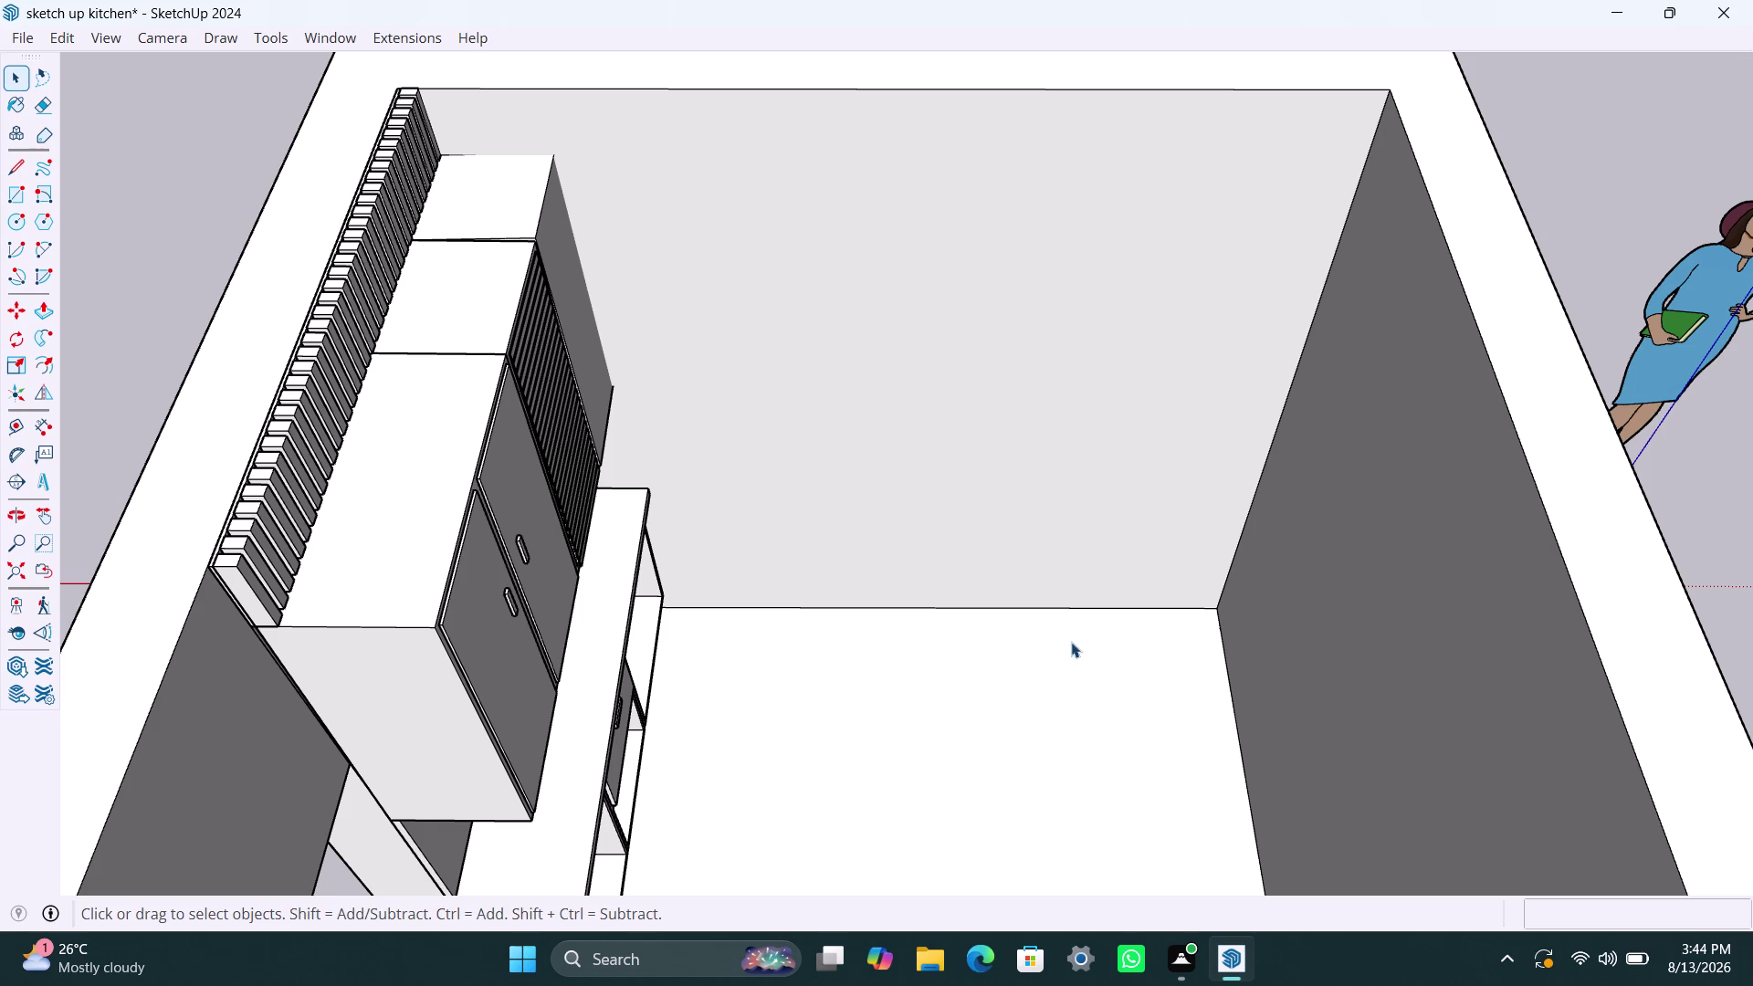
Place a guide 1005 mm from the right wall's base, undoing a misplaced first attempt.
key(t)
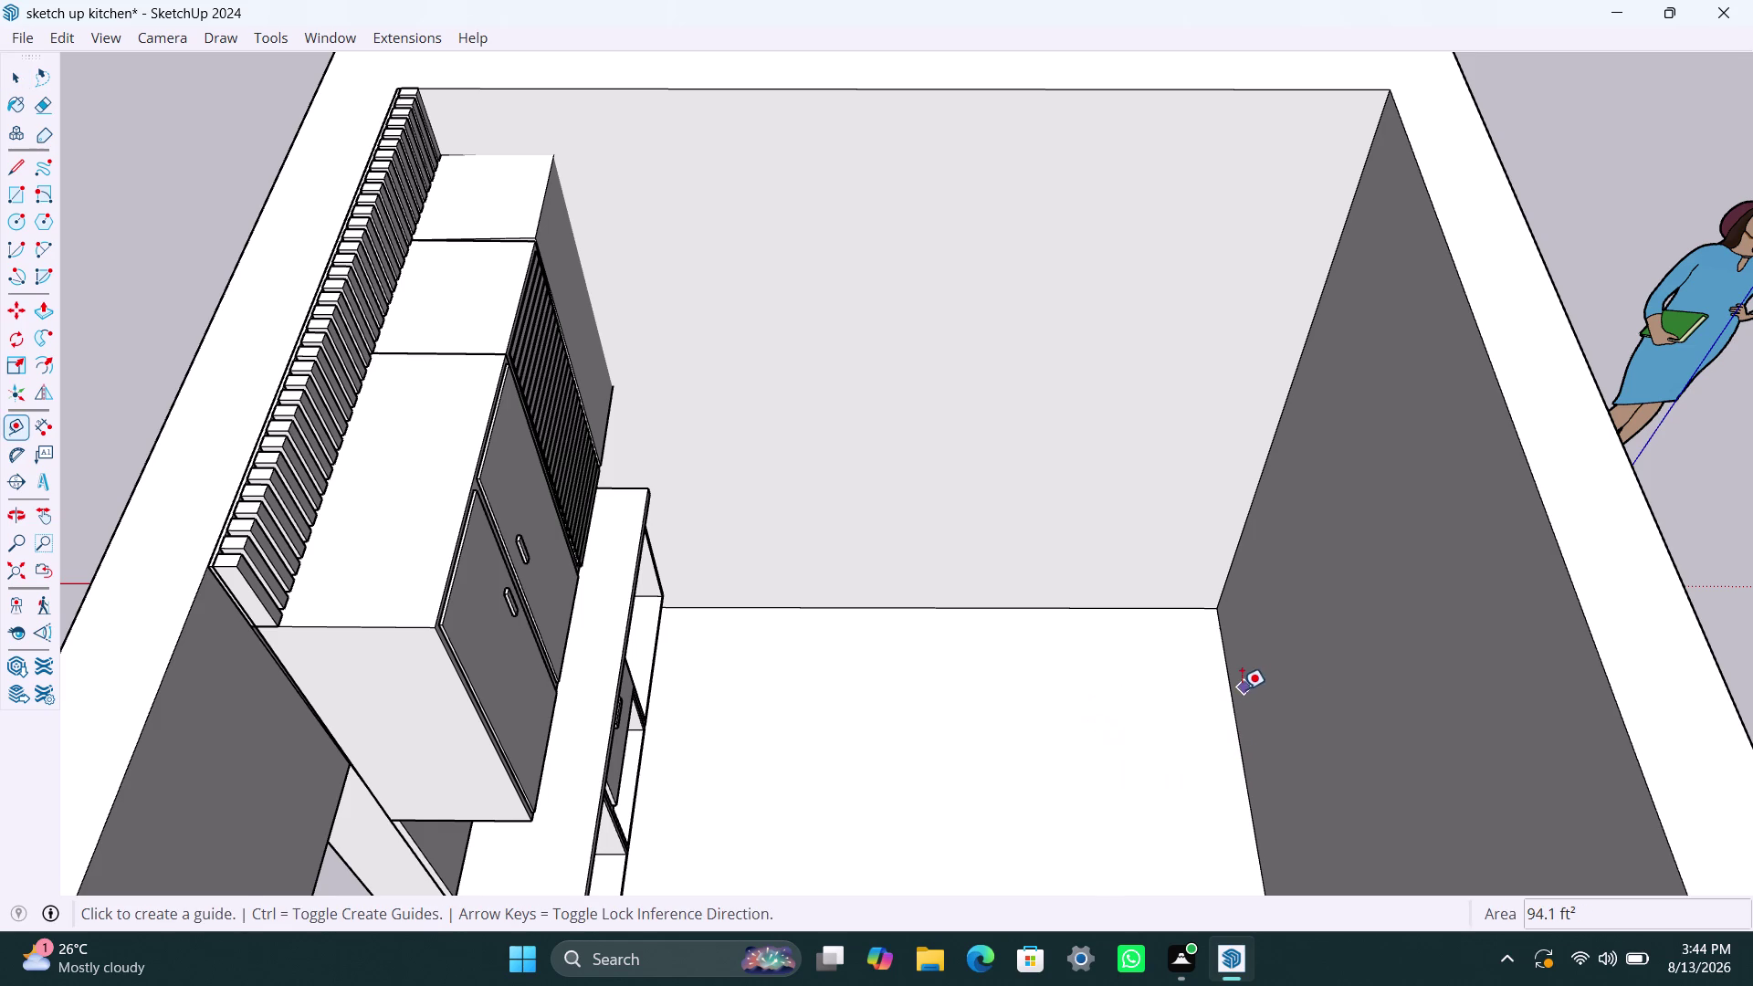
click(1229, 695)
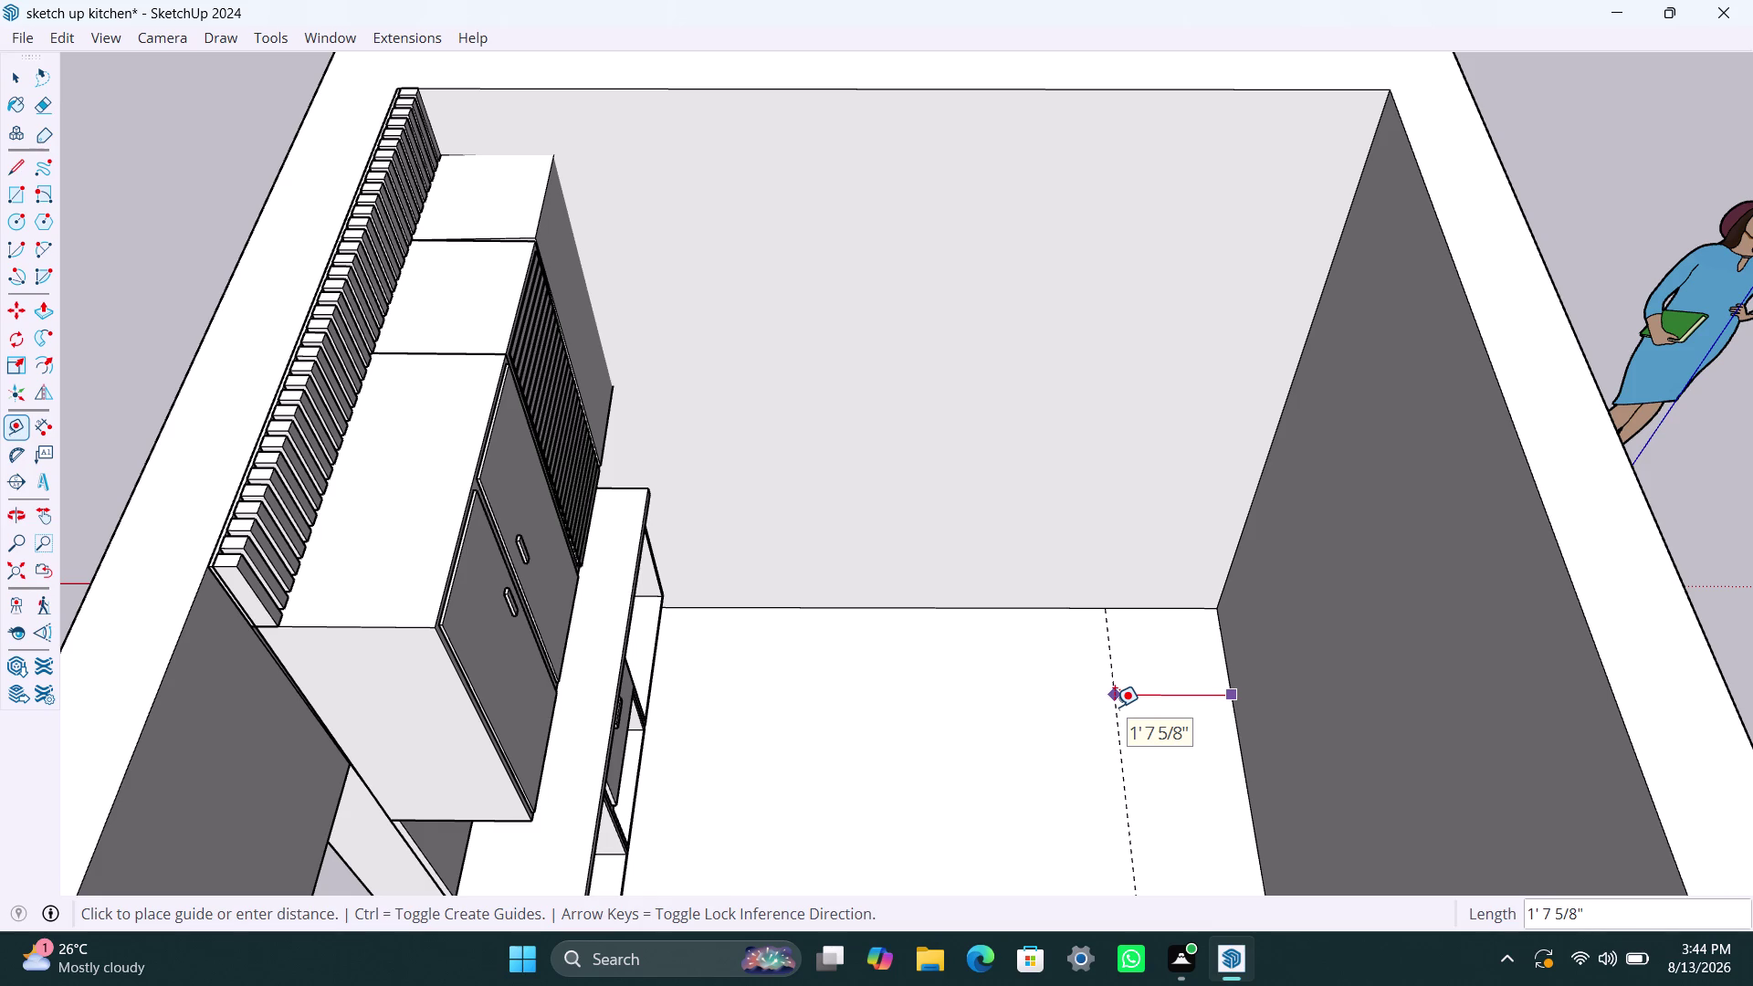
text(10)
scroll(down, 3)
text(0)
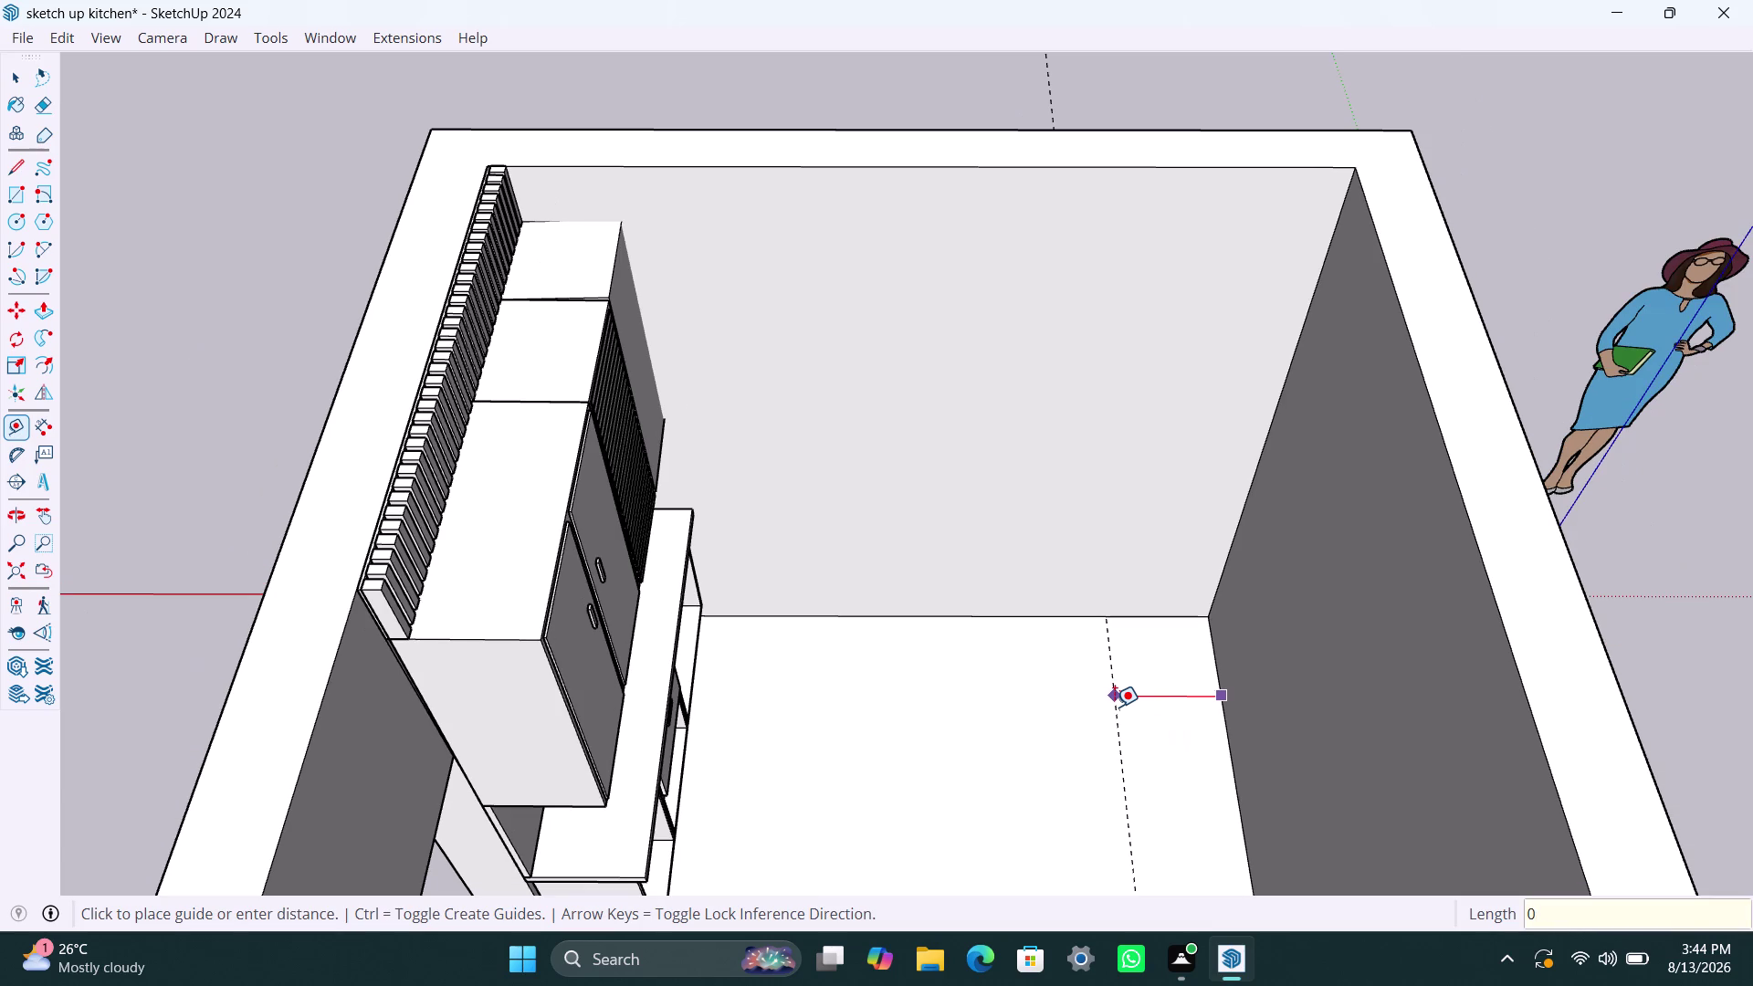
text(5)
key(Return)
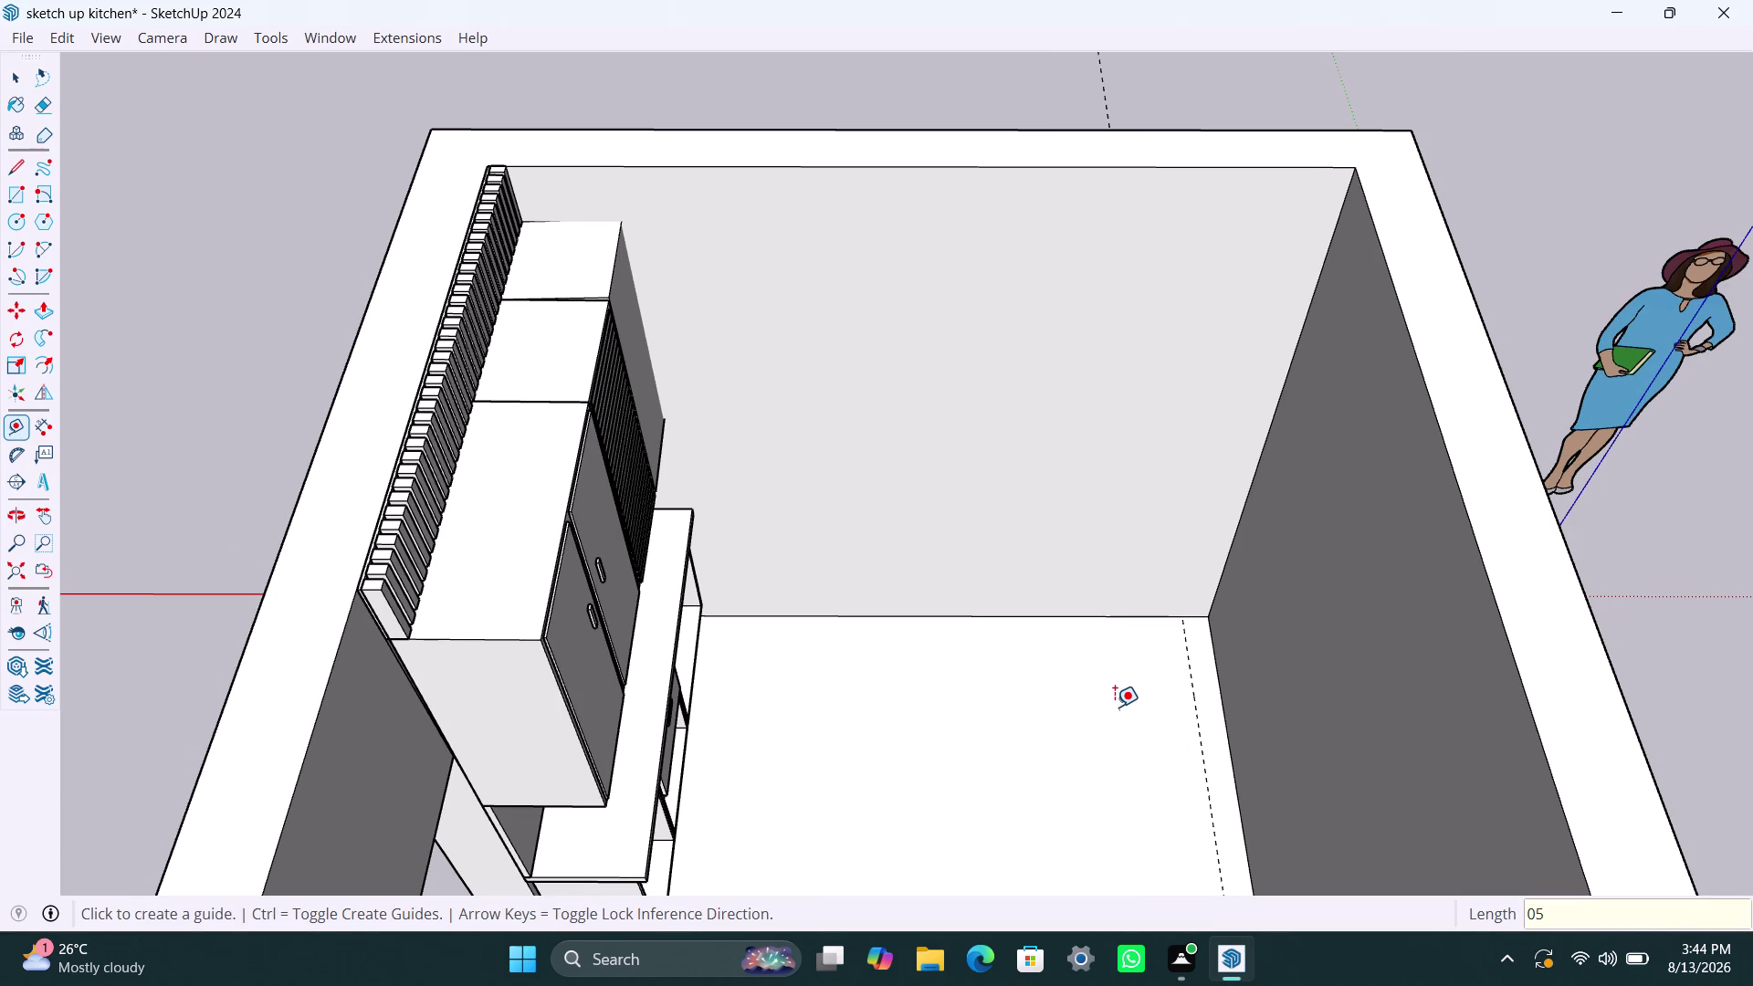
key(ctrl+z)
click(1225, 710)
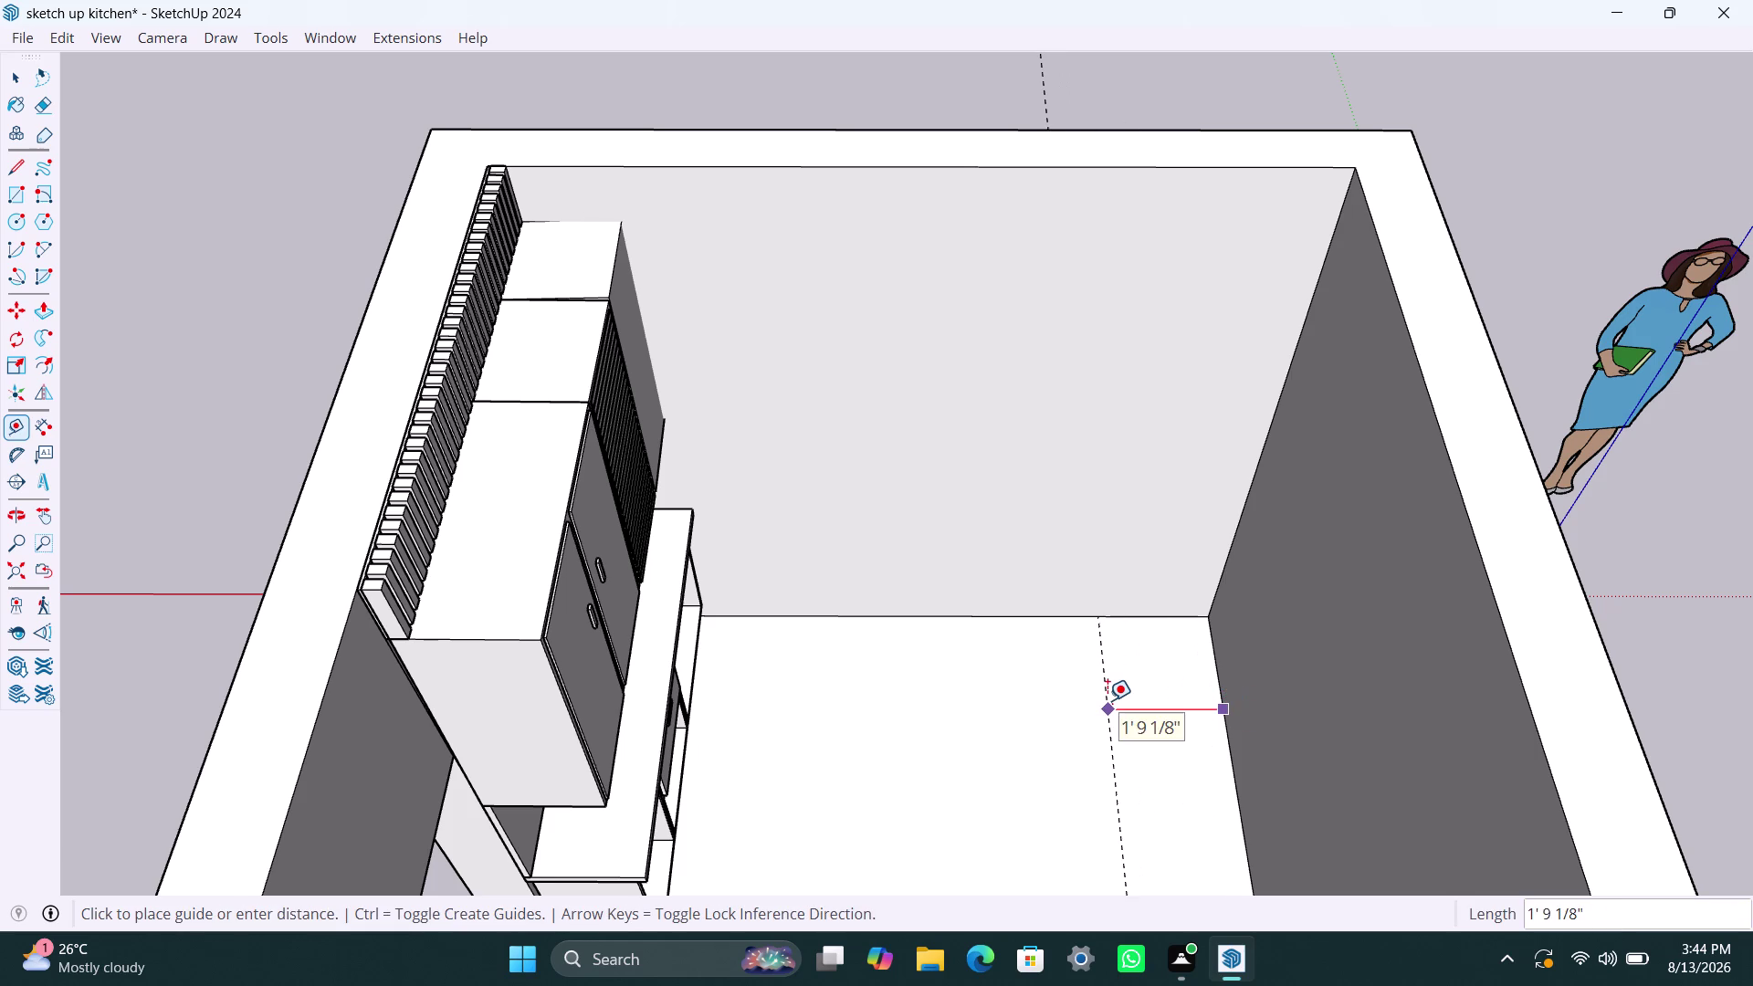
text(1005)
text(mm)
key(Return)
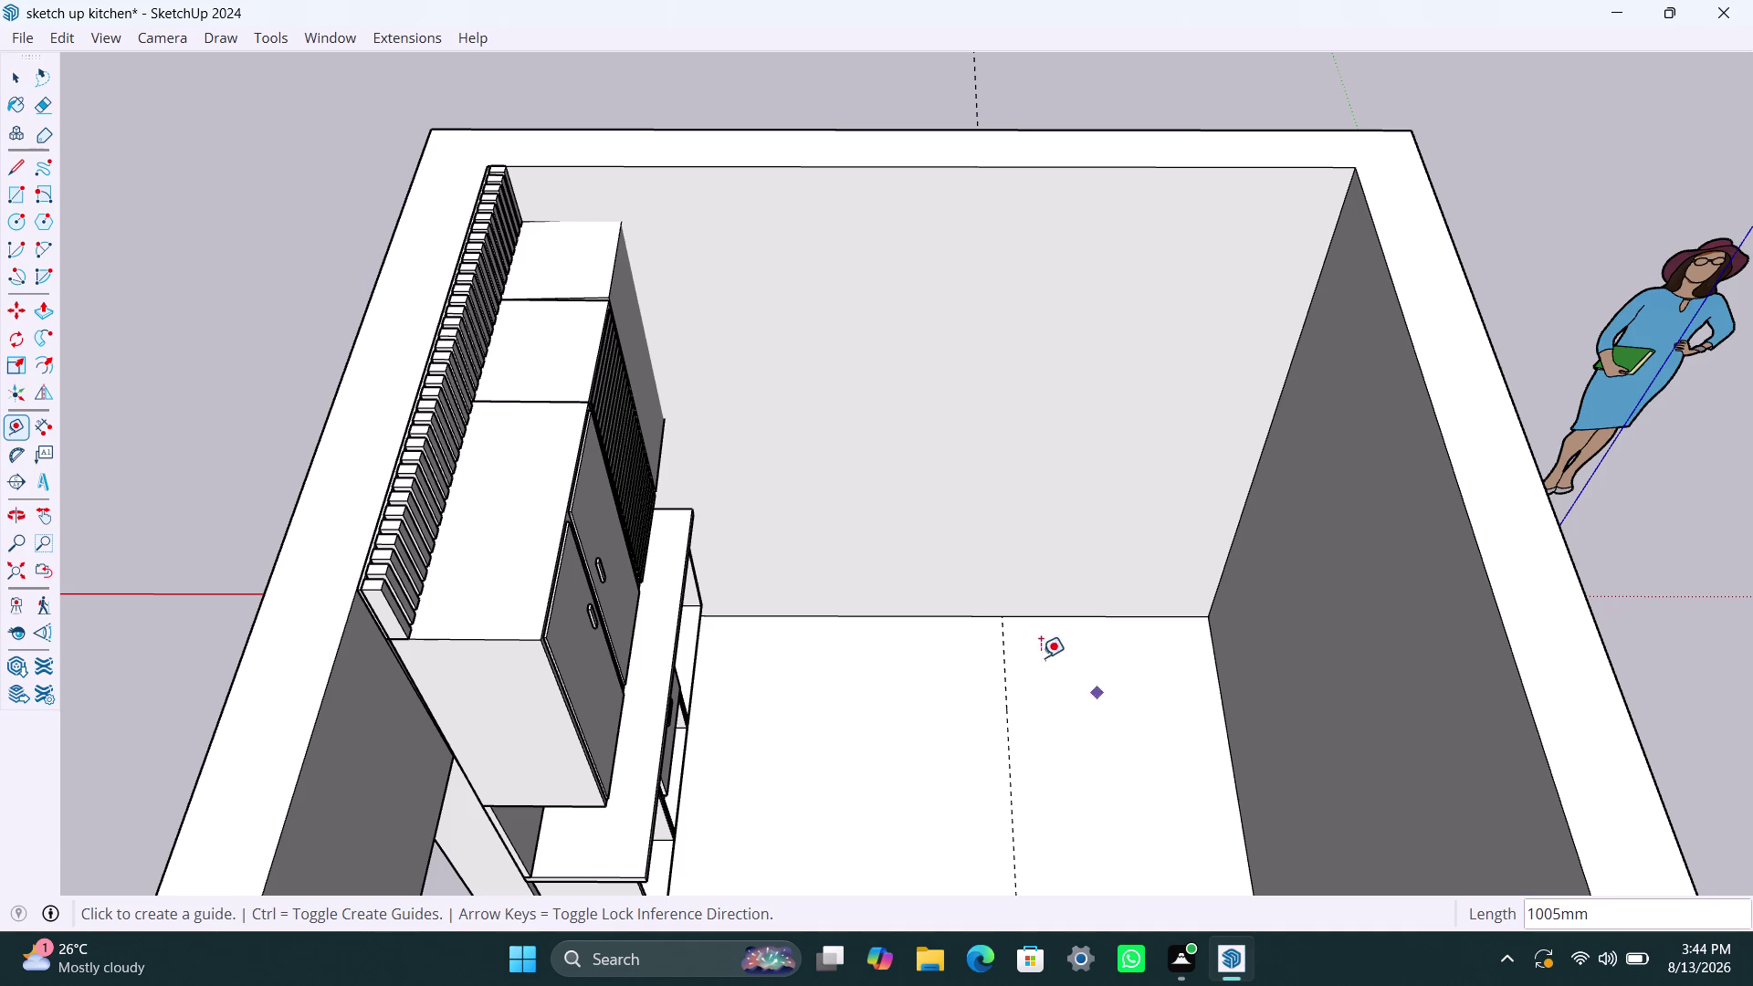
Add guides 450 mm and then 750 mm further along from the 1005 mm guide.
click(1004, 693)
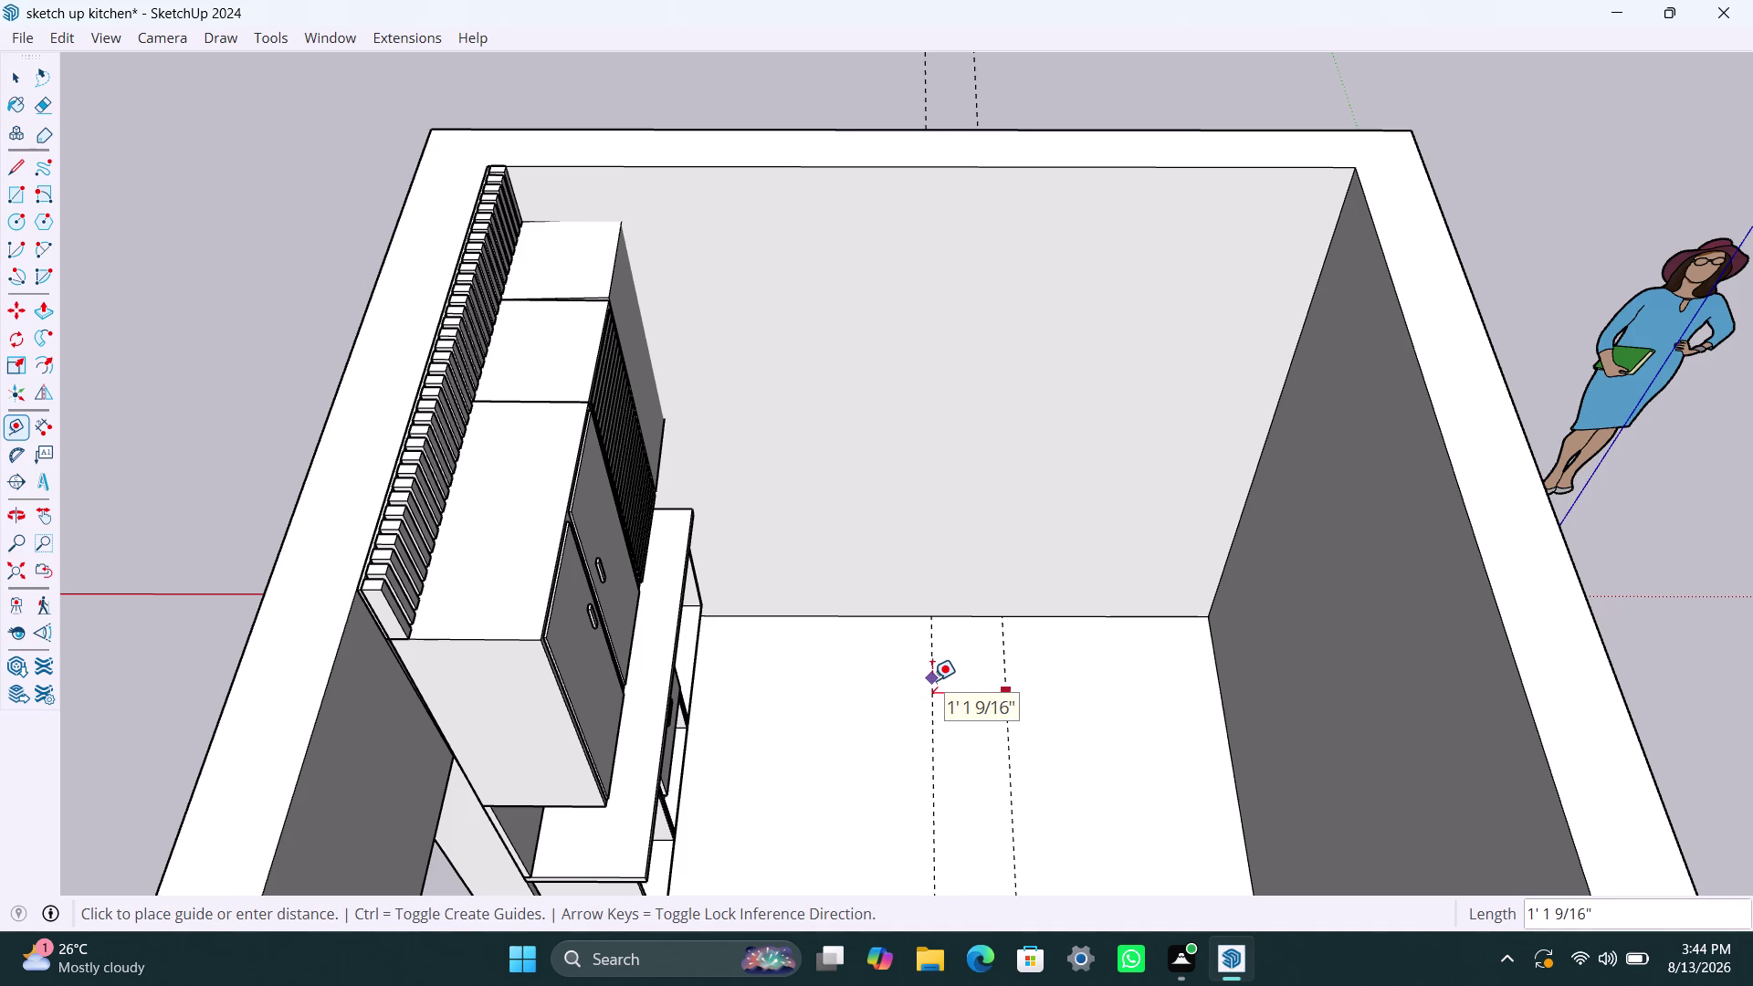
text(450mm)
key(Return)
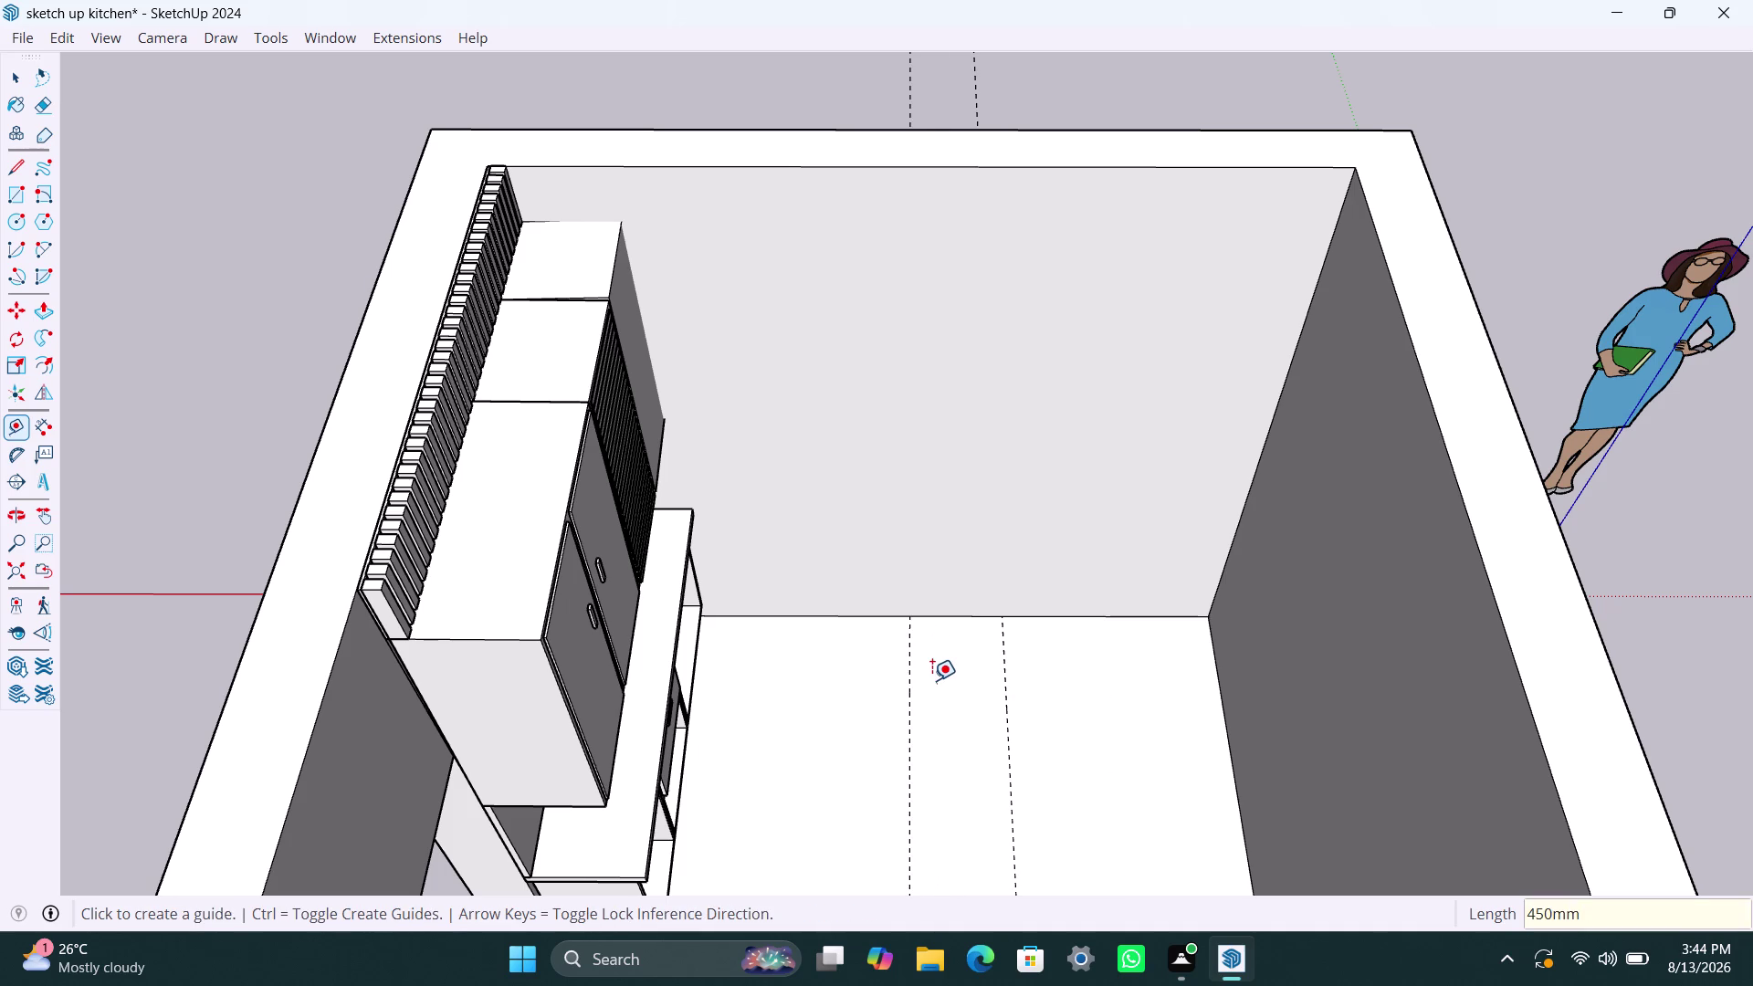
click(917, 685)
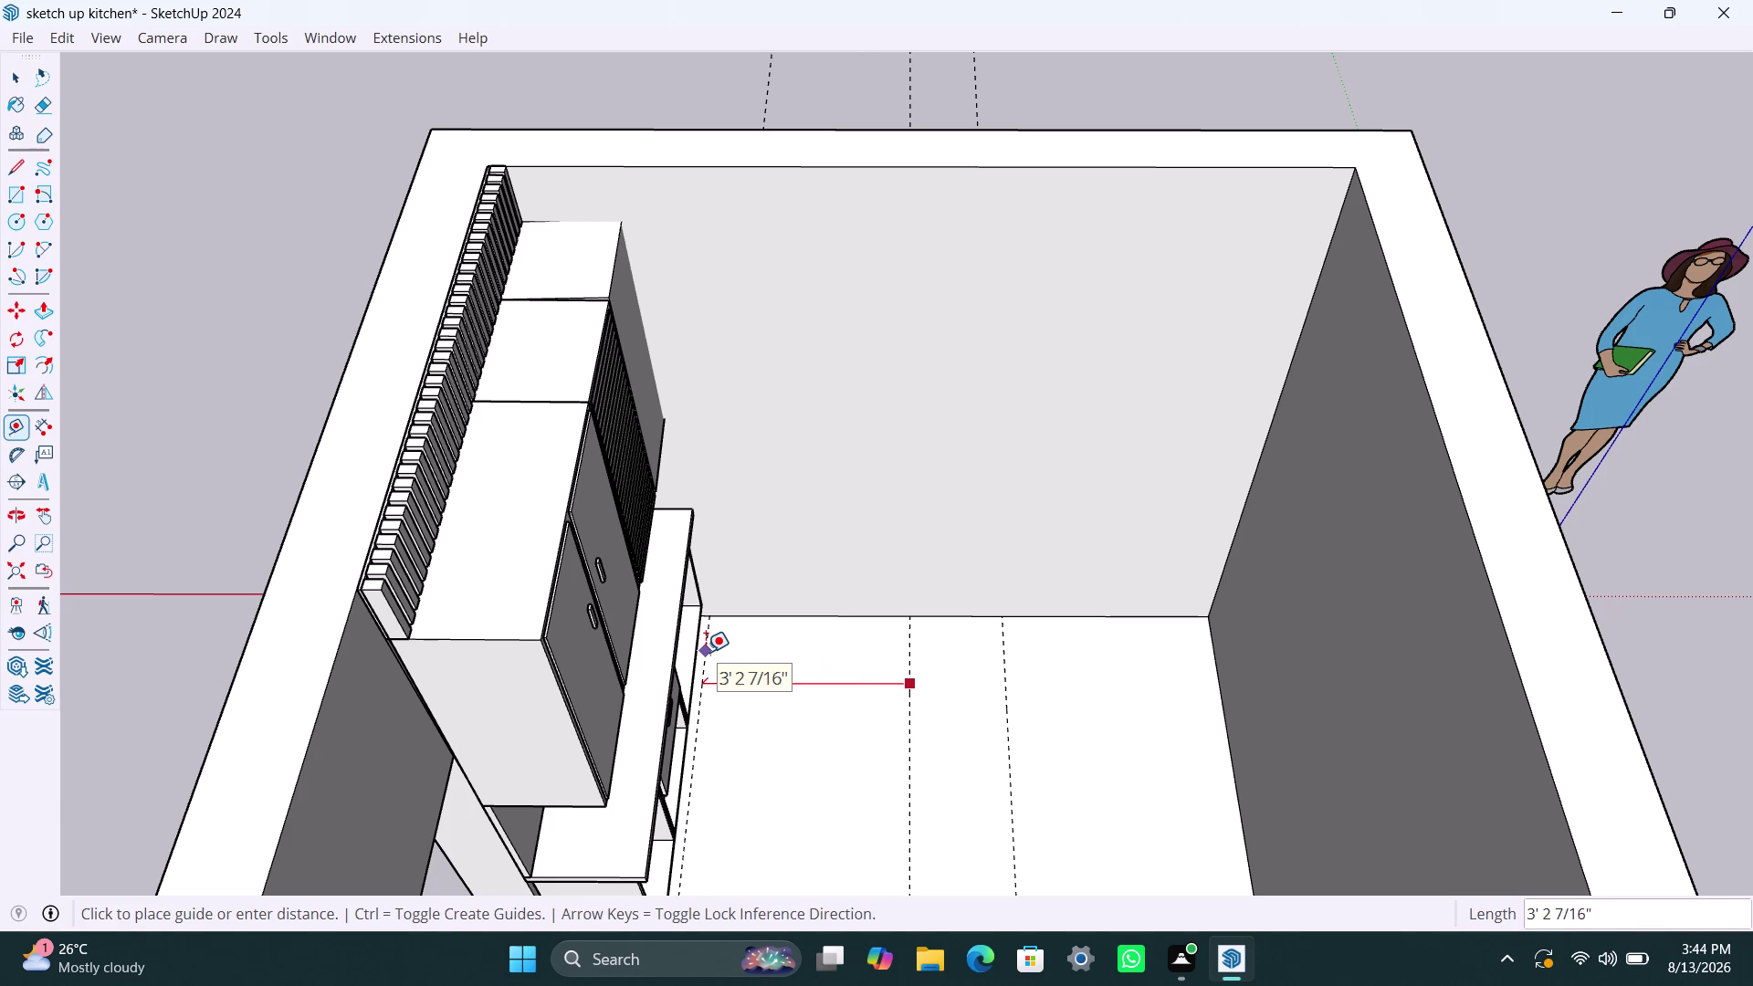
text(75)
text(0mm)
key(Return)
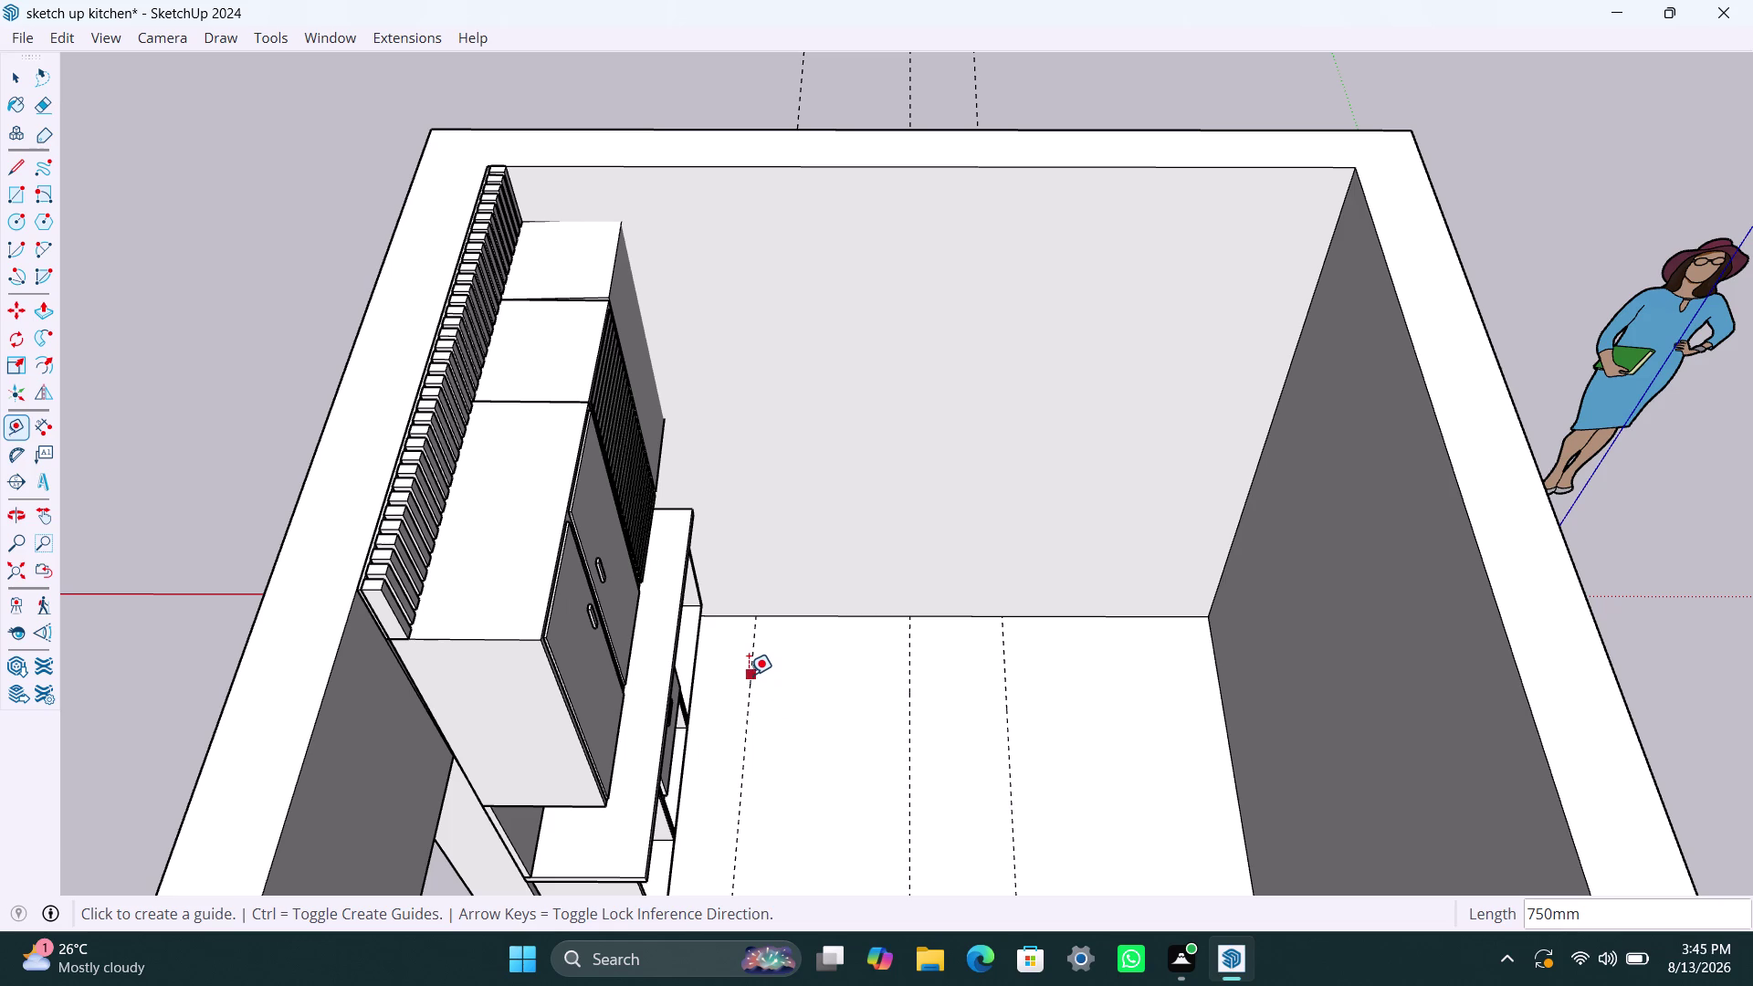
Place a guide 40 mm beside the 750 mm guide, then exit the Tape Measure.
click(749, 675)
text(4)
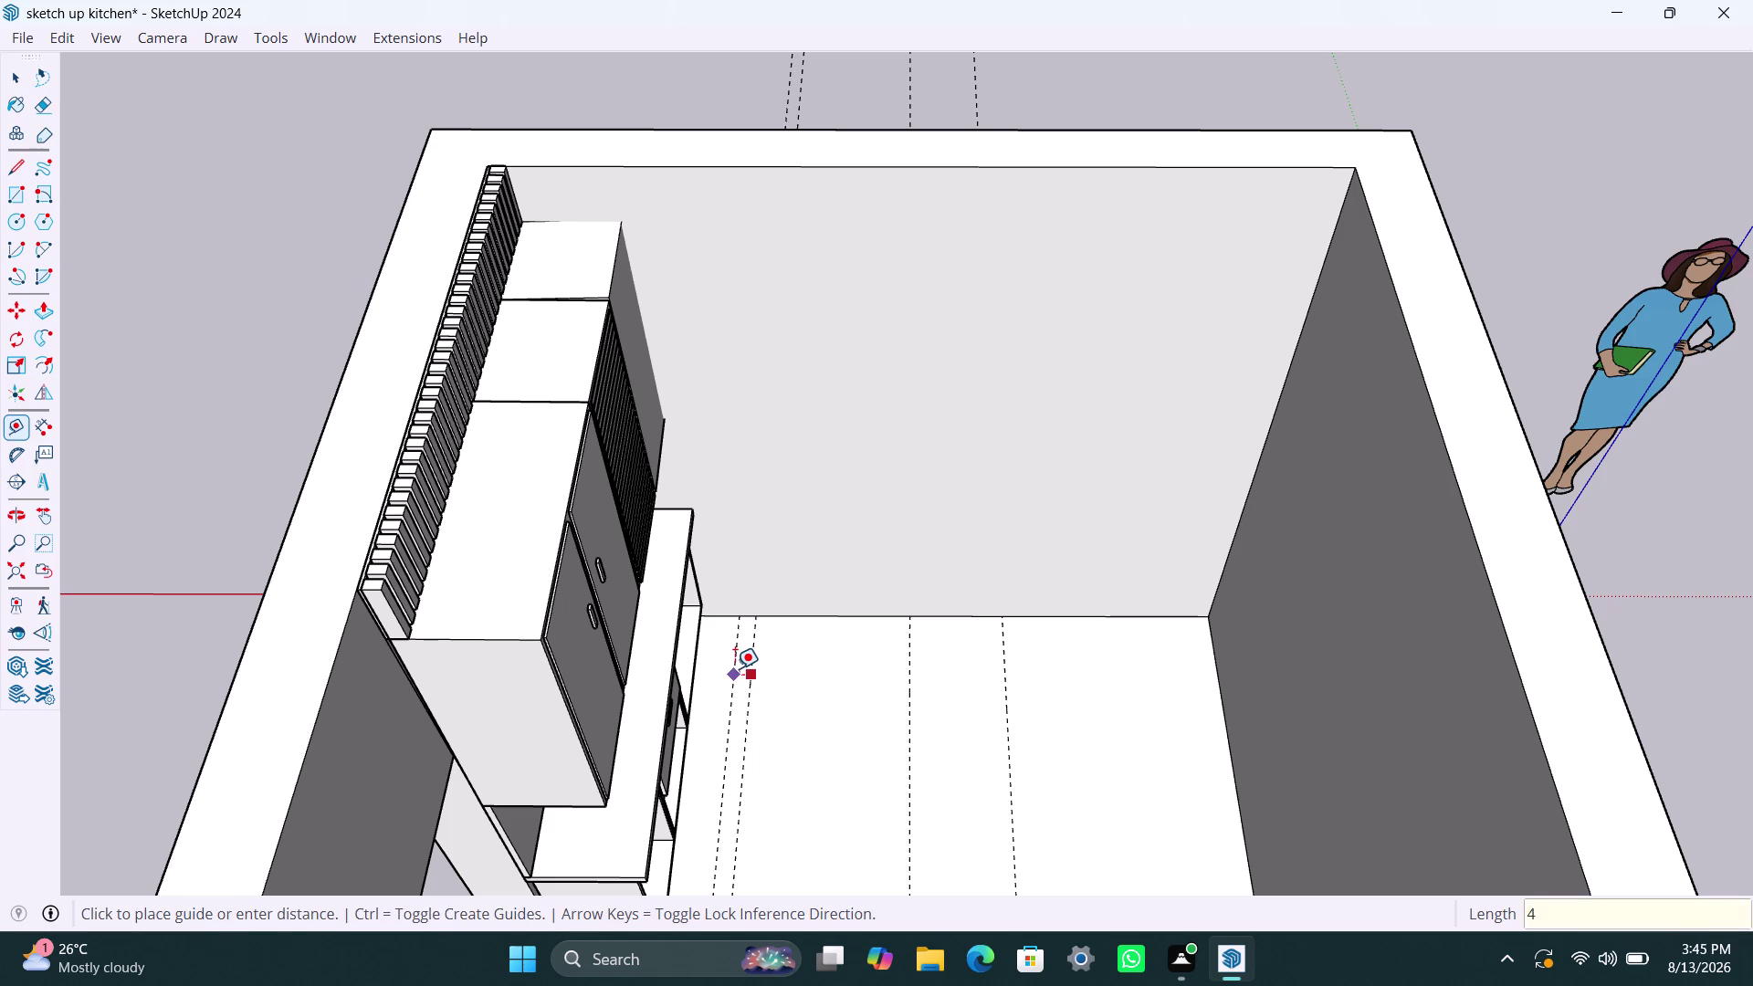
text(0mm)
key(Return)
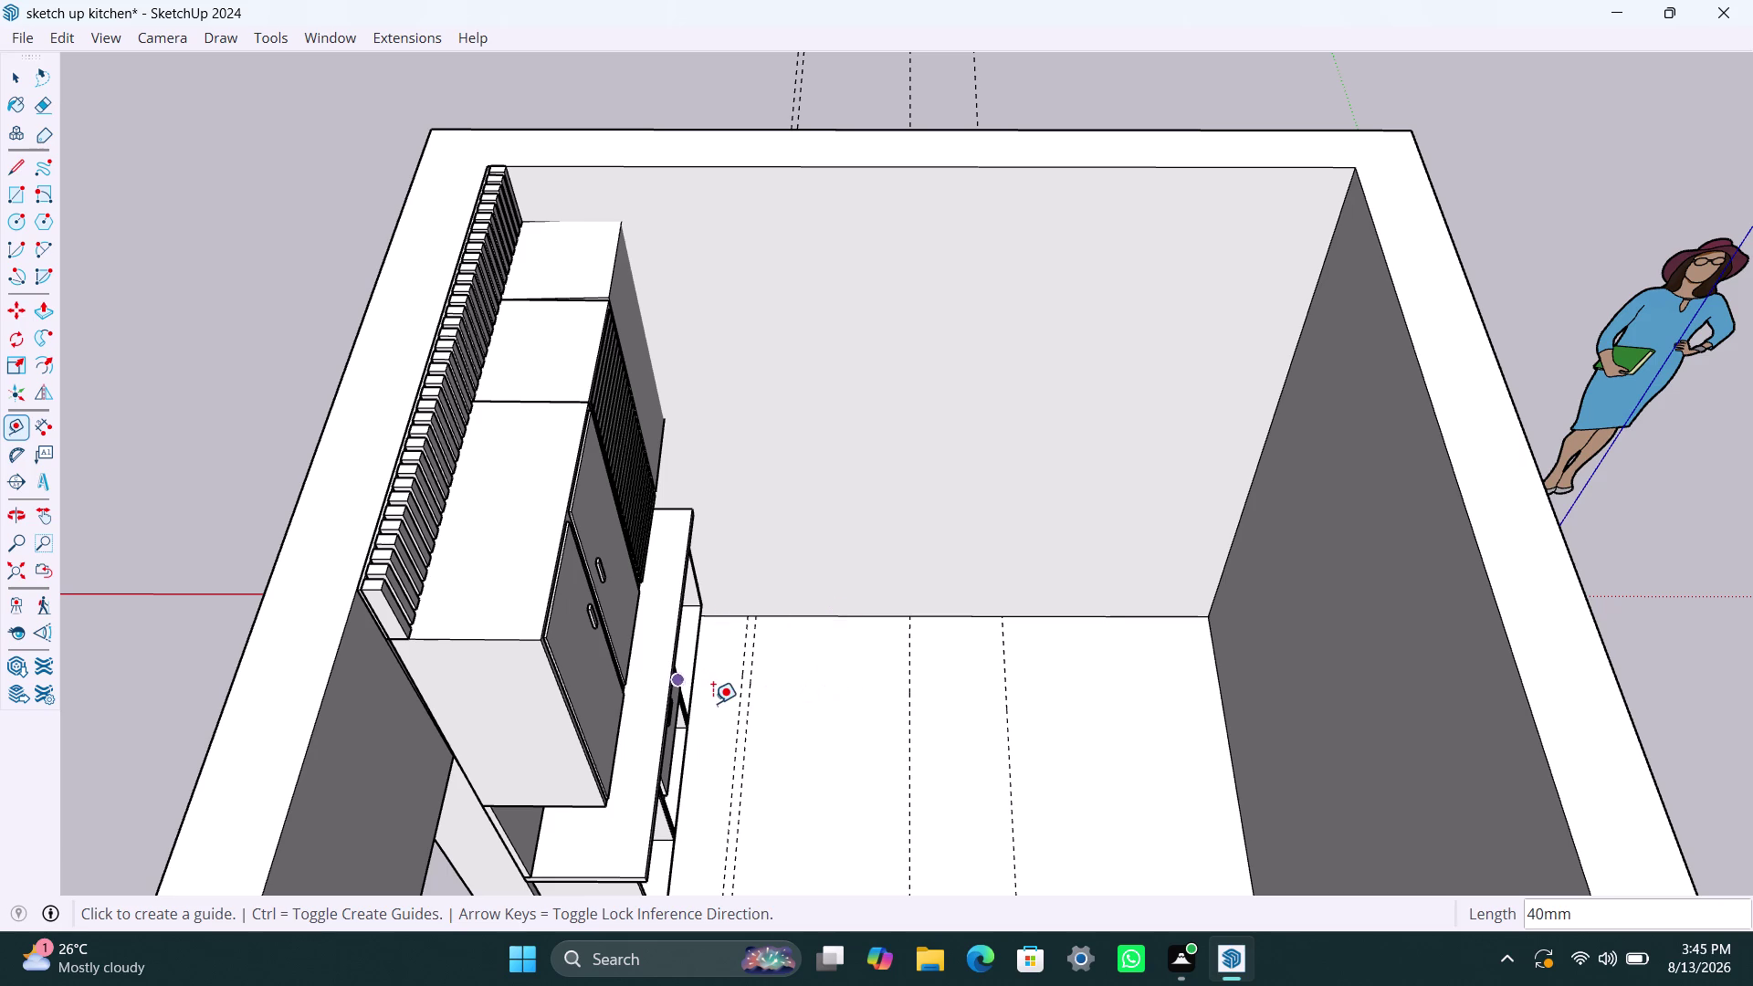
key(Escape)
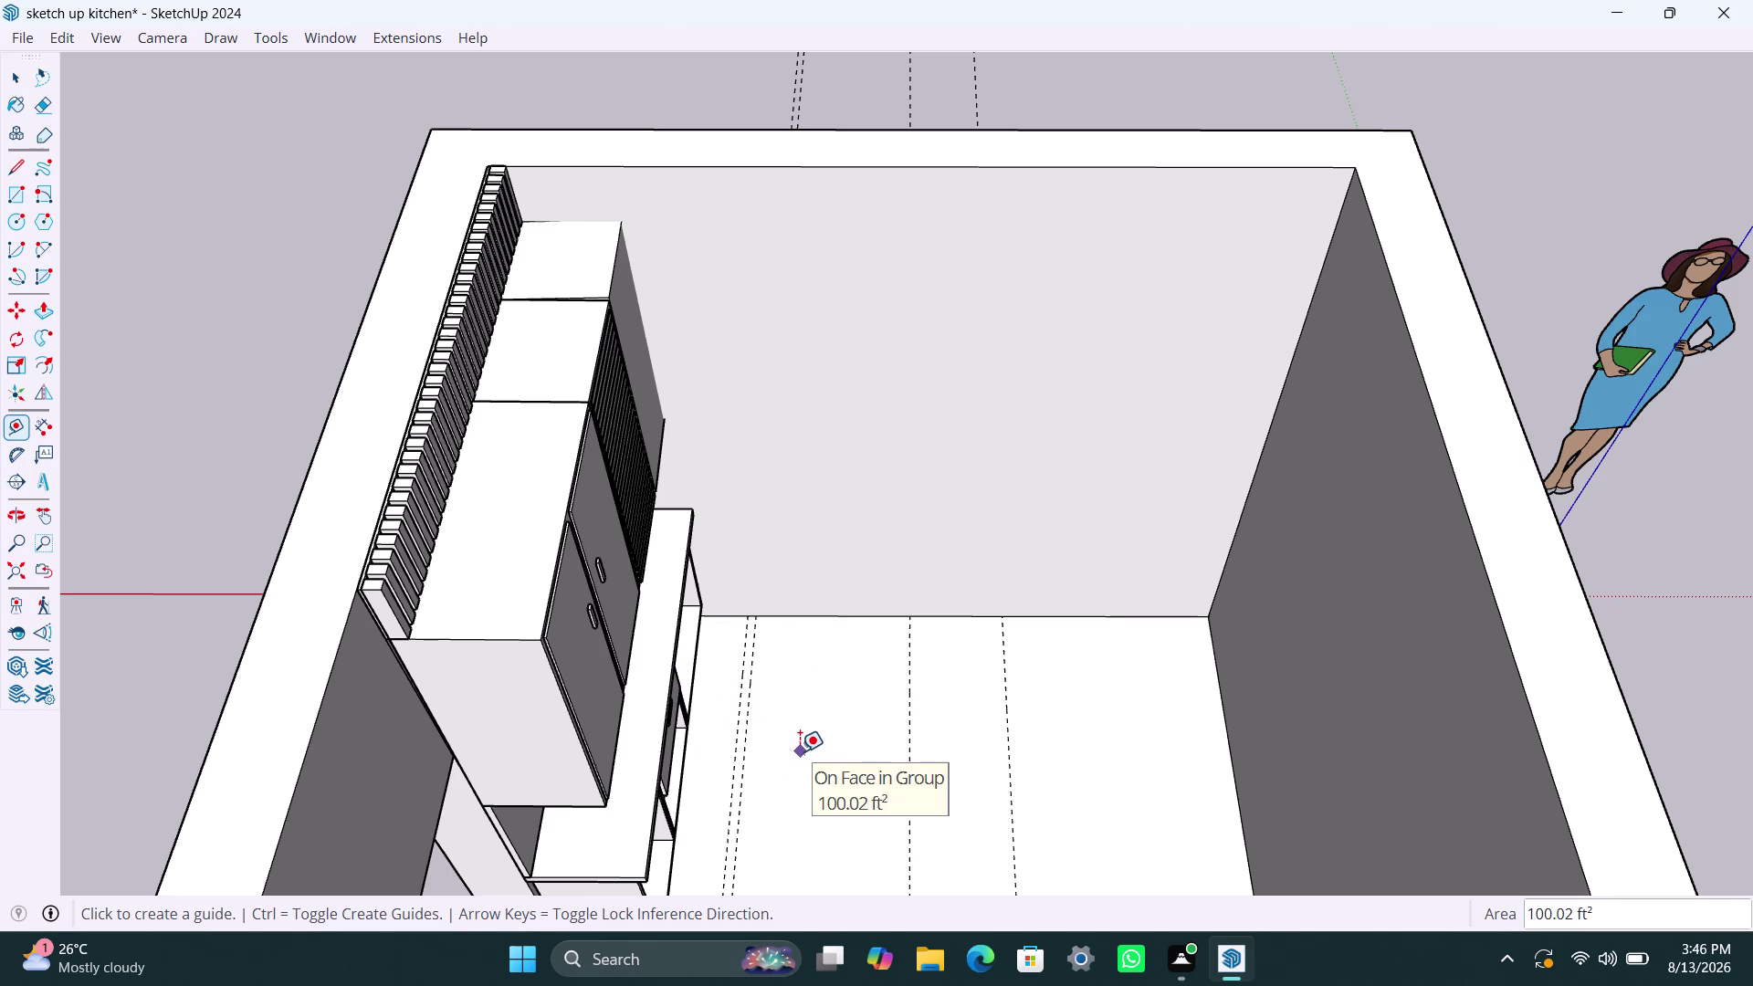
Return to Select, then orbit and zoom level with the plinth under the right-hand compartment.
key(space)
key(space)
scroll(down, 3)
middle_drag(908, 711, 675, 723)
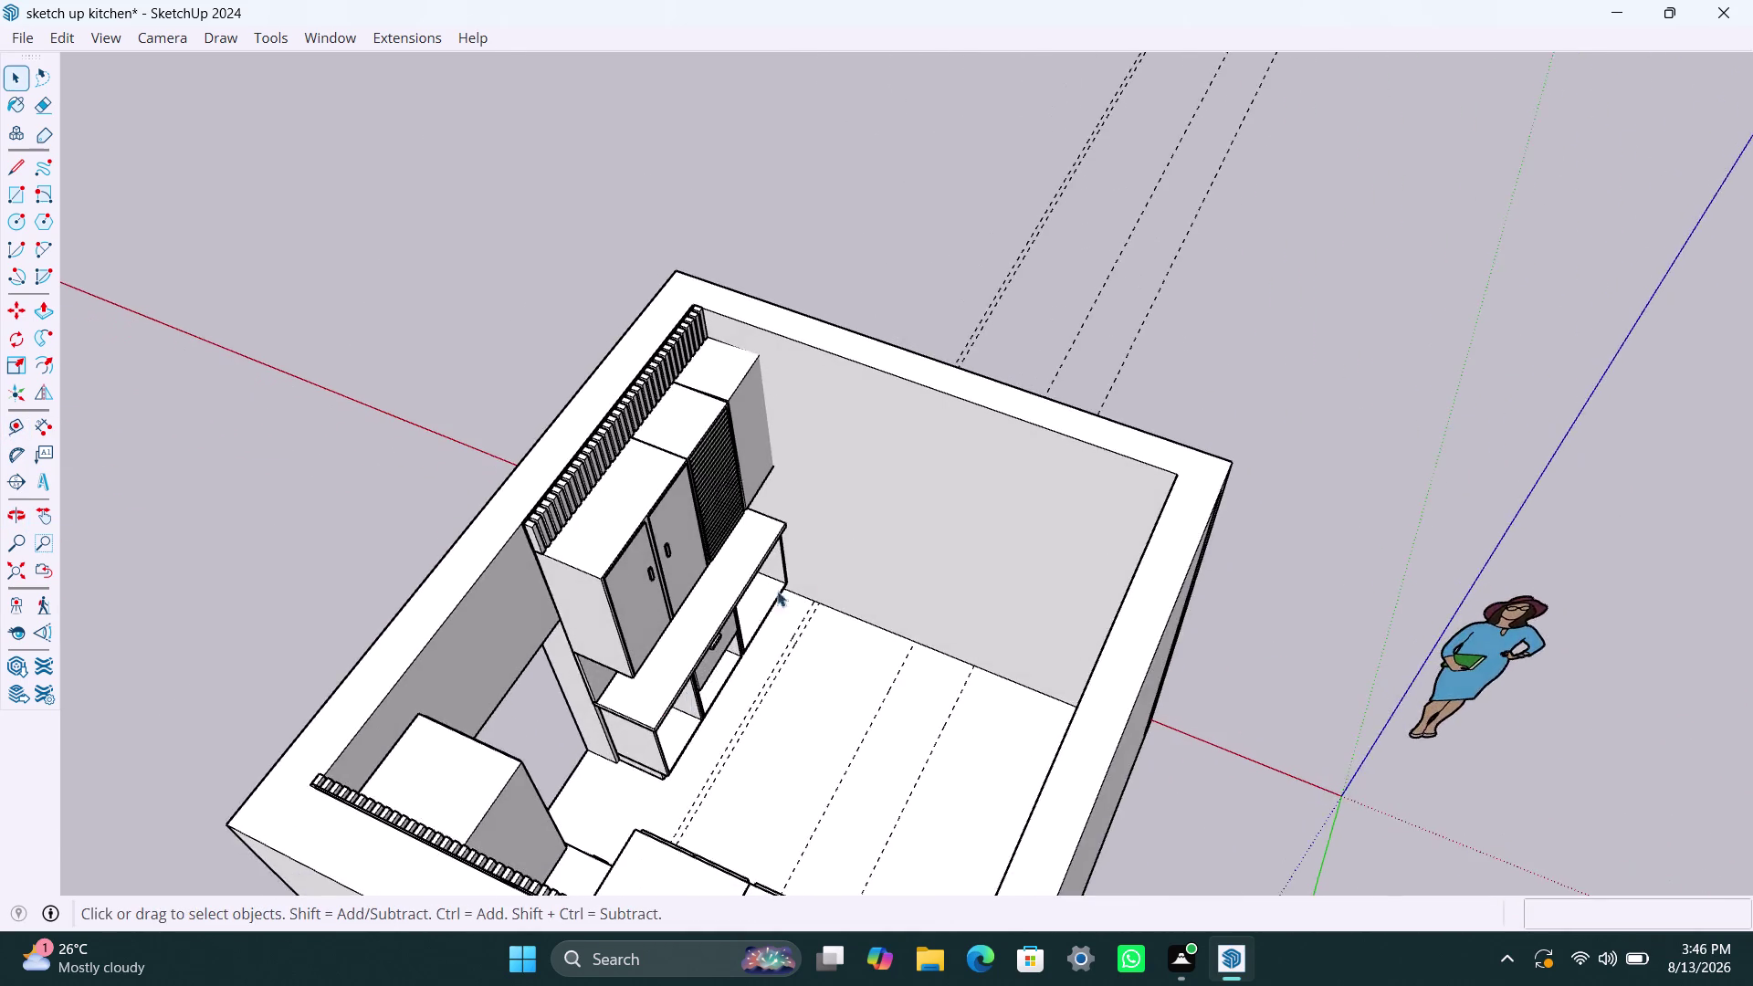
scroll(up, 3)
middle_drag(883, 643, 715, 649)
scroll(up, 3)
middle_drag(868, 632, 750, 600)
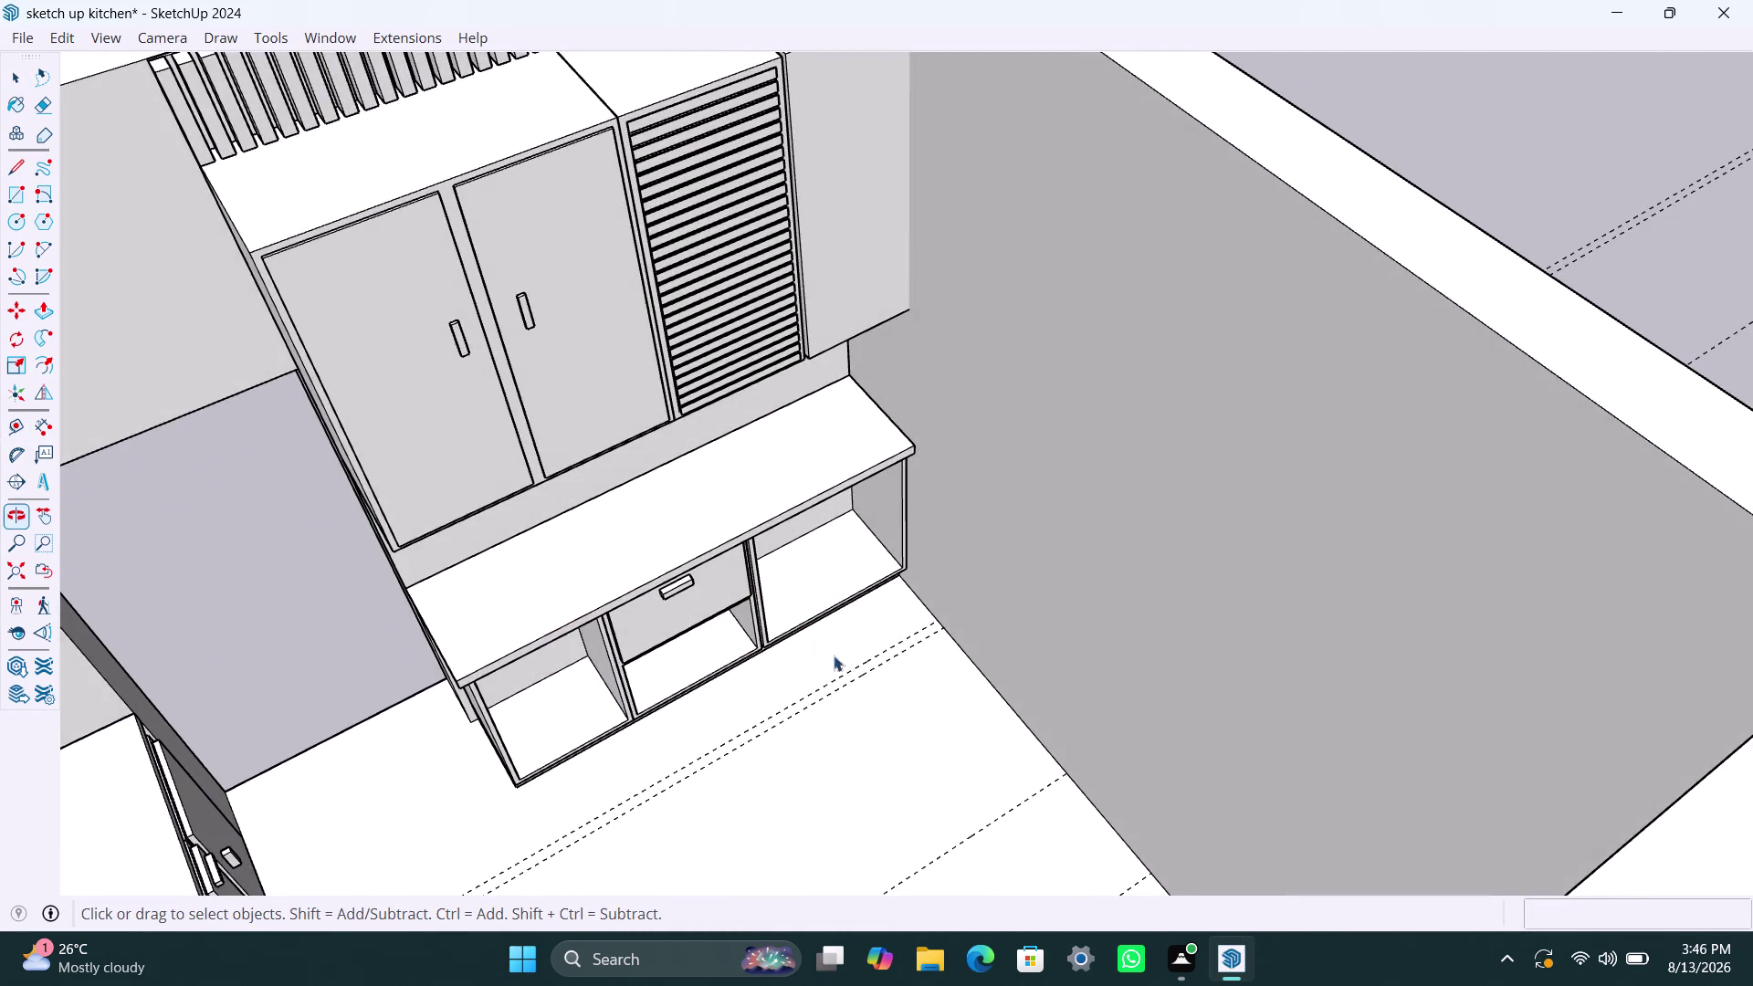
scroll(up, 3)
scroll(down, 3)
middle_drag(854, 655, 878, 690)
scroll(up, 3)
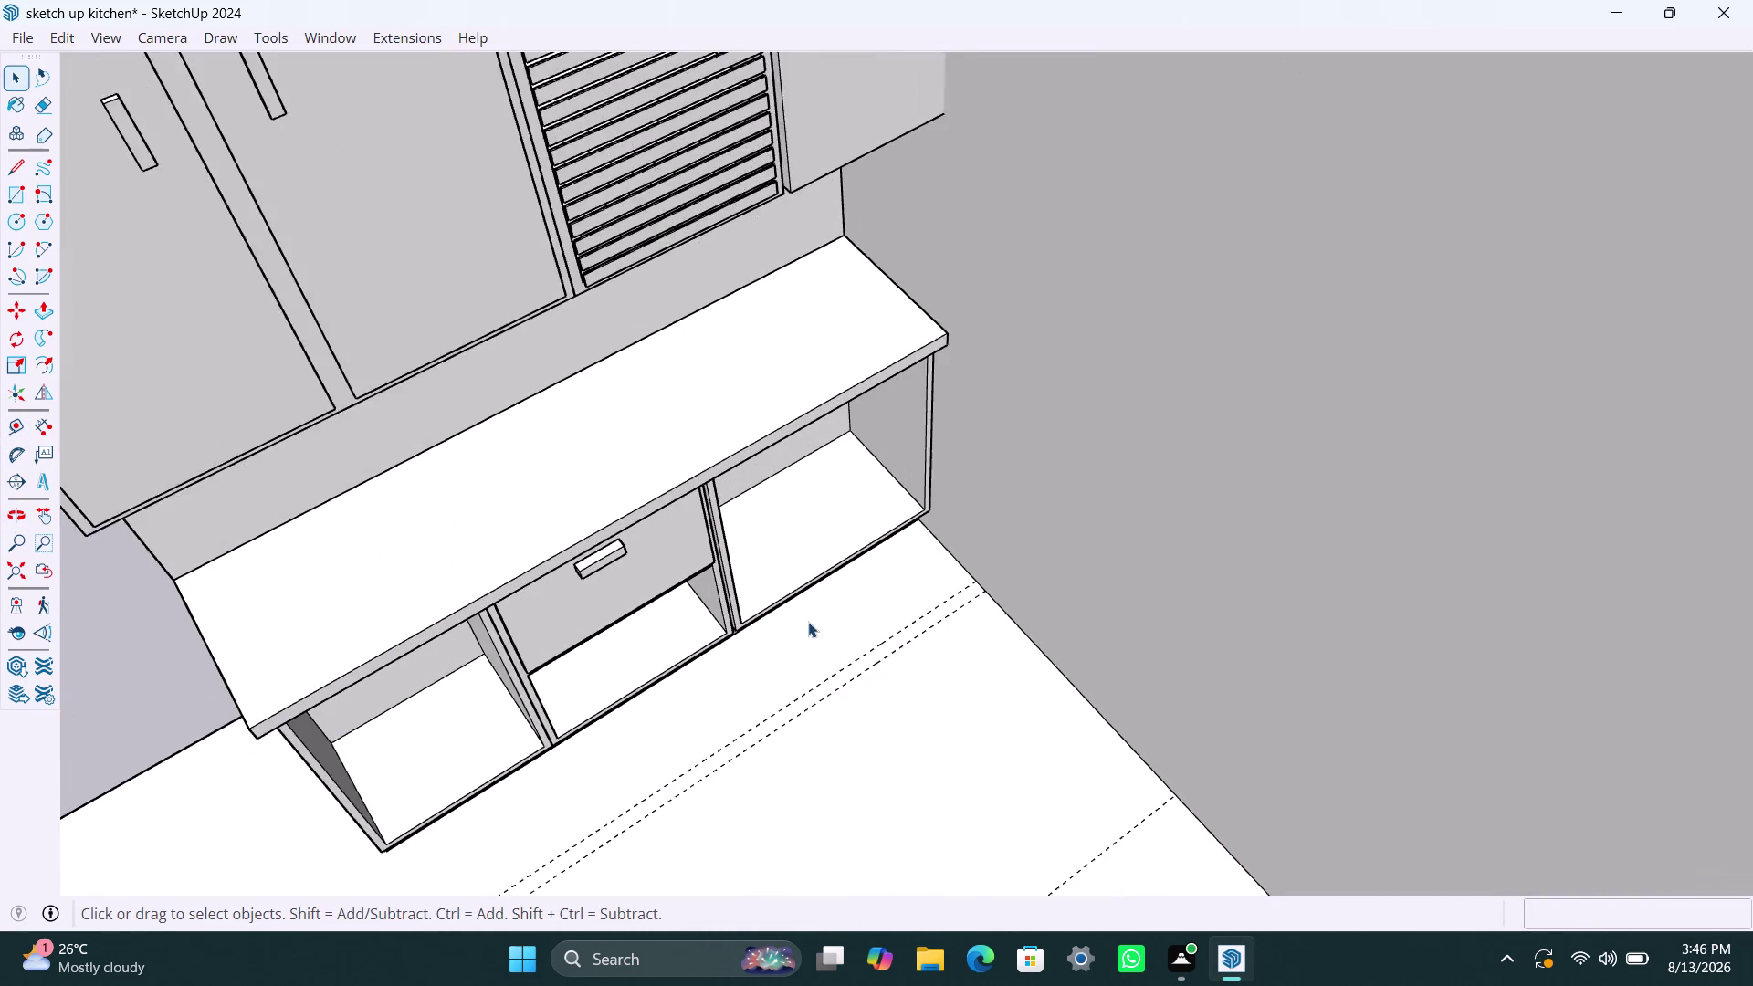
middle_drag(813, 688, 806, 563)
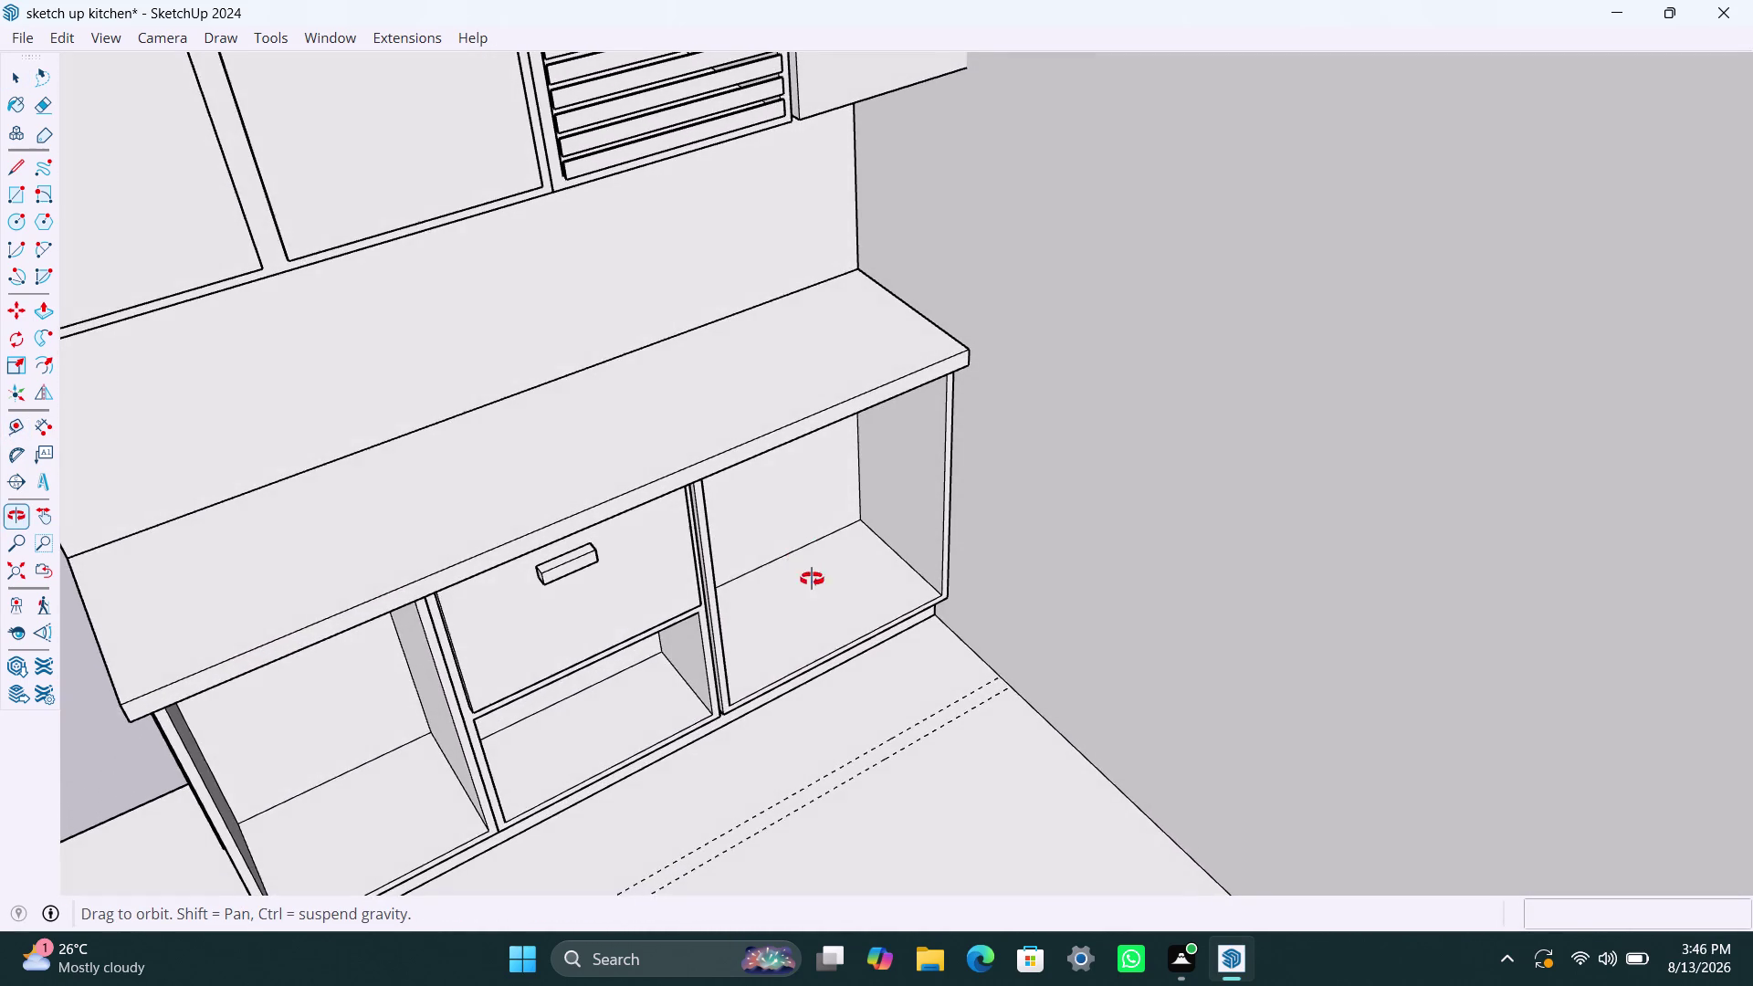
middle_drag(806, 563, 820, 606)
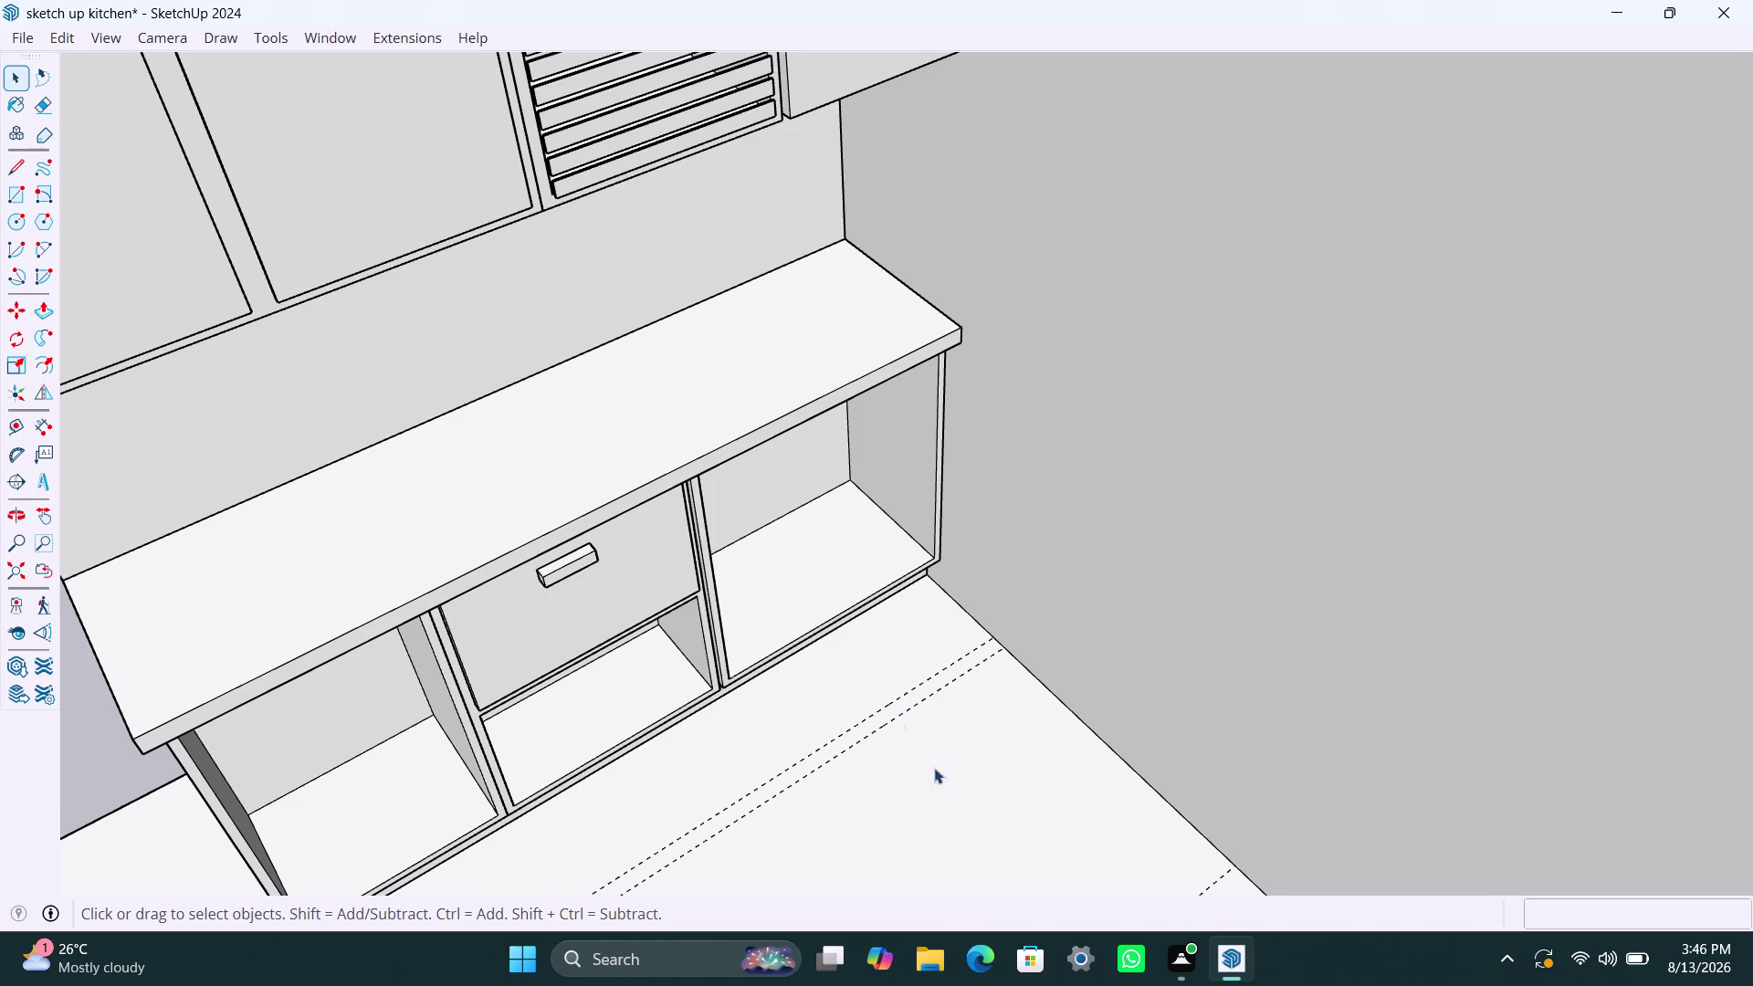
scroll(down, 3)
scroll(up, 3)
scroll(up, 3)
middle_drag(891, 724, 900, 735)
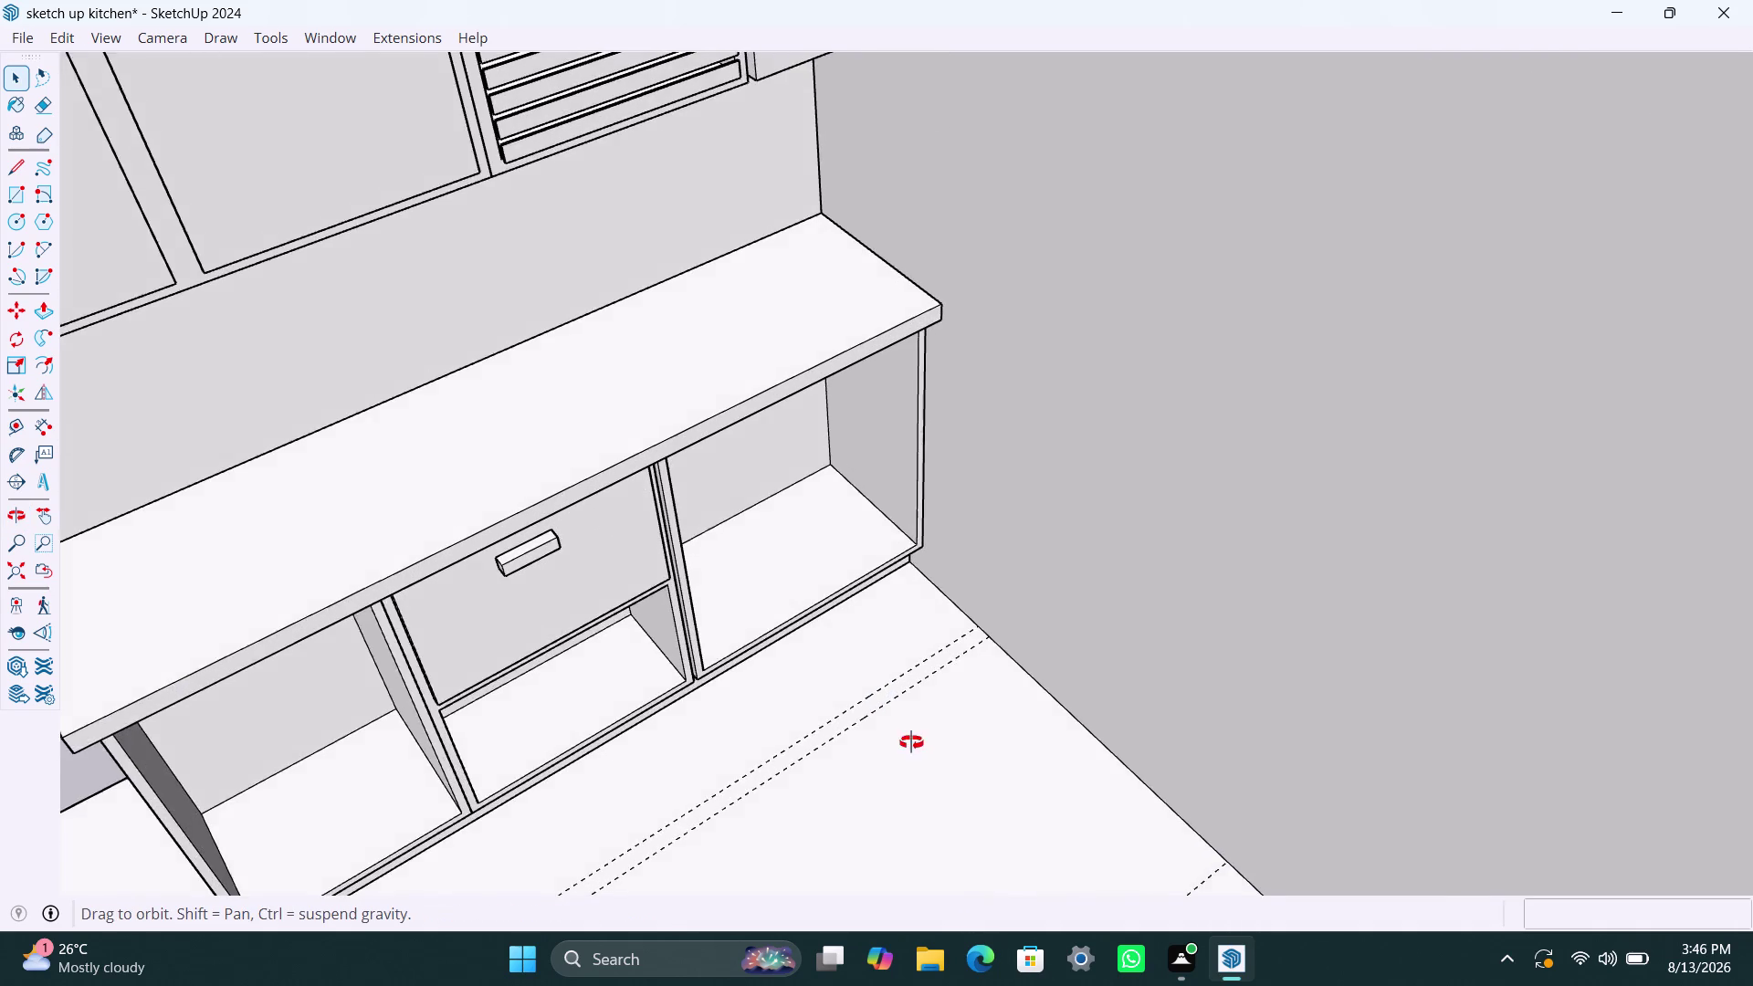
middle_drag(900, 735, 728, 646)
scroll(up, 3)
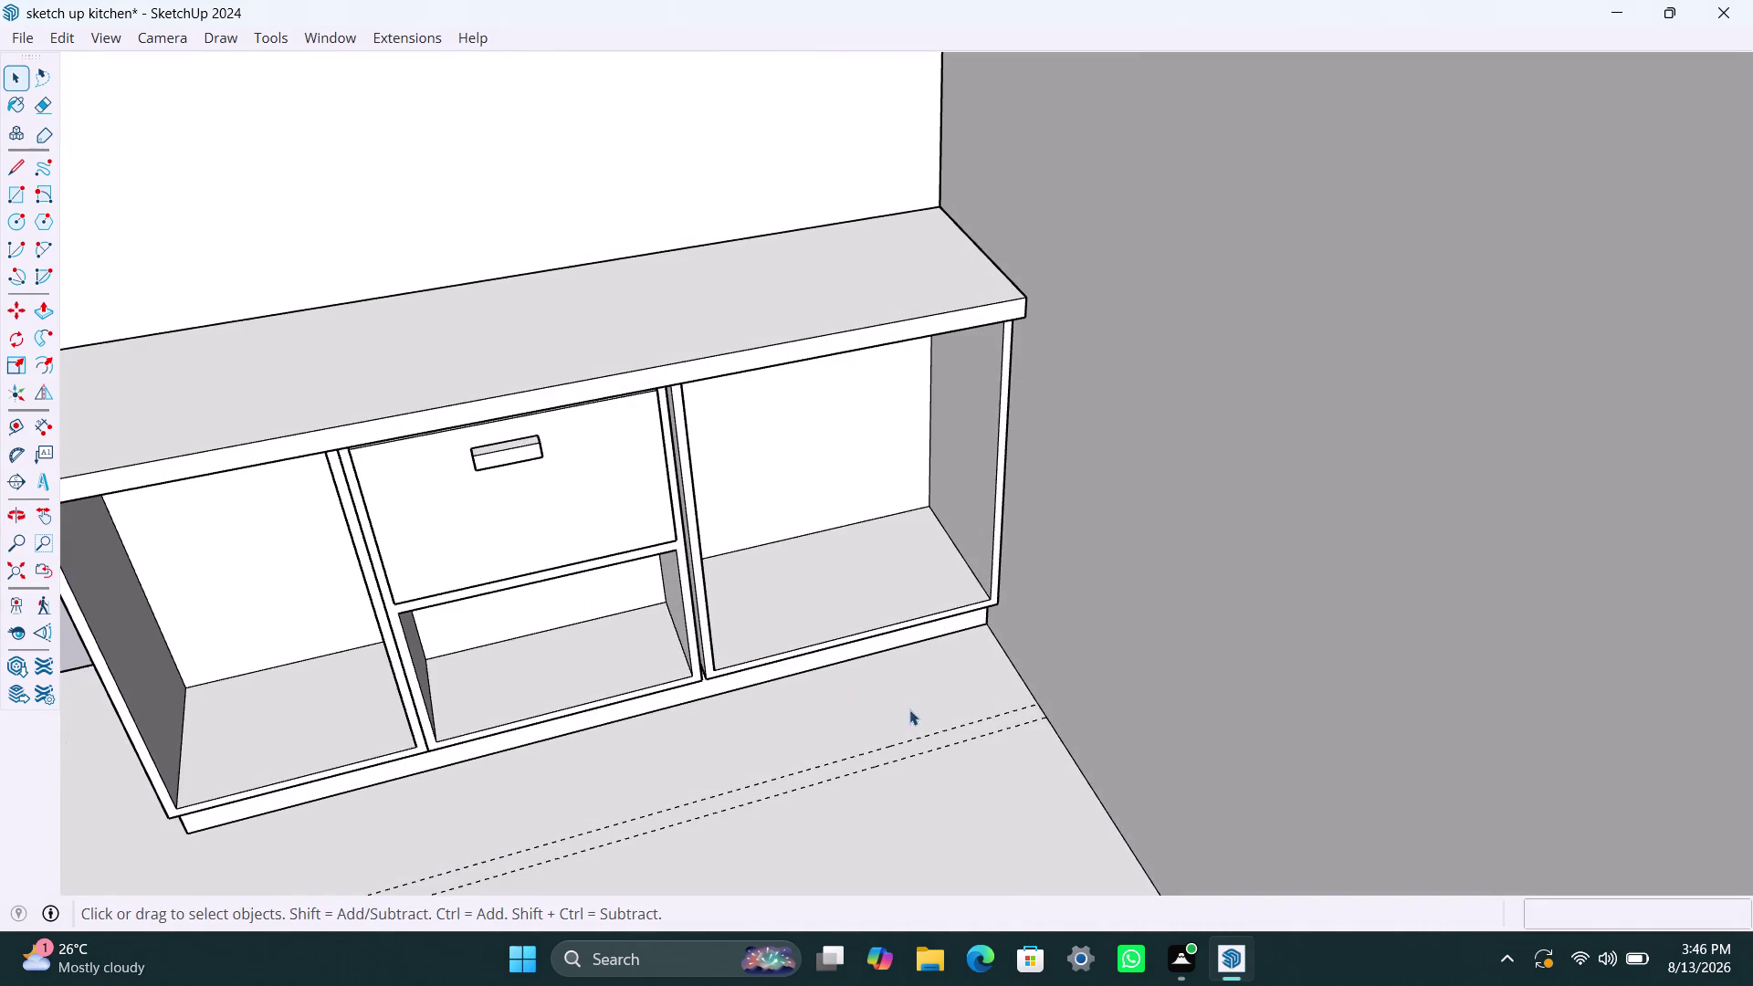
middle_drag(912, 709, 731, 622)
scroll(up, 3)
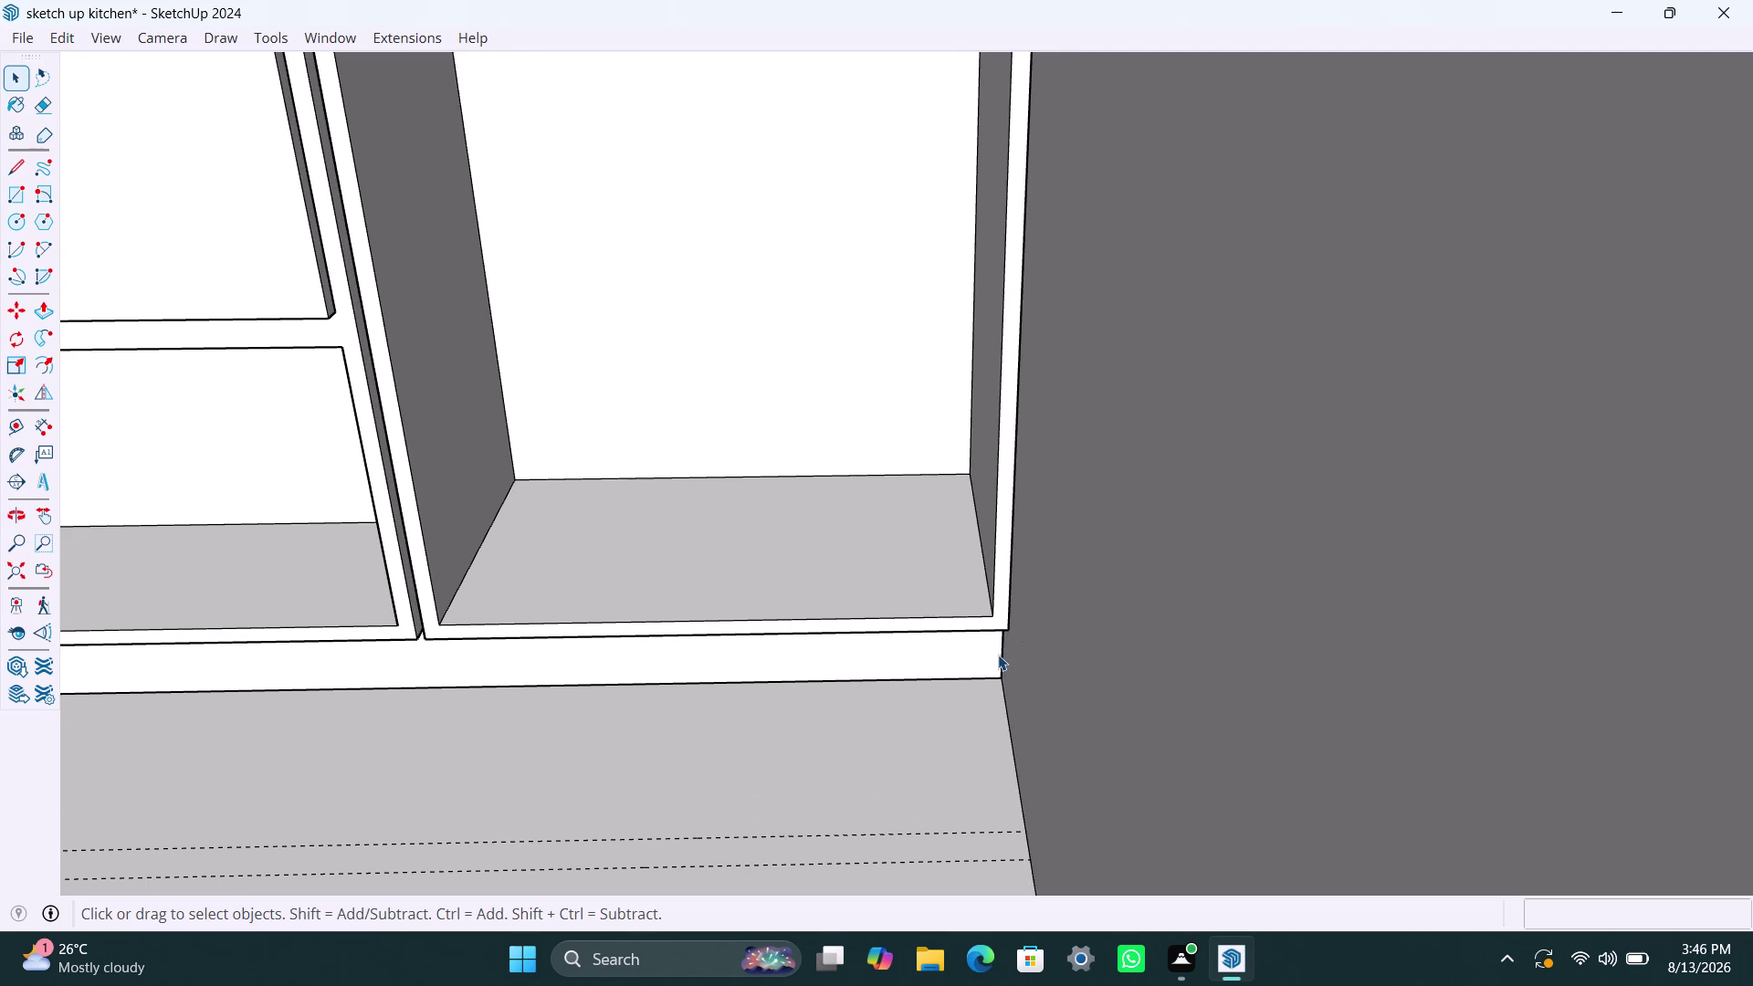
Copy the plinth's right end edge 400 mm along its front face.
click(1004, 653)
double_click(1005, 662)
click(1005, 662)
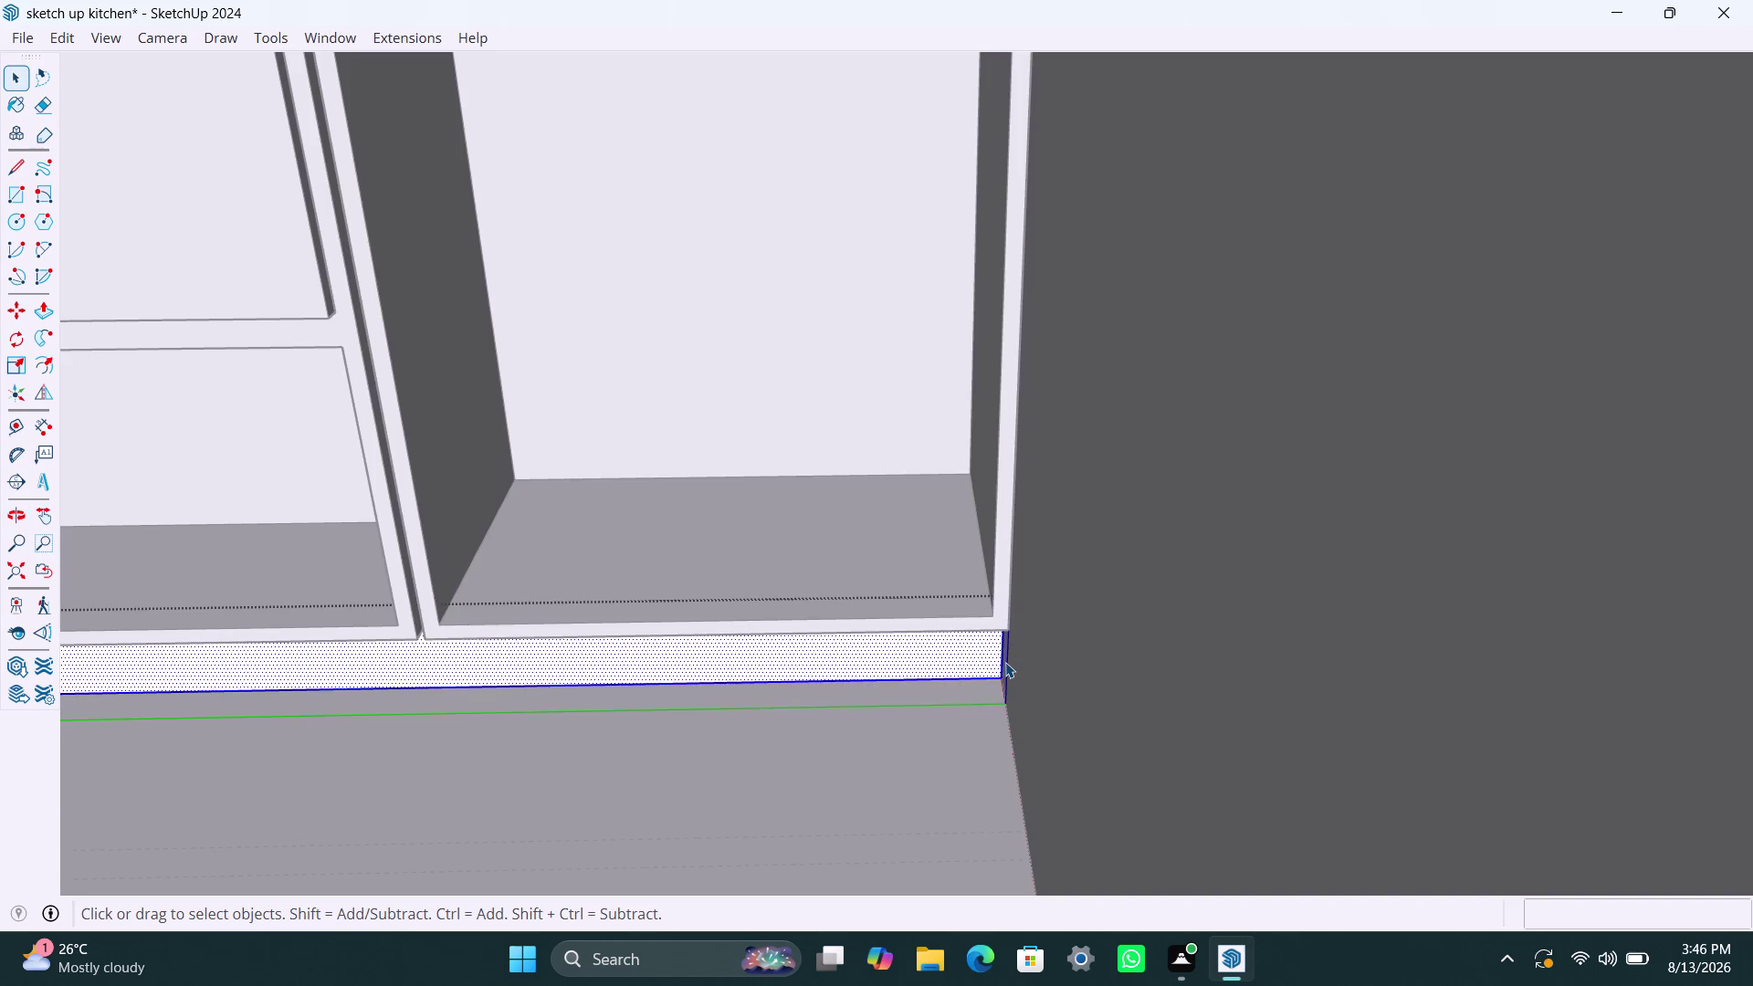
click(1005, 662)
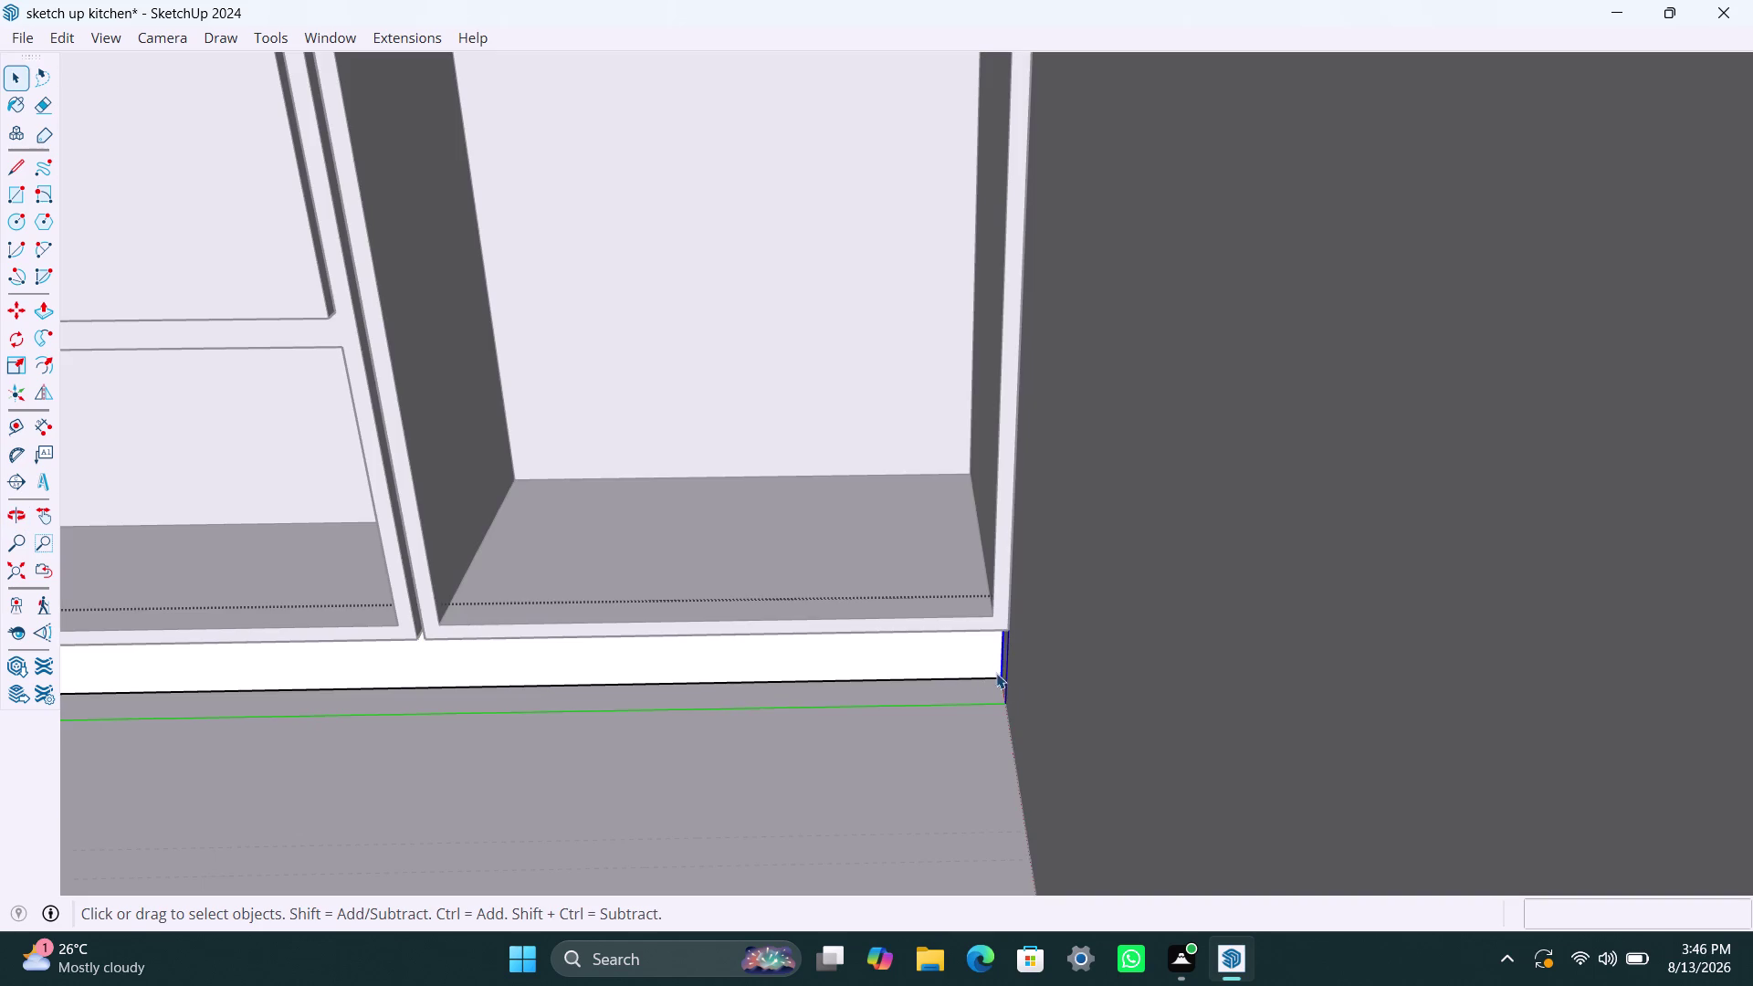
key(m)
click(1007, 681)
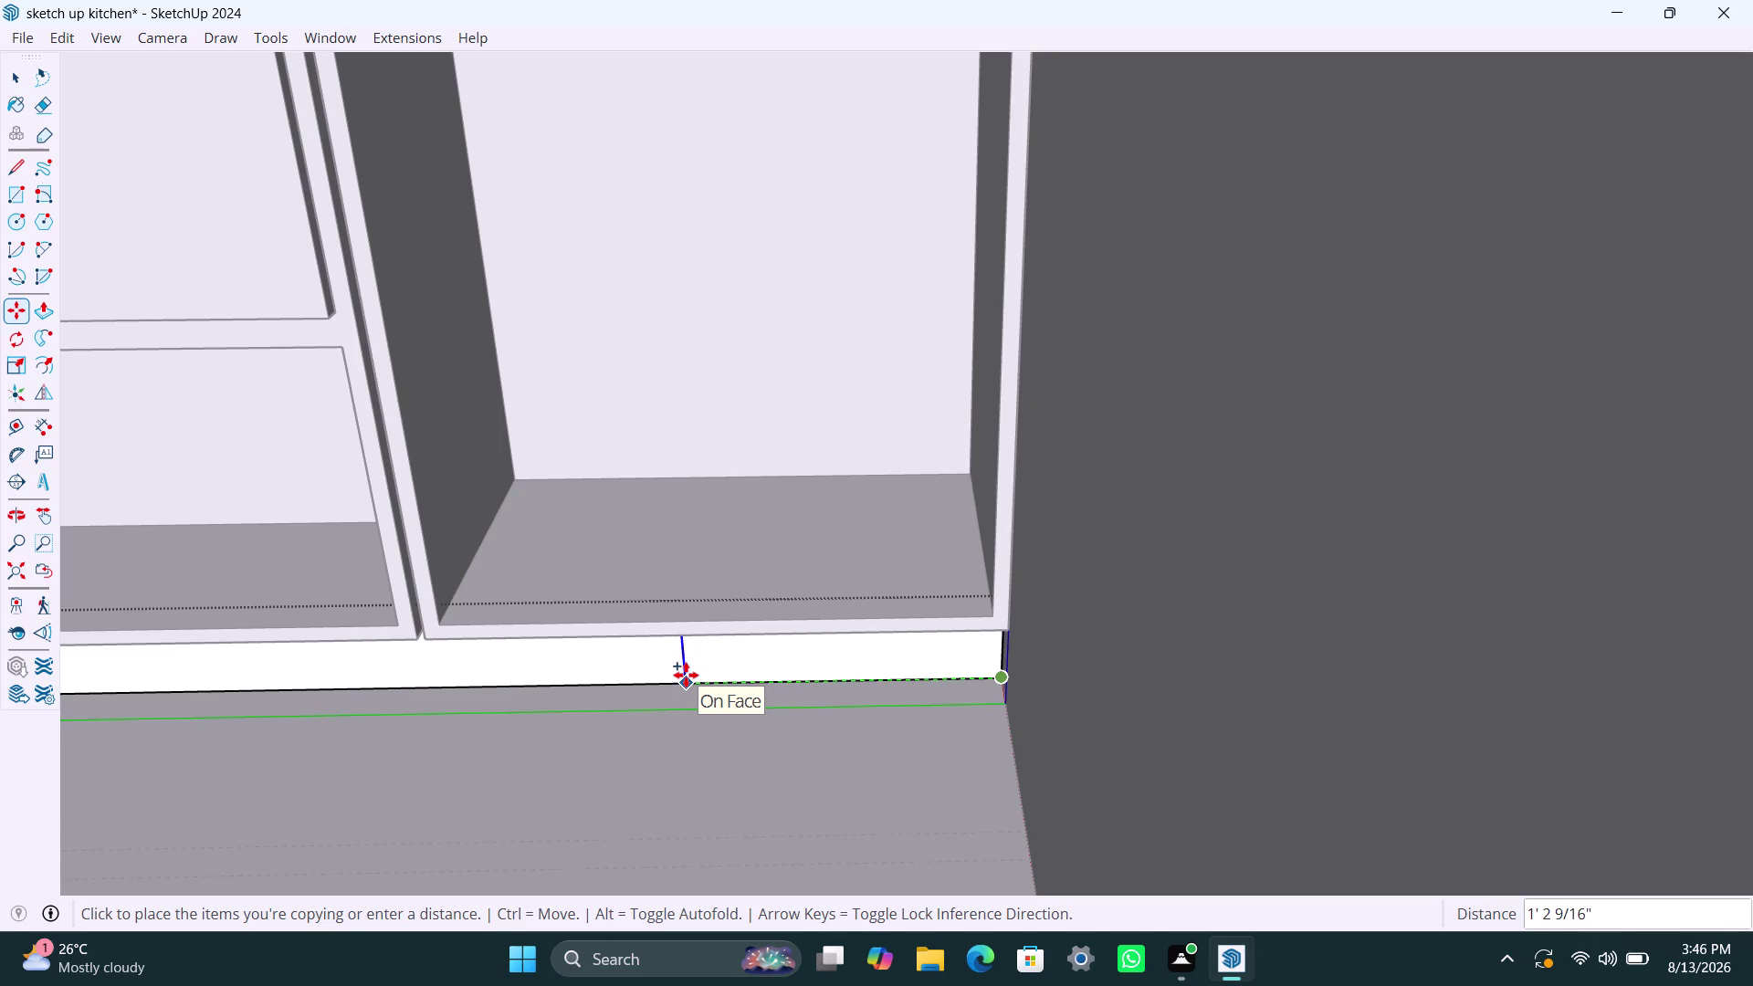
text(400mm)
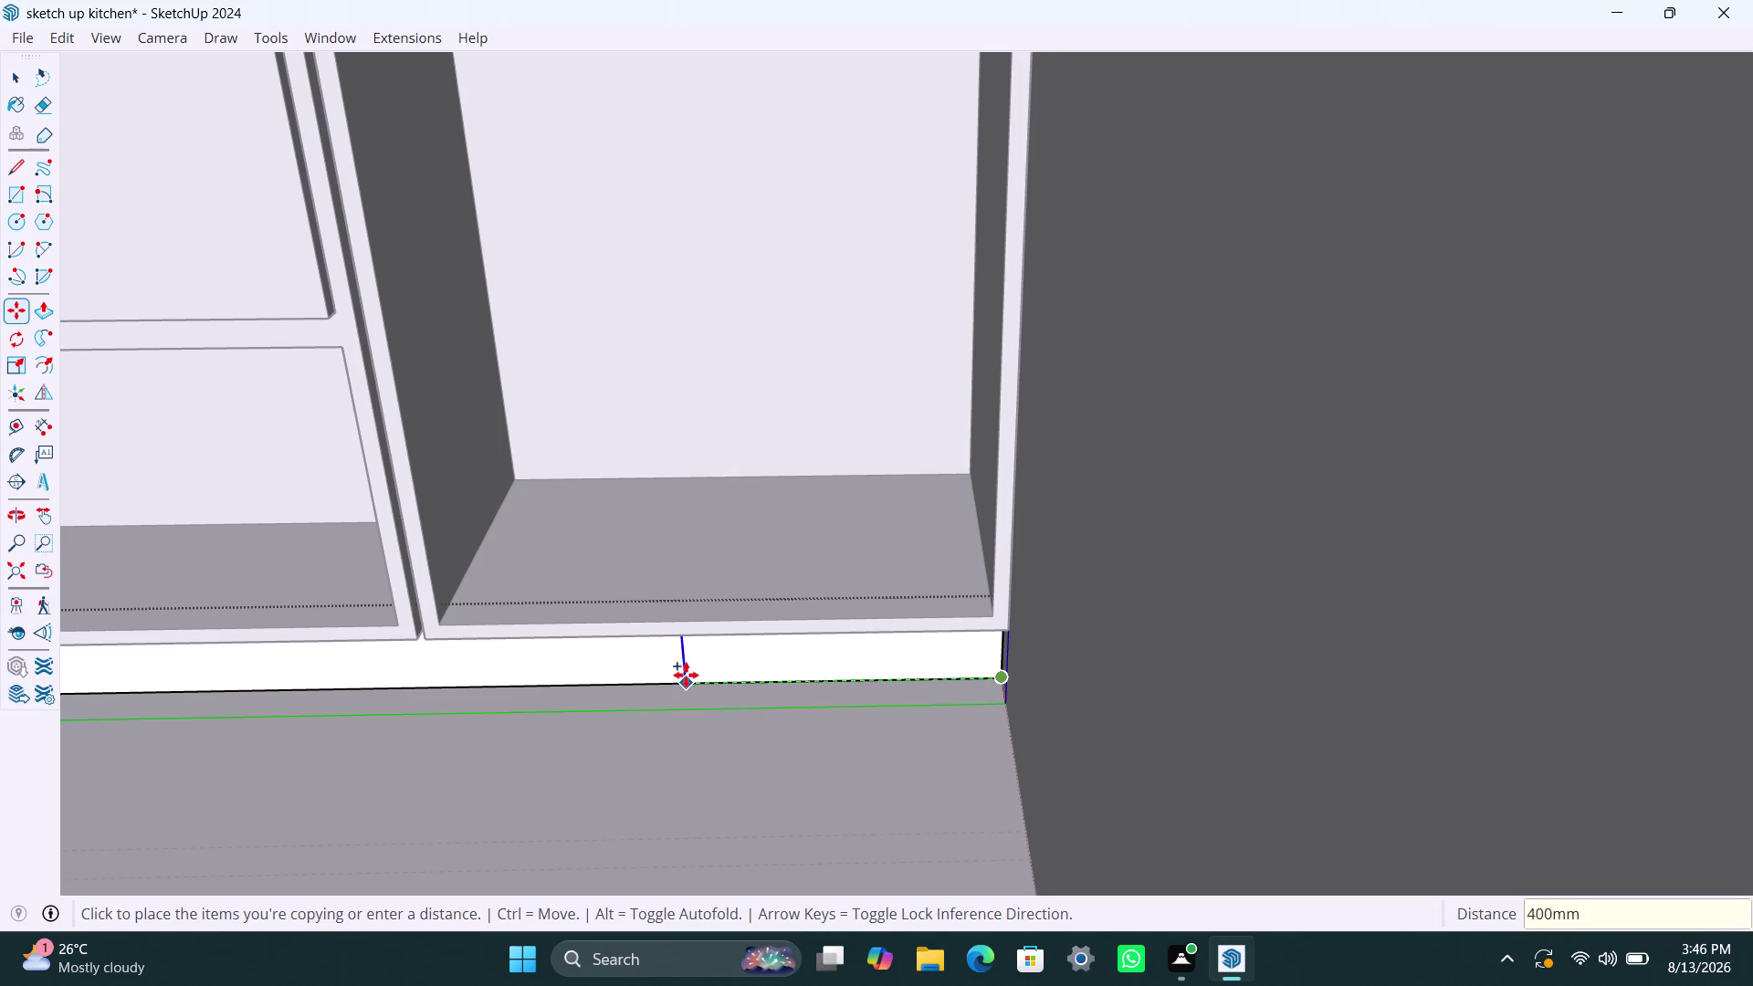
key(Return)
Select the new 400 mm plinth section and start pulling it with Push/Pull.
key(space)
click(735, 663)
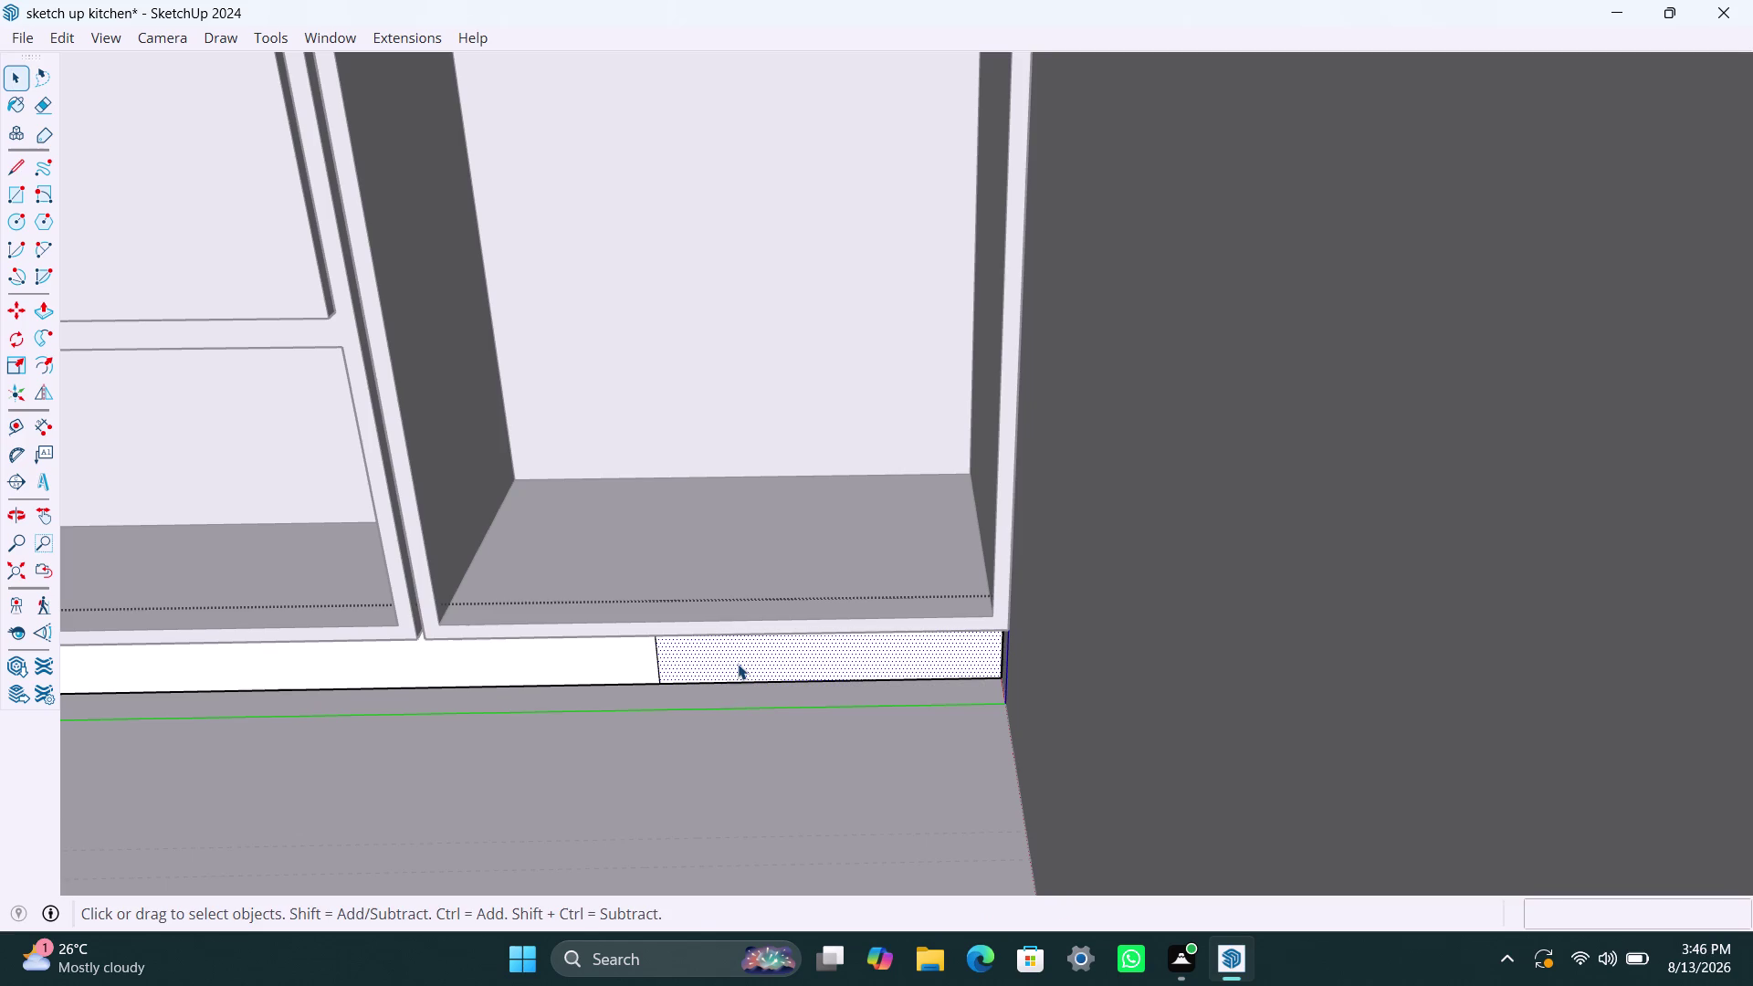
key(p)
click(738, 664)
Pull the 400 mm plinth section up into a raised slab along the back wall.
scroll(down, 3)
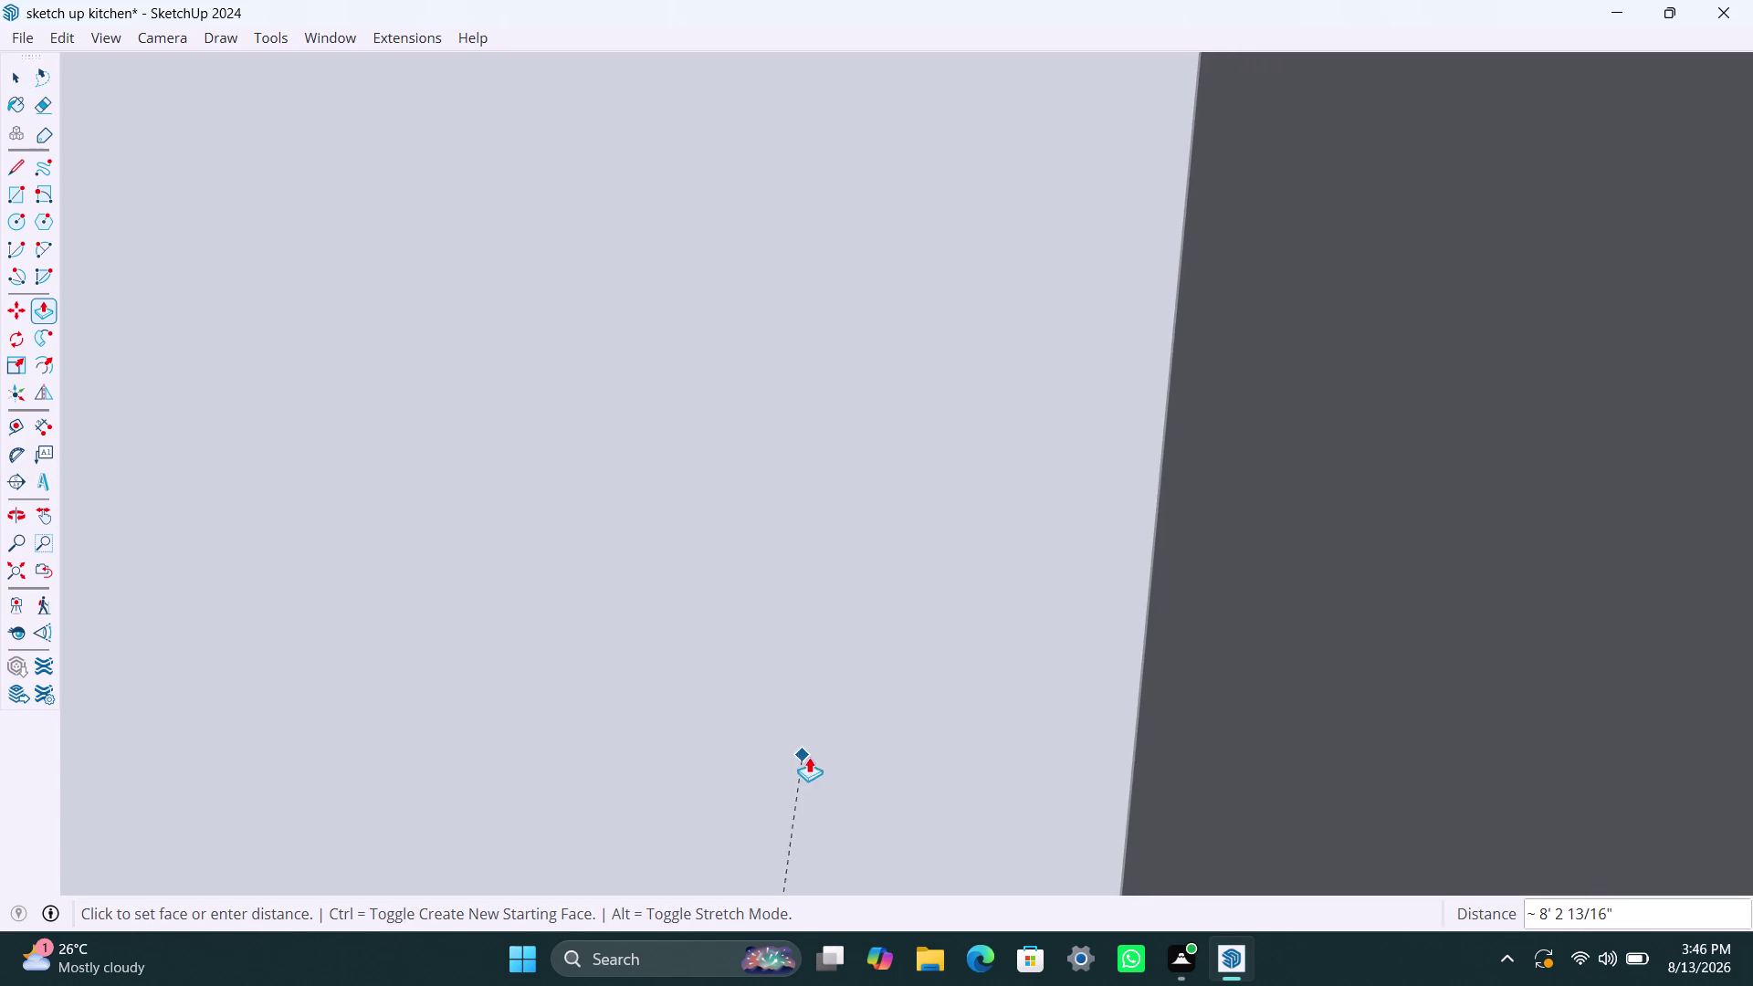
scroll(down, 3)
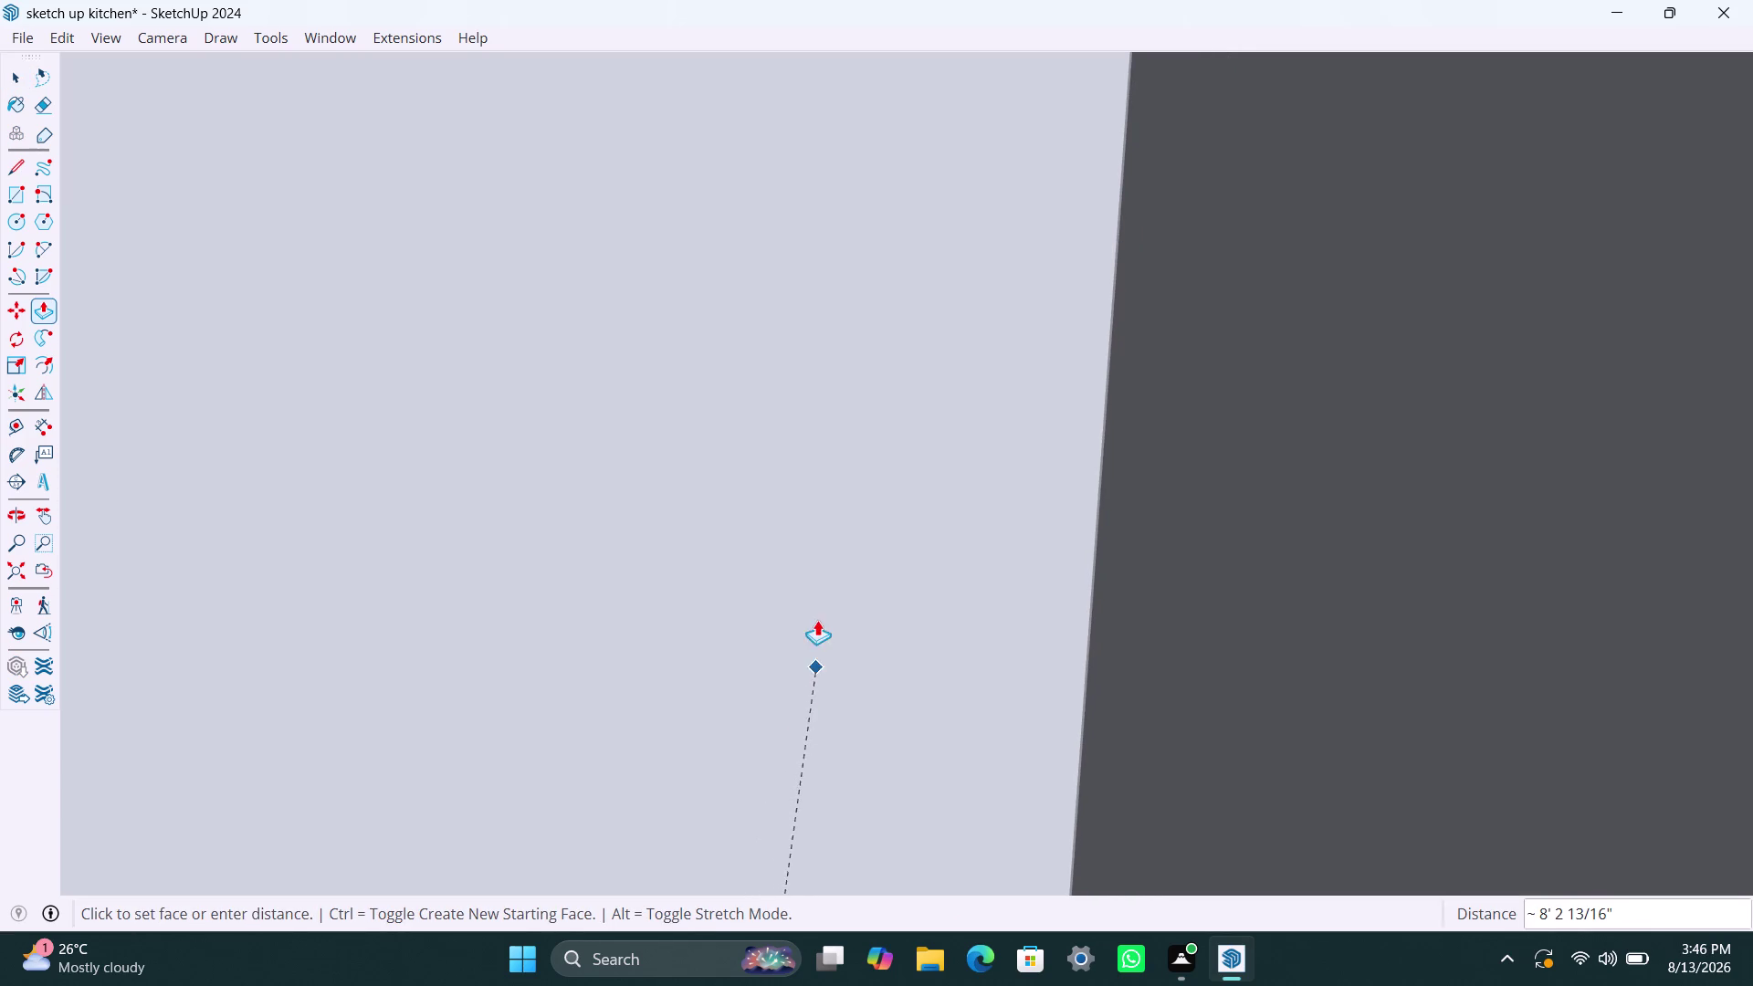
click(16, 567)
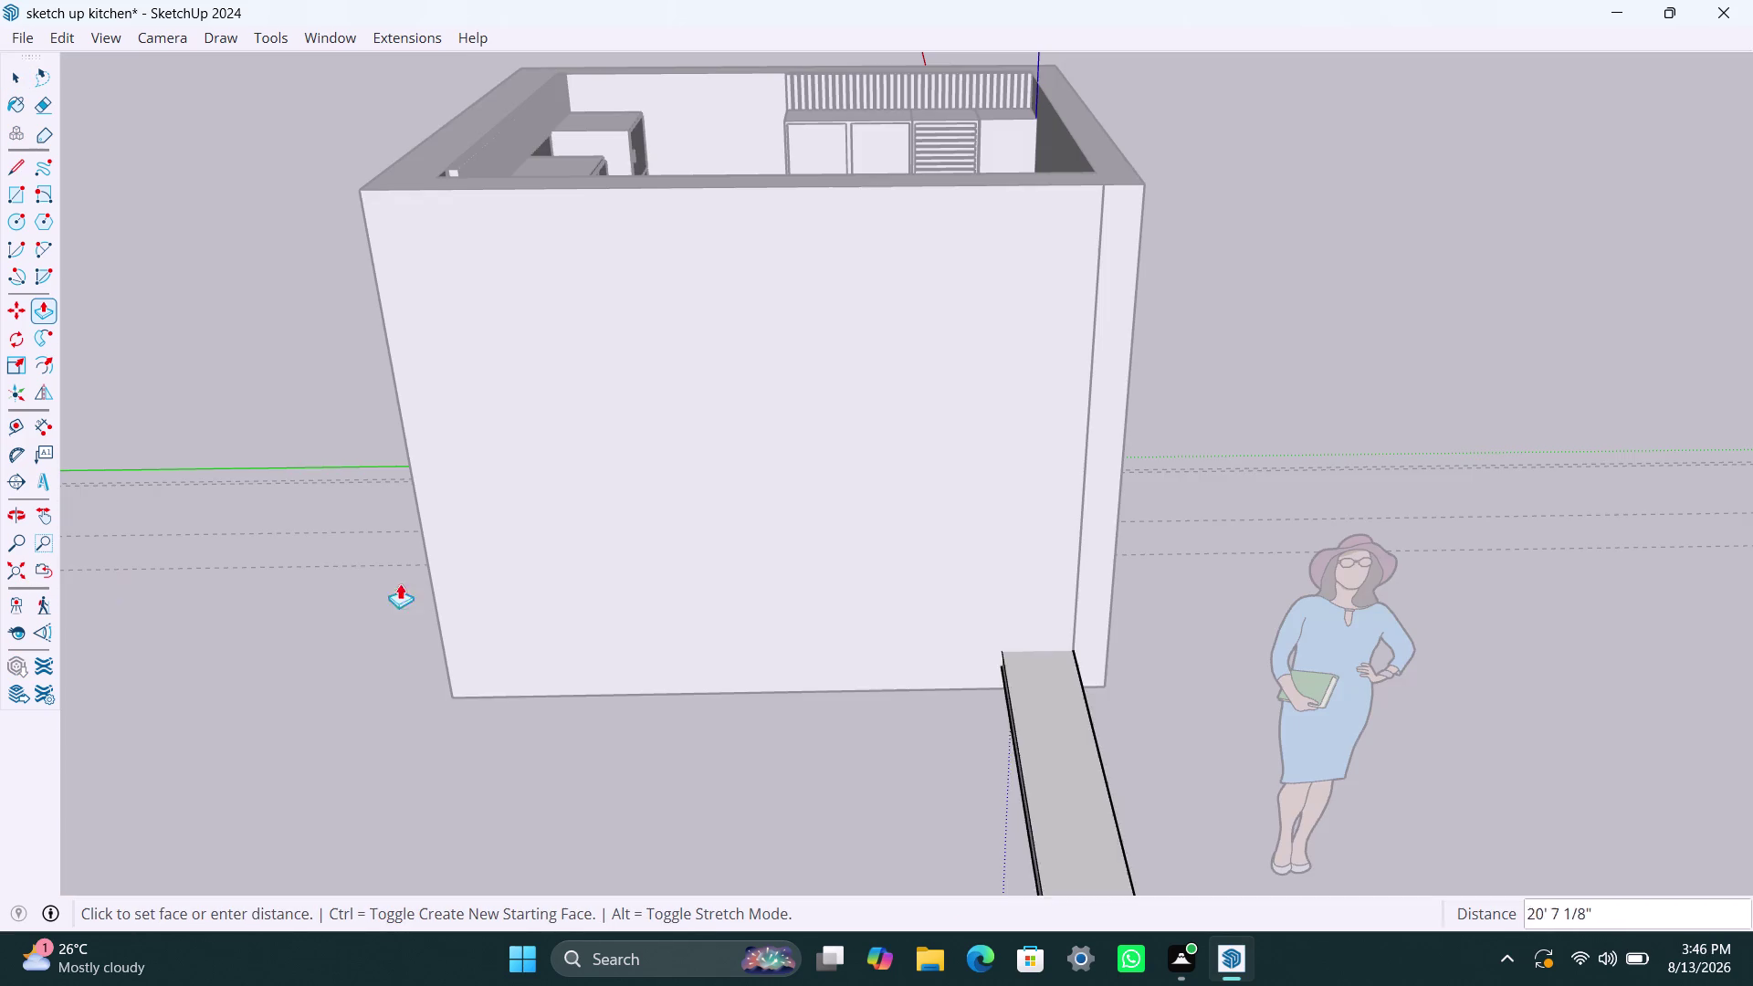
scroll(down, 3)
middle_drag(963, 544, 981, 600)
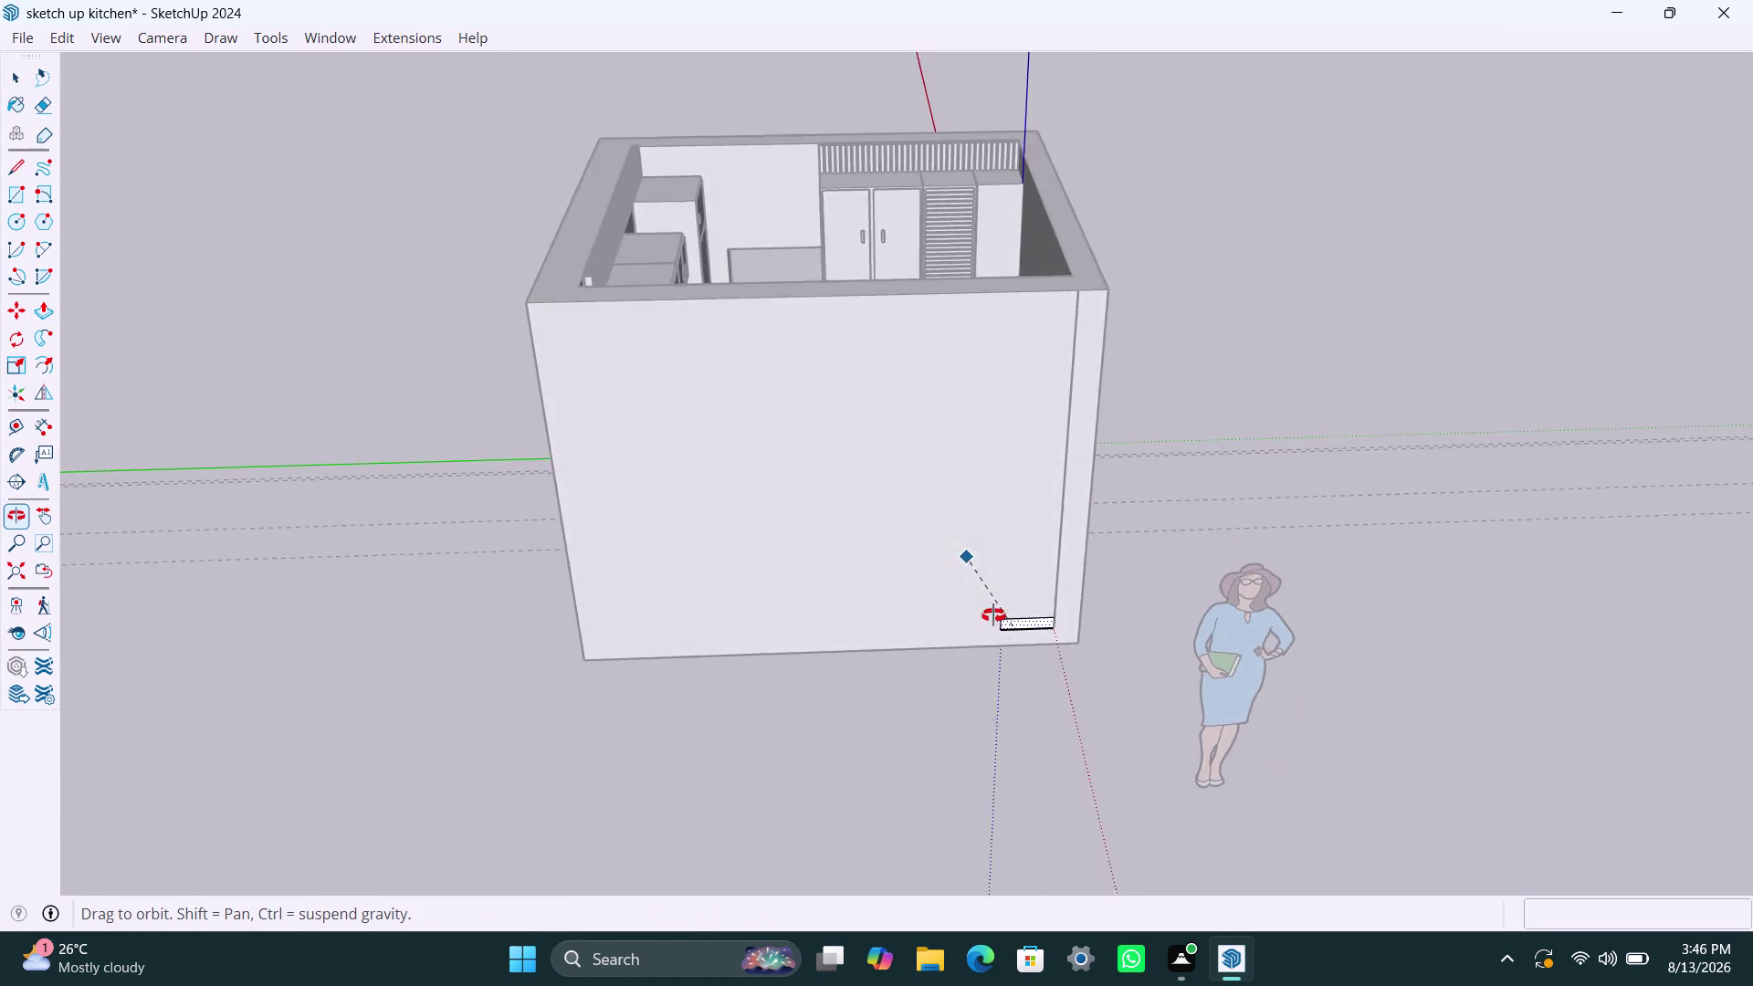
middle_drag(981, 600, 1752, 698)
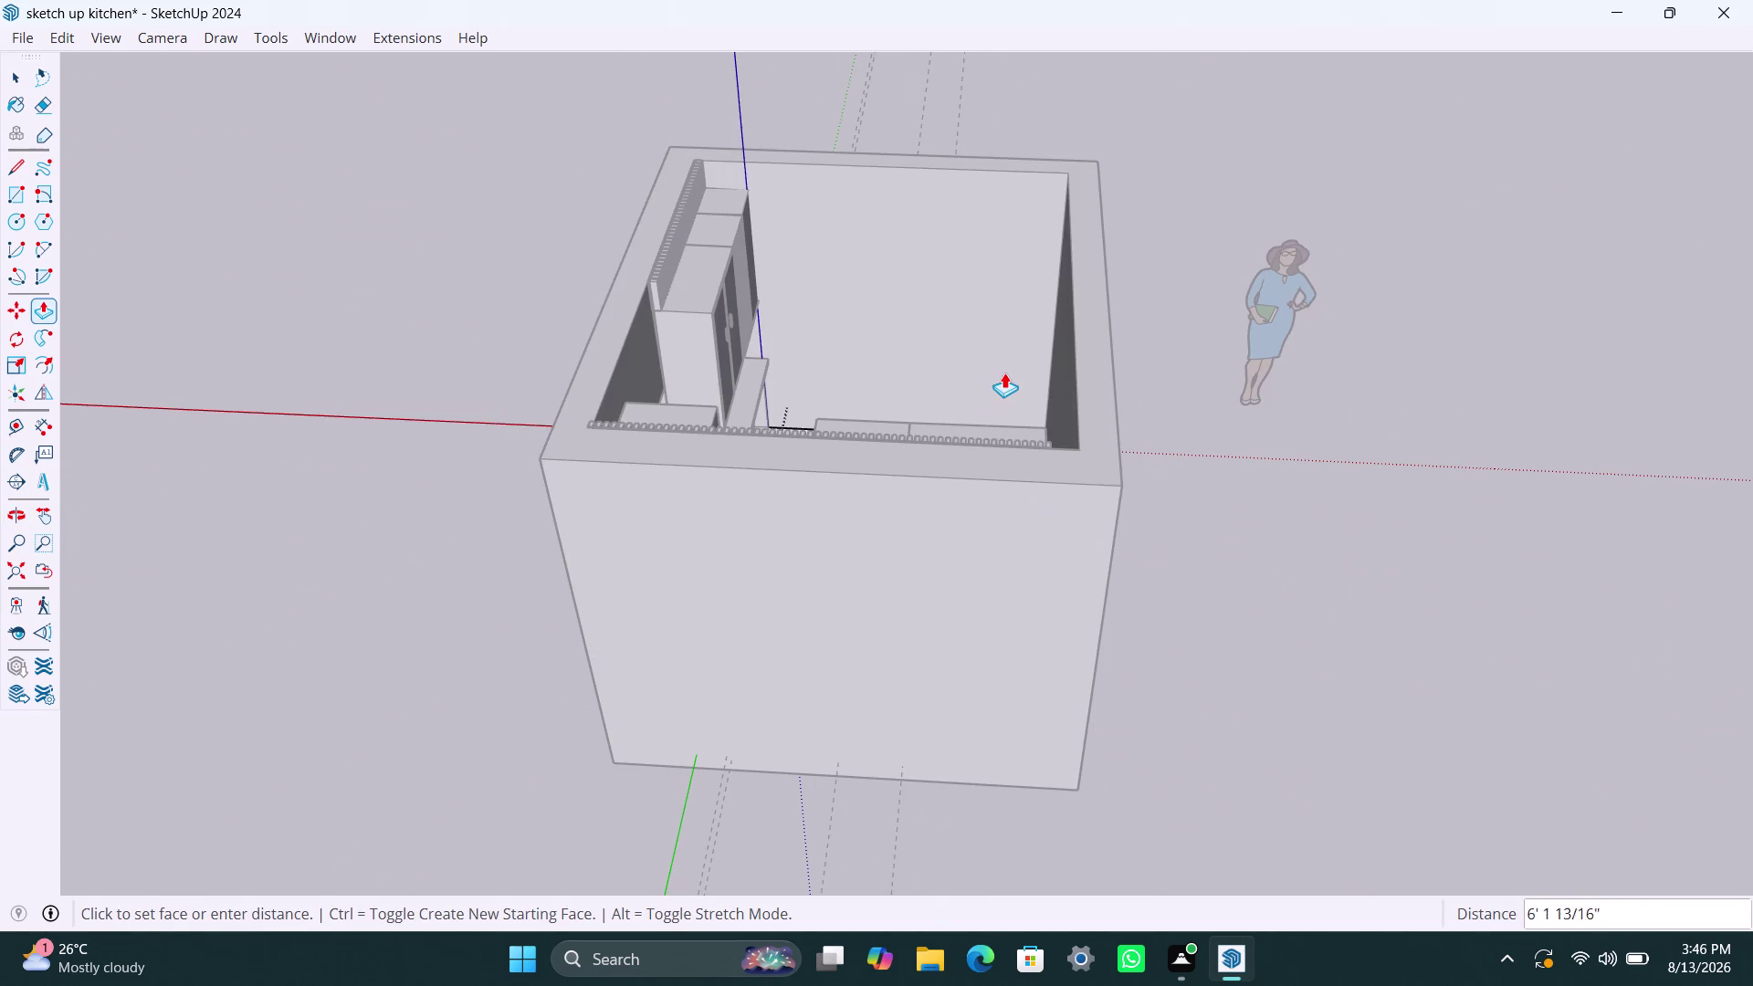
middle_drag(1022, 373, 1029, 566)
scroll(up, 3)
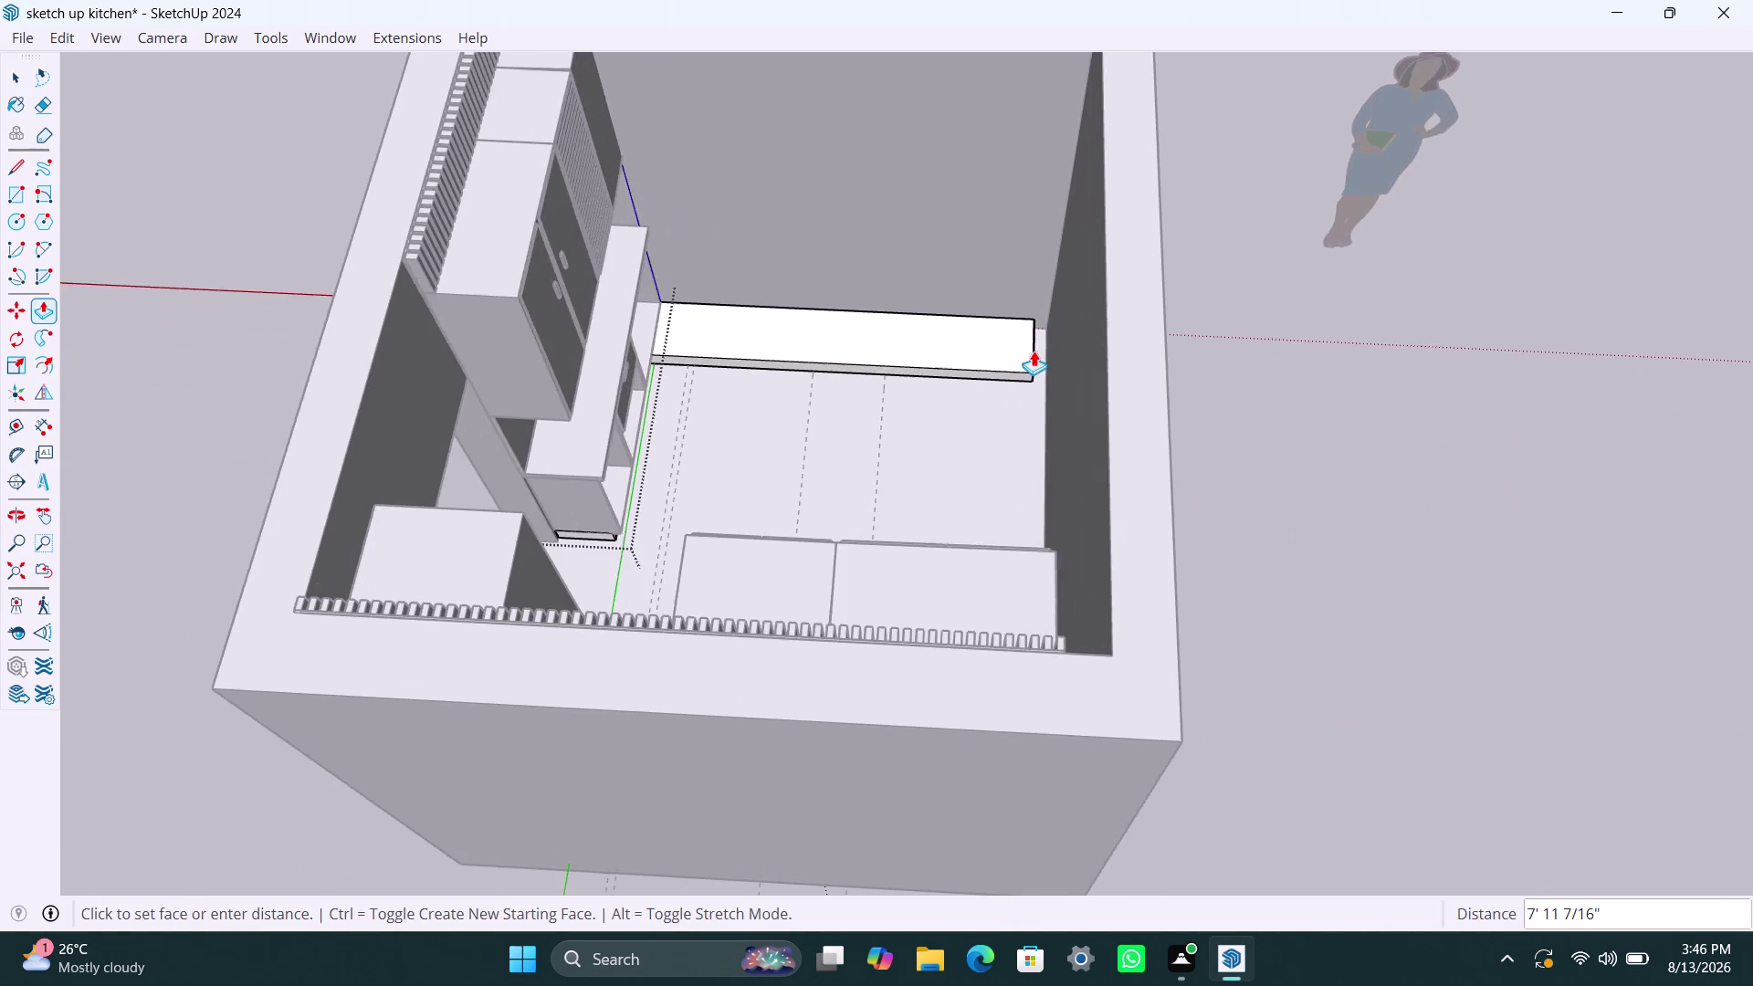
scroll(up, 3)
scroll(up, 3)
click(1058, 368)
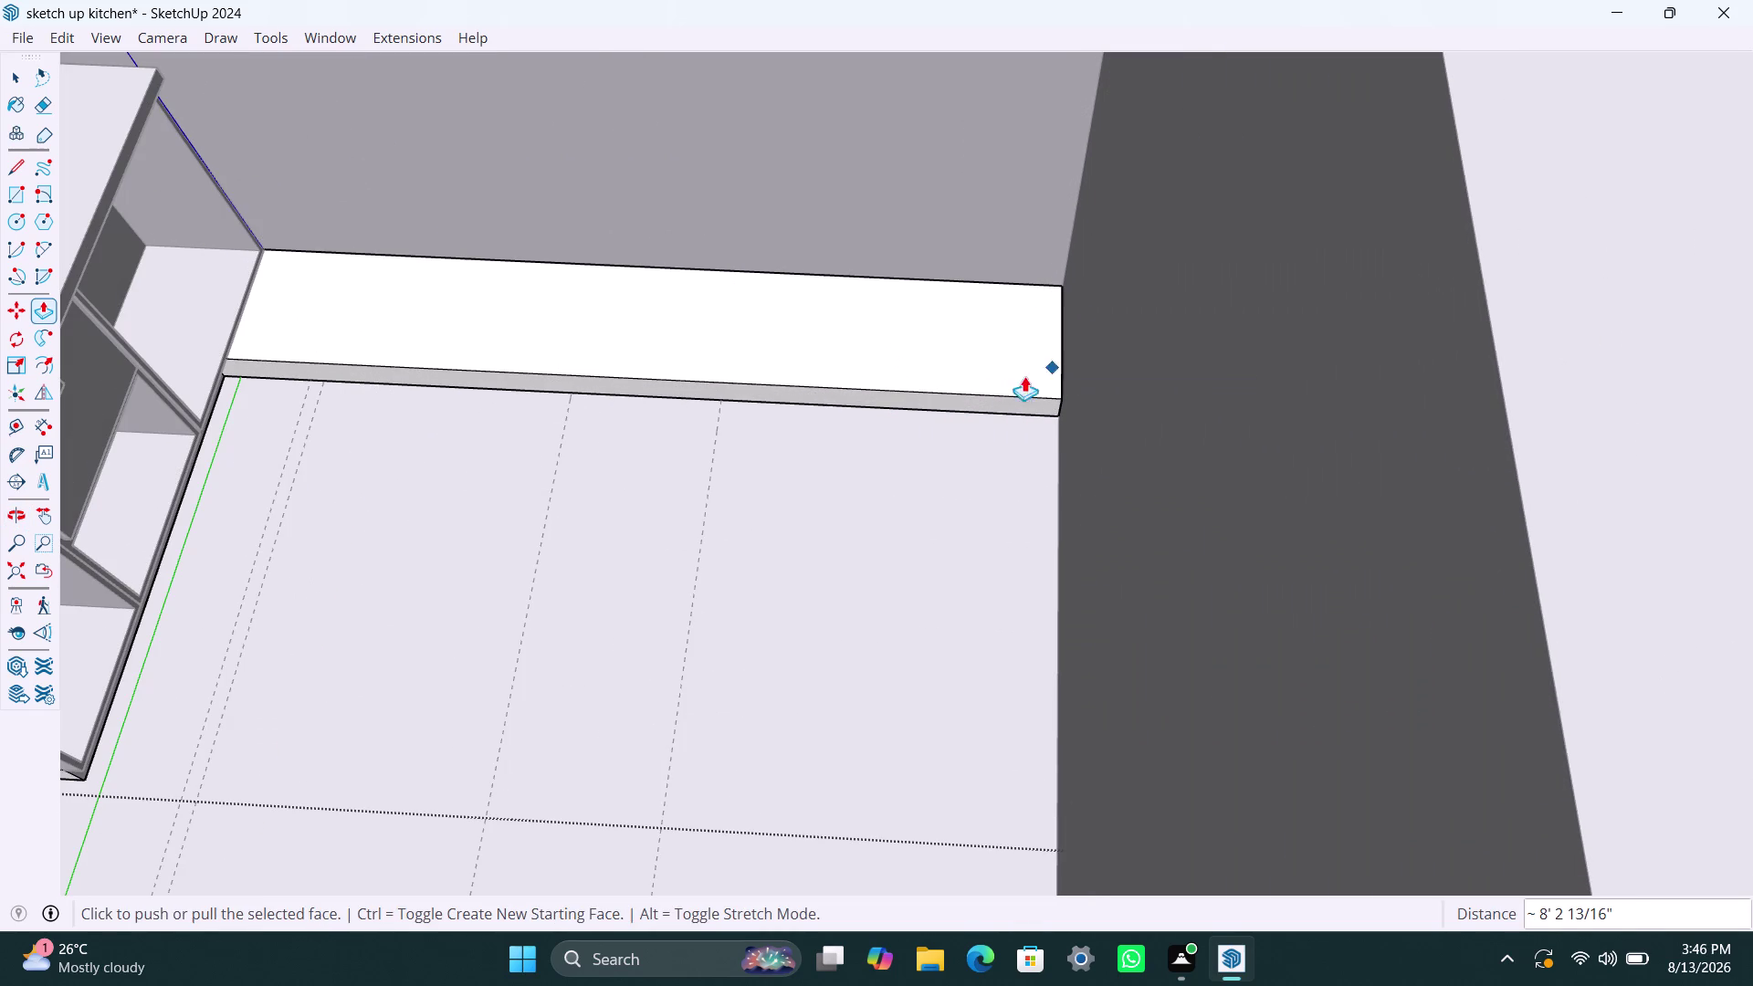
key(space)
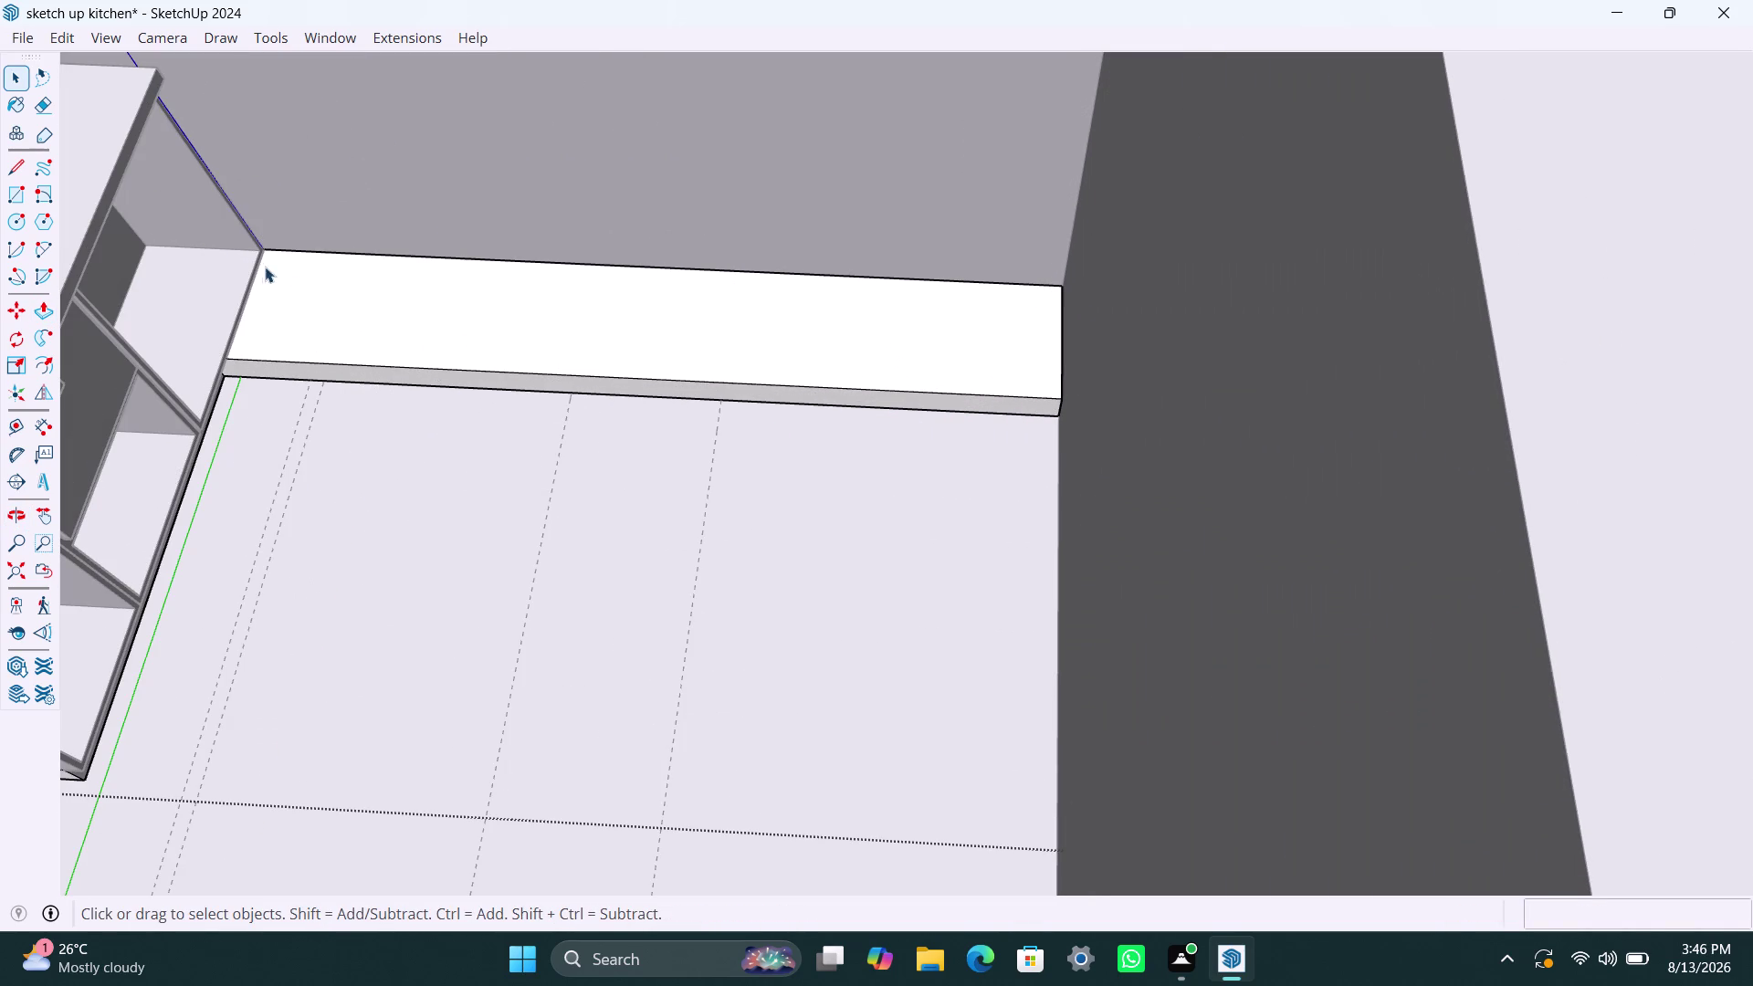
scroll(down, 3)
click(902, 252)
scroll(down, 3)
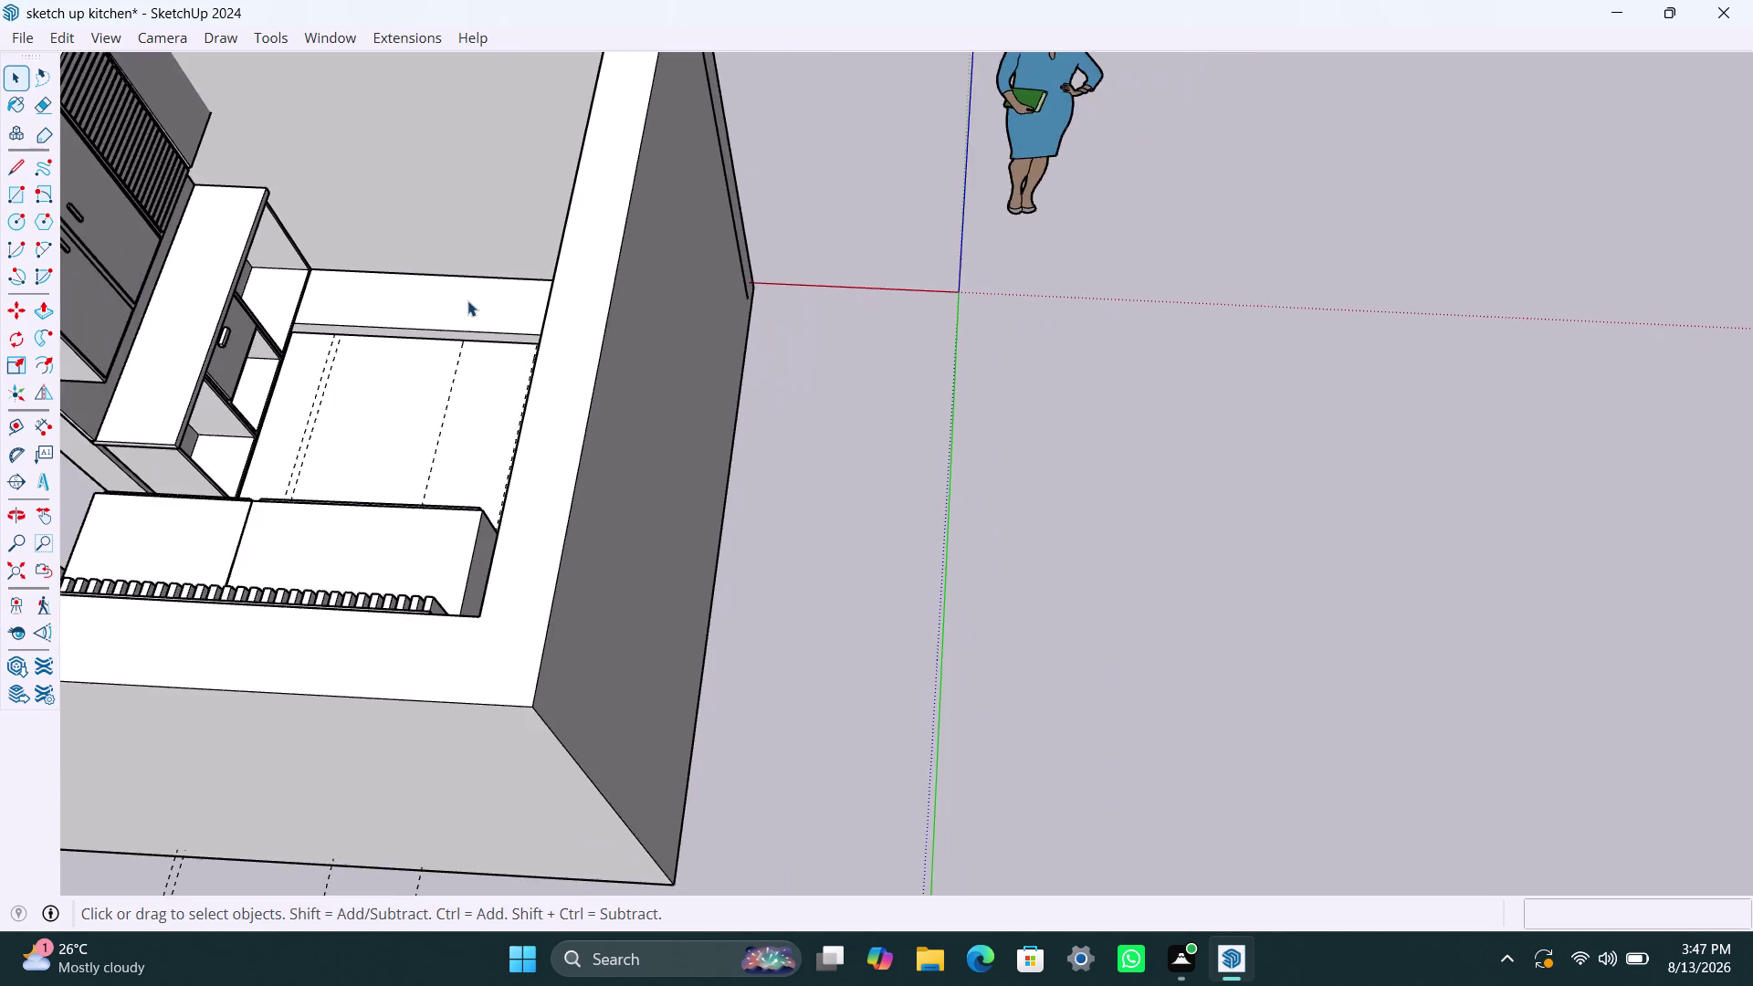
Orbit to a top-down close view of the room's floor guide lines.
middle_drag(469, 301, 146, 375)
scroll(up, 3)
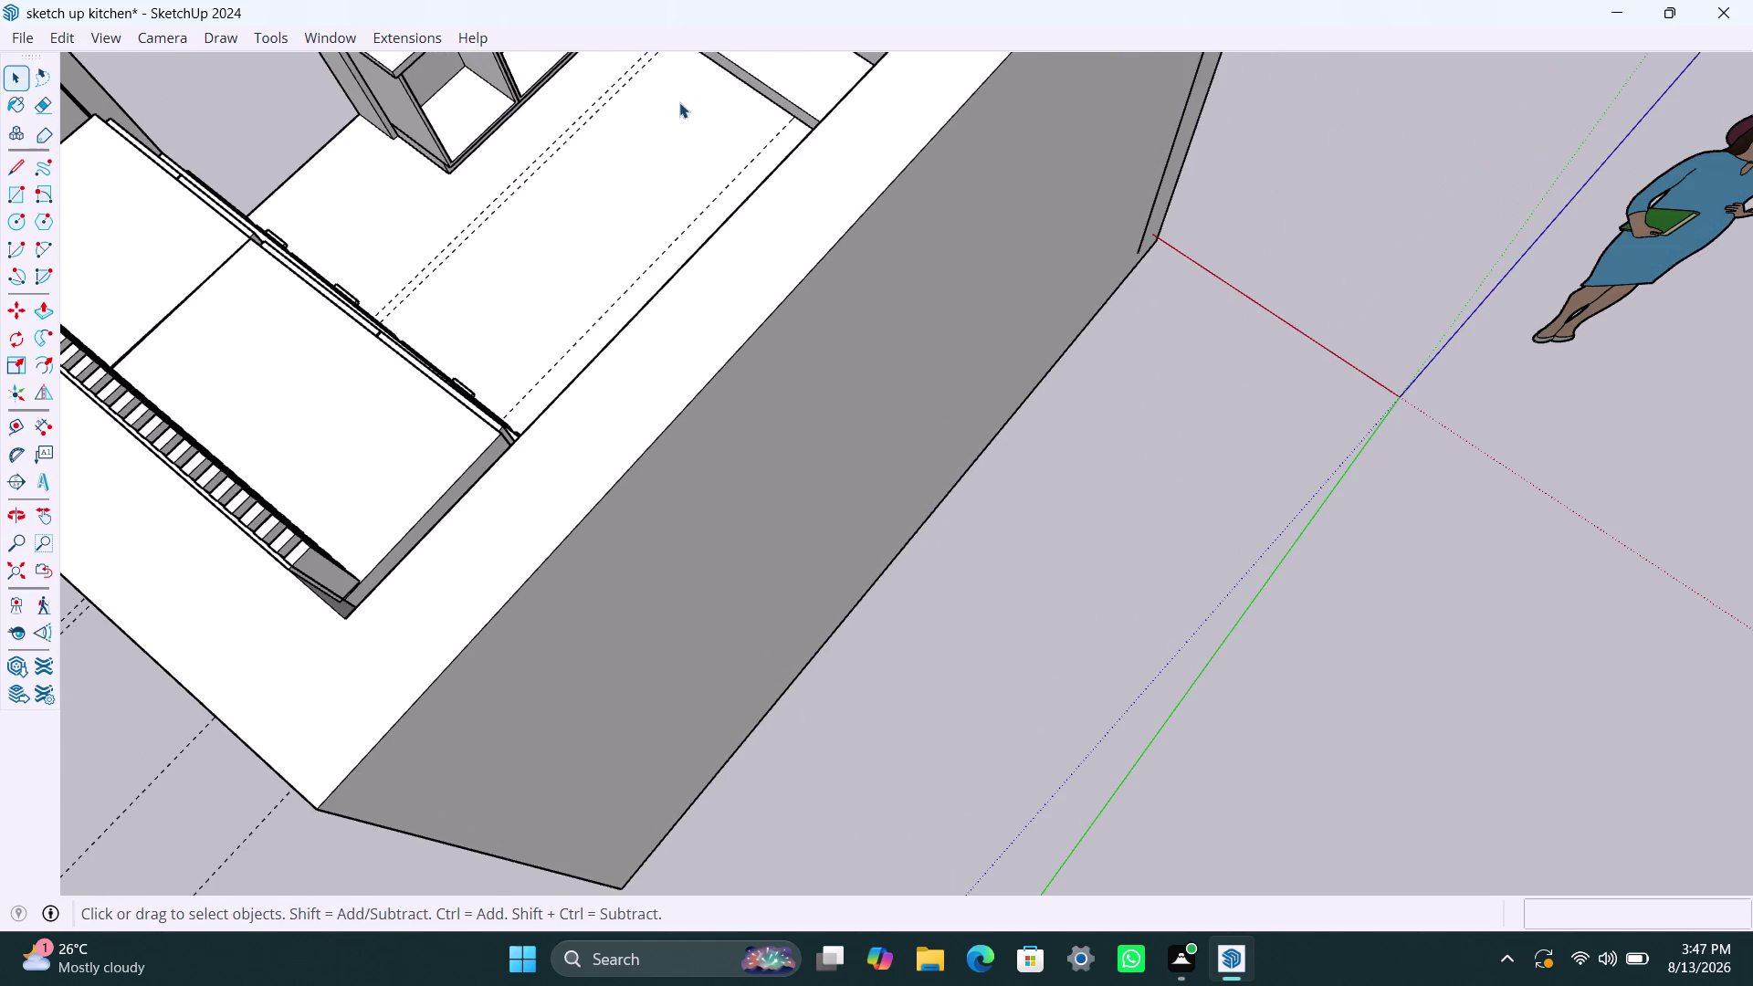
scroll(up, 3)
middle_drag(645, 122, 757, 236)
scroll(down, 3)
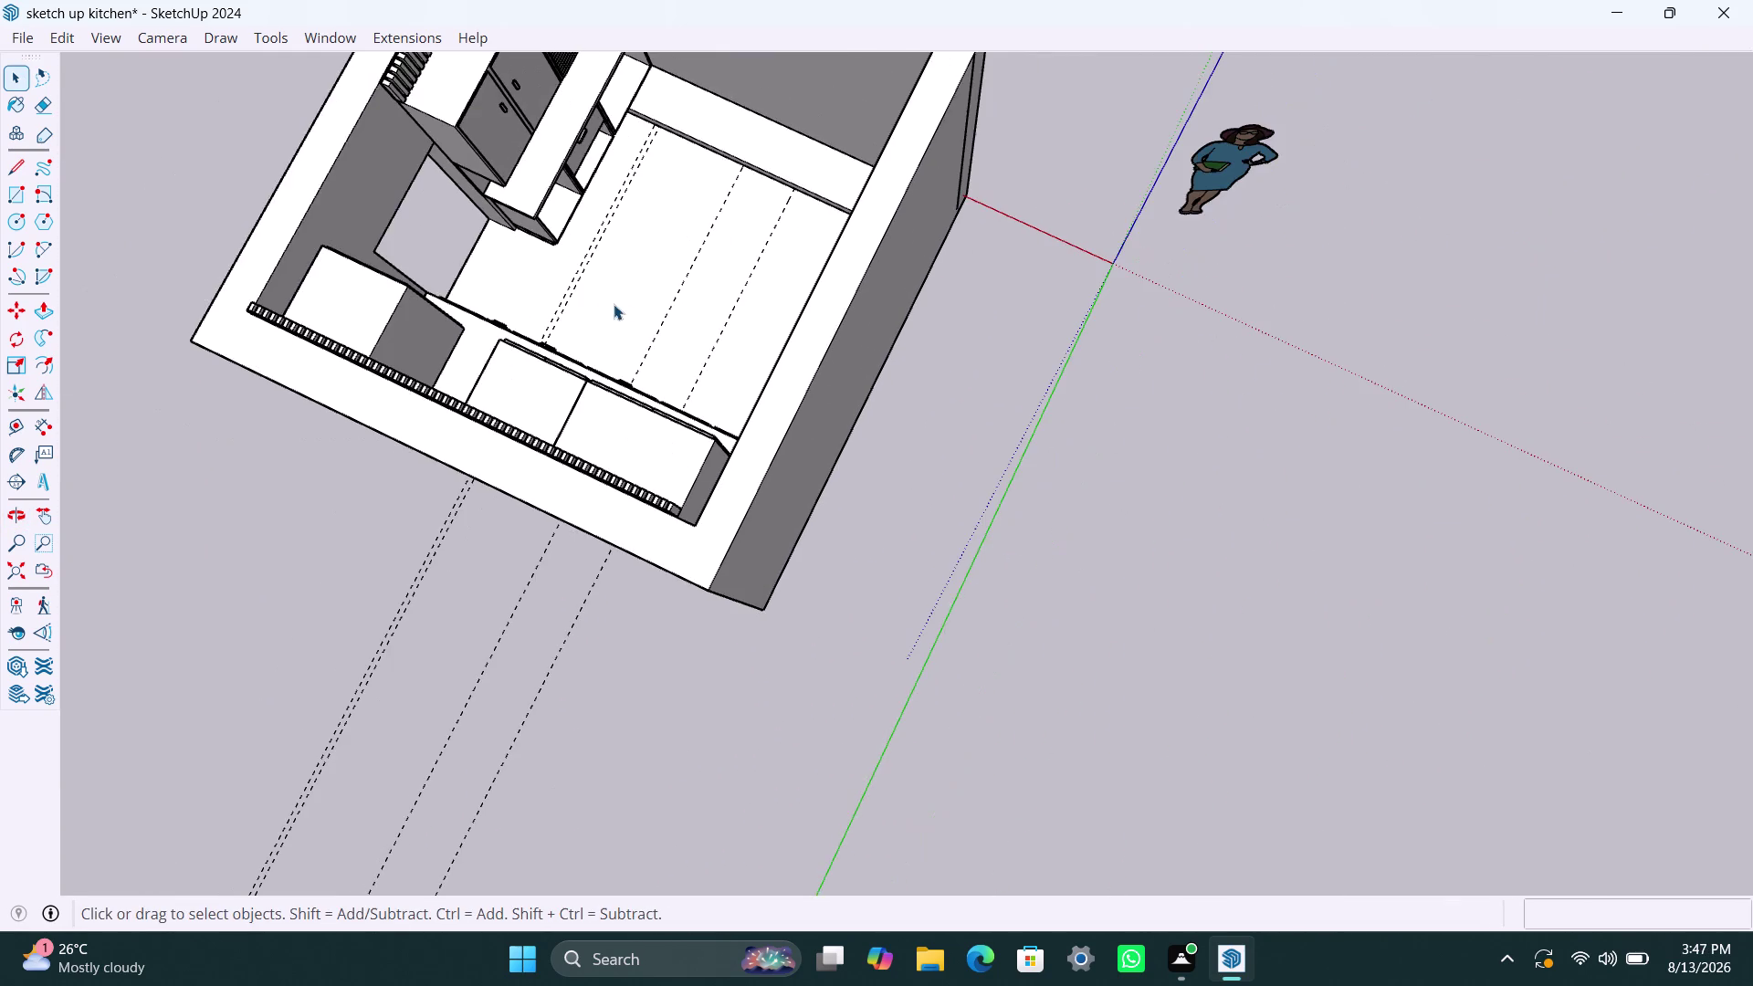
middle_drag(613, 304, 842, 399)
scroll(up, 3)
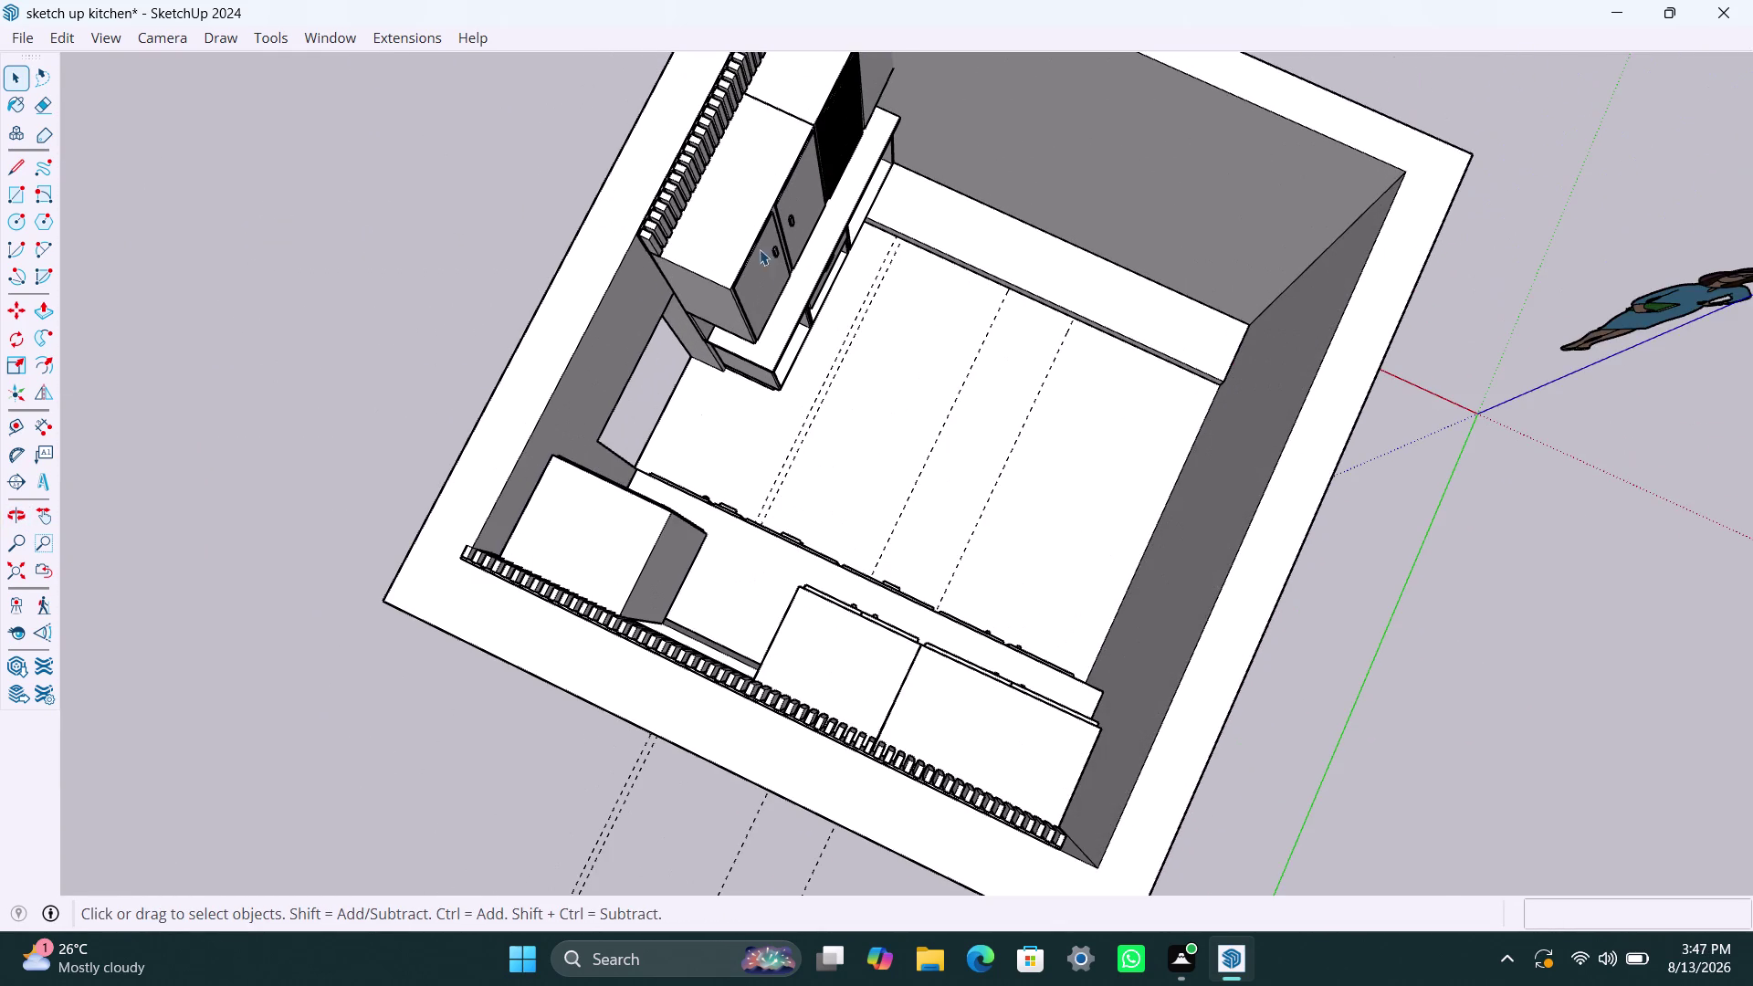
scroll(up, 3)
middle_drag(792, 401, 986, 352)
scroll(up, 3)
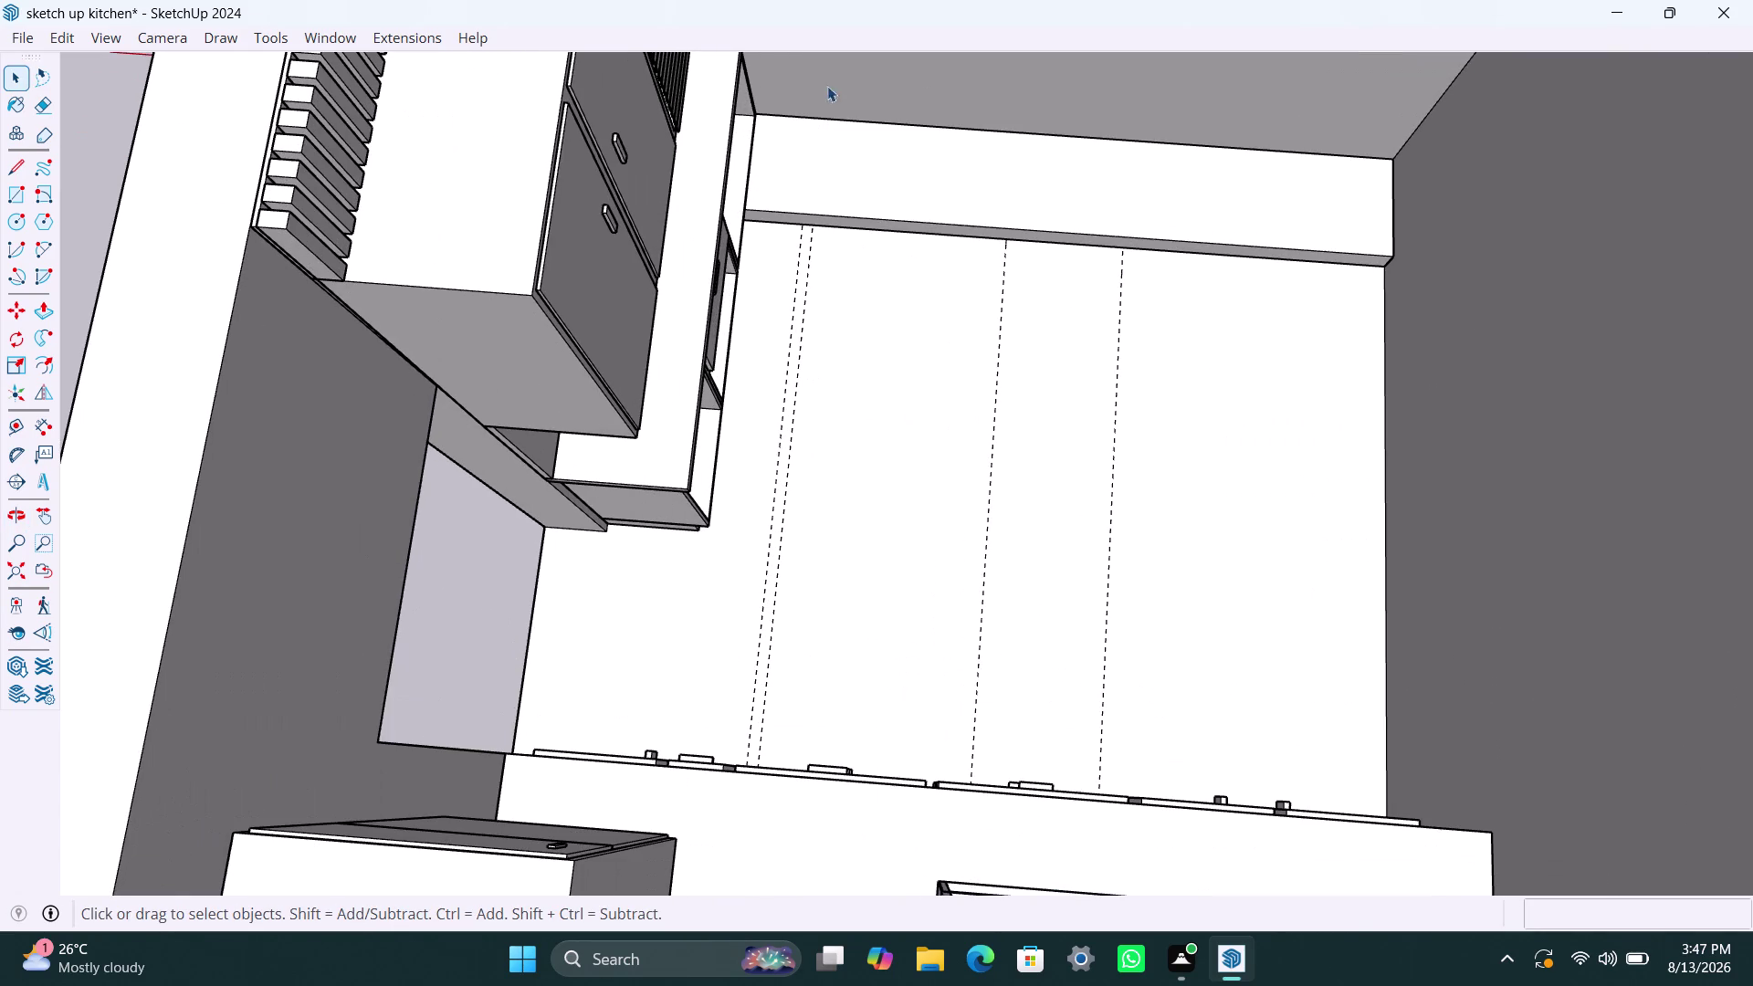
Delete the four old floor guide lines.
click(804, 316)
key(Delete)
click(788, 339)
key(Delete)
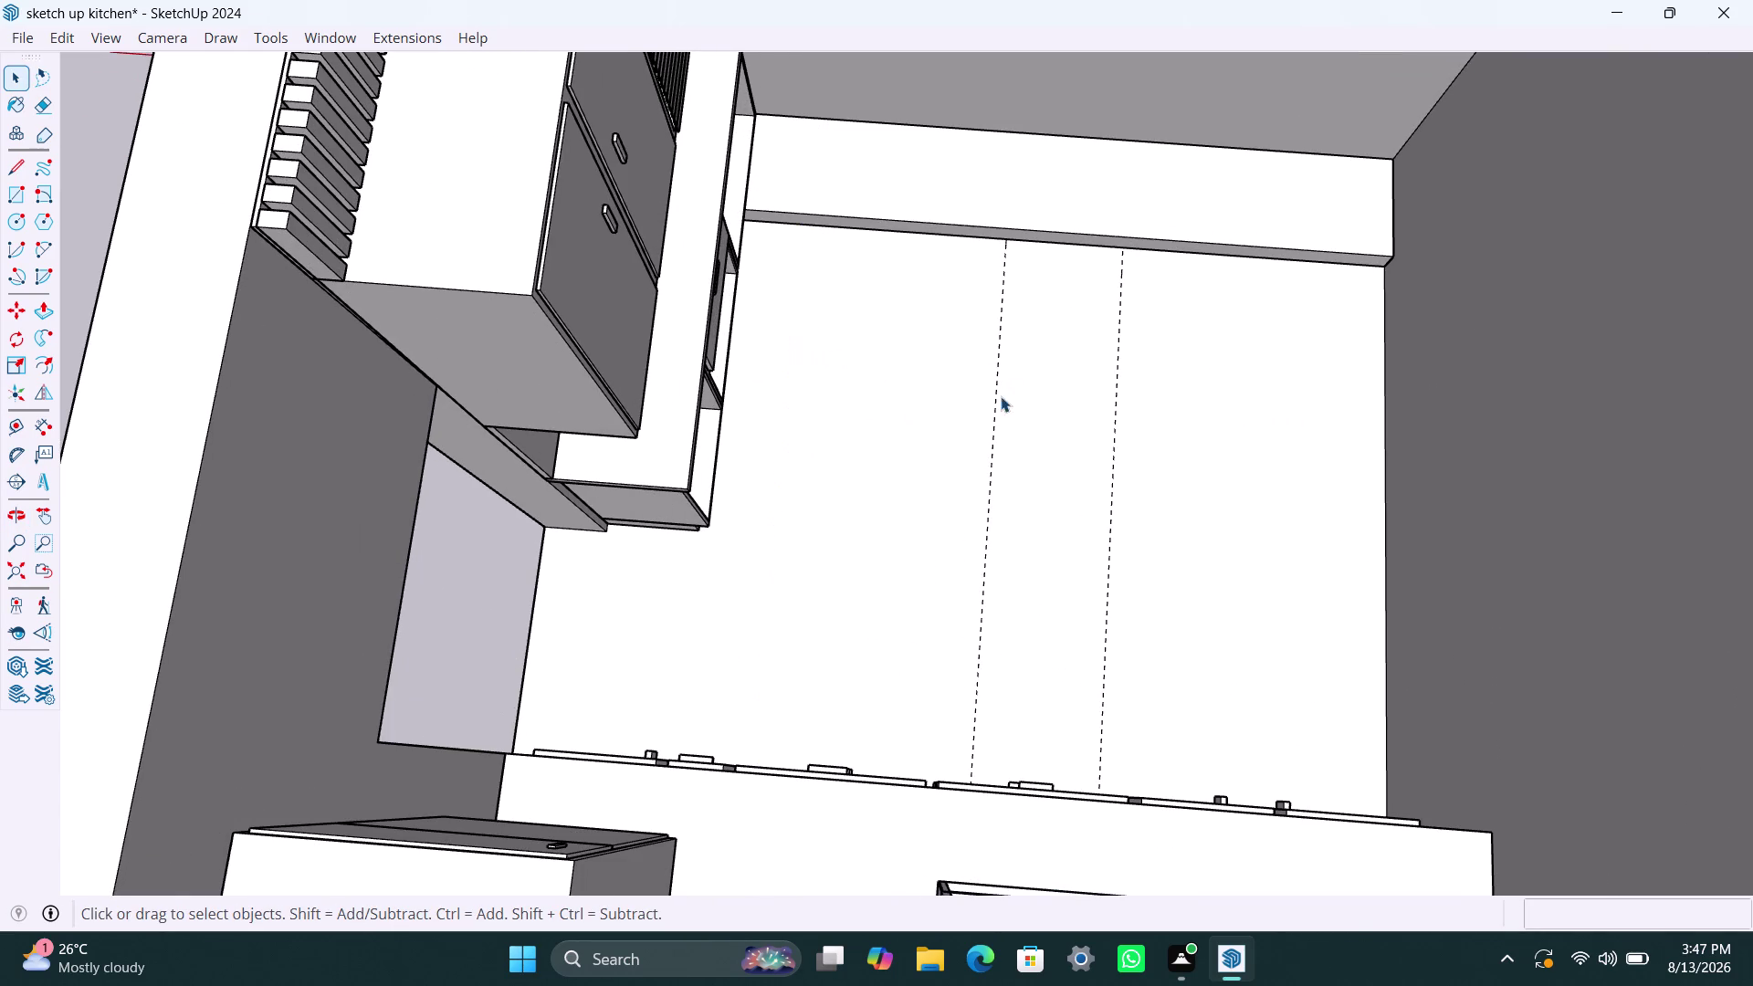
click(994, 409)
key(Delete)
click(1116, 383)
key(Delete)
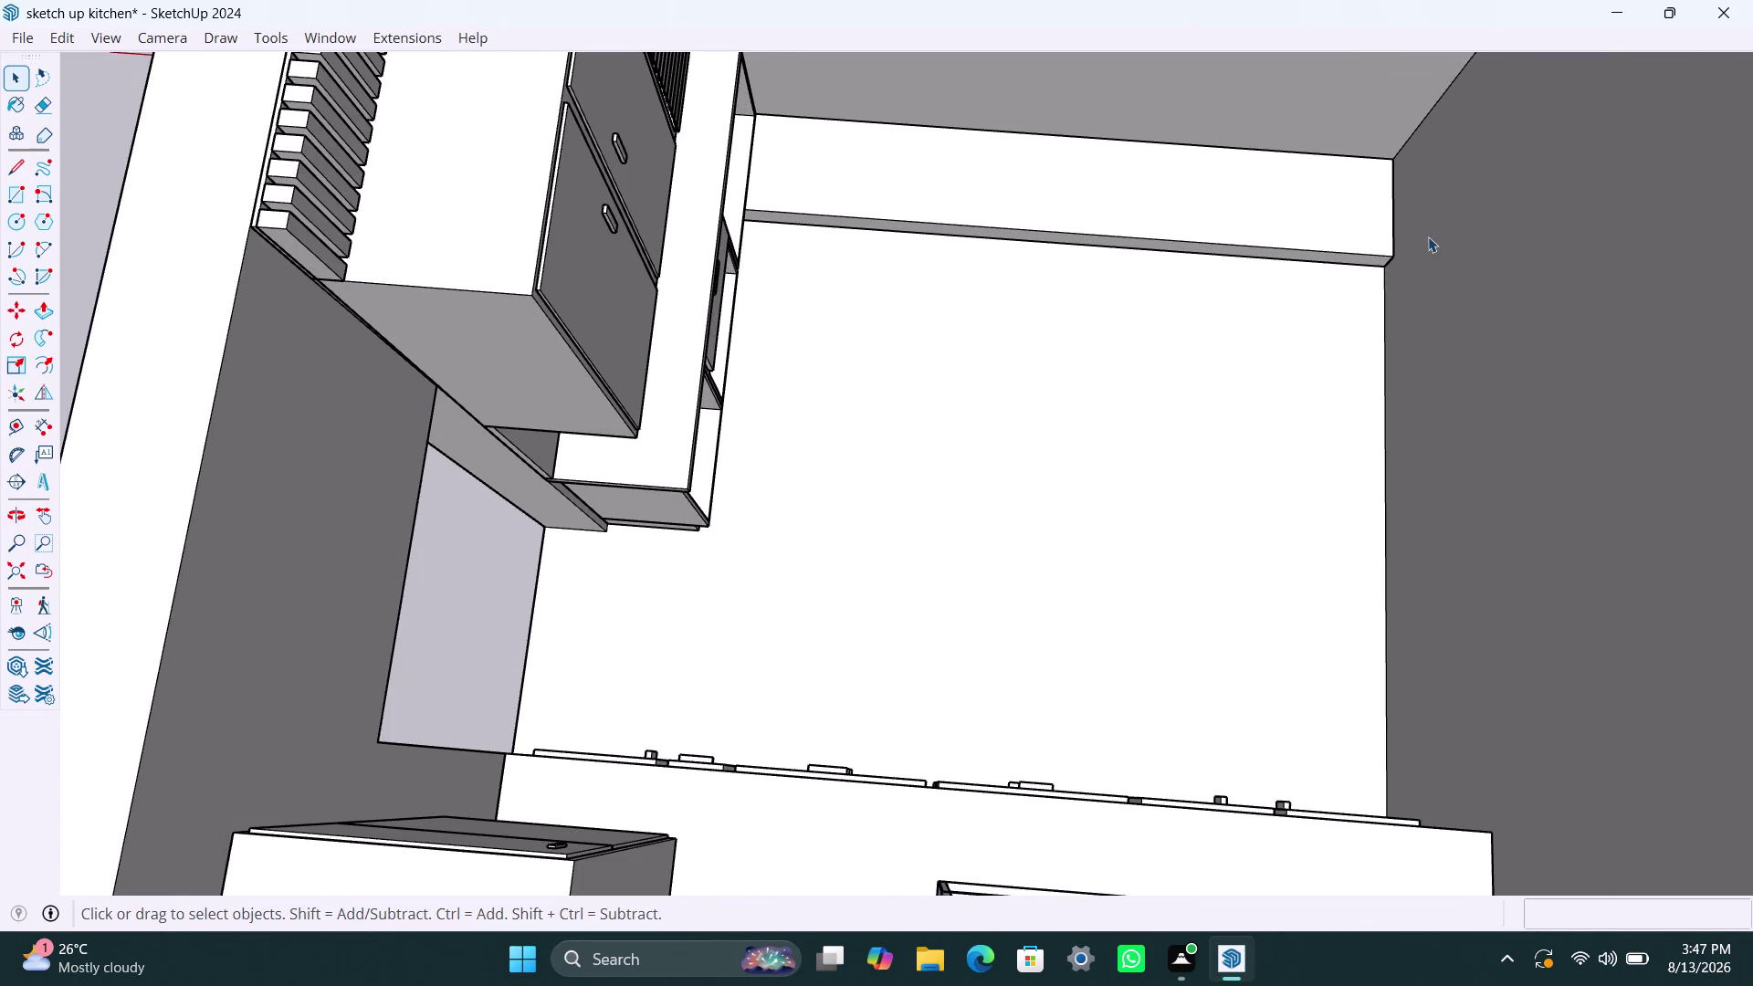
Place guides 1005 mm from the back wall's right edge and 450 mm beyond.
key(t)
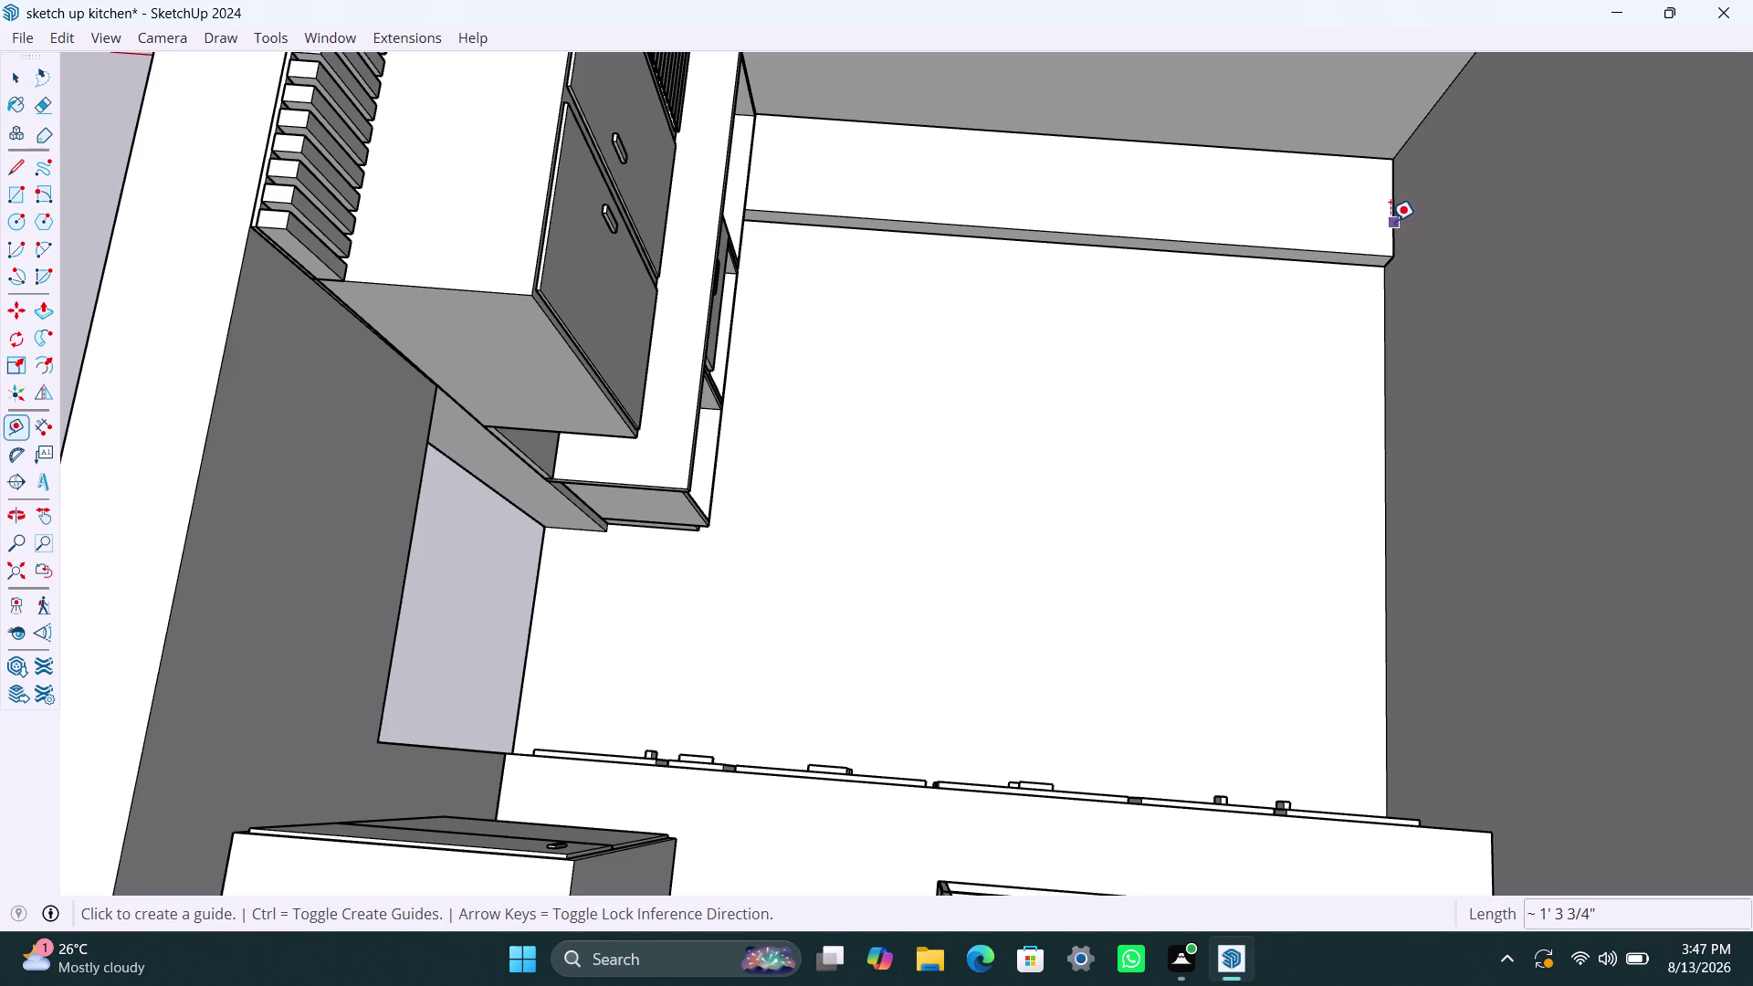
click(1391, 221)
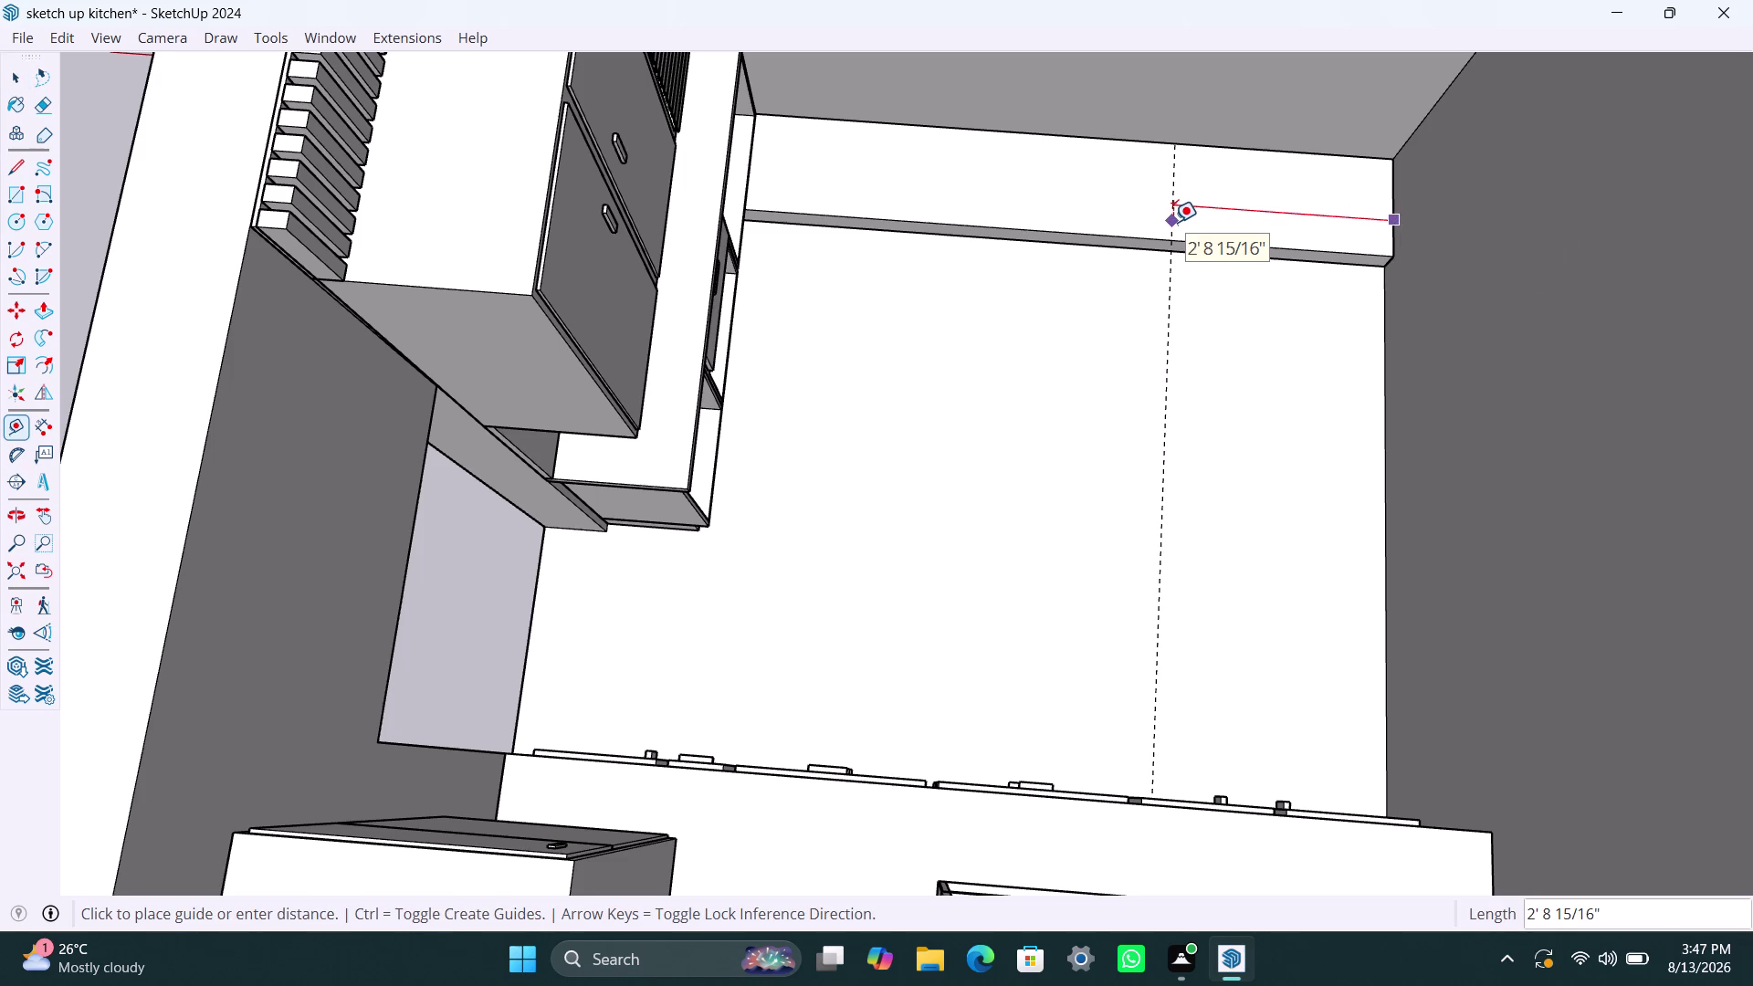
text(1005mm)
key(Return)
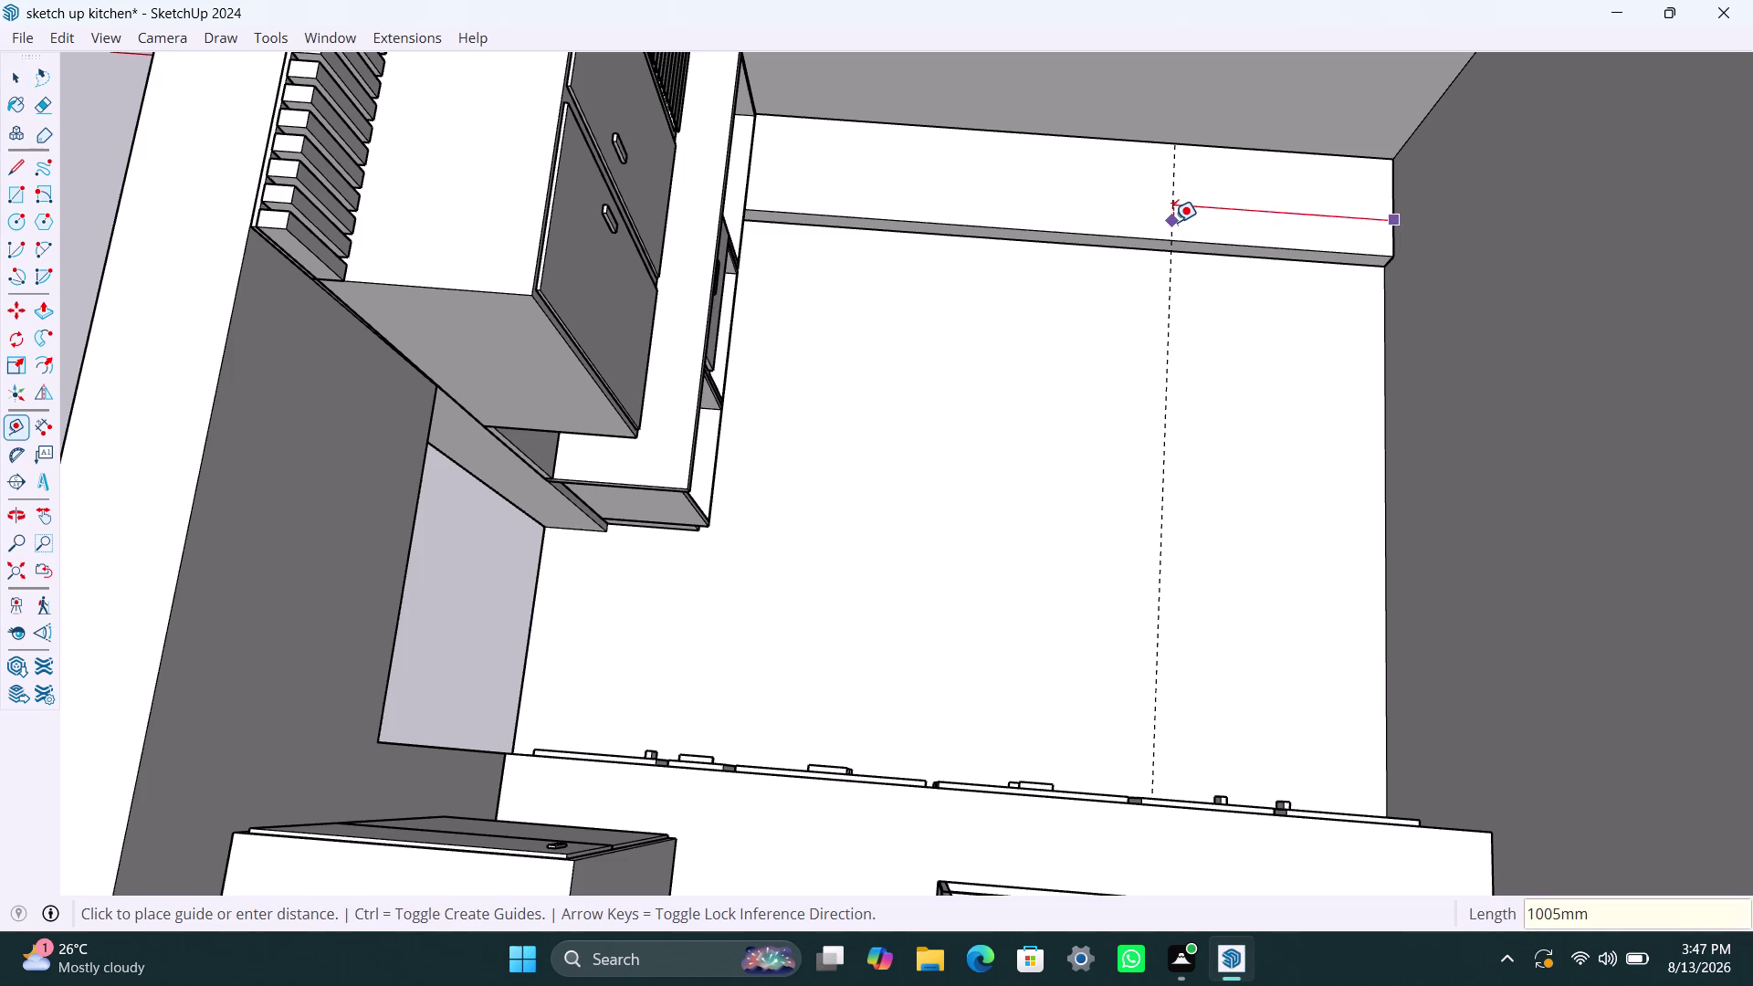
click(1132, 182)
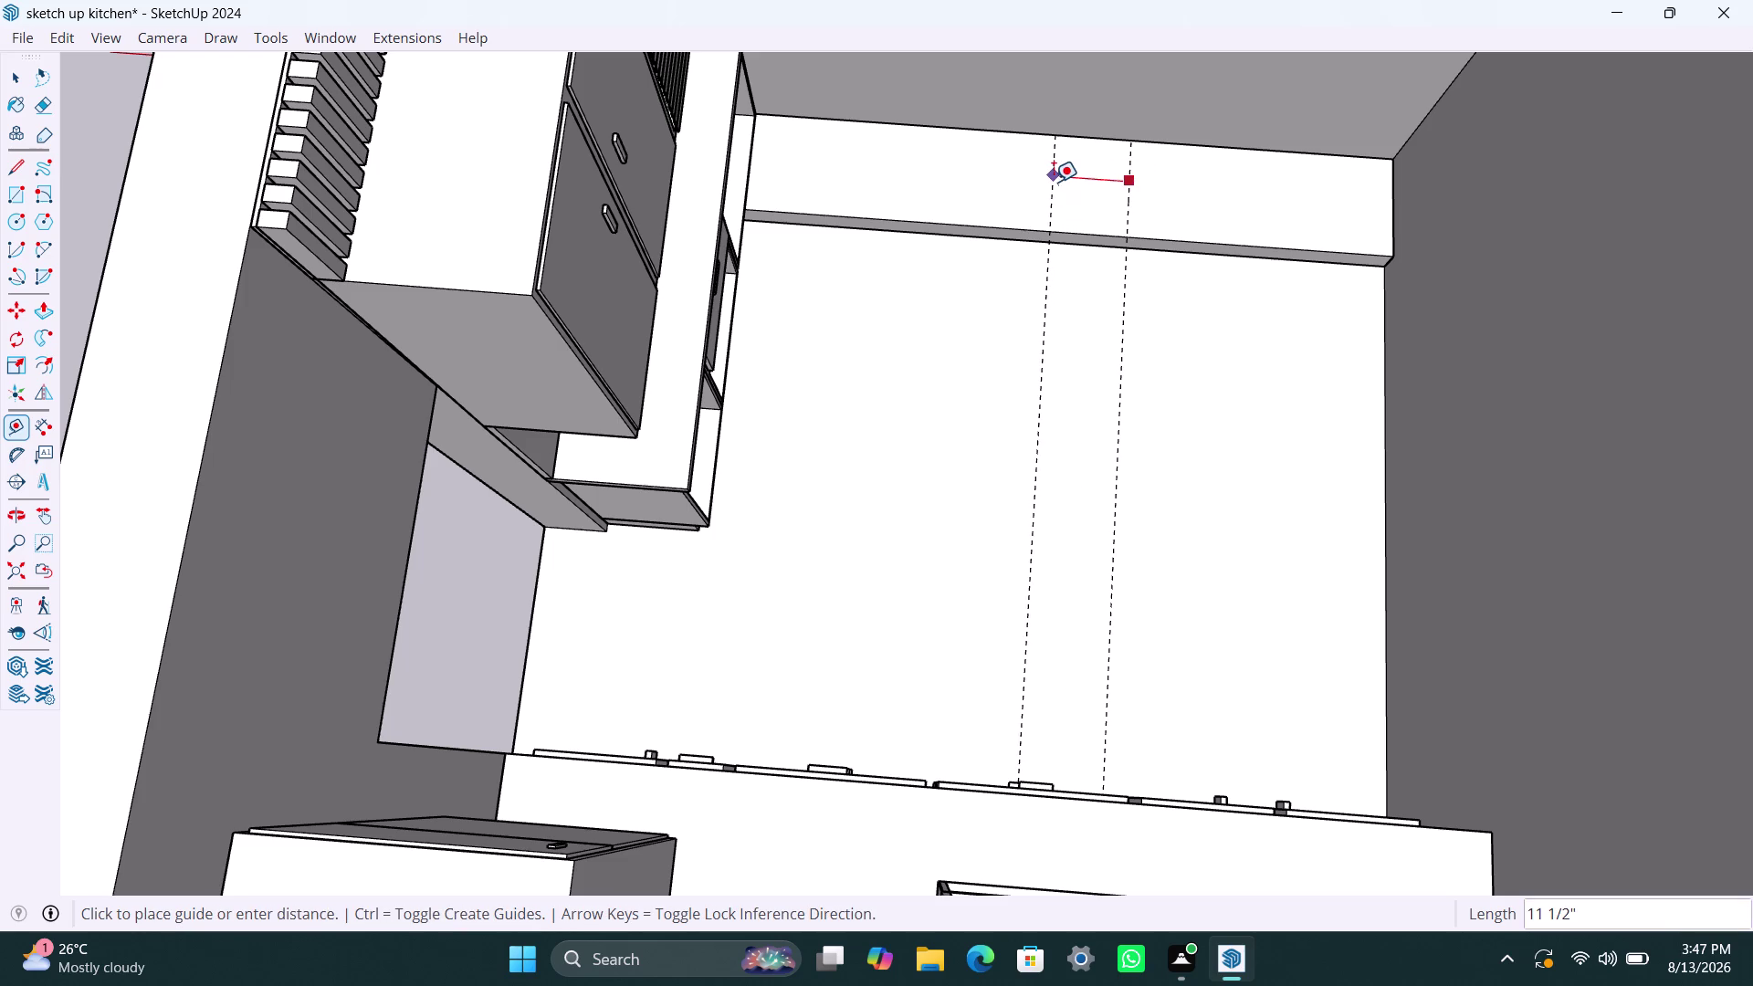
text(450mm)
key(Return)
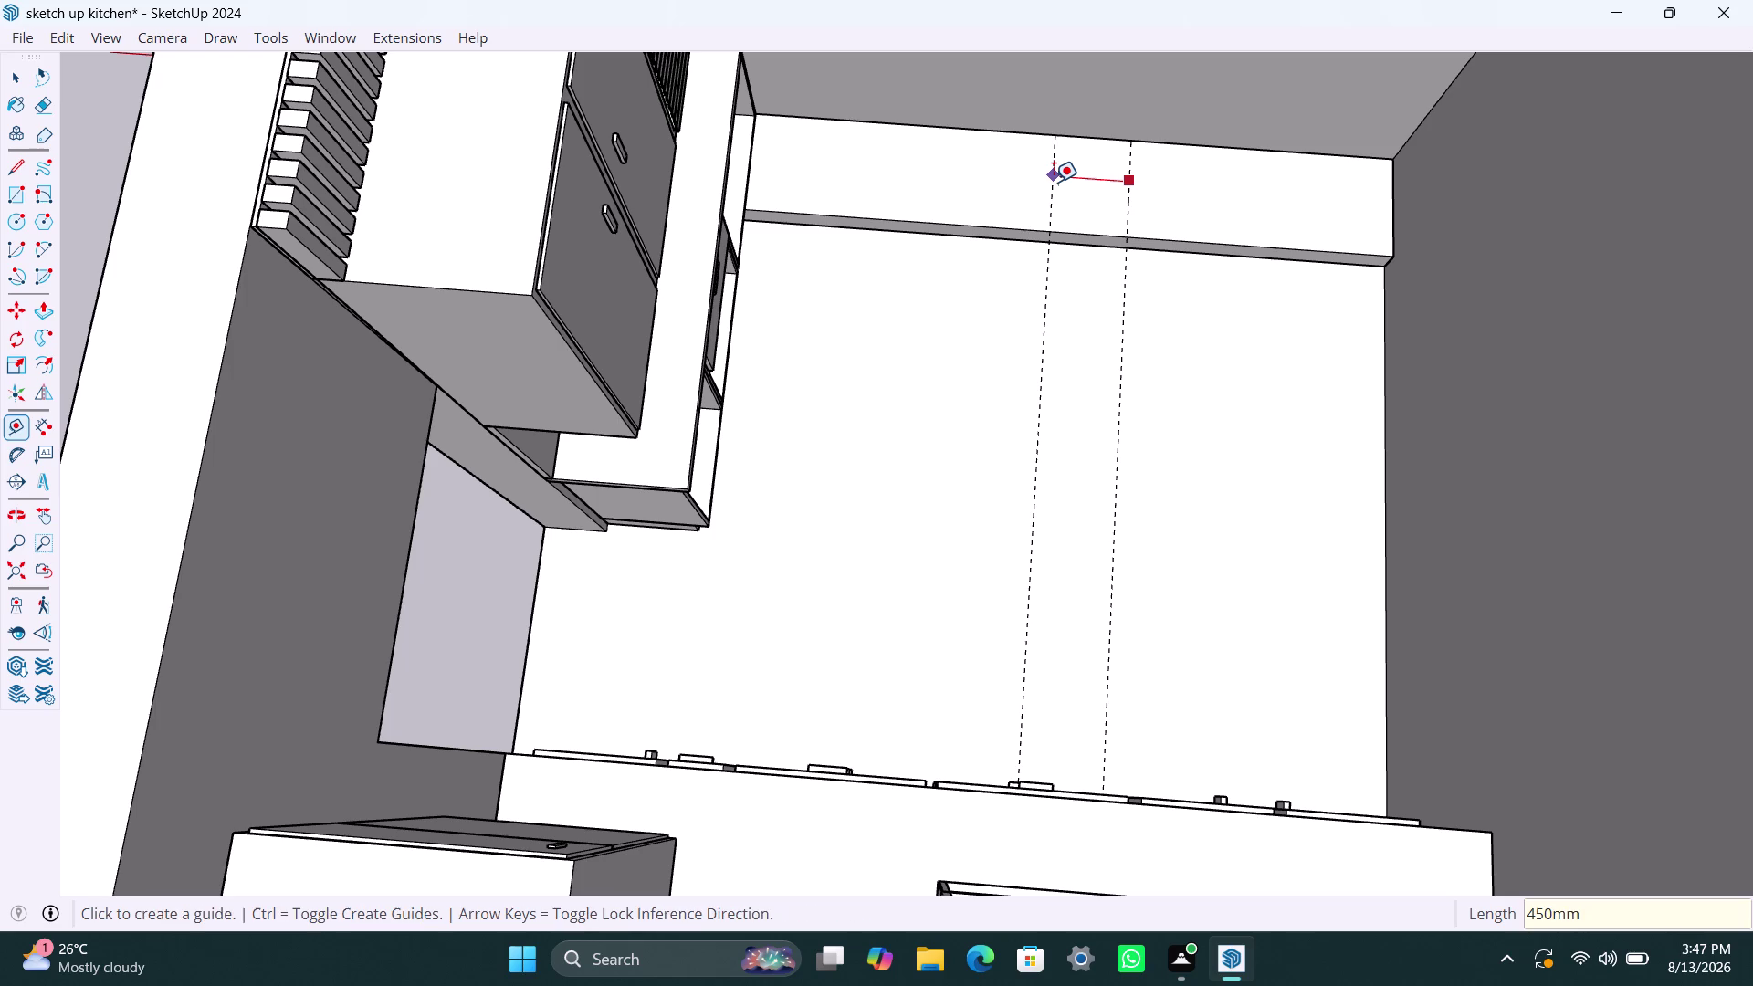
Add guides 750 mm and then 40 mm further along, then exit the tool.
click(1012, 169)
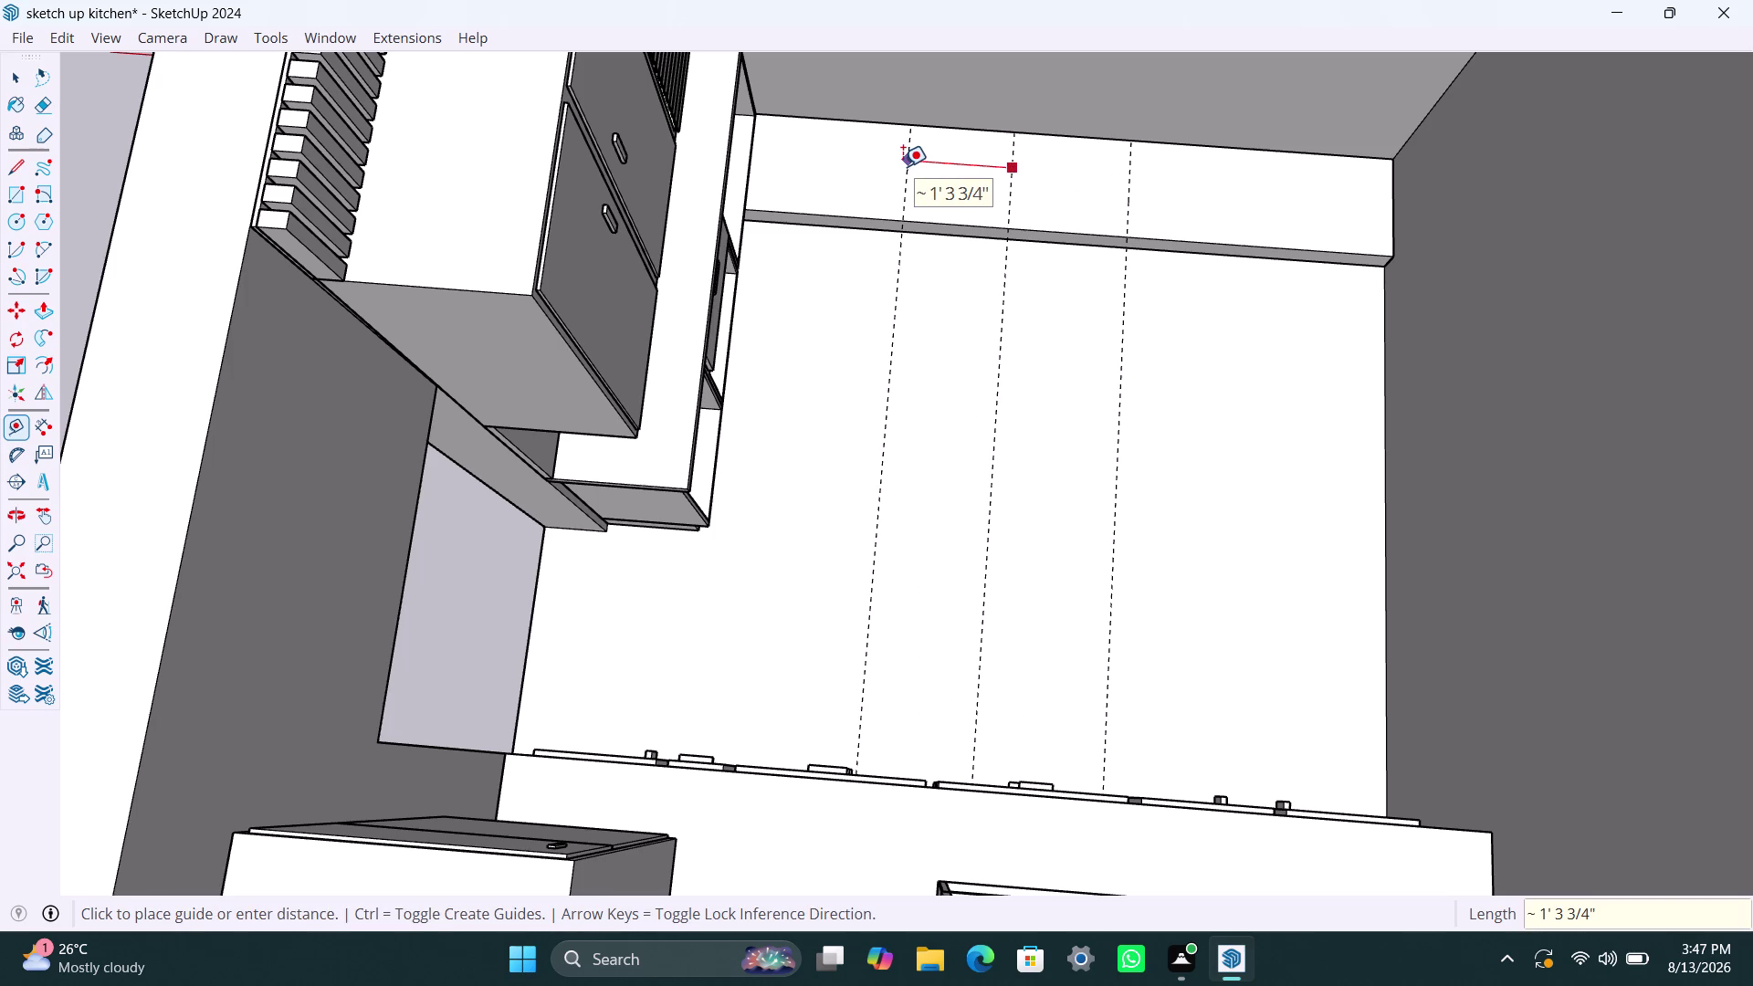
text(750mm)
key(Return)
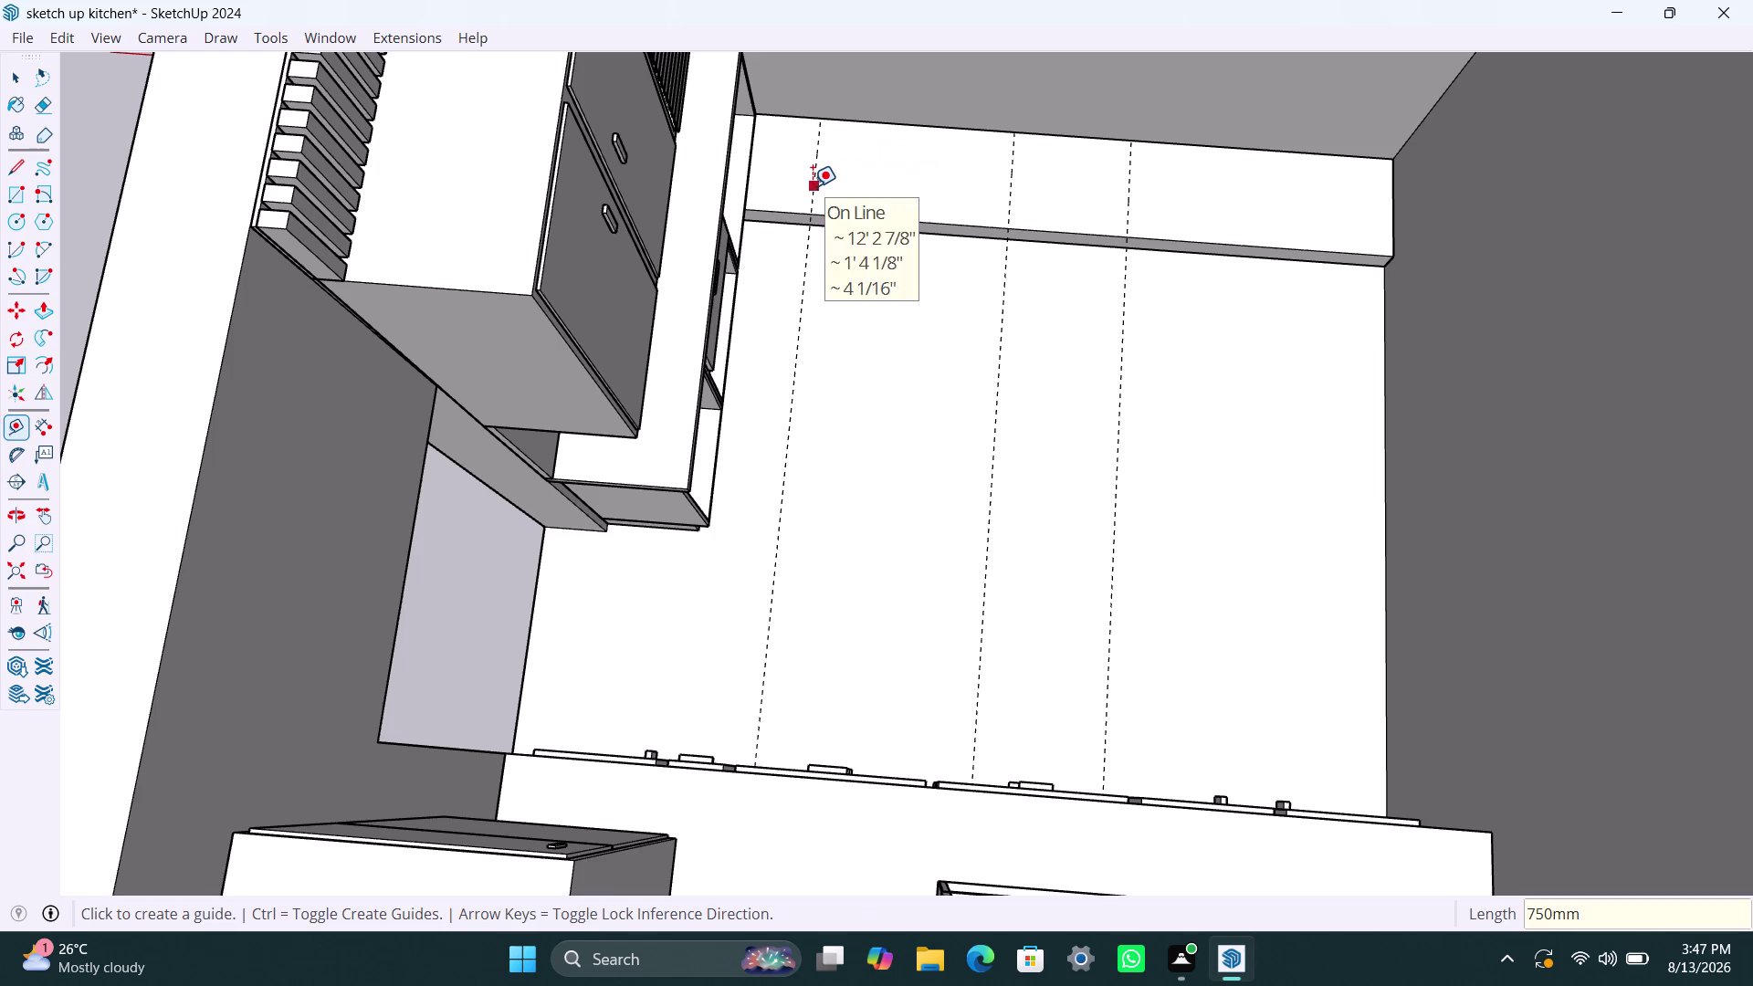
click(811, 187)
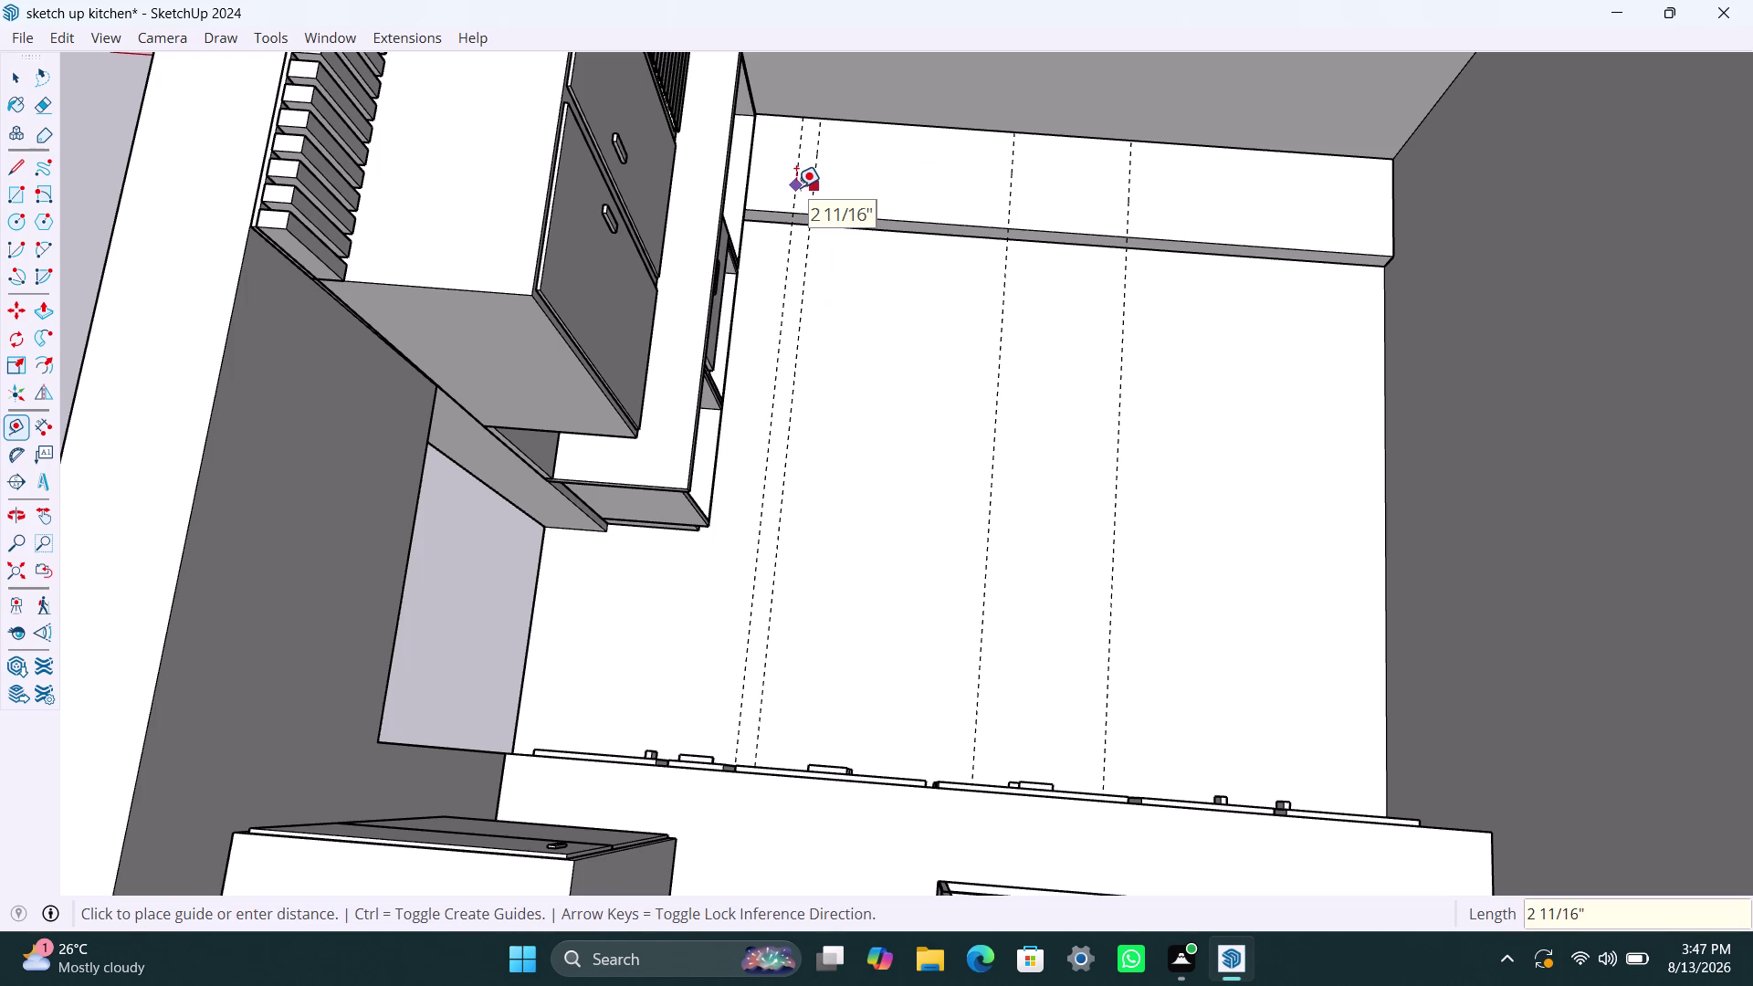
text(40mm)
key(Return)
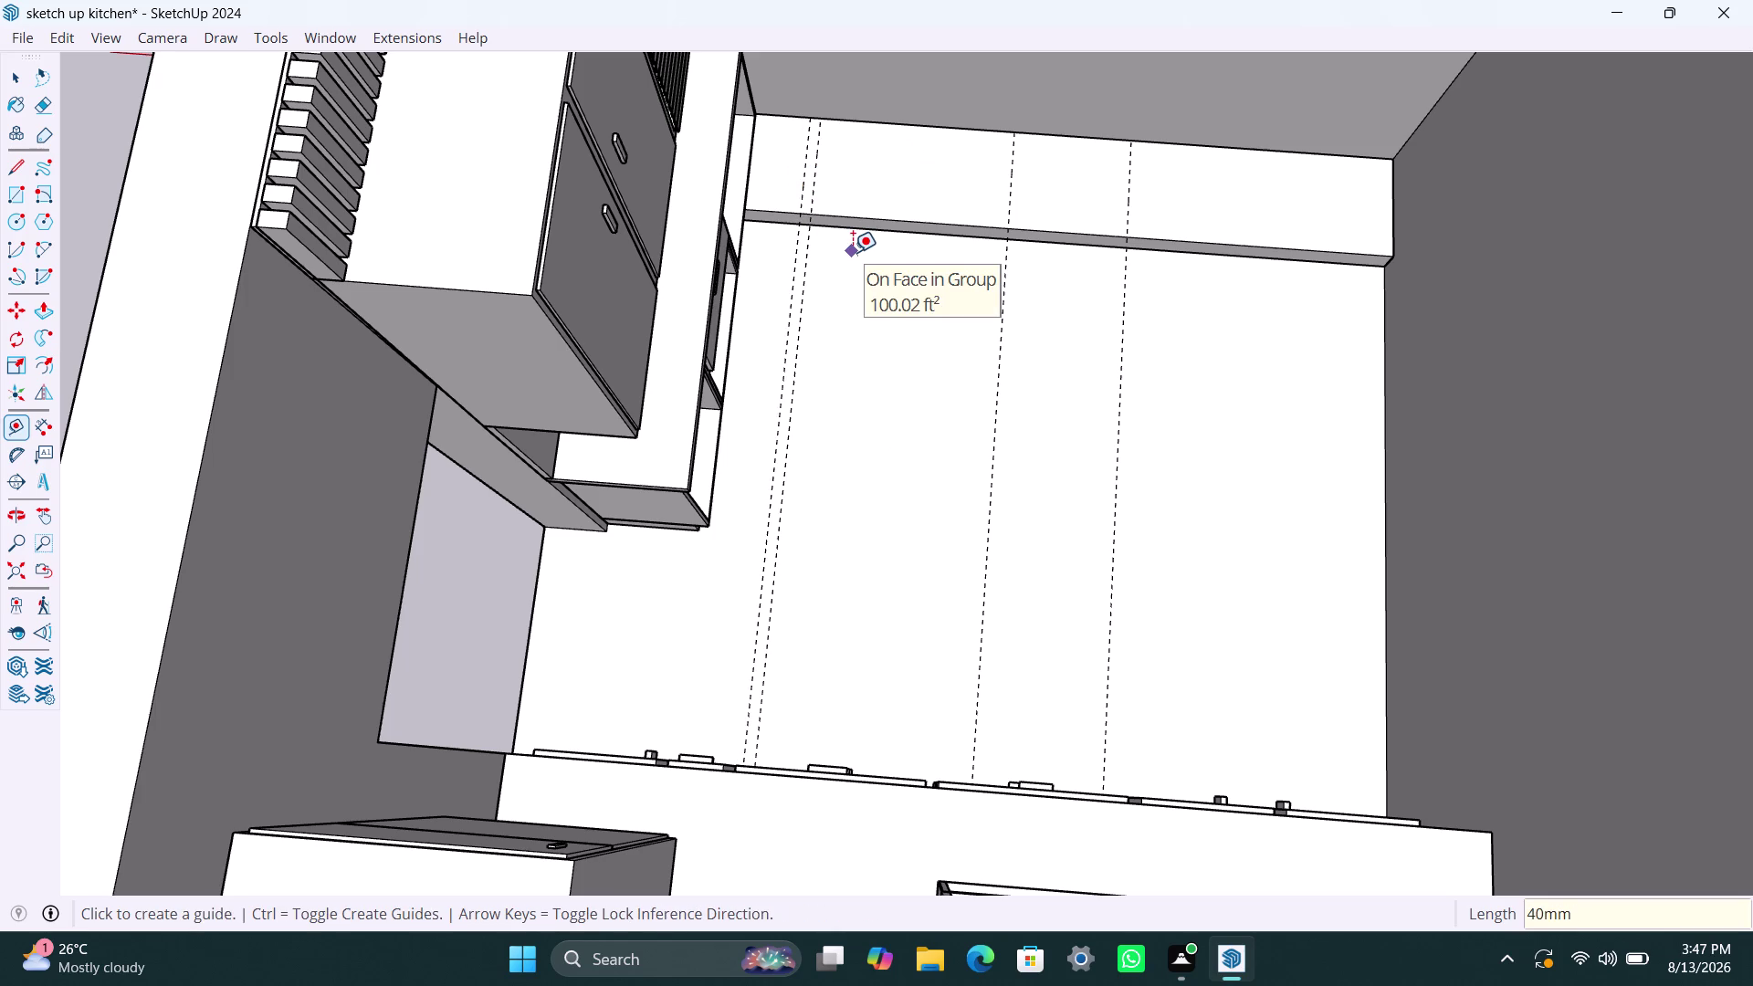
key(Escape)
key(Escape)
key(Escape)
scroll(down, 3)
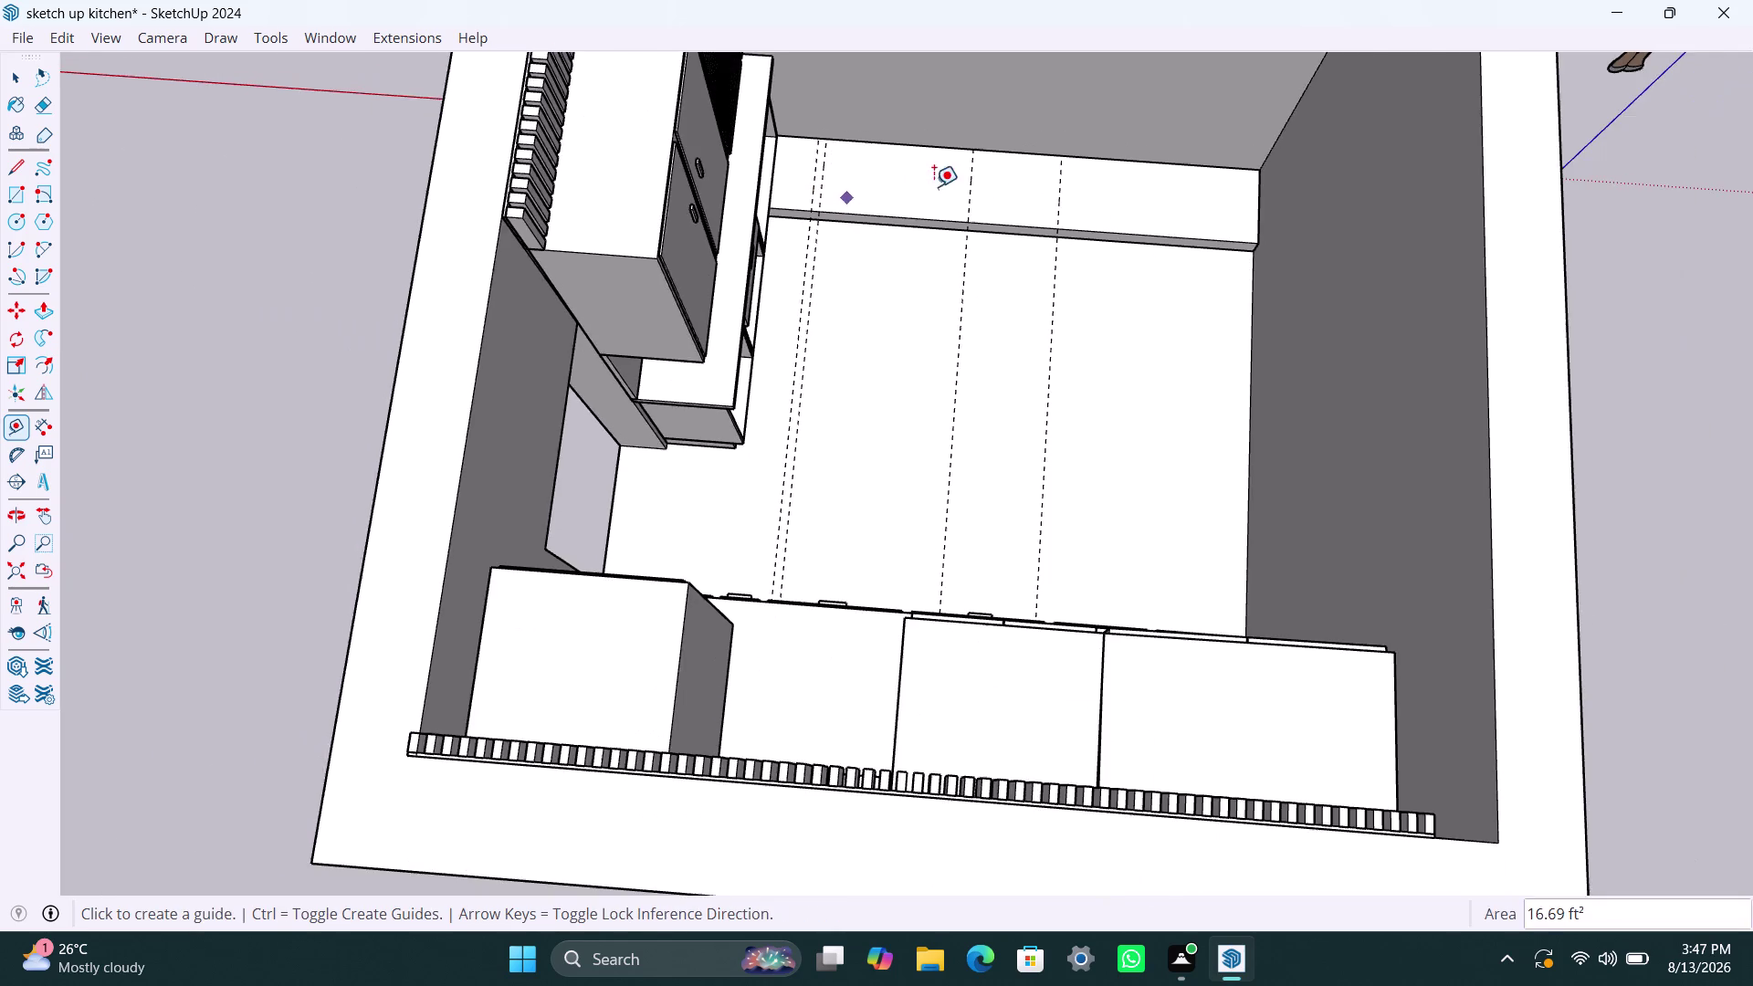
middle_drag(935, 186, 533, 152)
key(space)
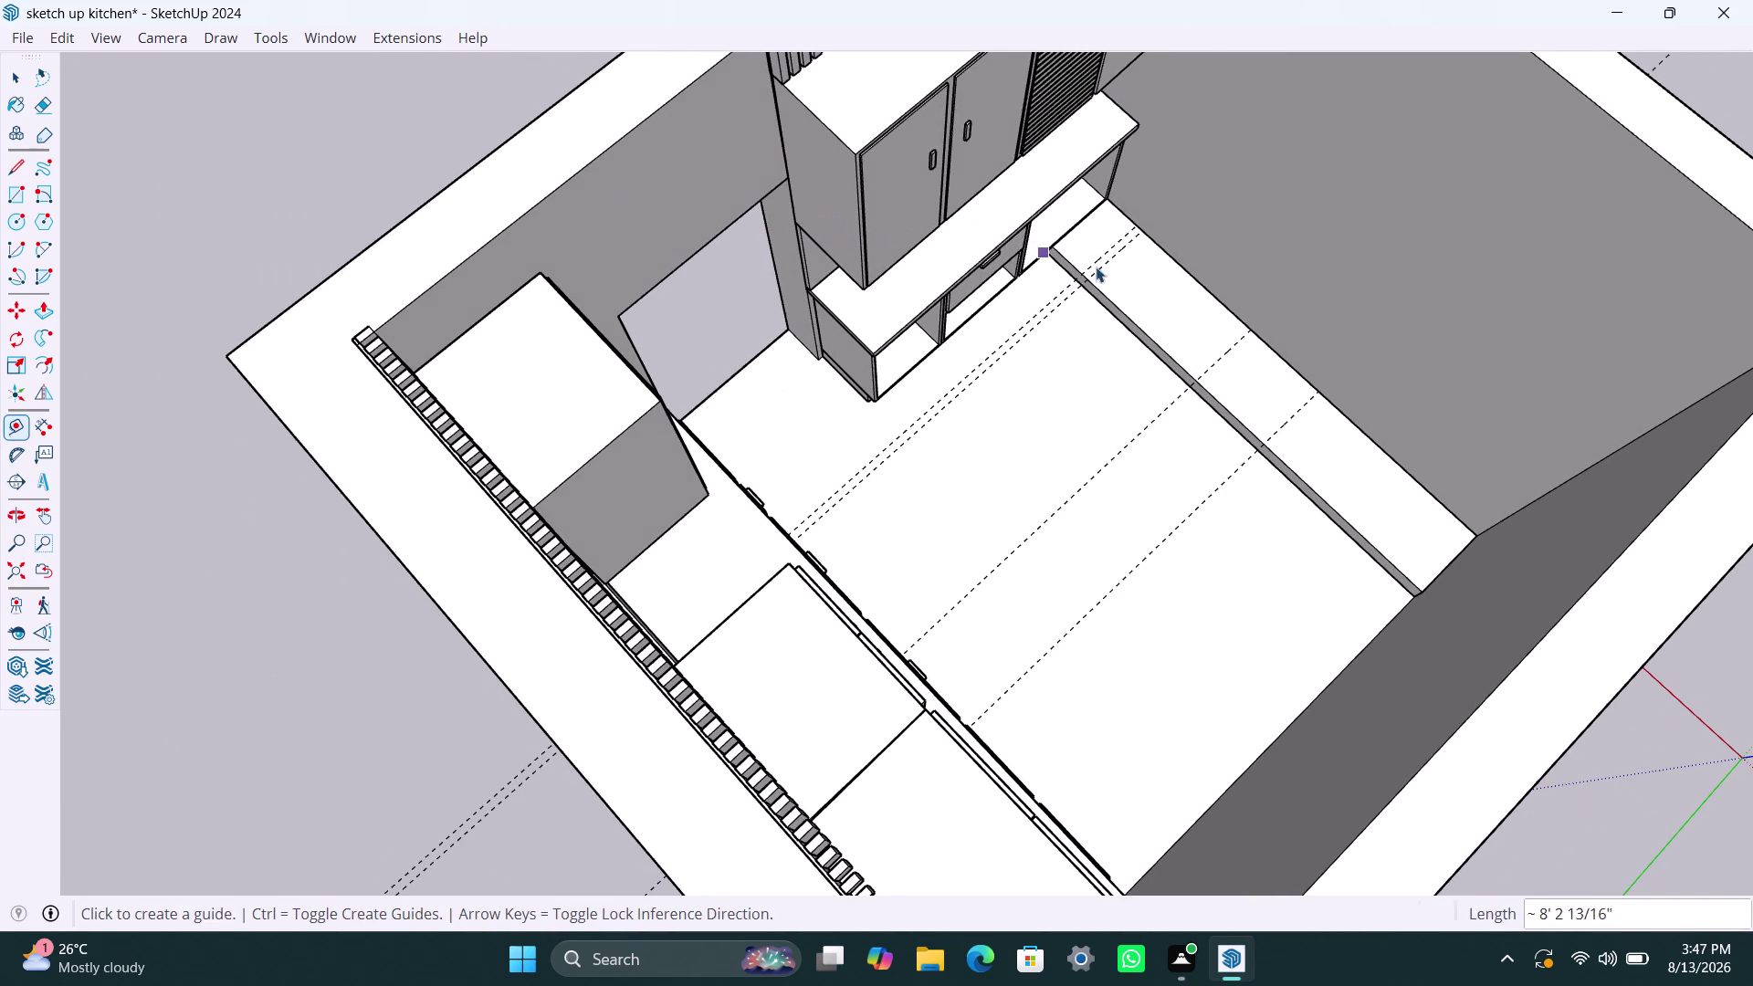
key(space)
key(space)
scroll(up, 3)
middle_drag(1141, 246, 832, 119)
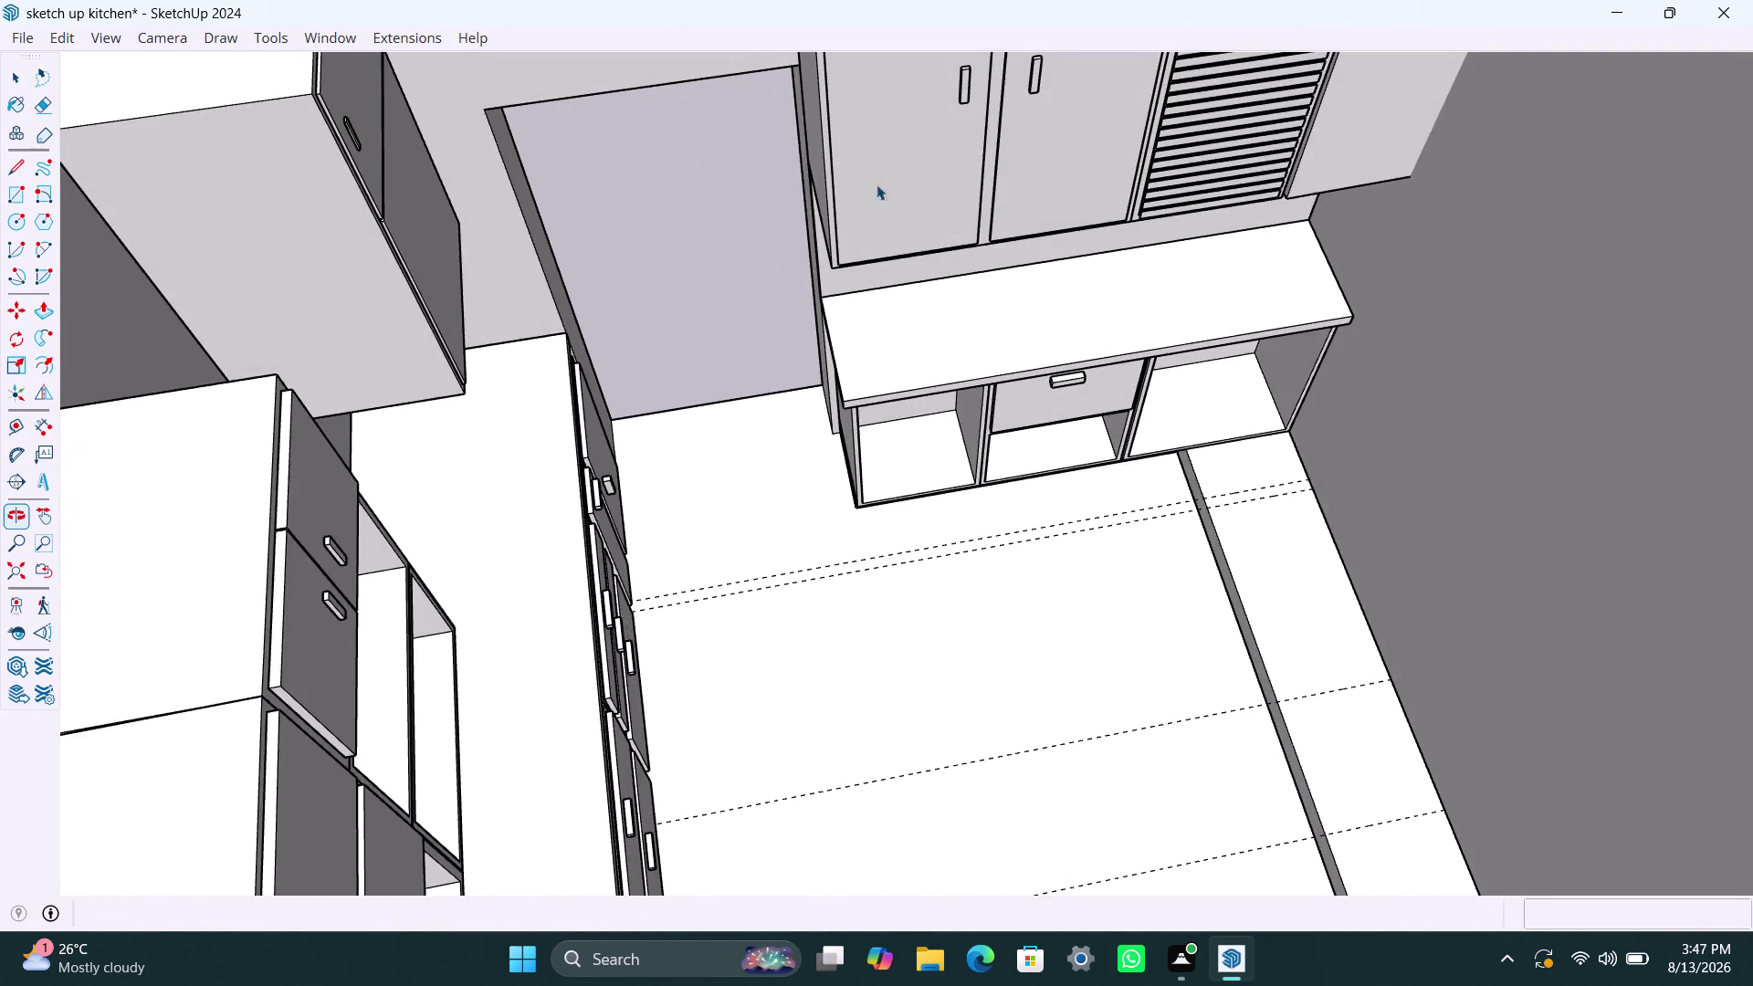
scroll(up, 3)
middle_drag(1224, 431, 1086, 264)
scroll(up, 3)
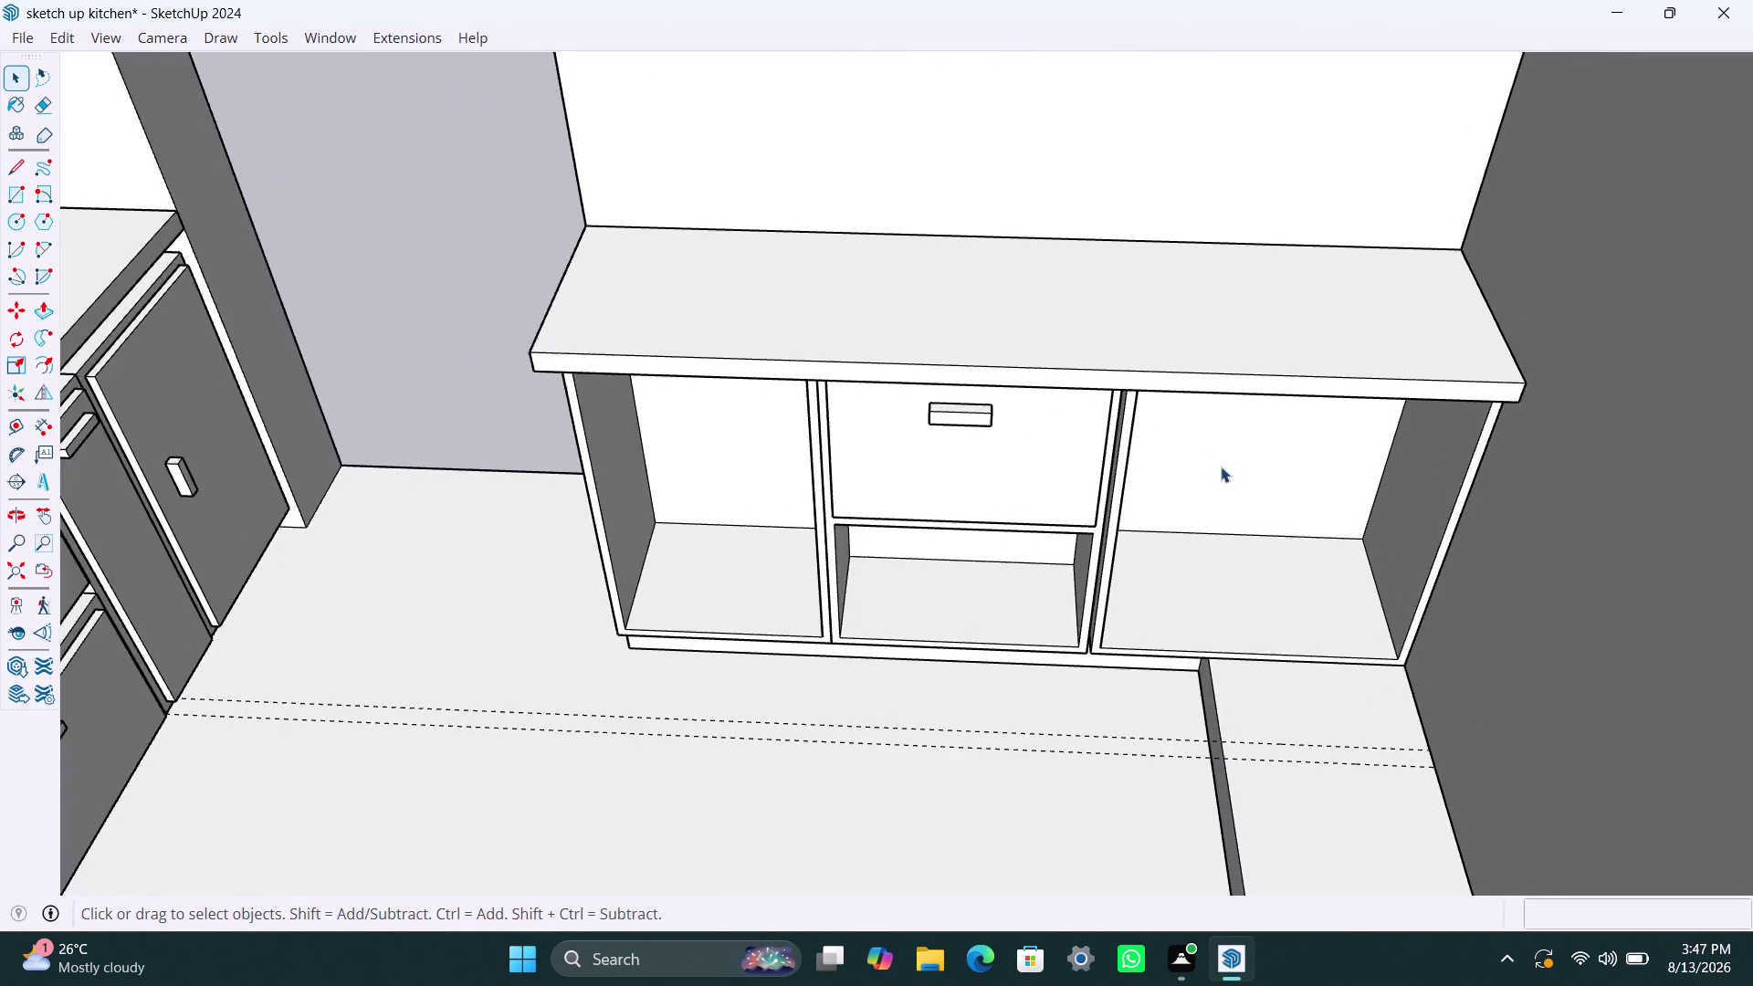
scroll(up, 3)
click(1220, 466)
triple_click(1231, 444)
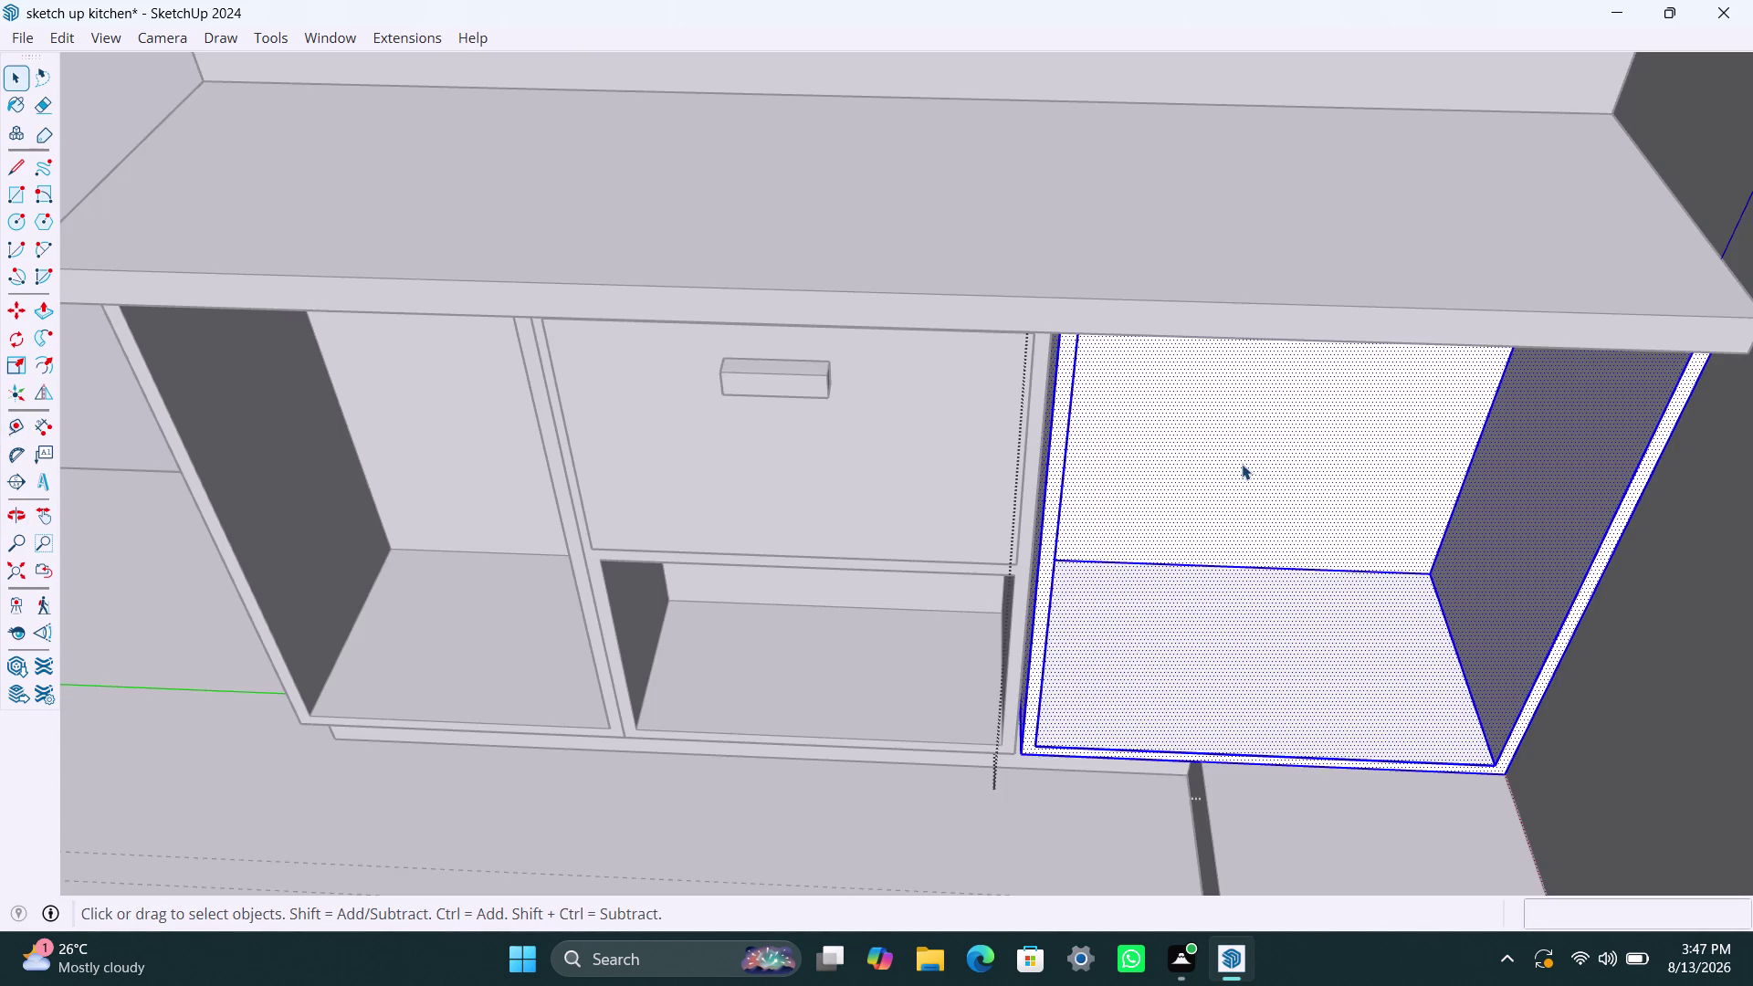
click(1244, 465)
key(p)
click(1262, 461)
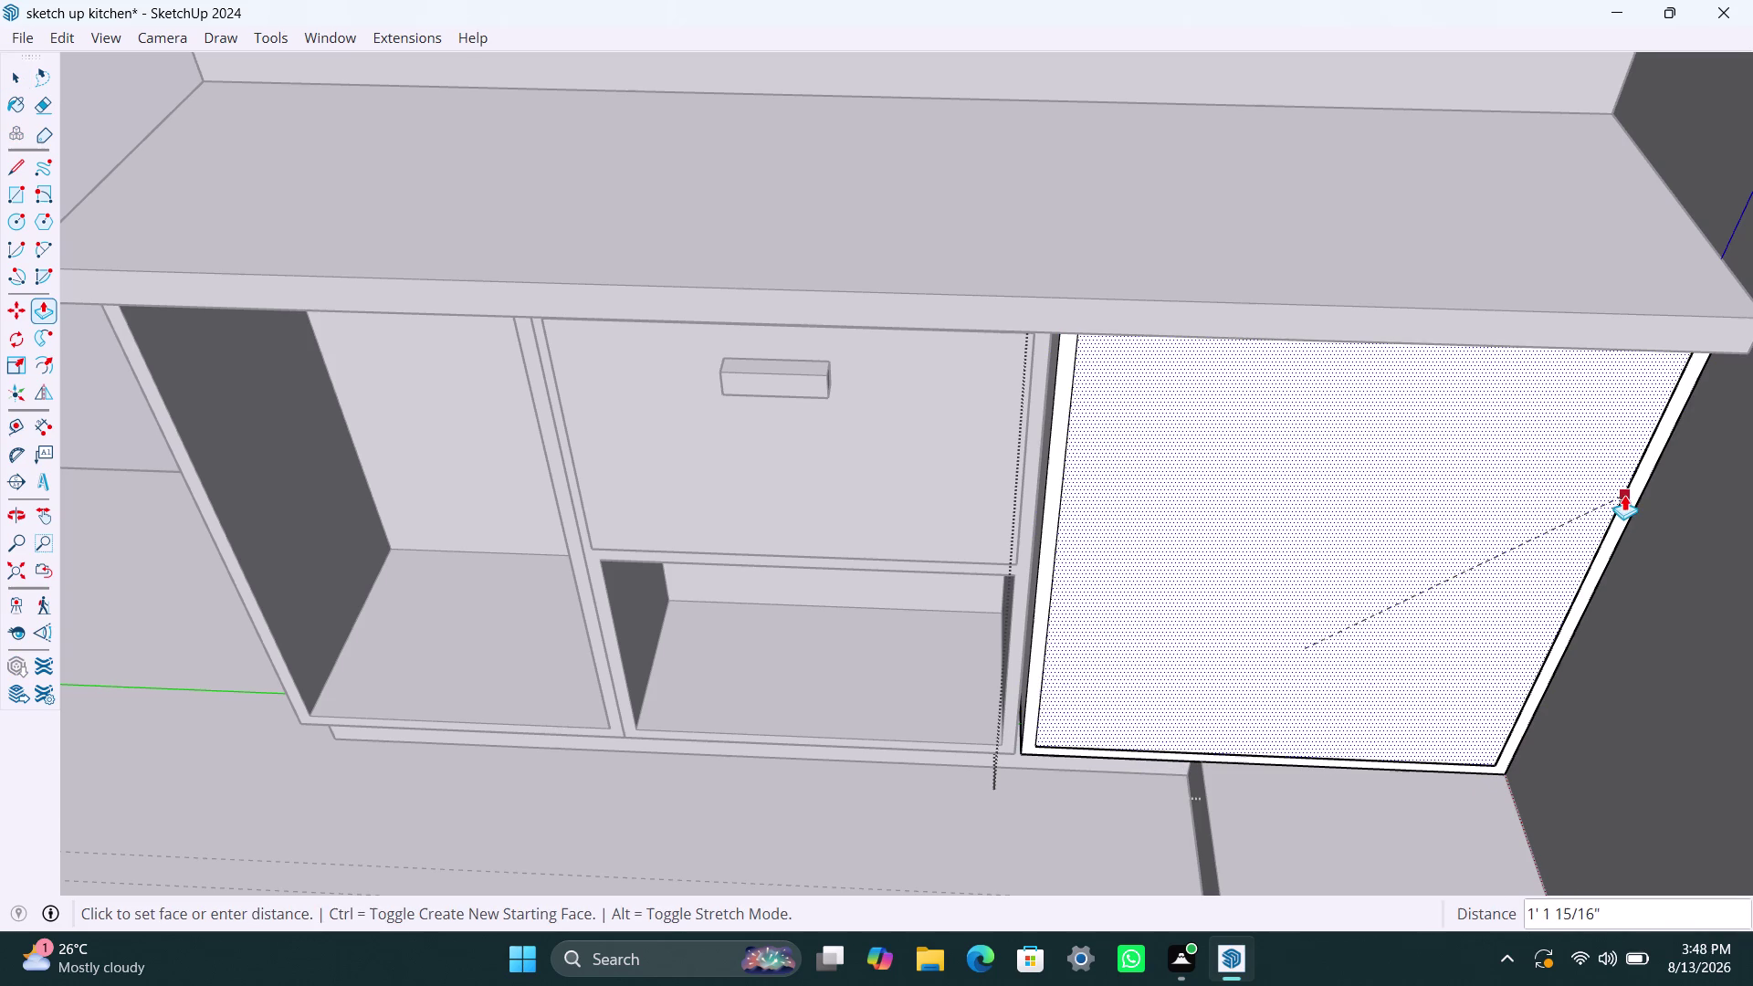
click(1628, 494)
key(space)
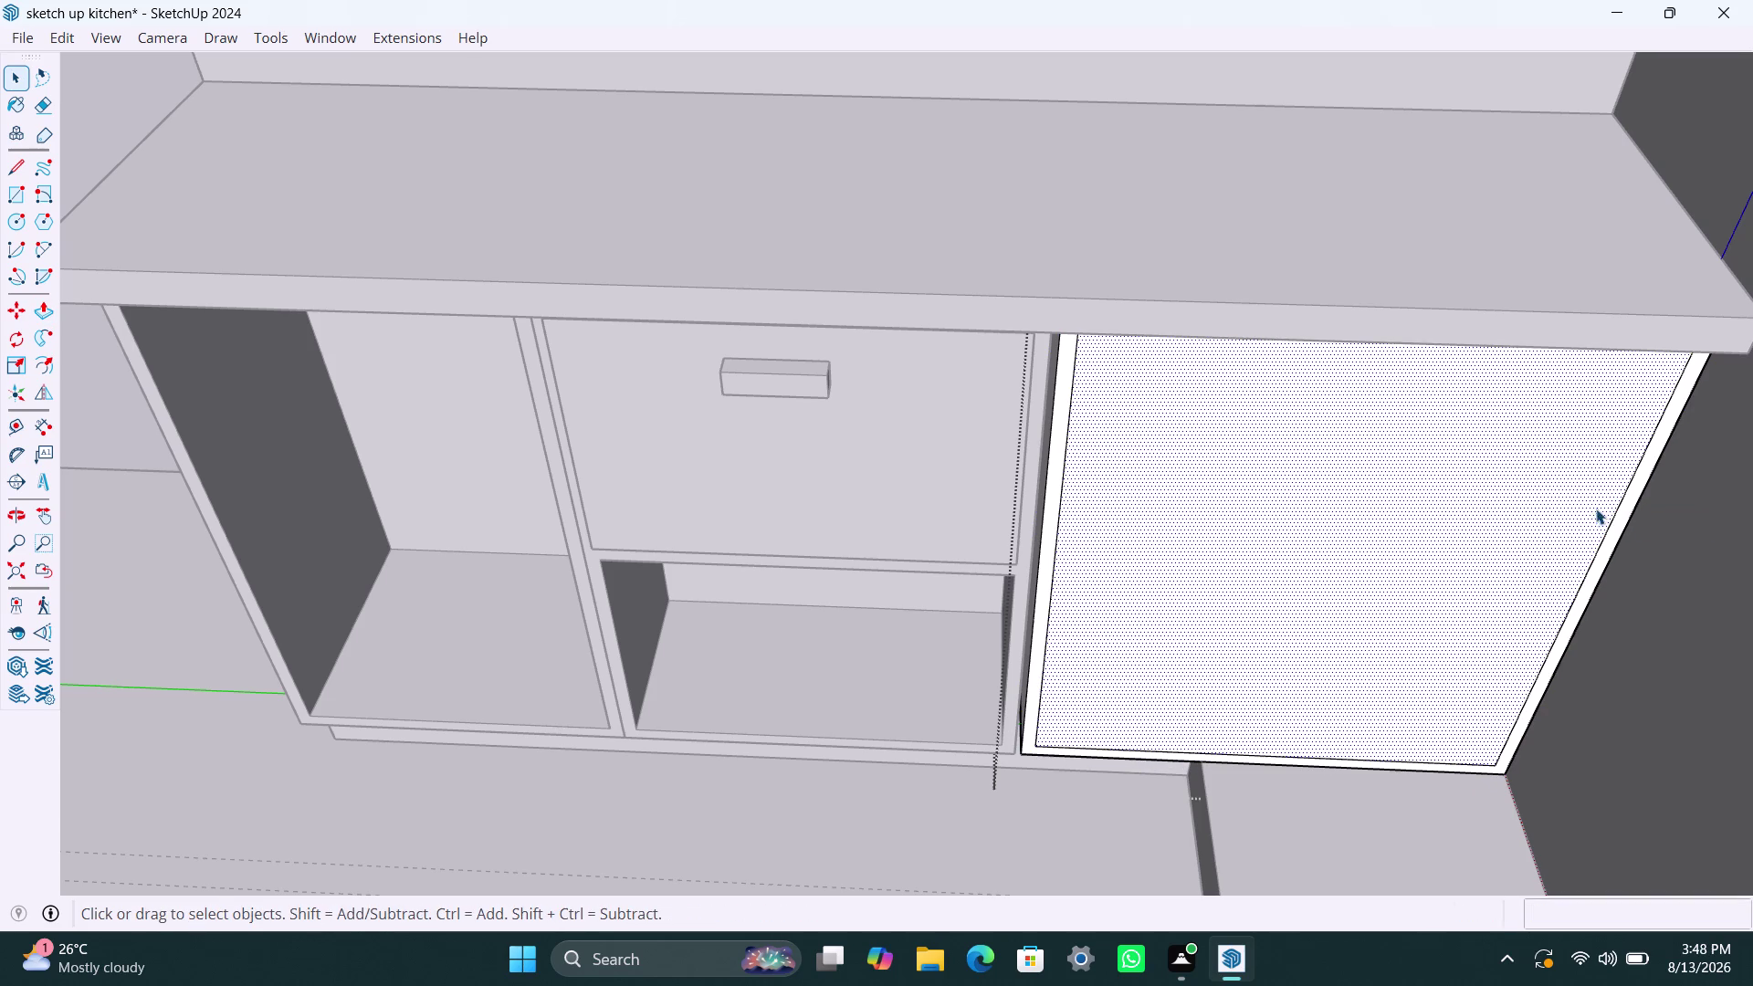
click(1628, 481)
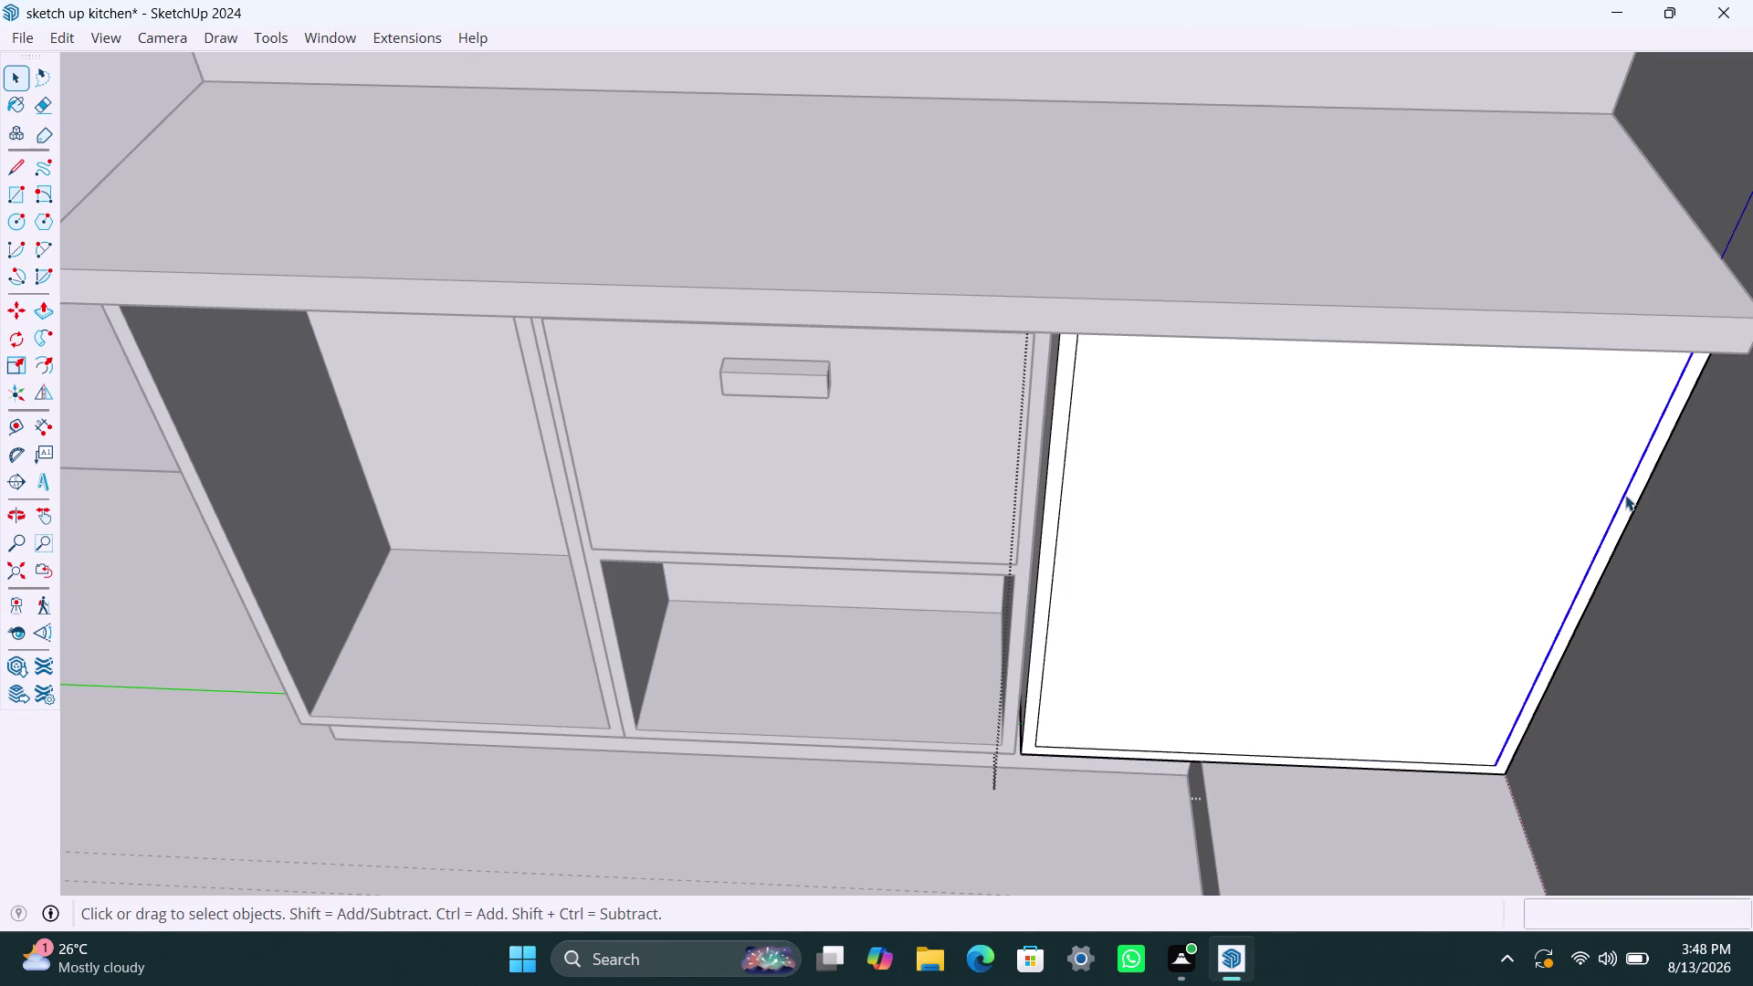
key(Delete)
click(1481, 764)
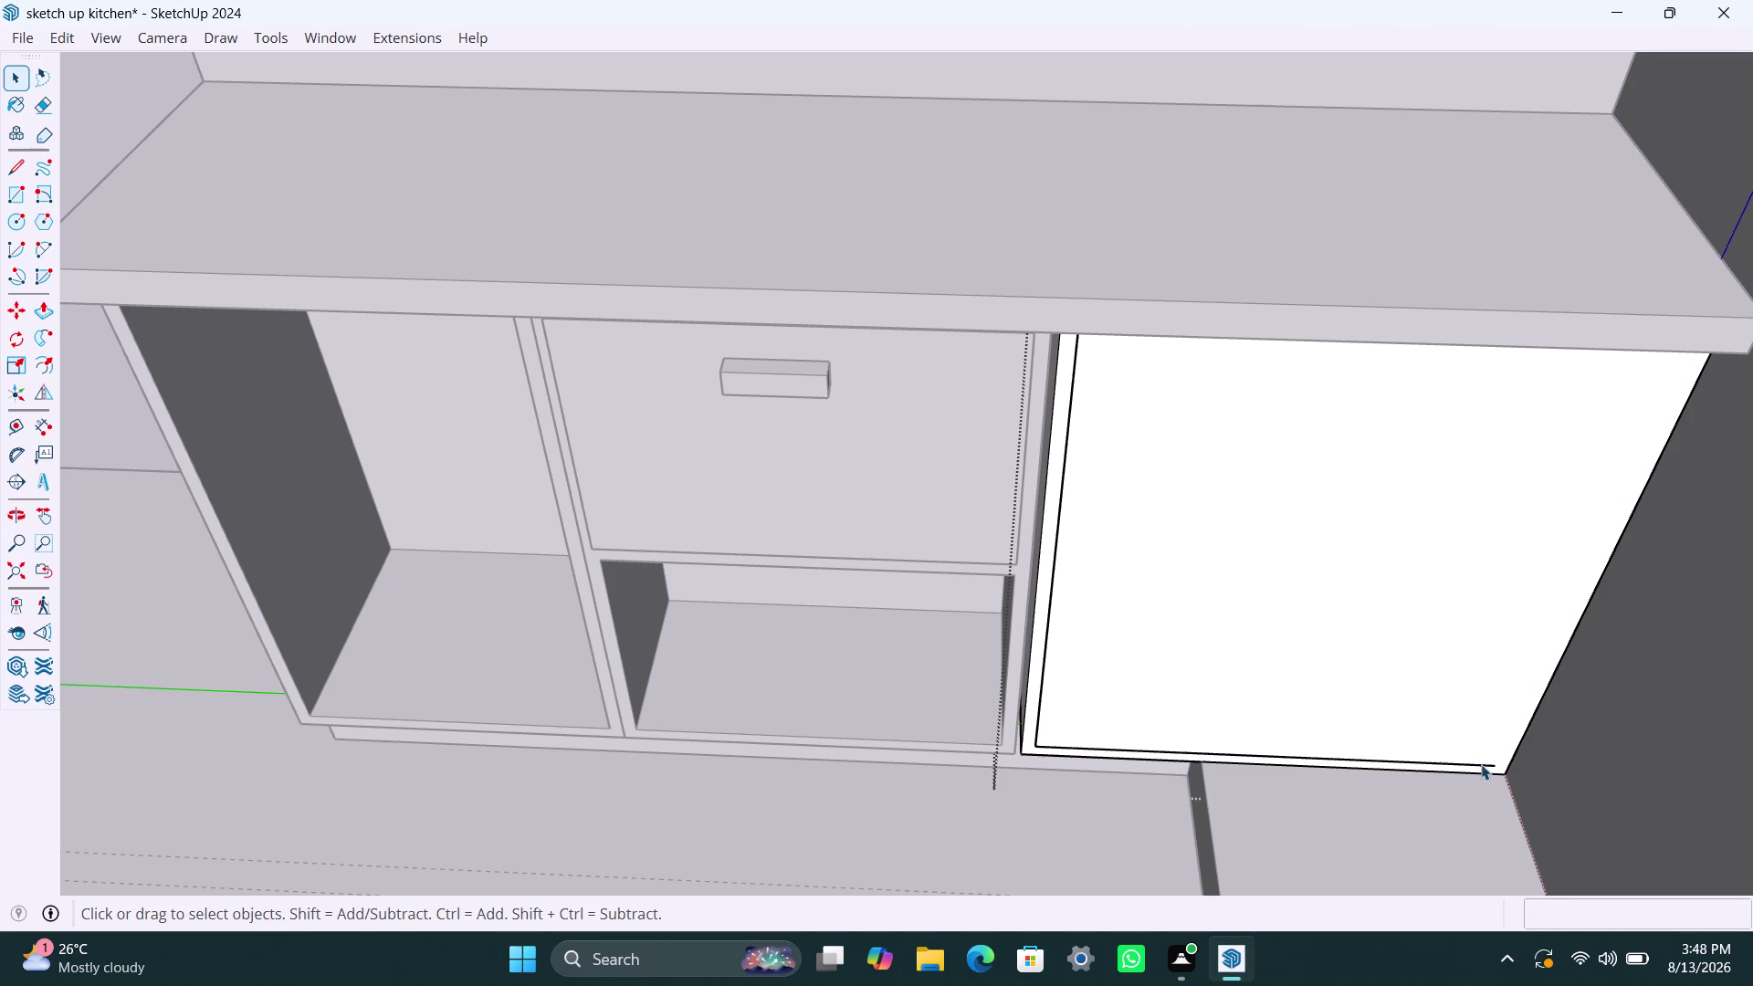
key(Delete)
click(1042, 703)
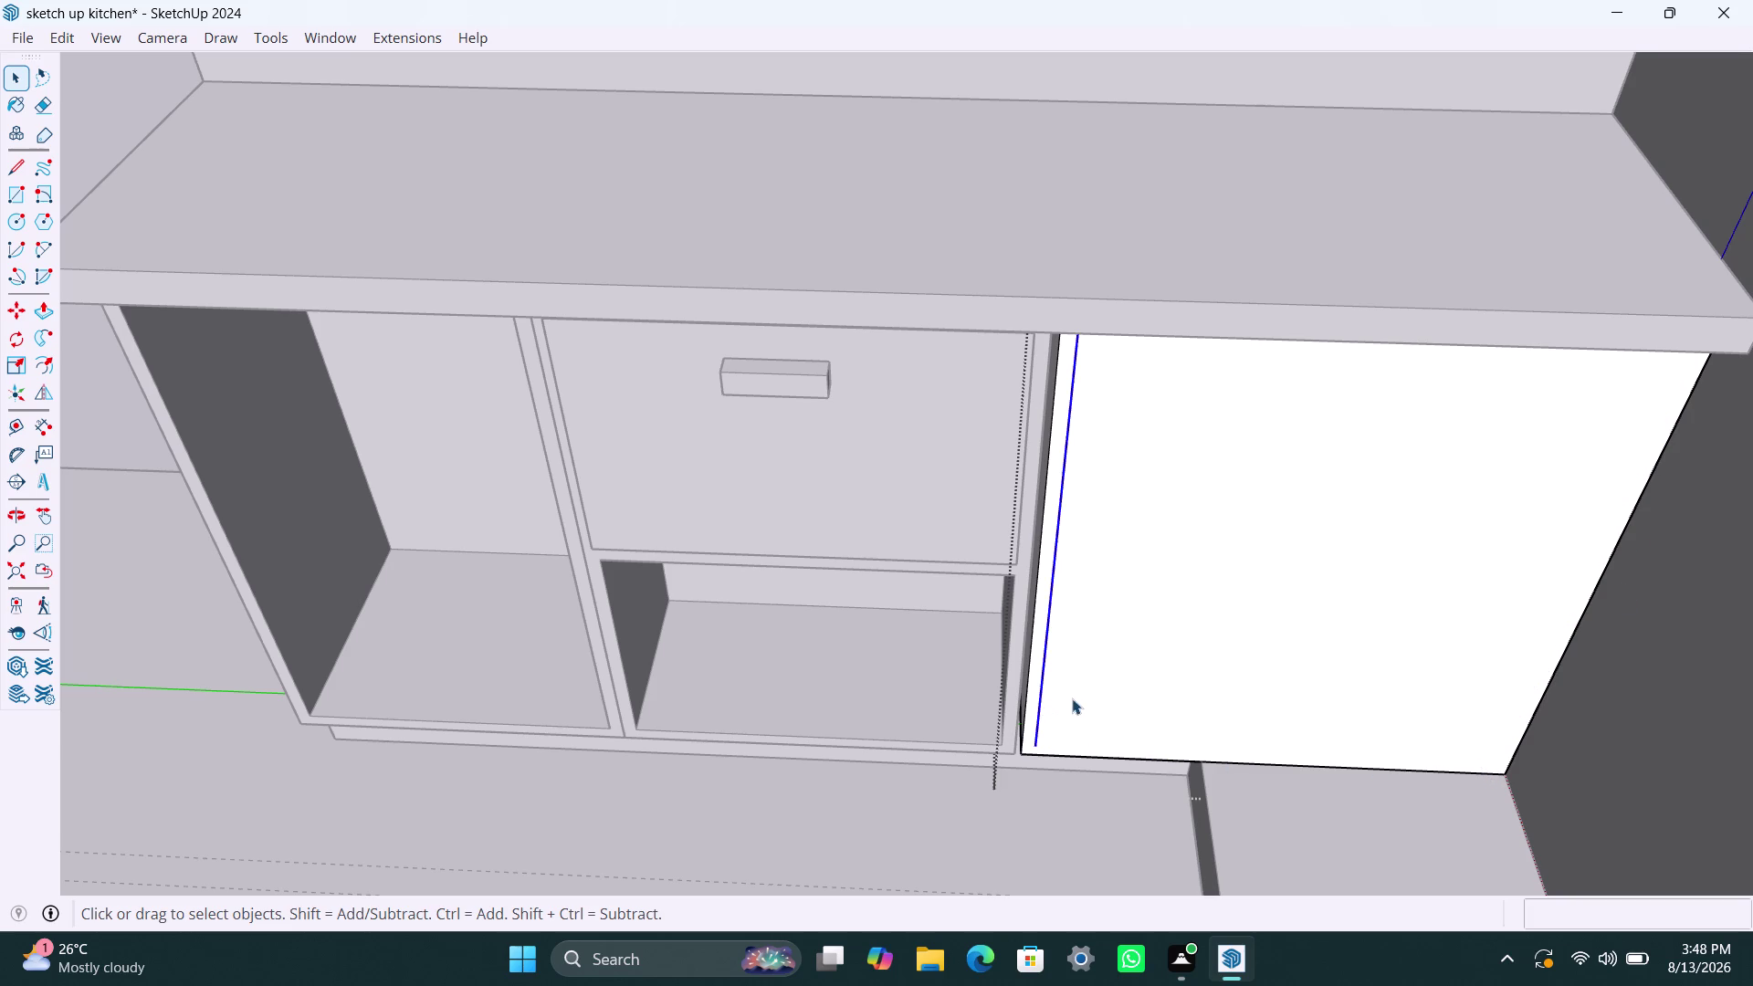
key(Delete)
scroll(down, 3)
middle_drag(1227, 578, 1238, 278)
scroll(up, 3)
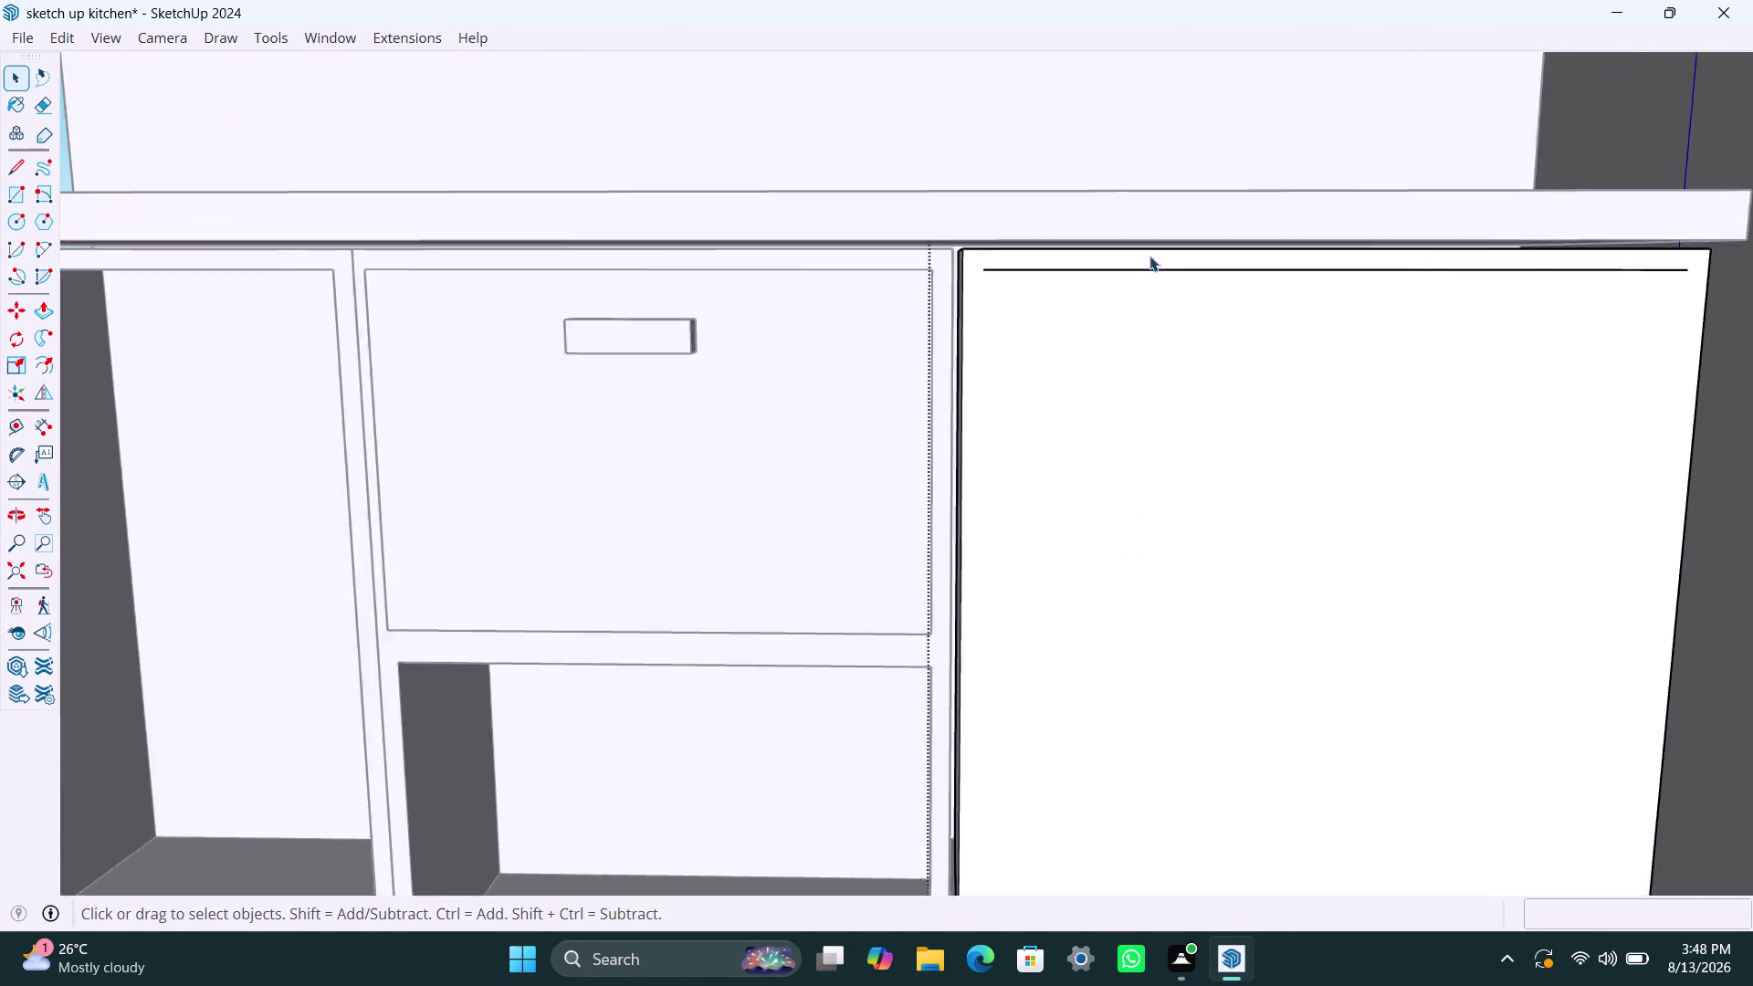
scroll(up, 3)
click(1040, 274)
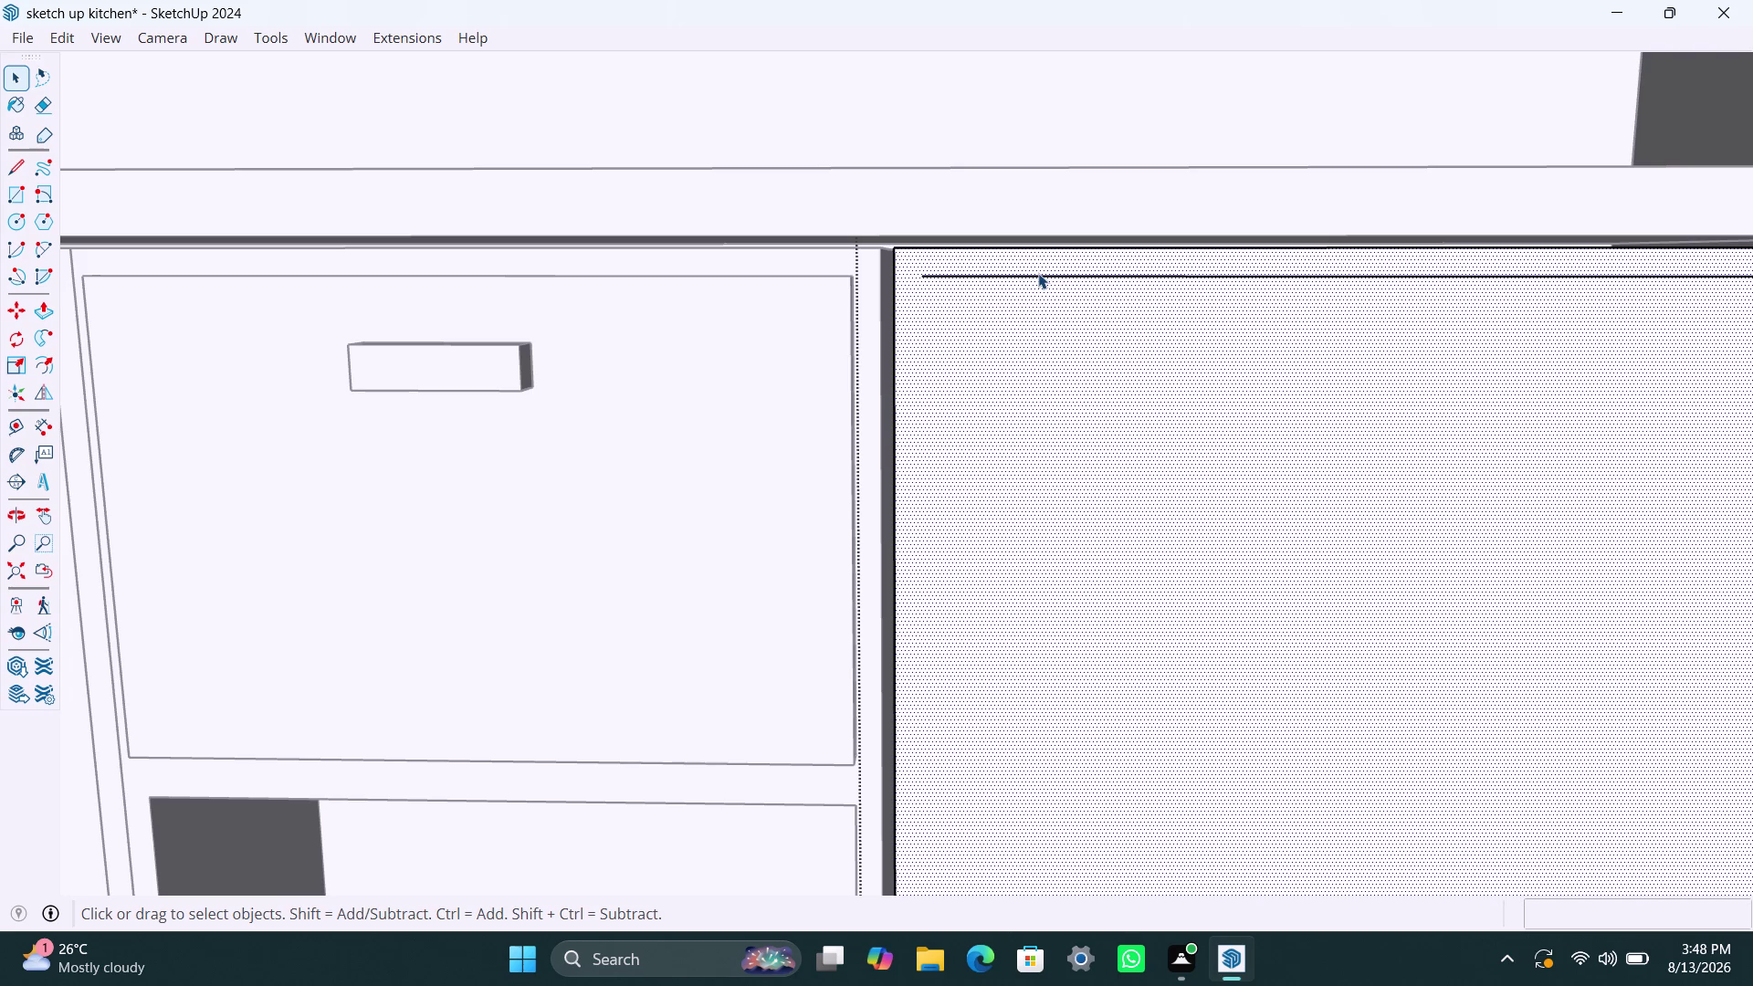
click(1075, 281)
click(1070, 274)
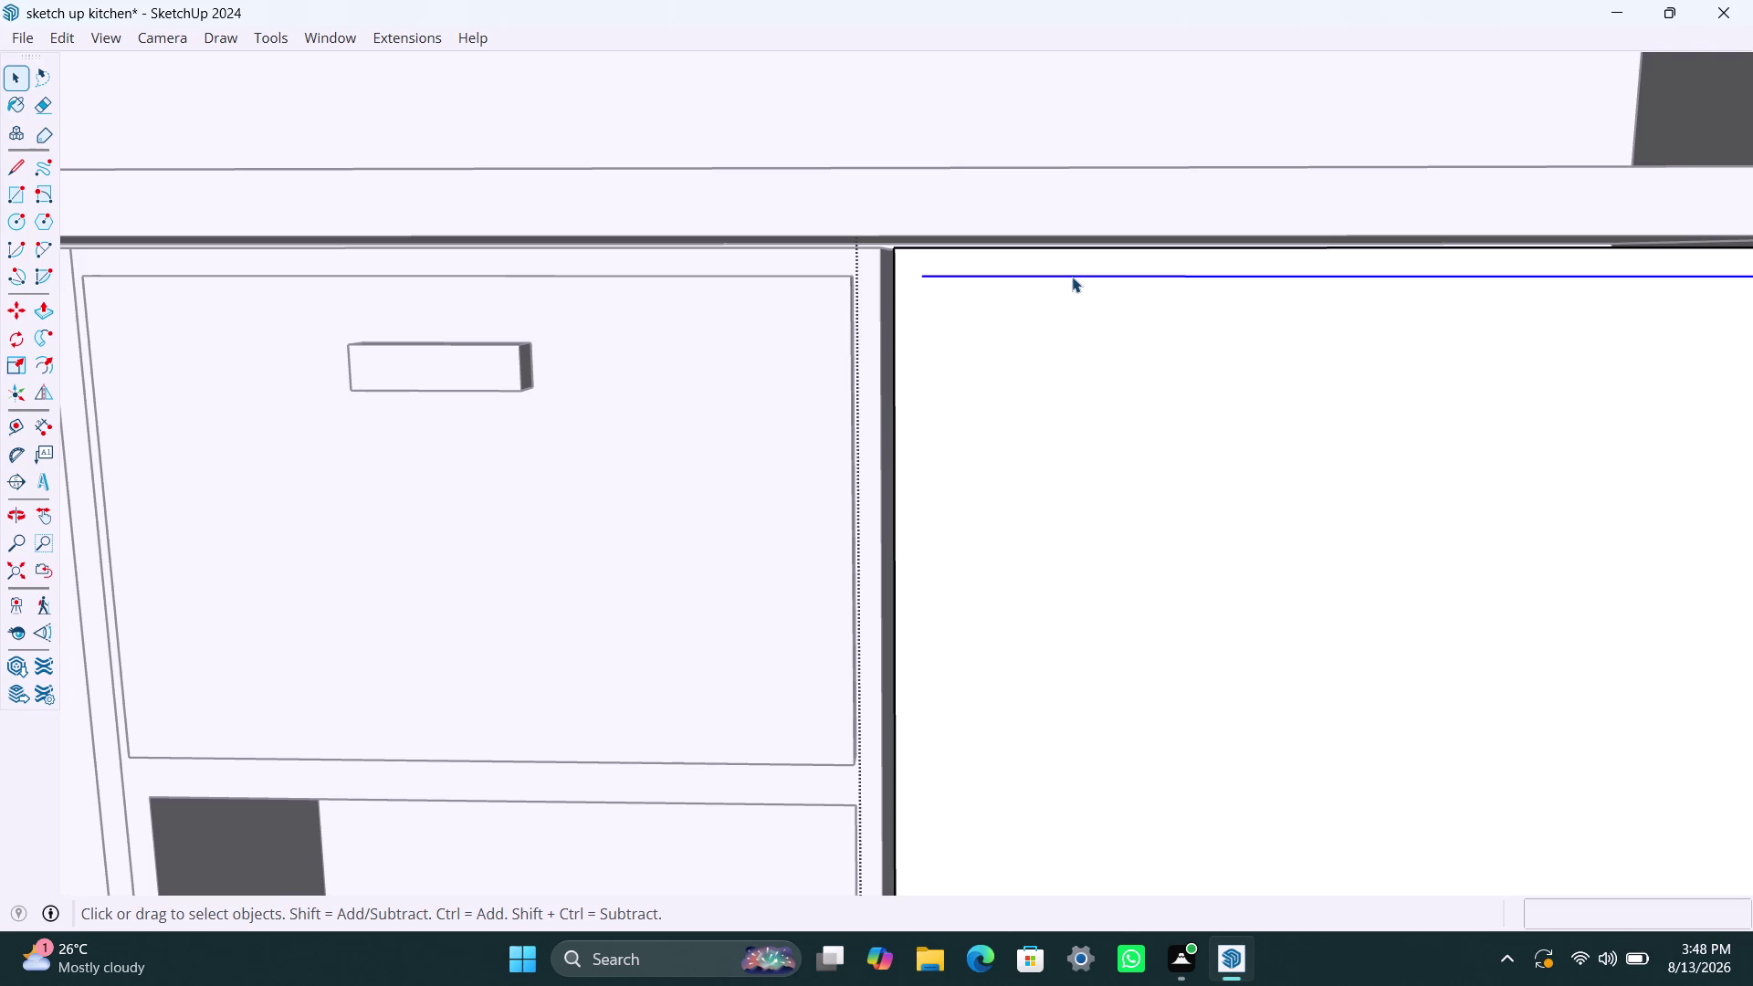
key(Delete)
scroll(up, 3)
scroll(up, 3)
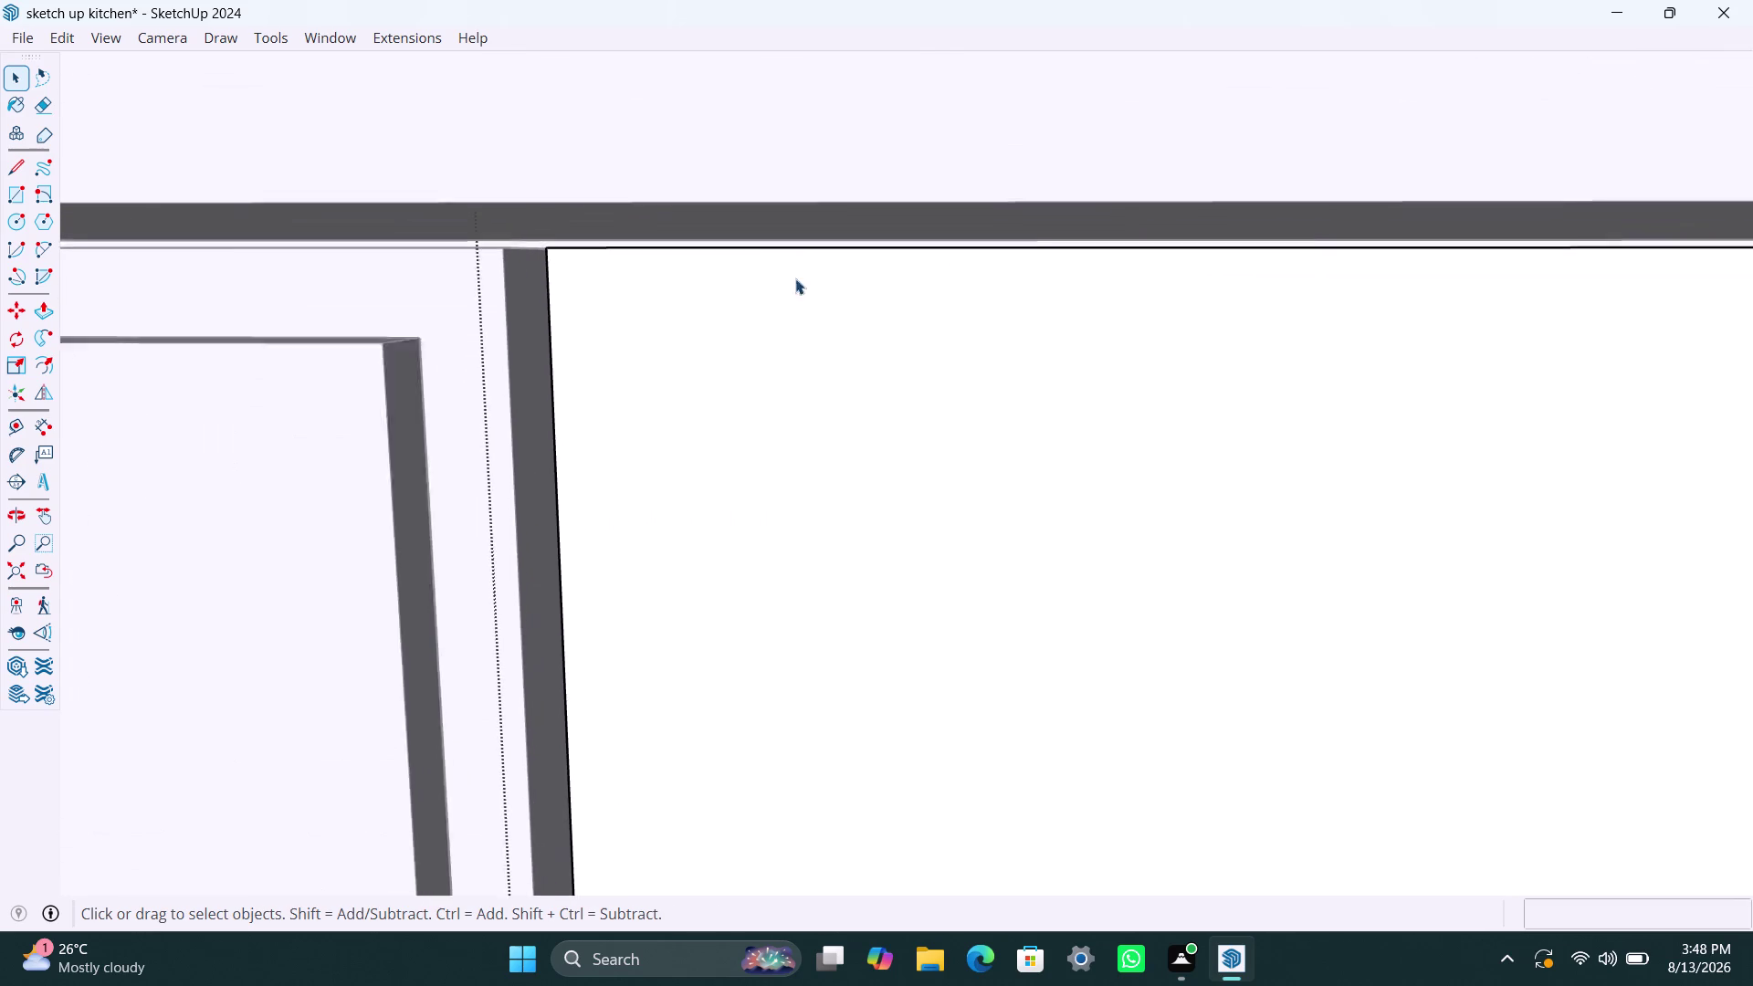
scroll(up, 3)
scroll(down, 3)
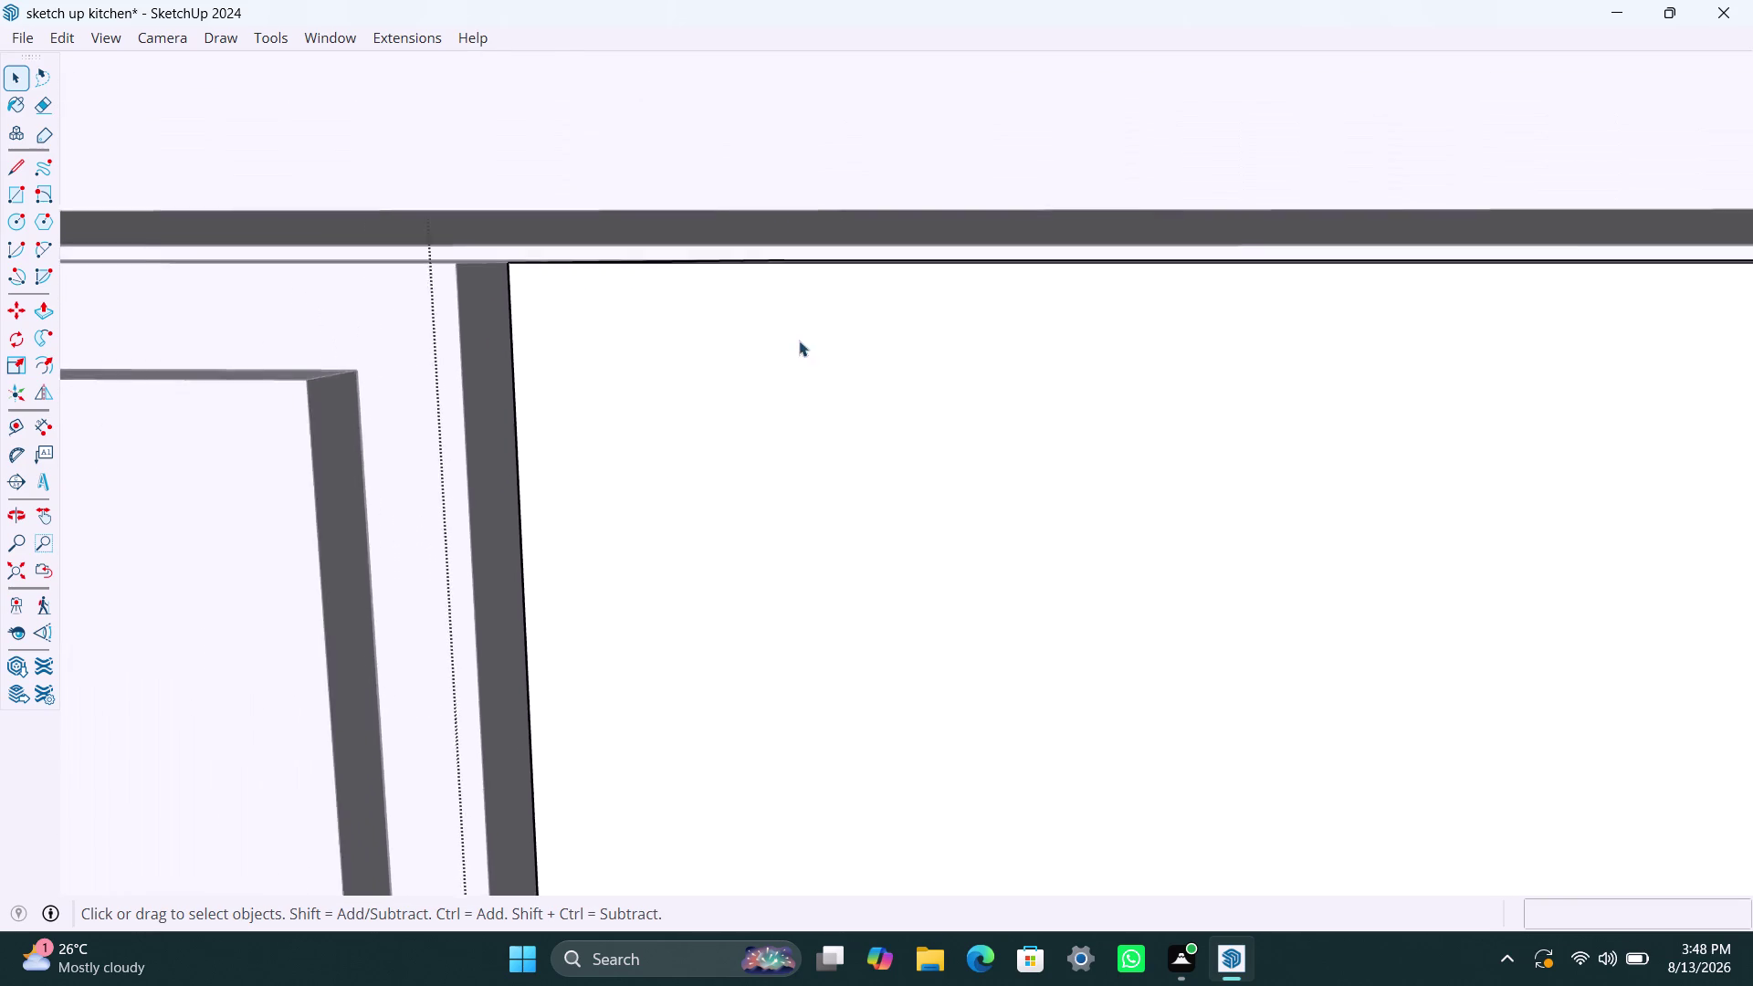
scroll(down, 3)
scroll(down, 3)
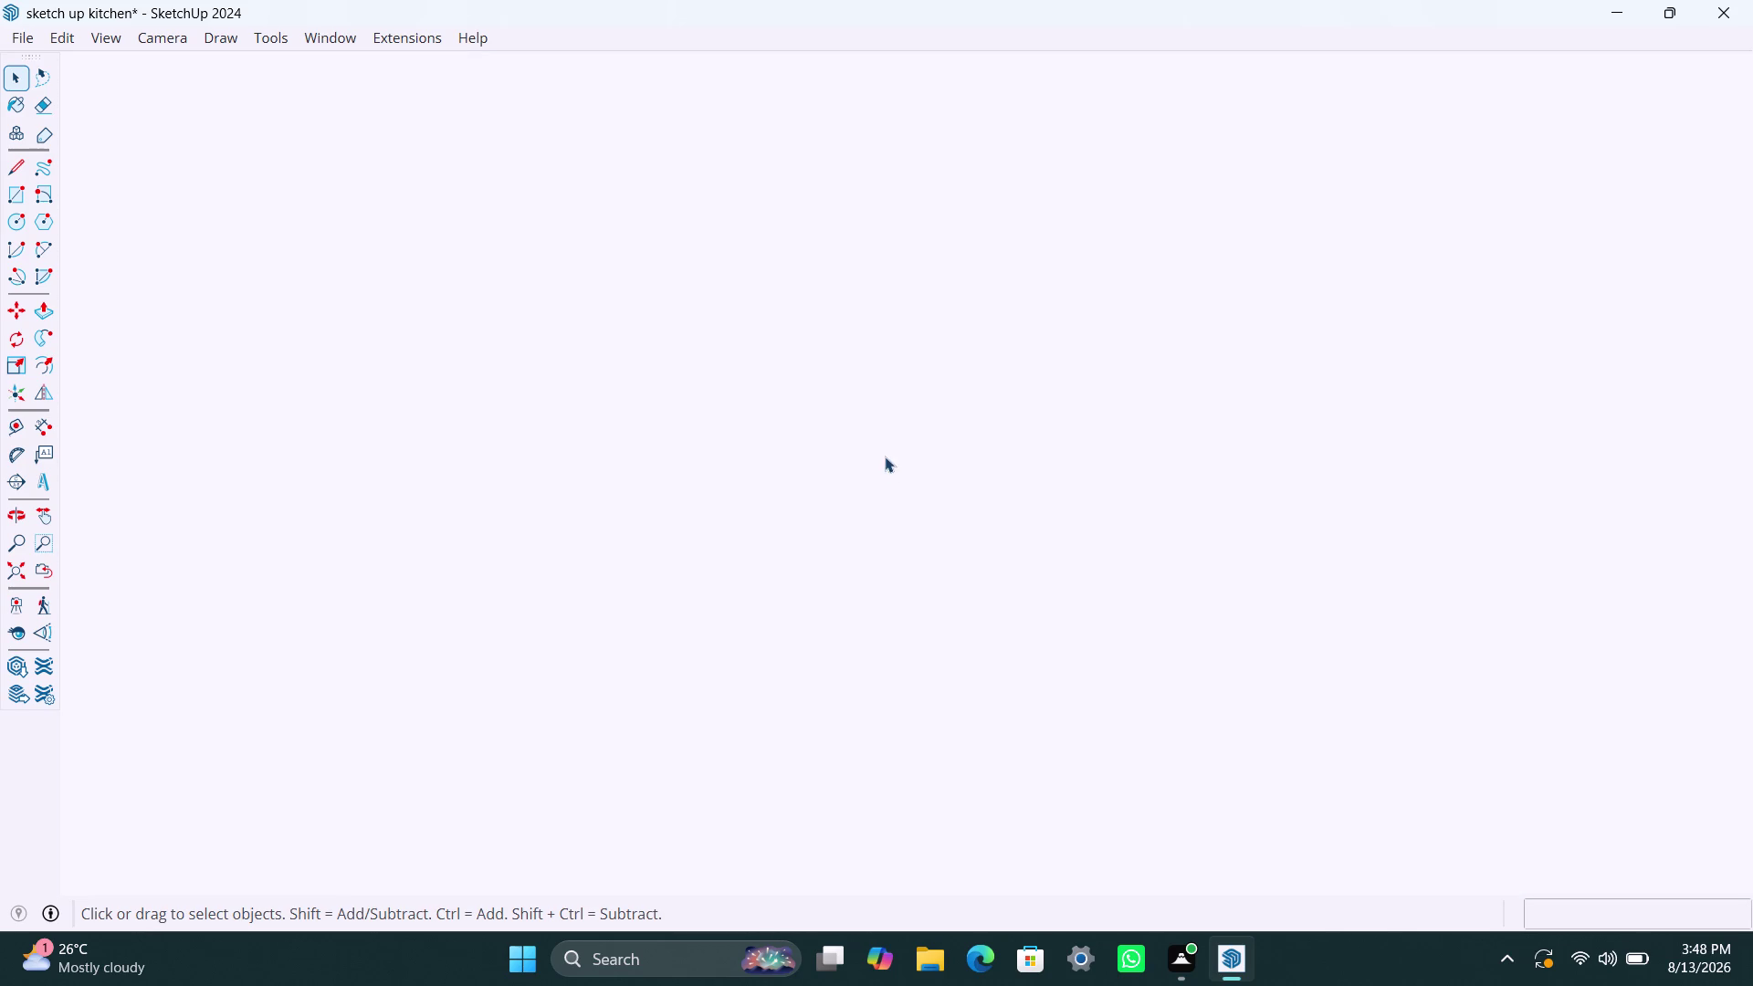
click(12, 570)
scroll(down, 3)
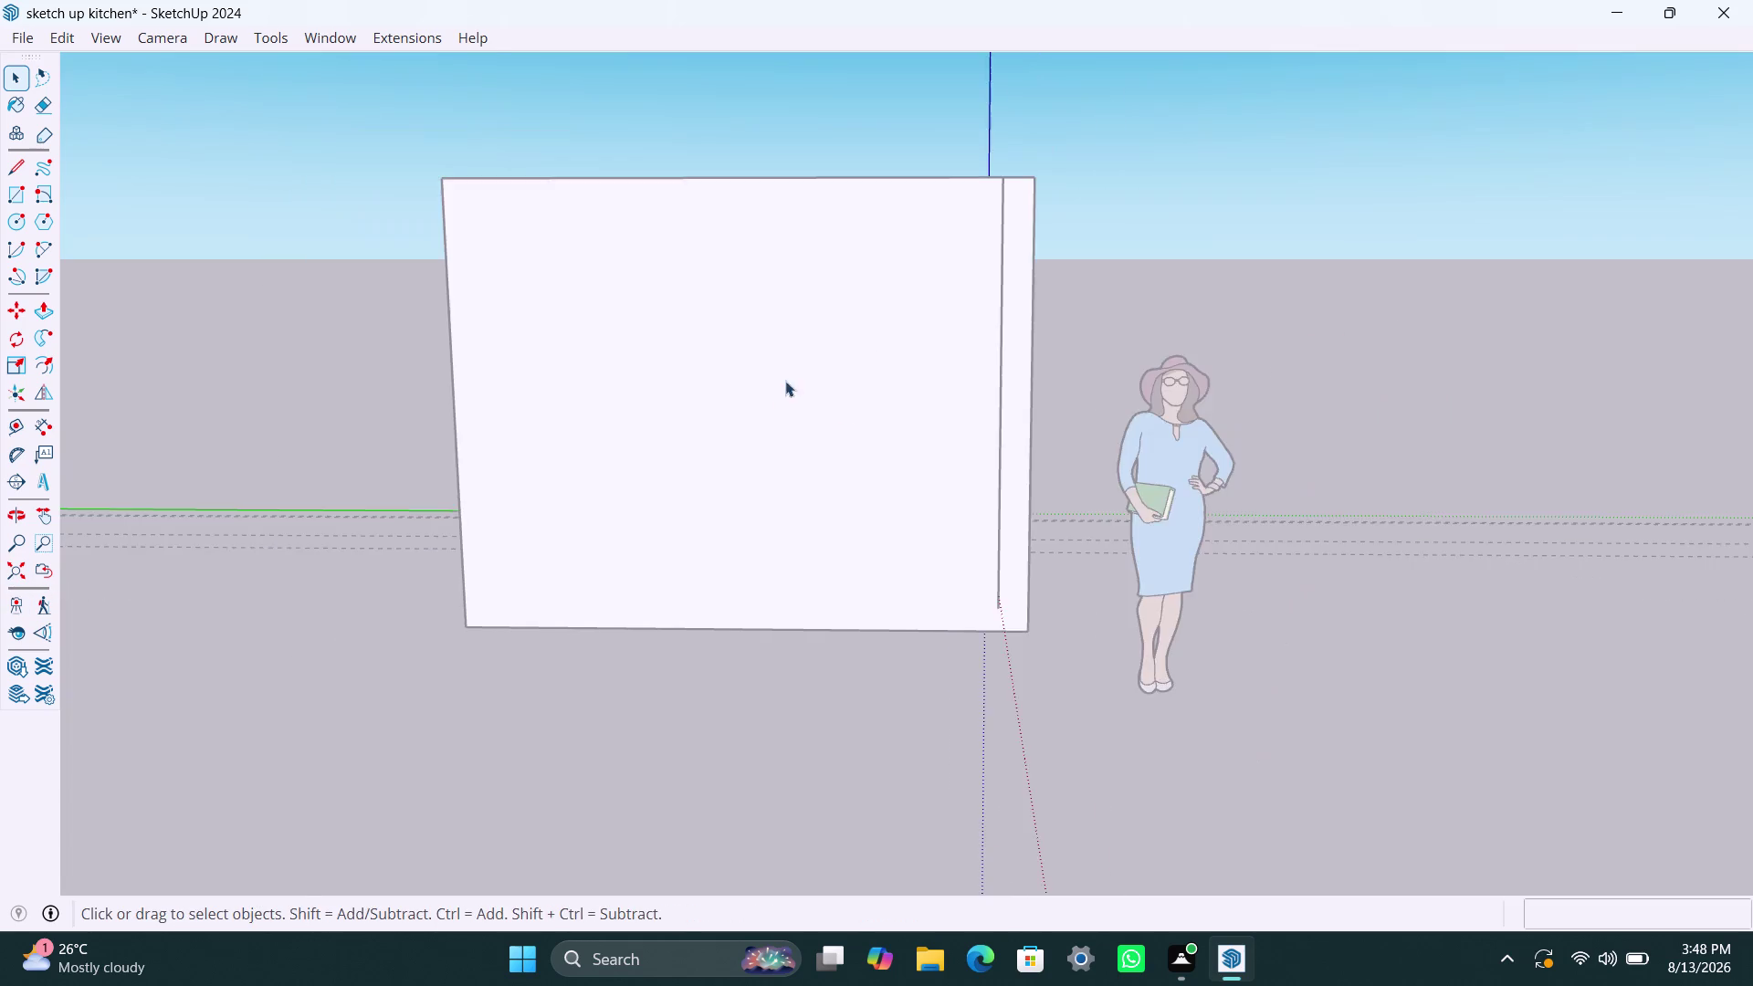
middle_drag(786, 380, 1025, 611)
scroll(up, 3)
key(space)
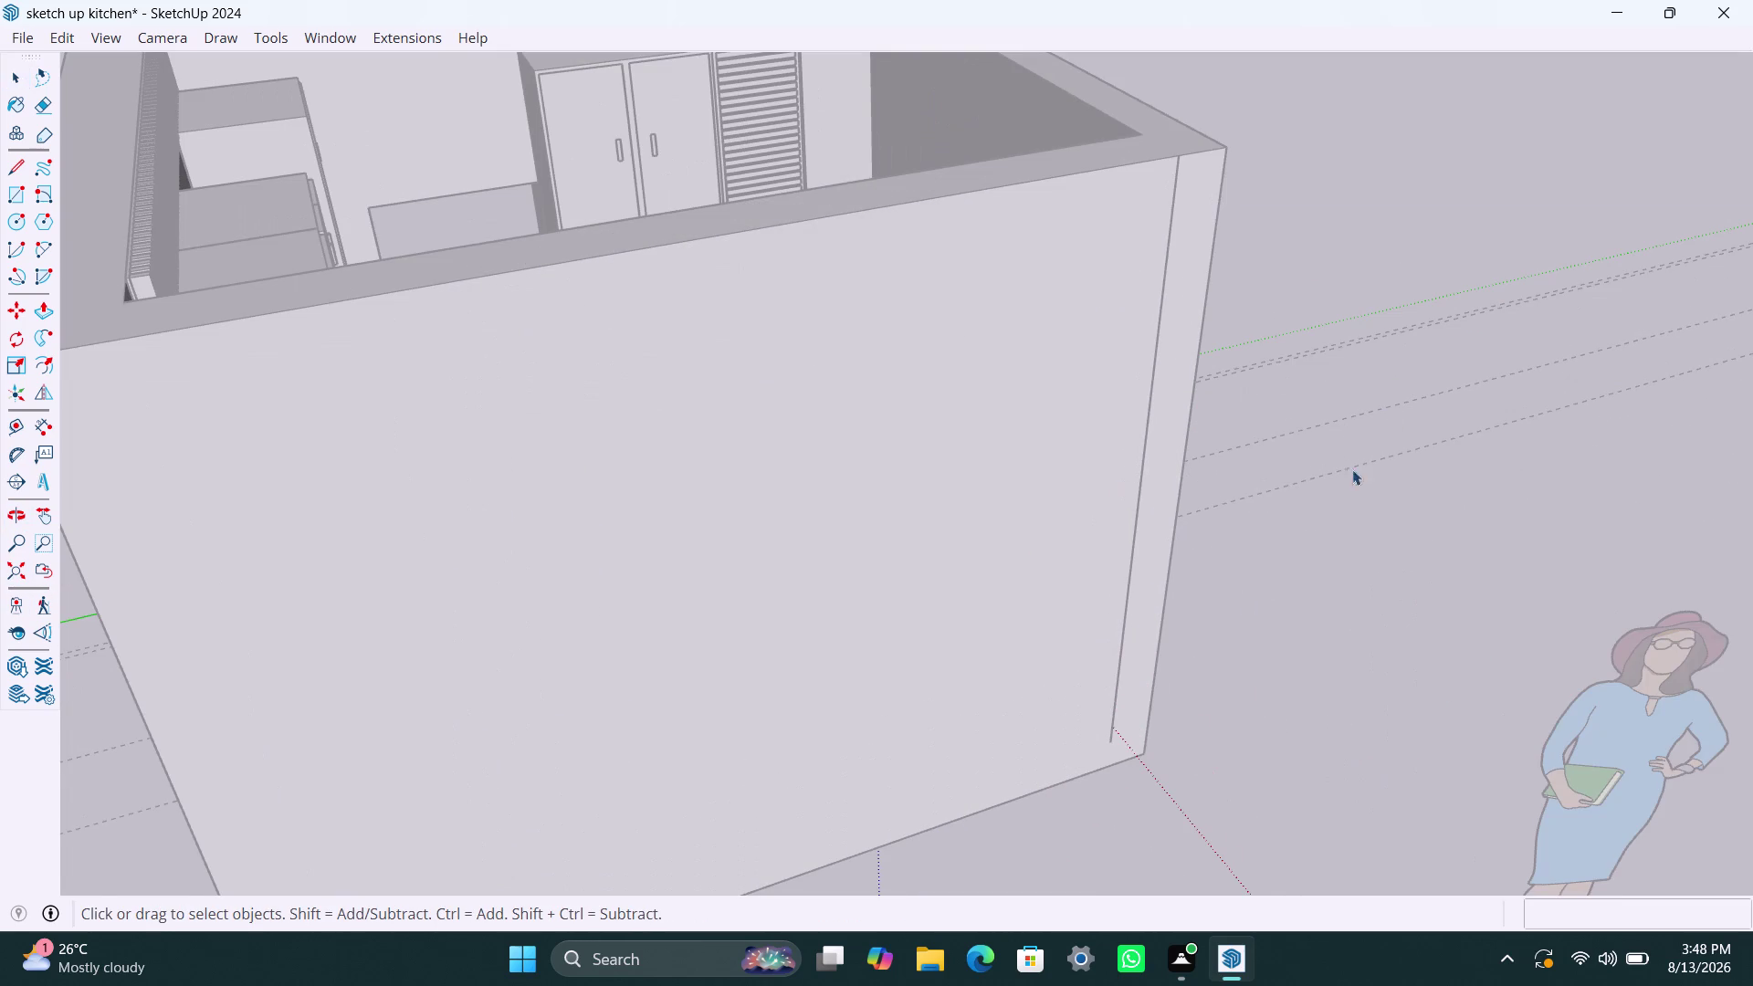
click(1351, 482)
click(1129, 540)
double_click(1130, 538)
click(1132, 524)
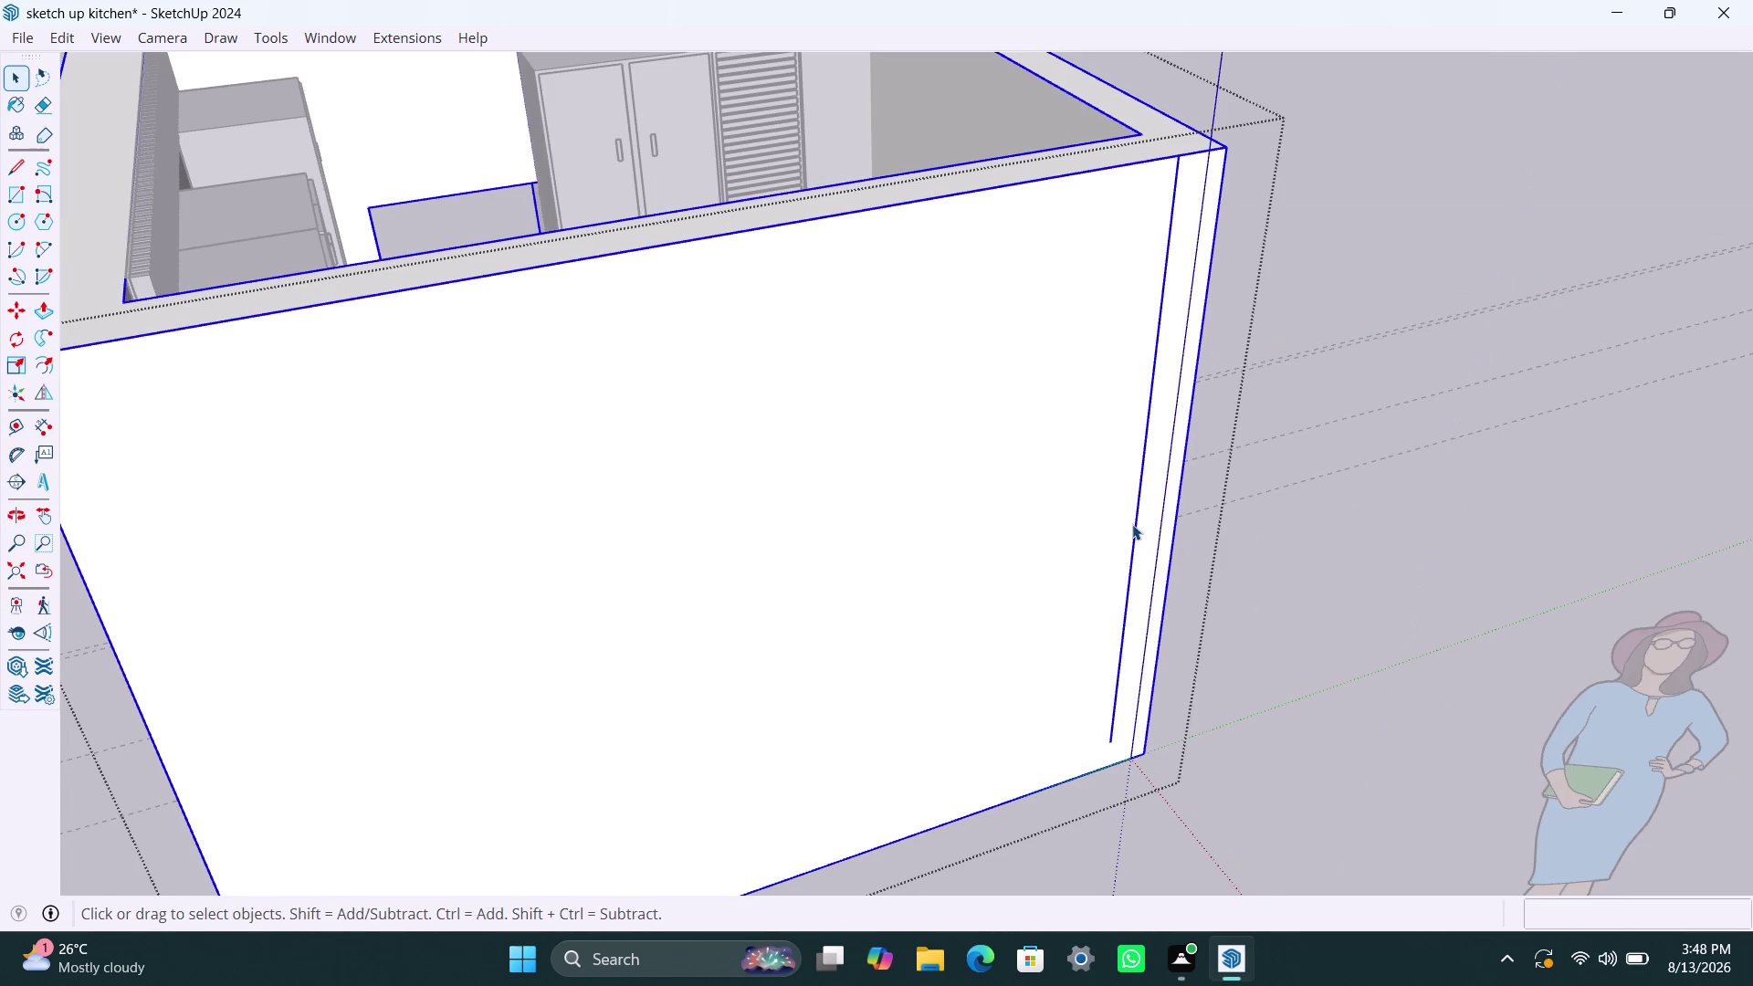
click(1132, 524)
click(1132, 522)
click(1132, 521)
click(1136, 528)
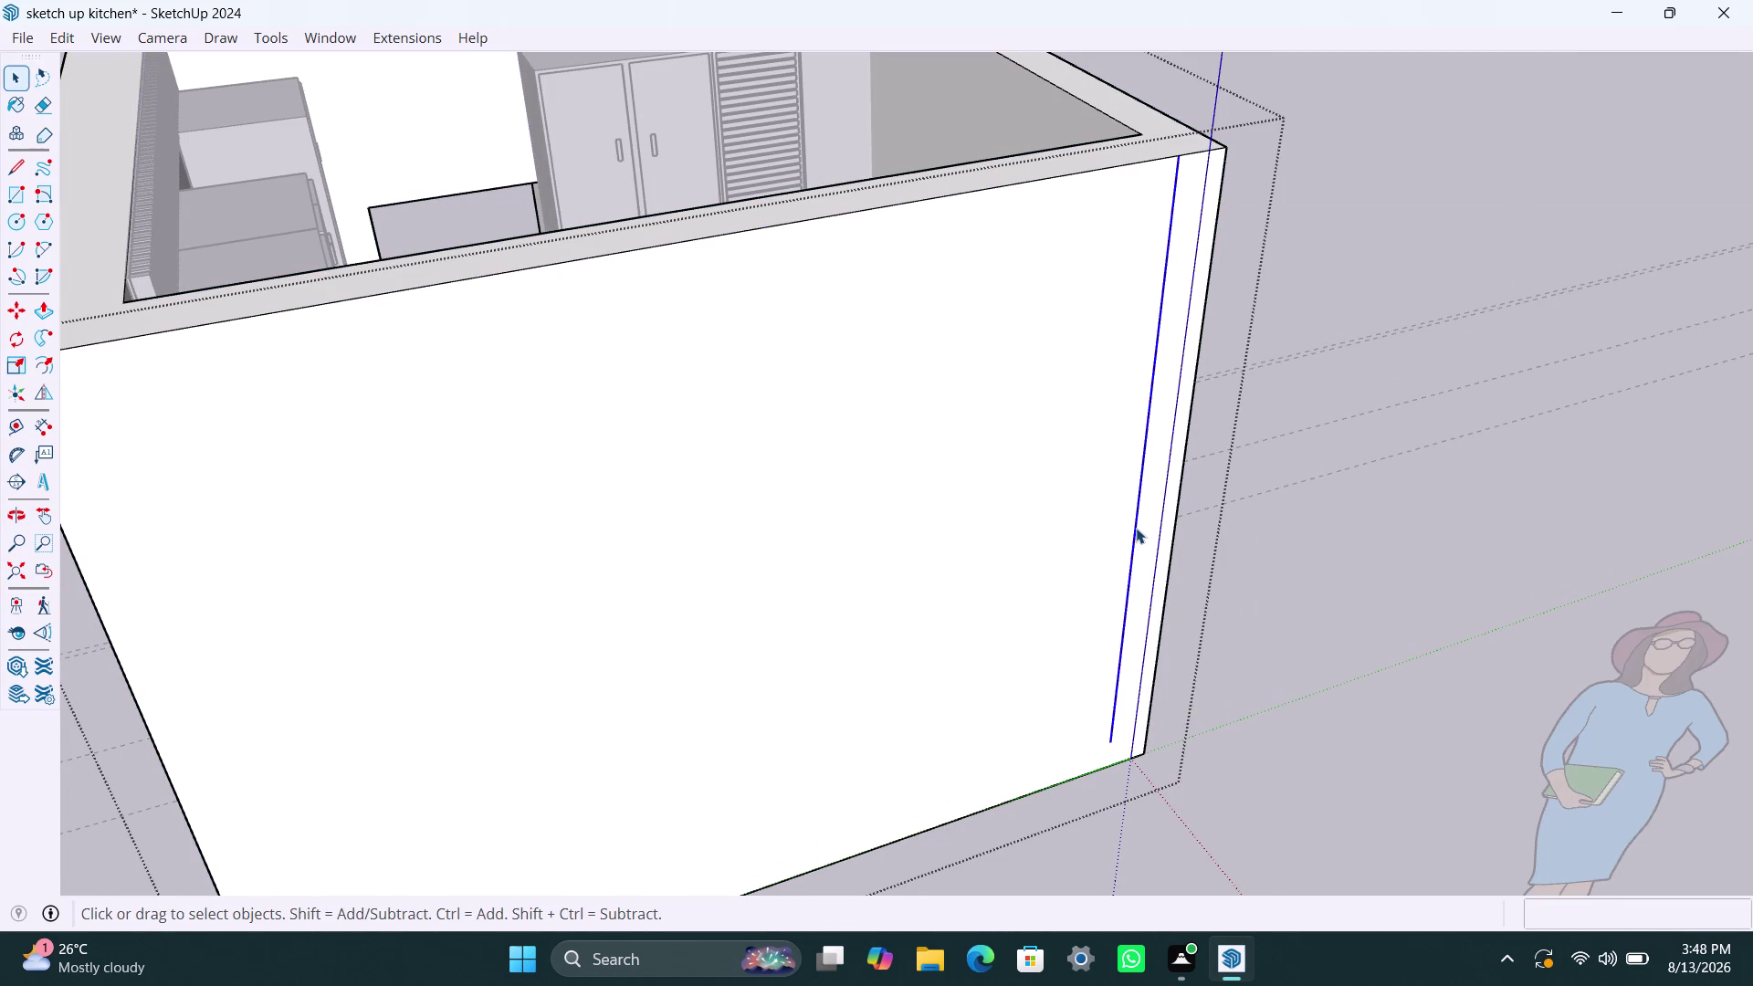
key(Delete)
scroll(down, 3)
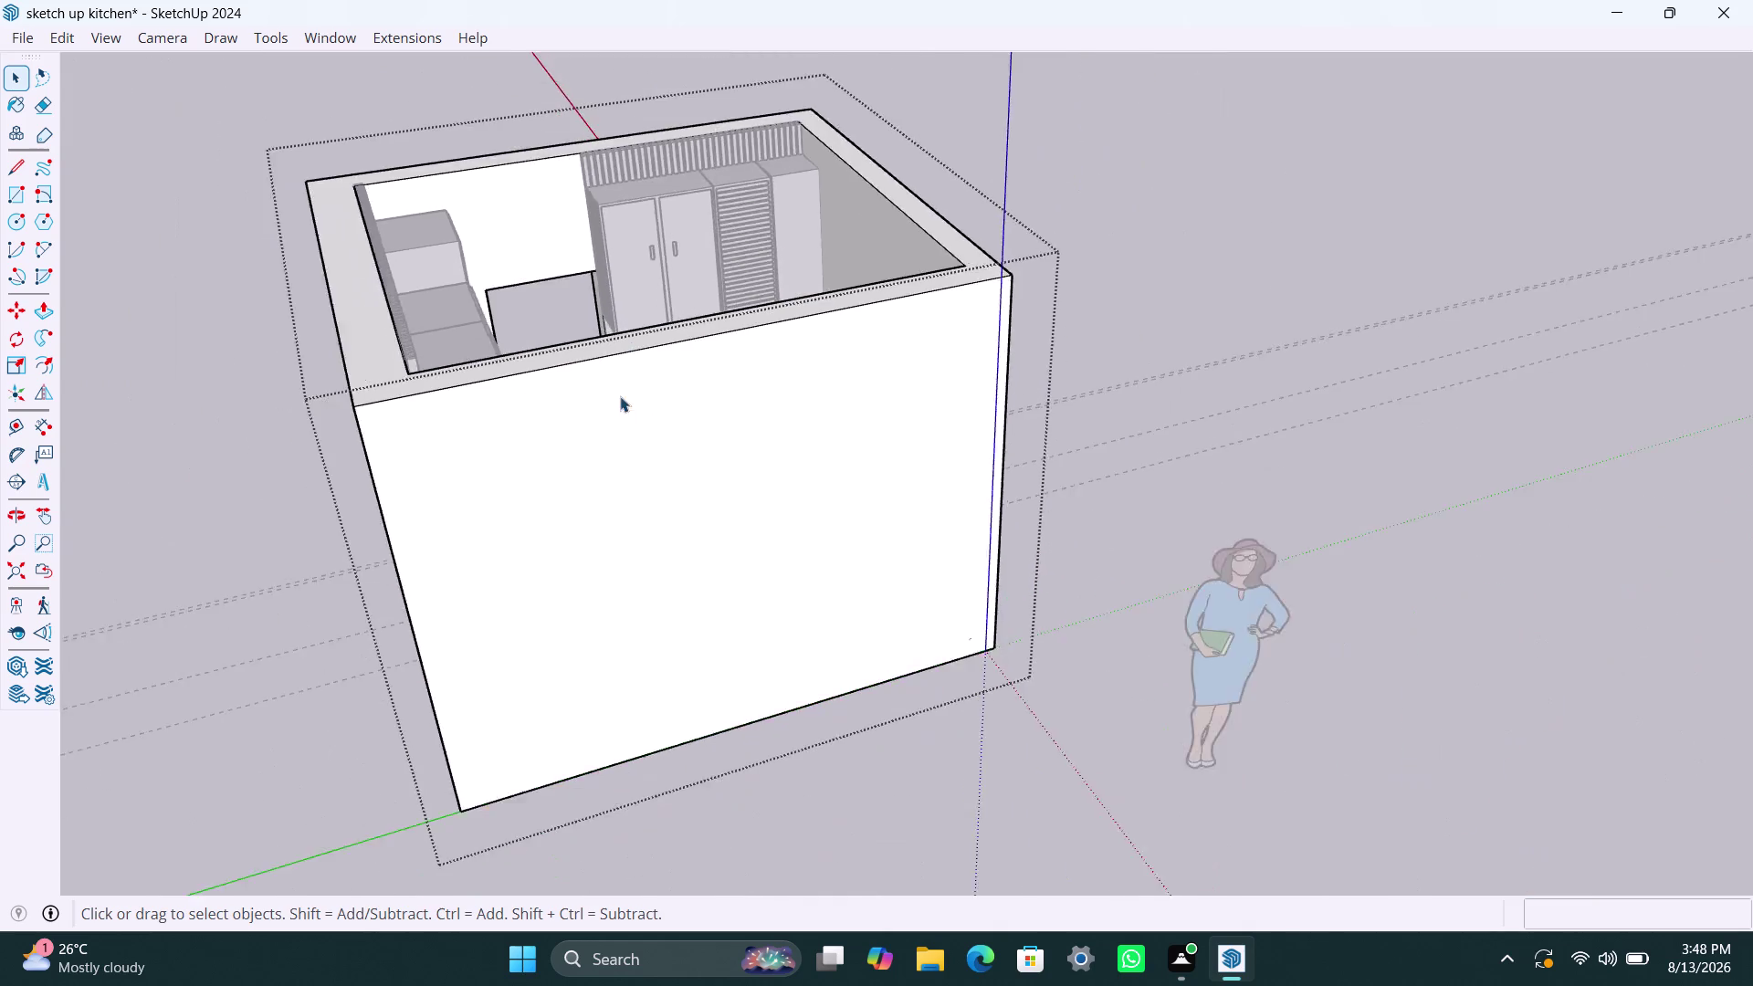
middle_drag(620, 392, 1264, 572)
click(1045, 315)
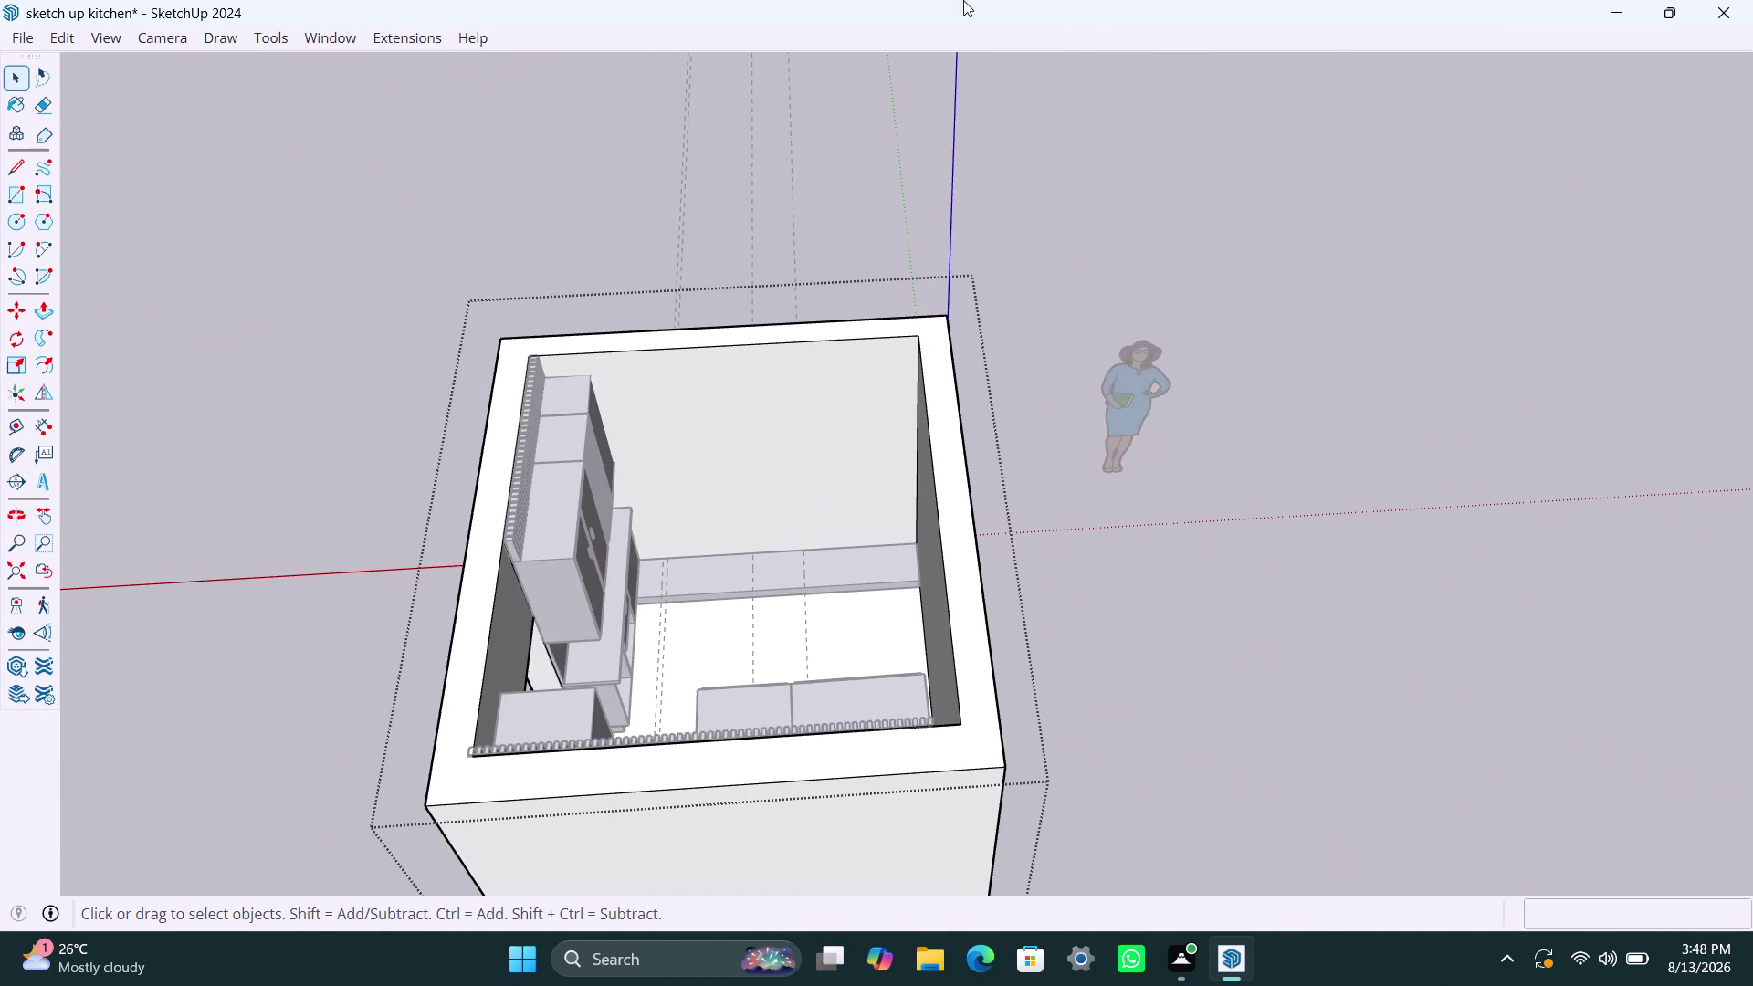
double_click(1109, 520)
scroll(up, 3)
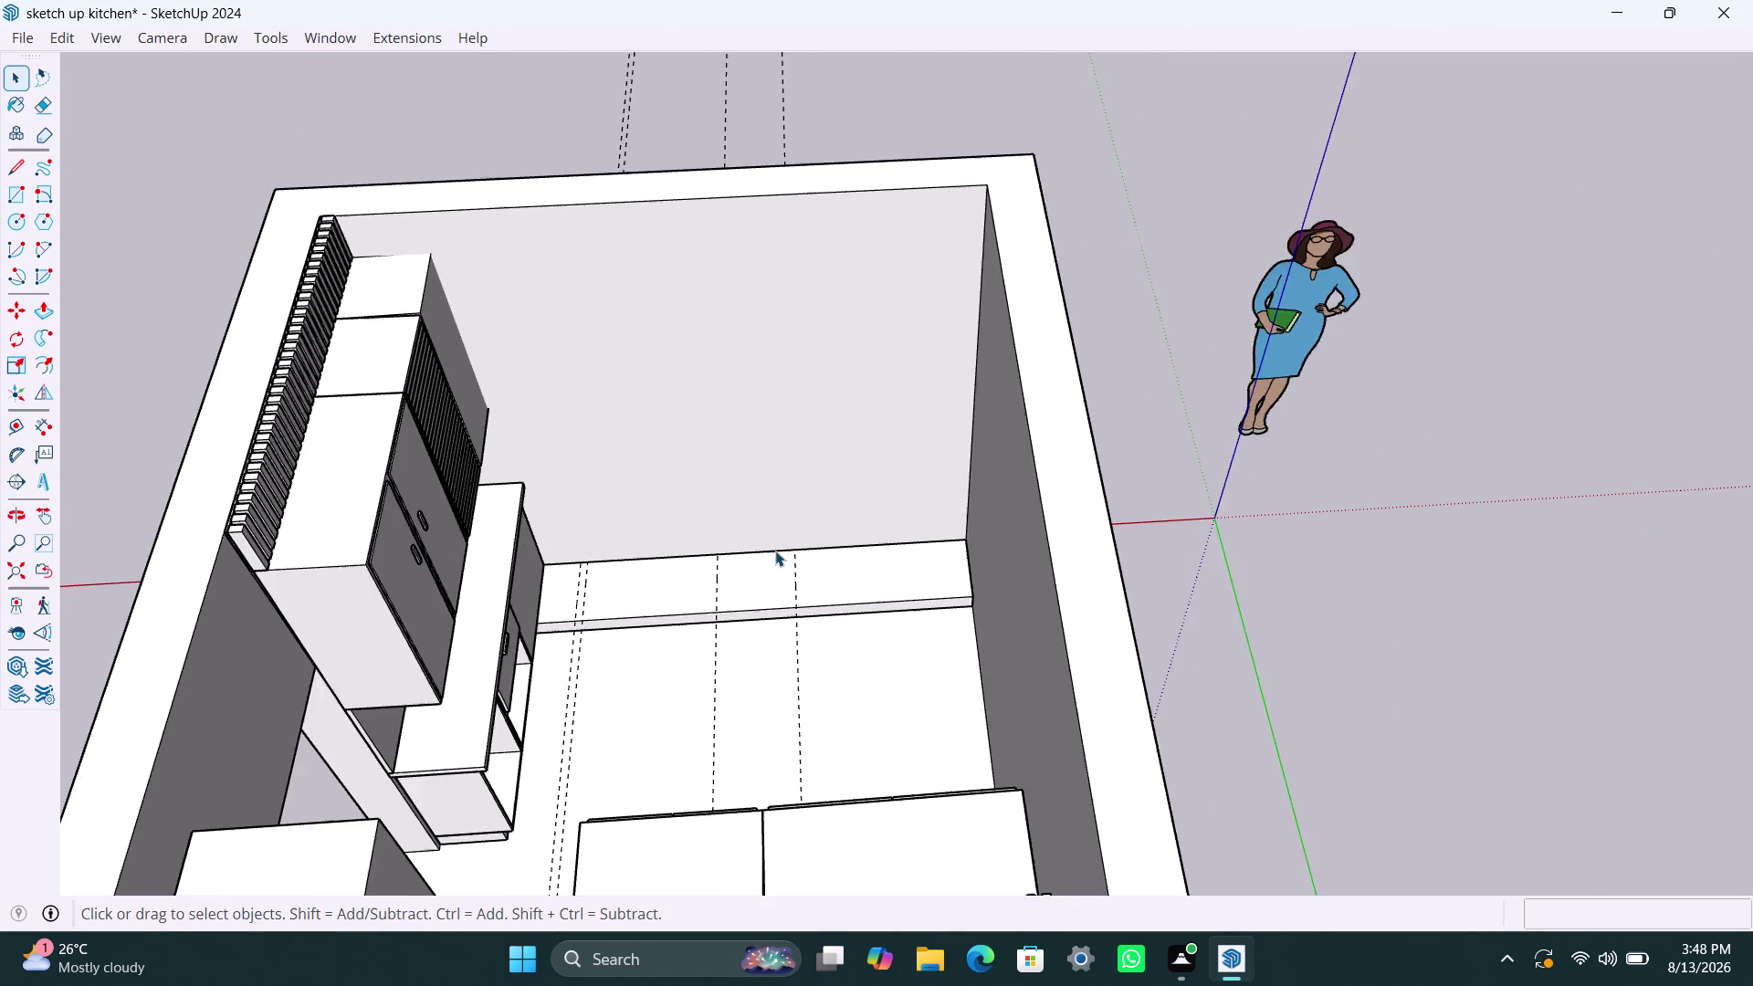
scroll(up, 3)
scroll(up, 3)
scroll(up, 3)
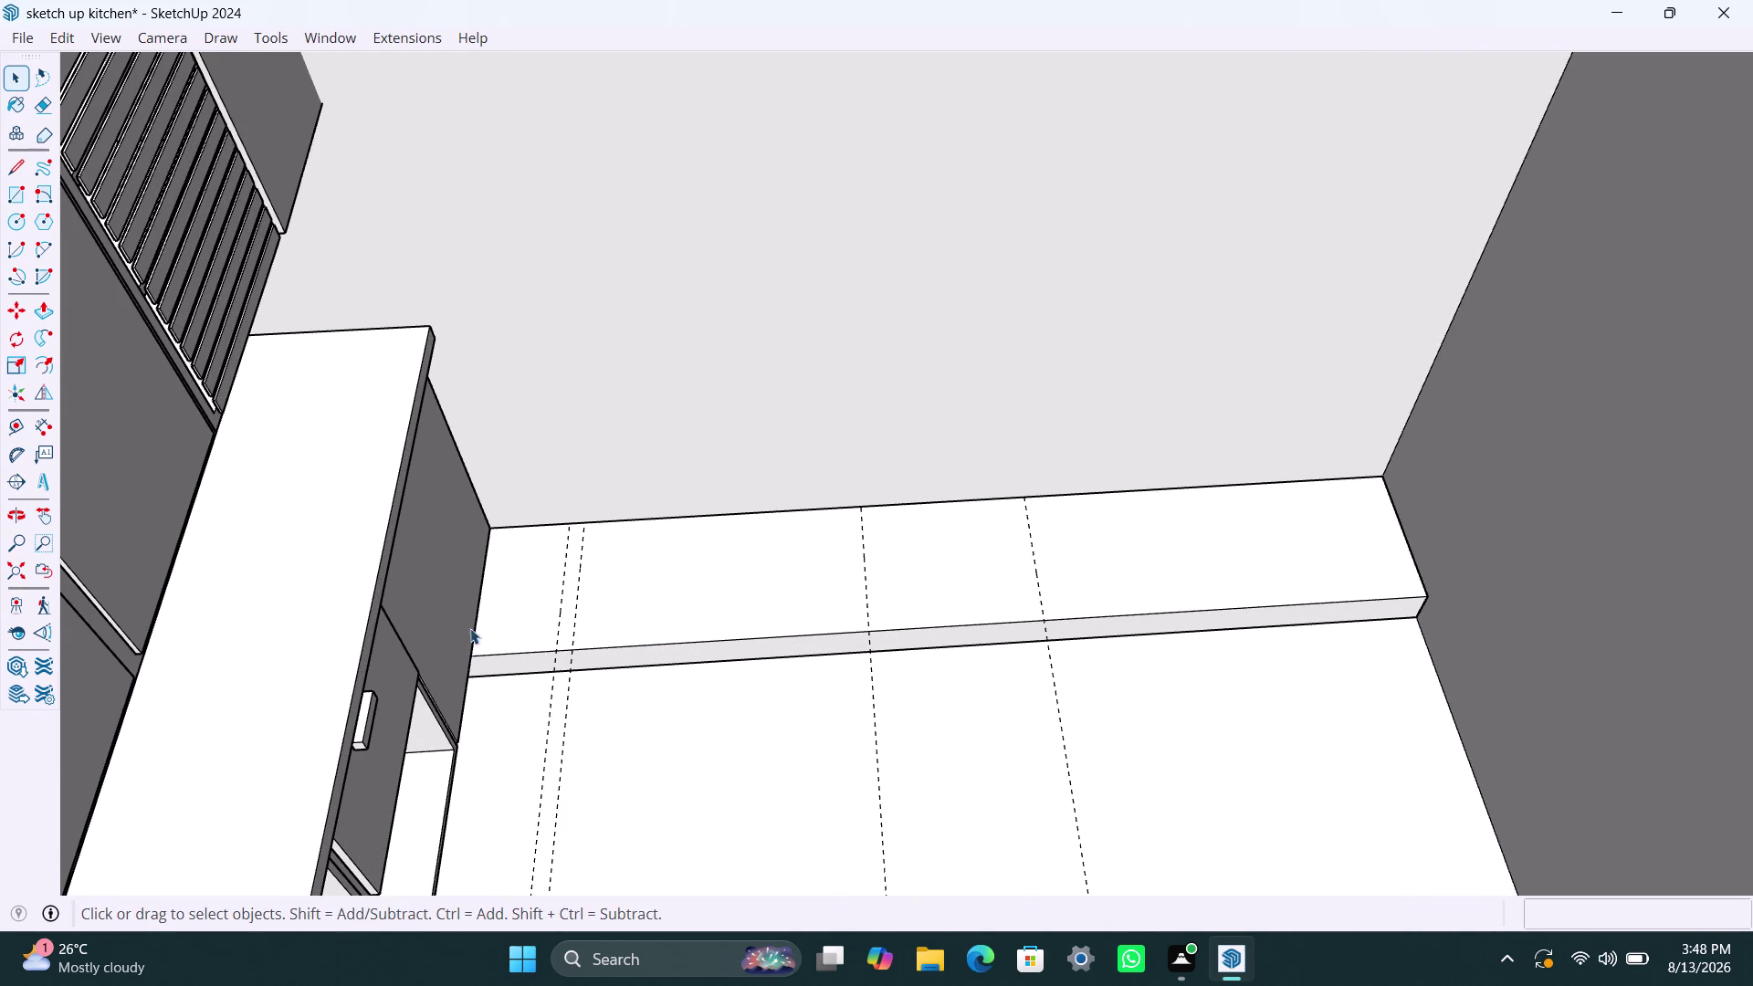
click(472, 484)
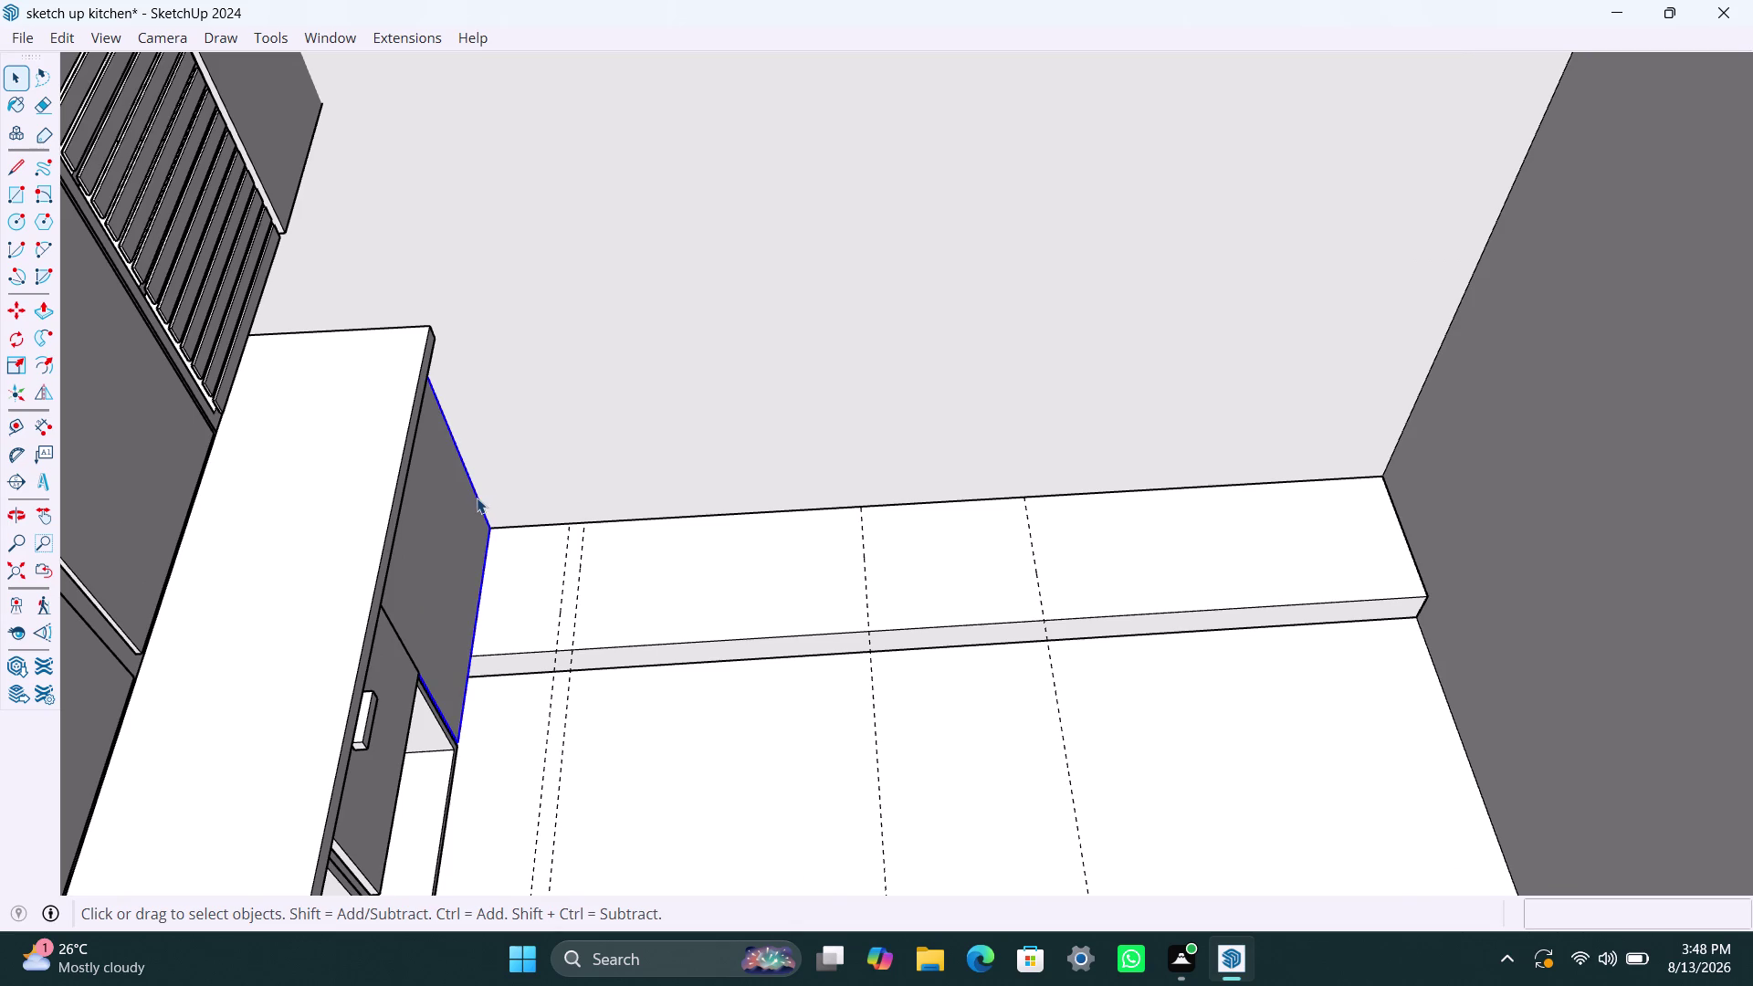
Select the compartment's front edge and Move-copy it lower down.
triple_click(476, 498)
triple_click(477, 497)
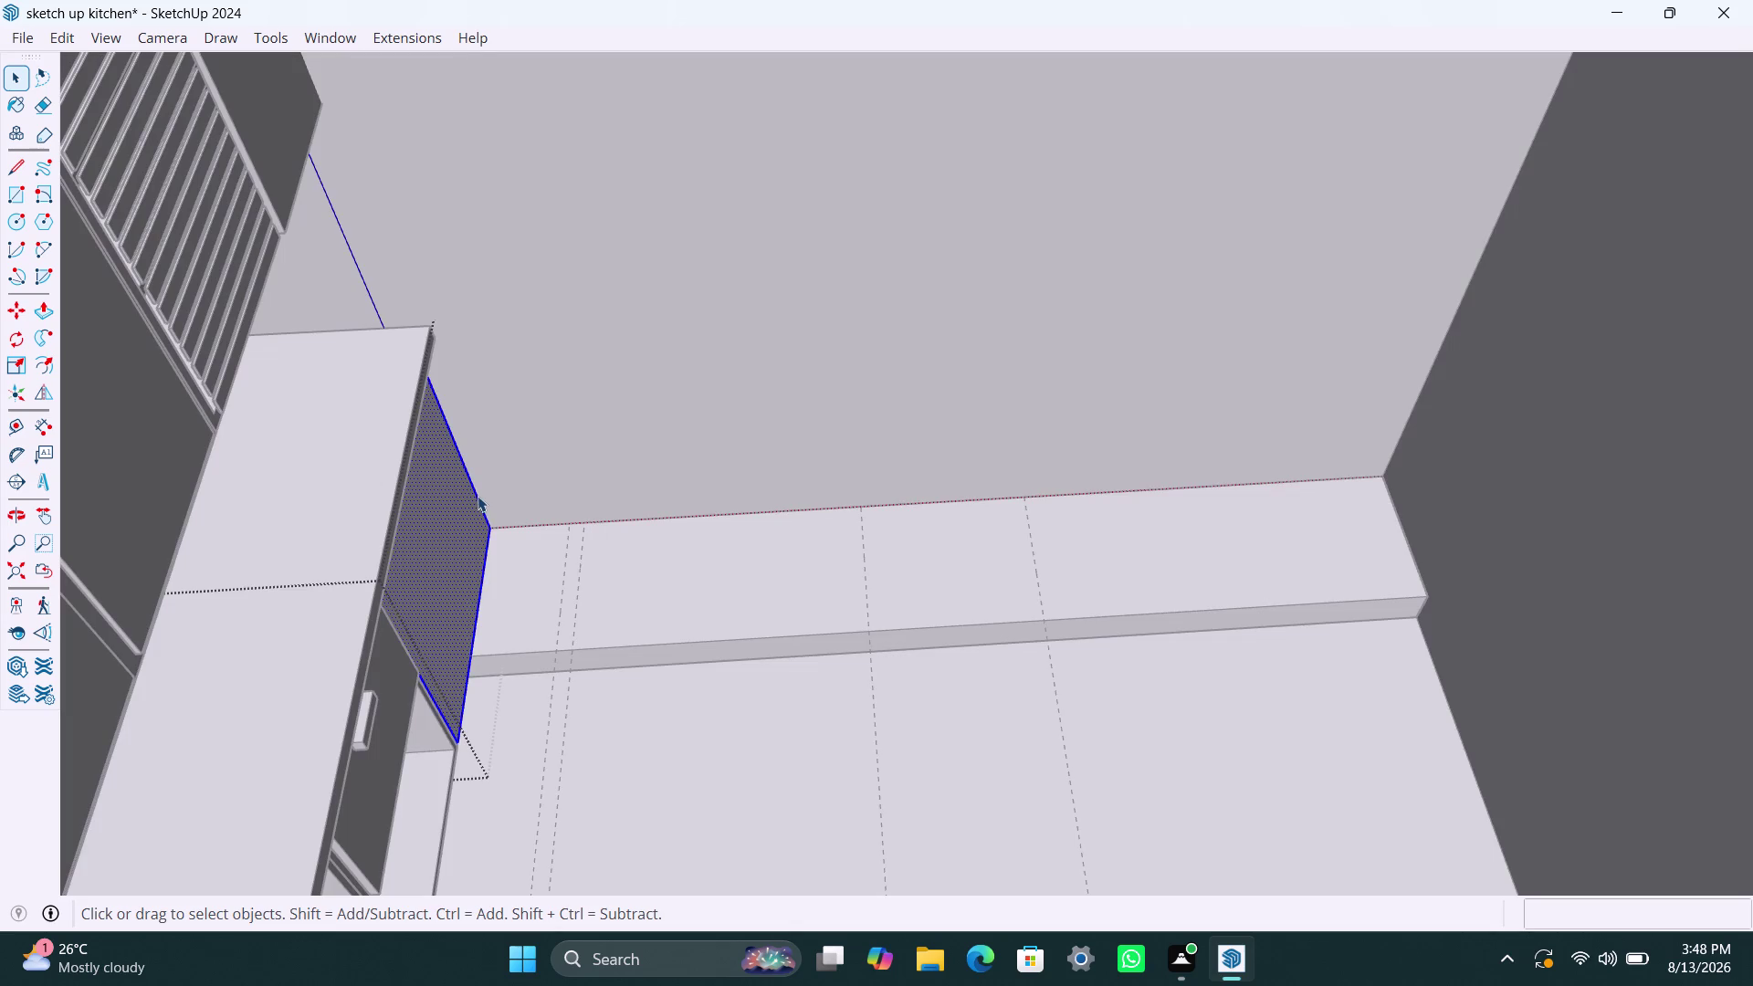
click(482, 502)
click(482, 503)
click(484, 507)
click(486, 514)
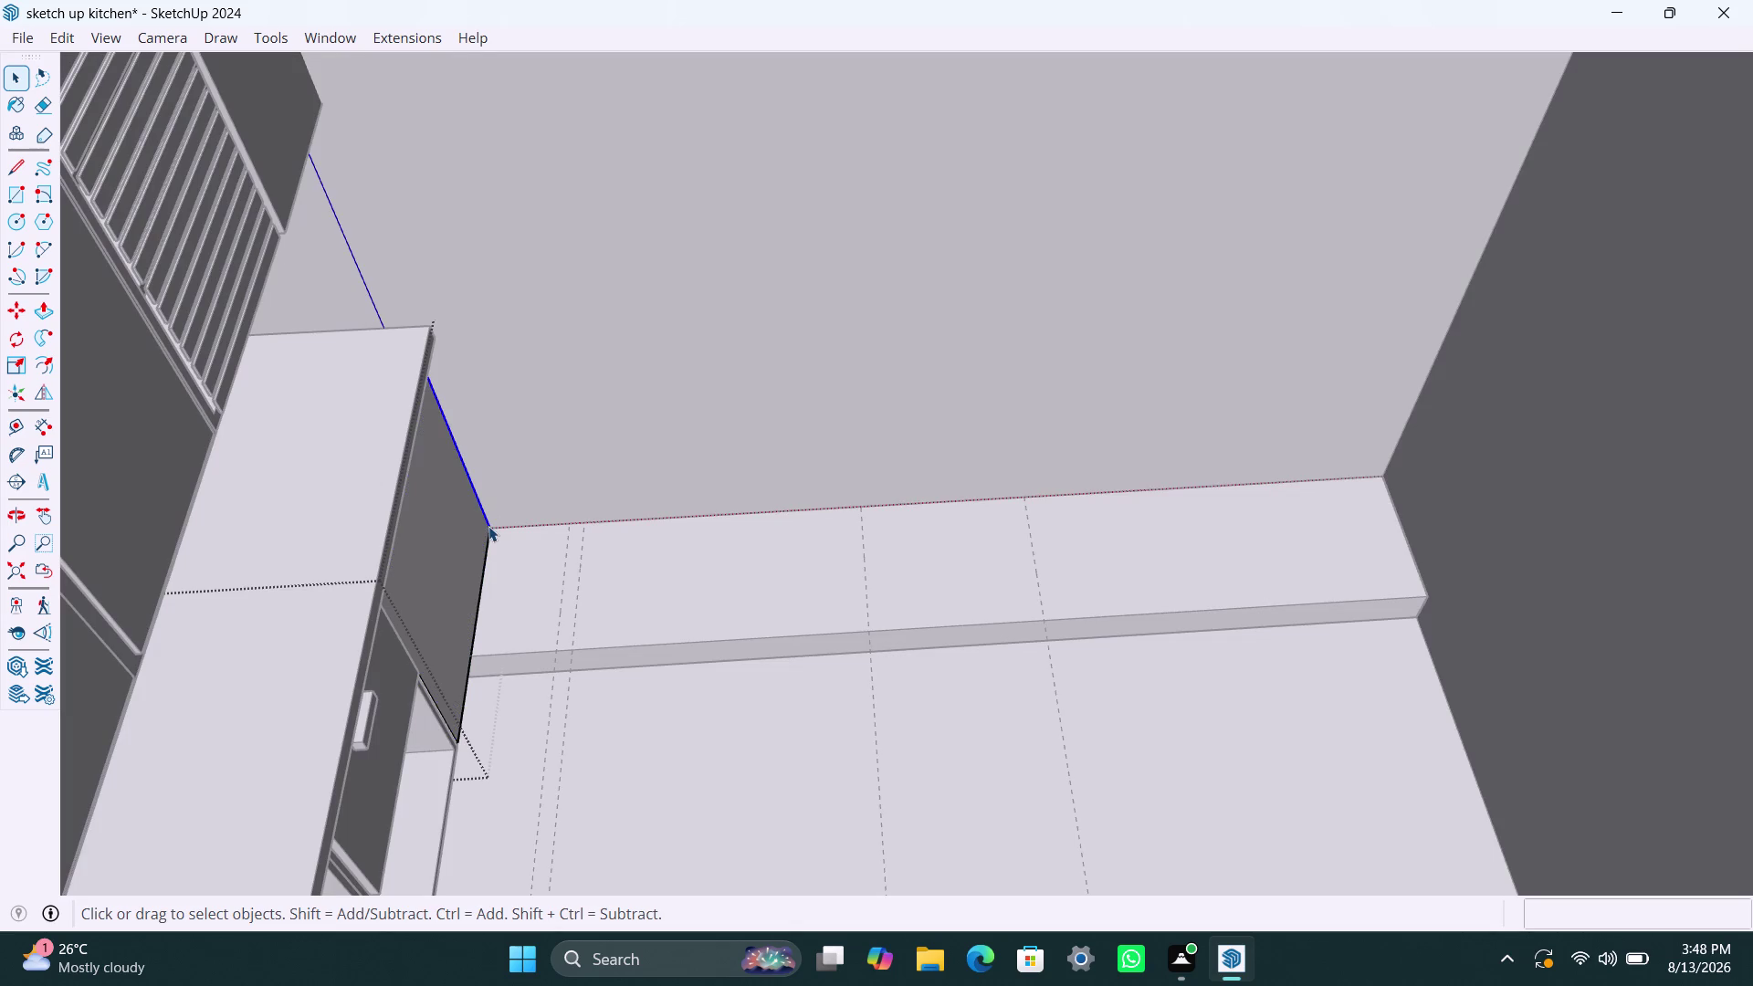
key(m)
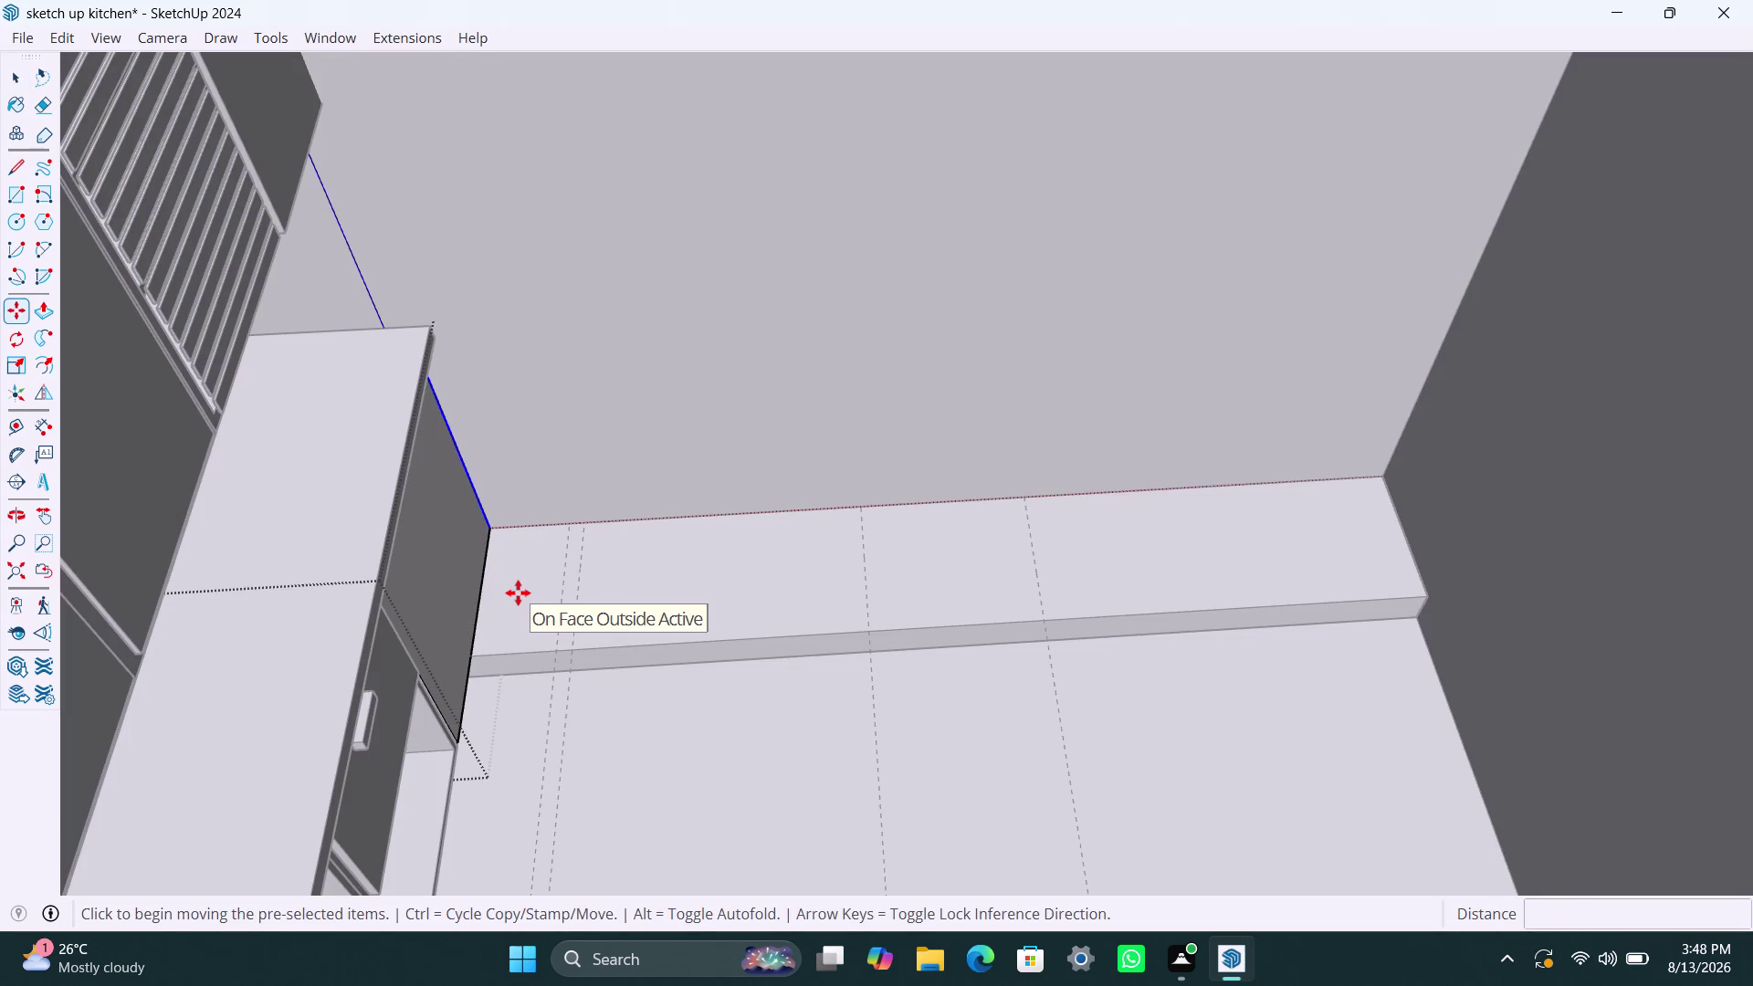
click(493, 534)
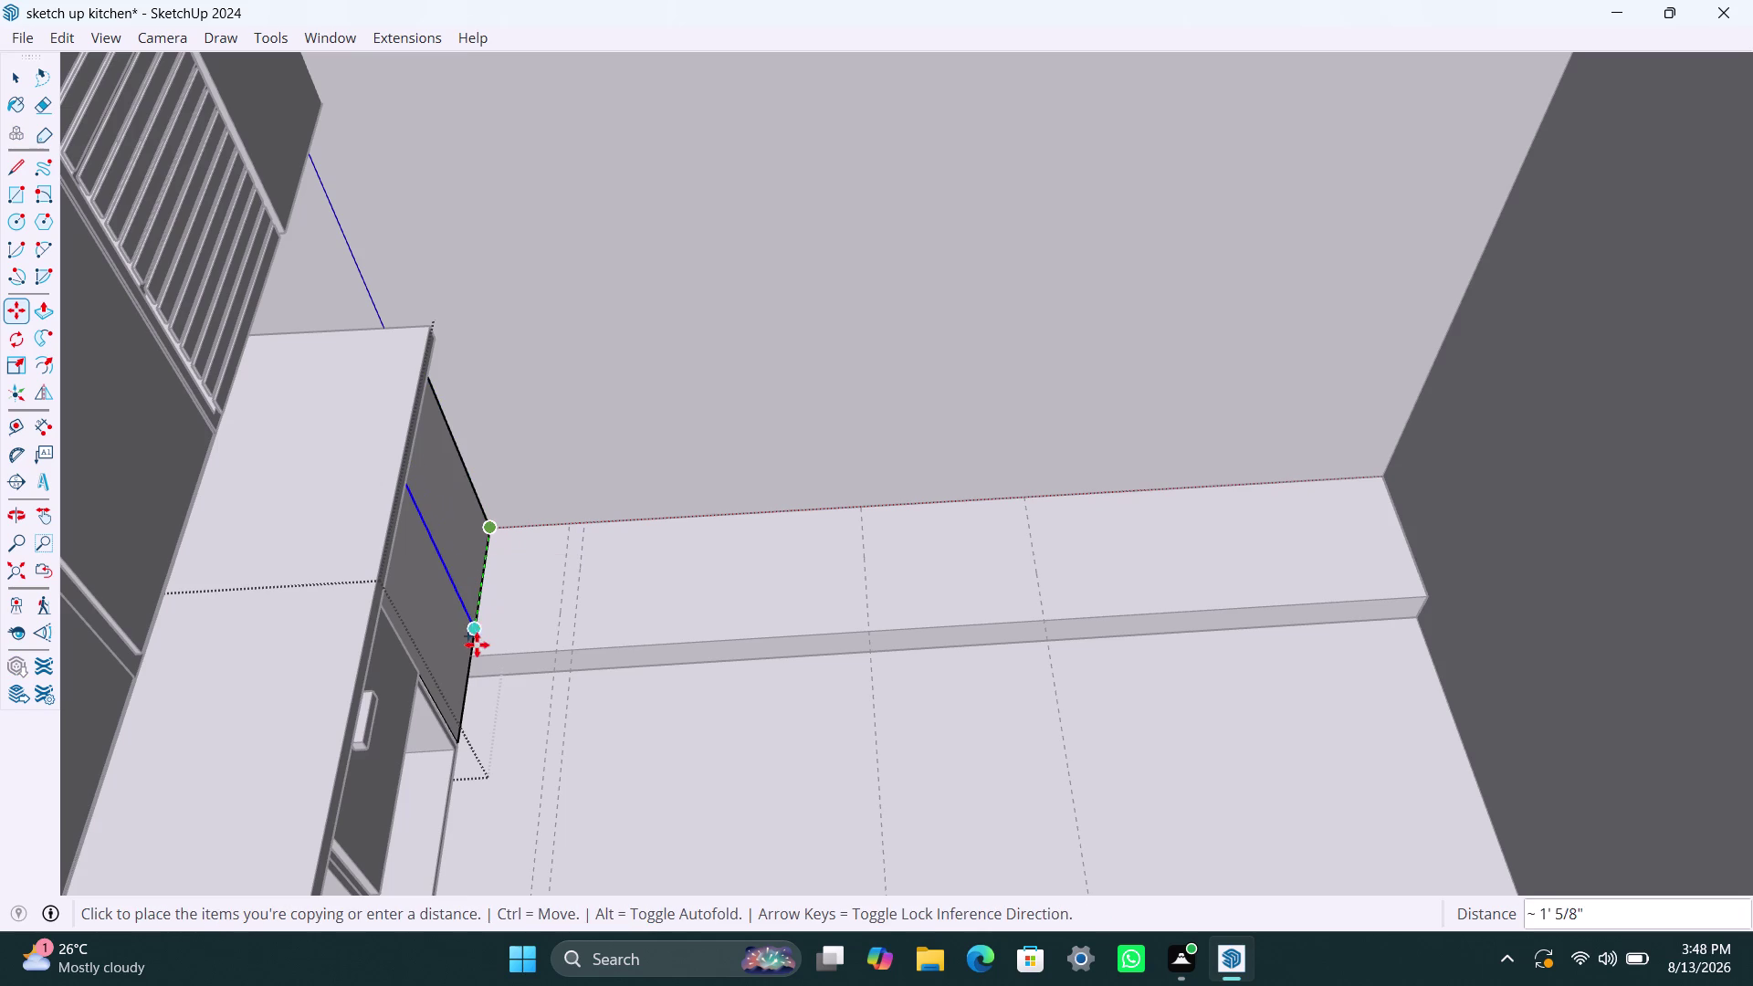
click(475, 651)
key(space)
Push/Pull the compartment side face outward into an 8-inch-deep filler block.
click(462, 569)
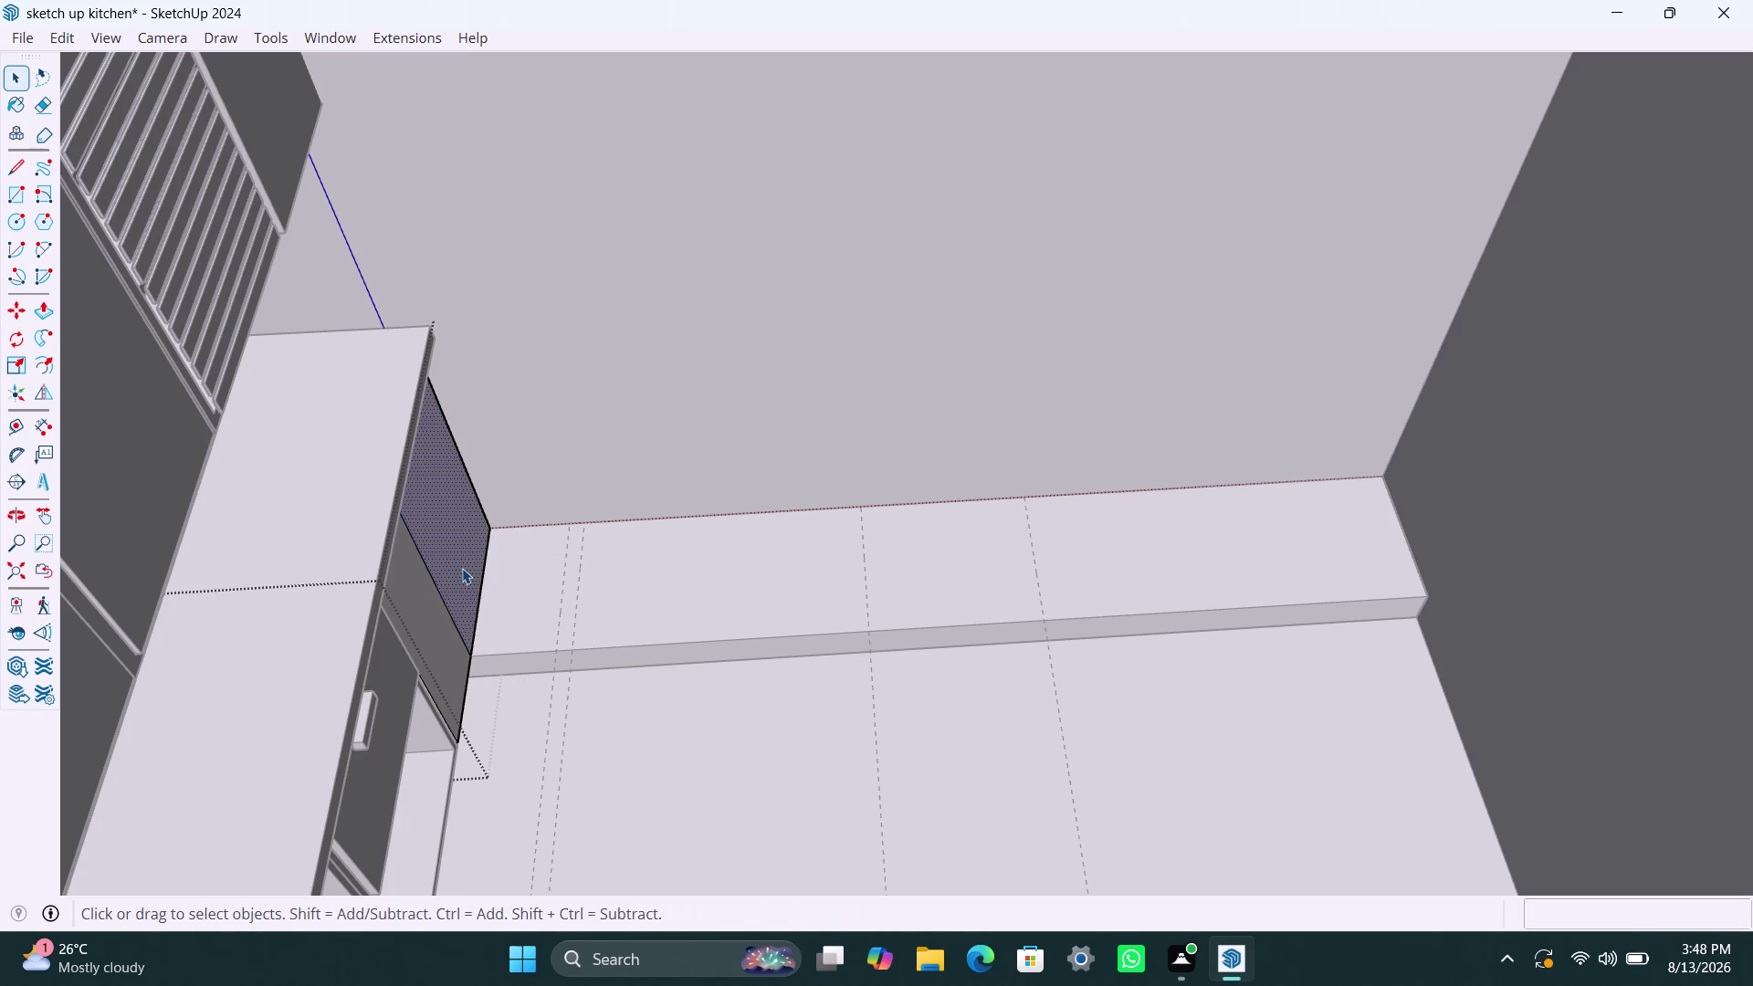
key(m)
click(461, 566)
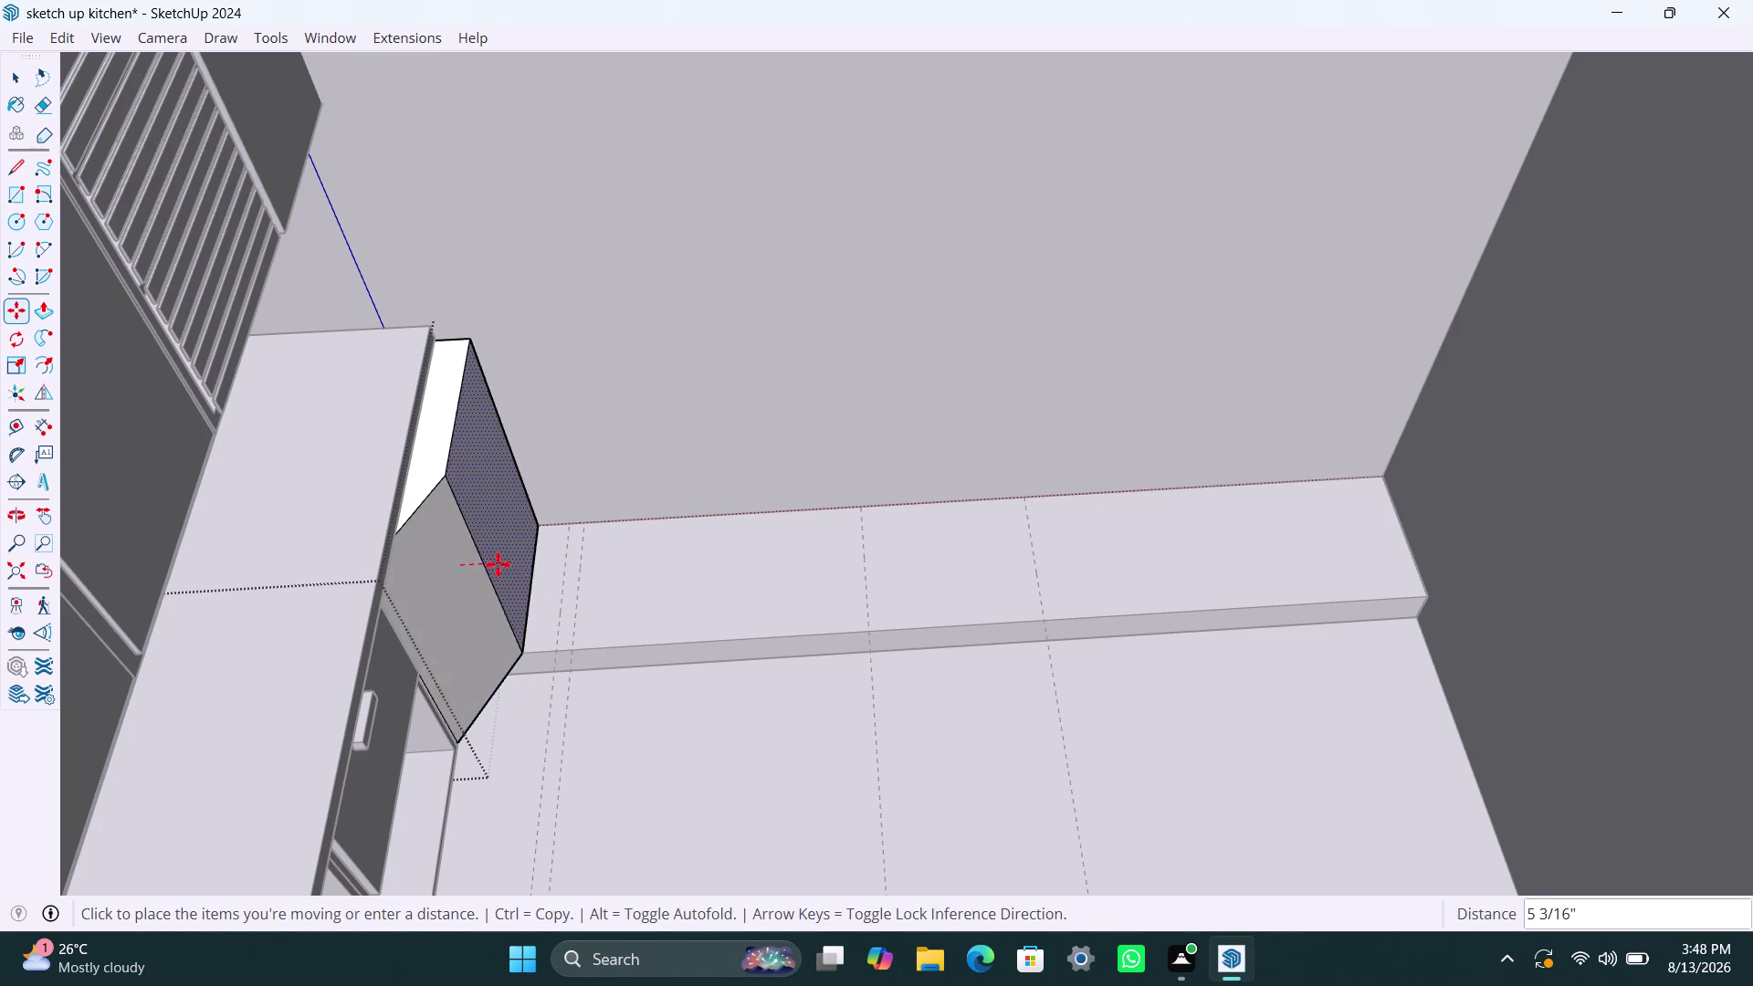
key(Escape)
key(space)
click(466, 550)
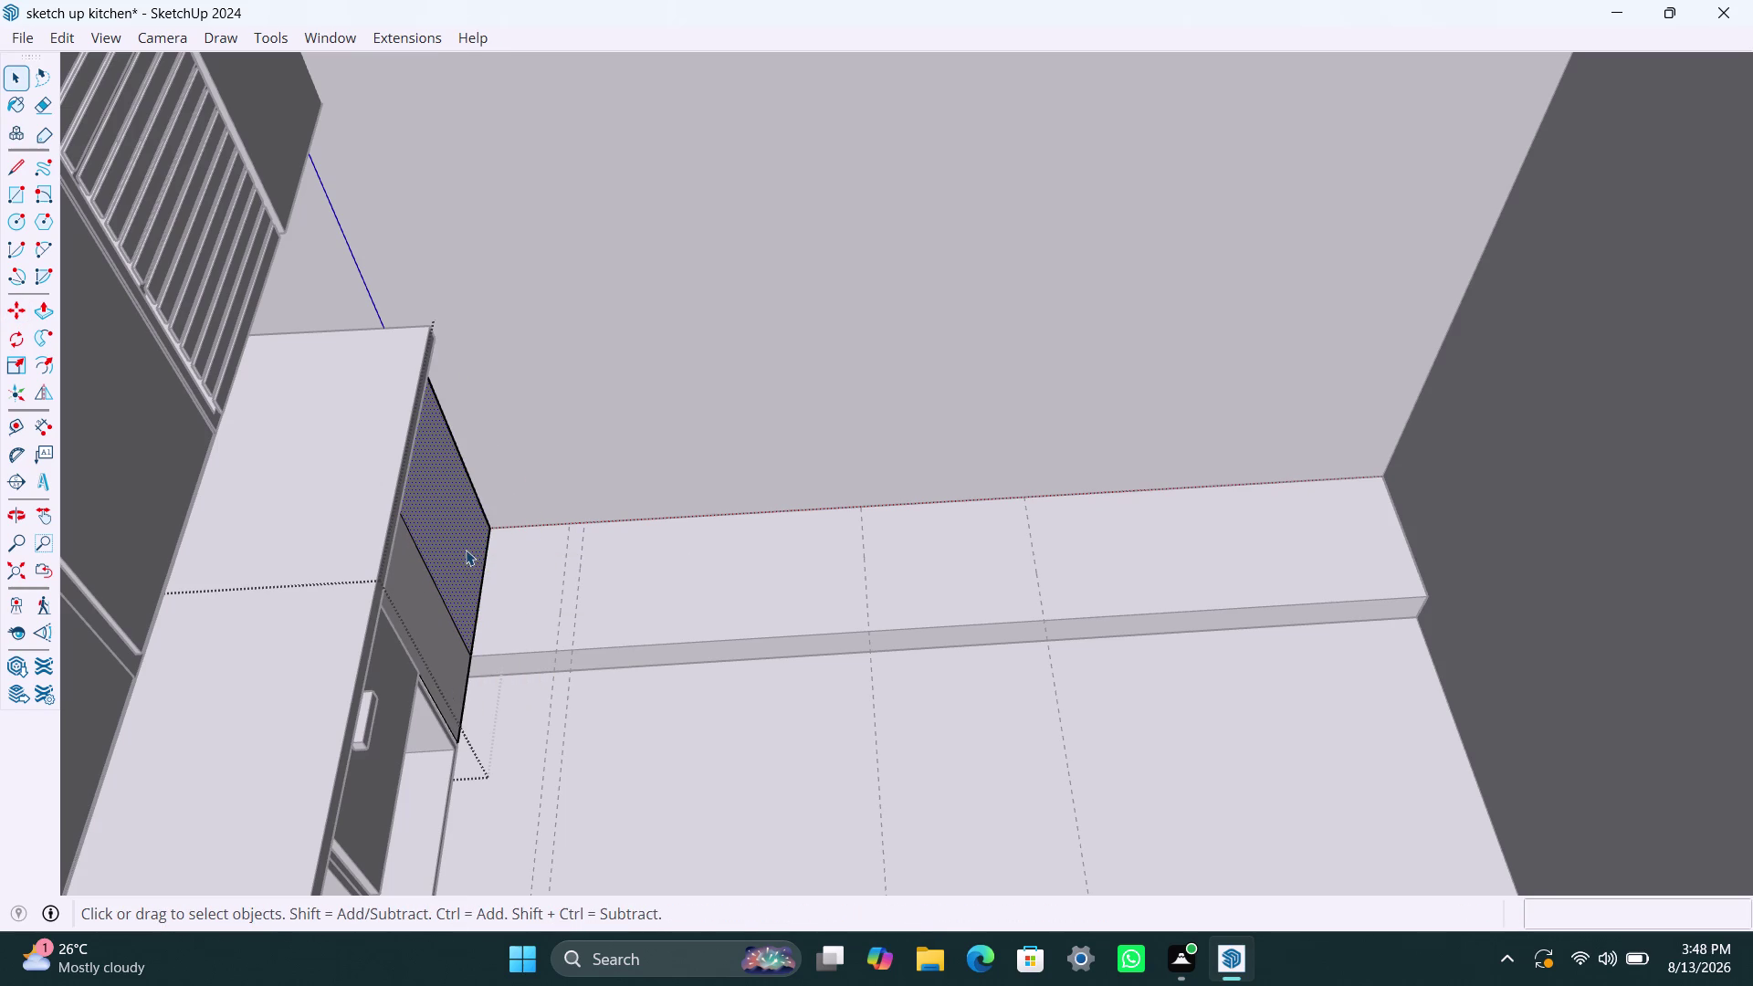
key(m)
click(465, 550)
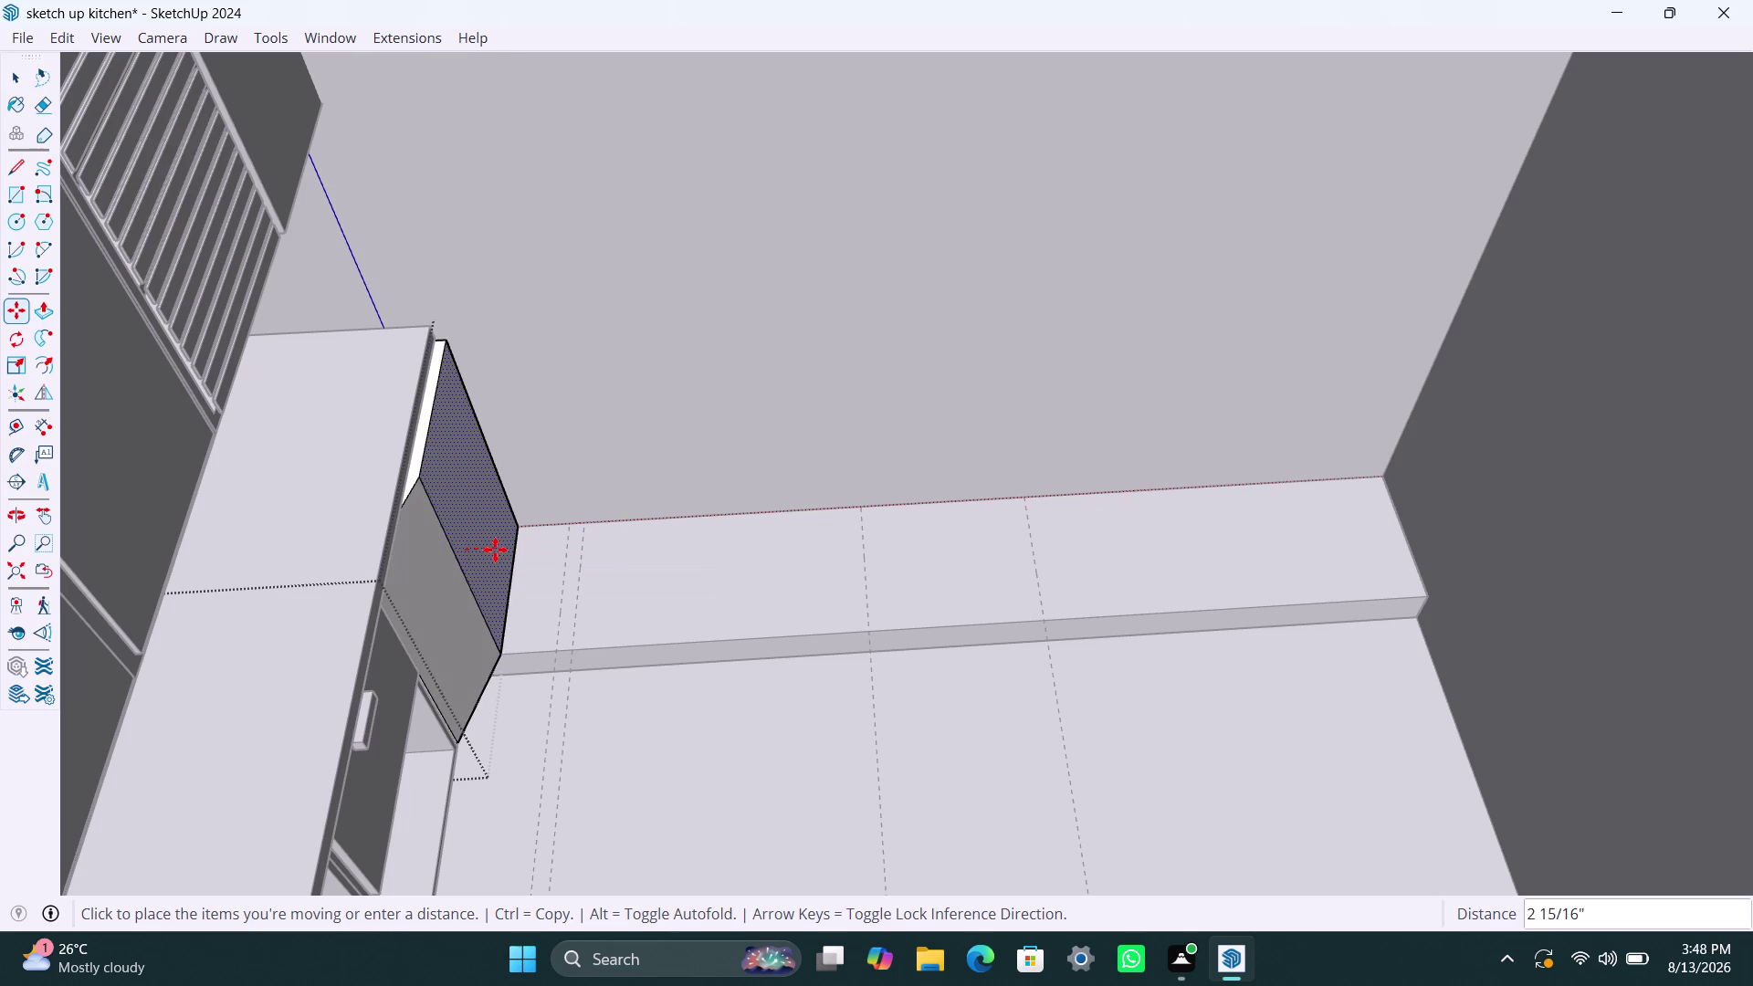
key(Escape)
key(p)
click(475, 547)
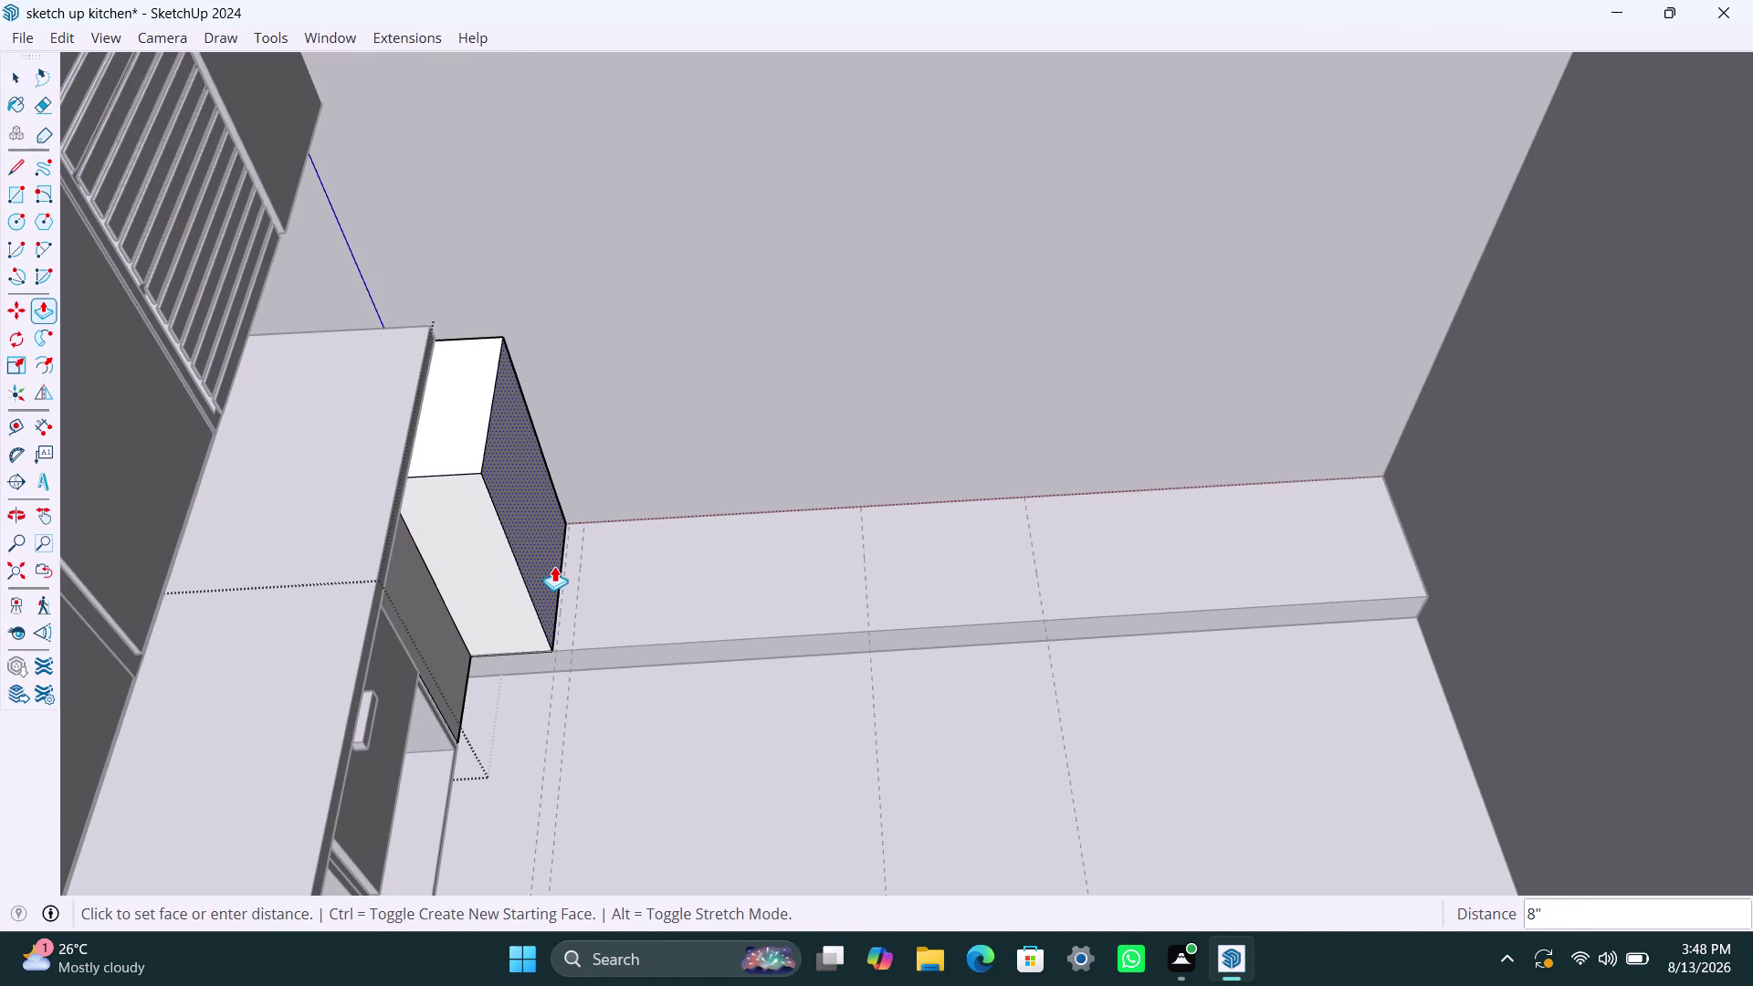
click(559, 569)
key(space)
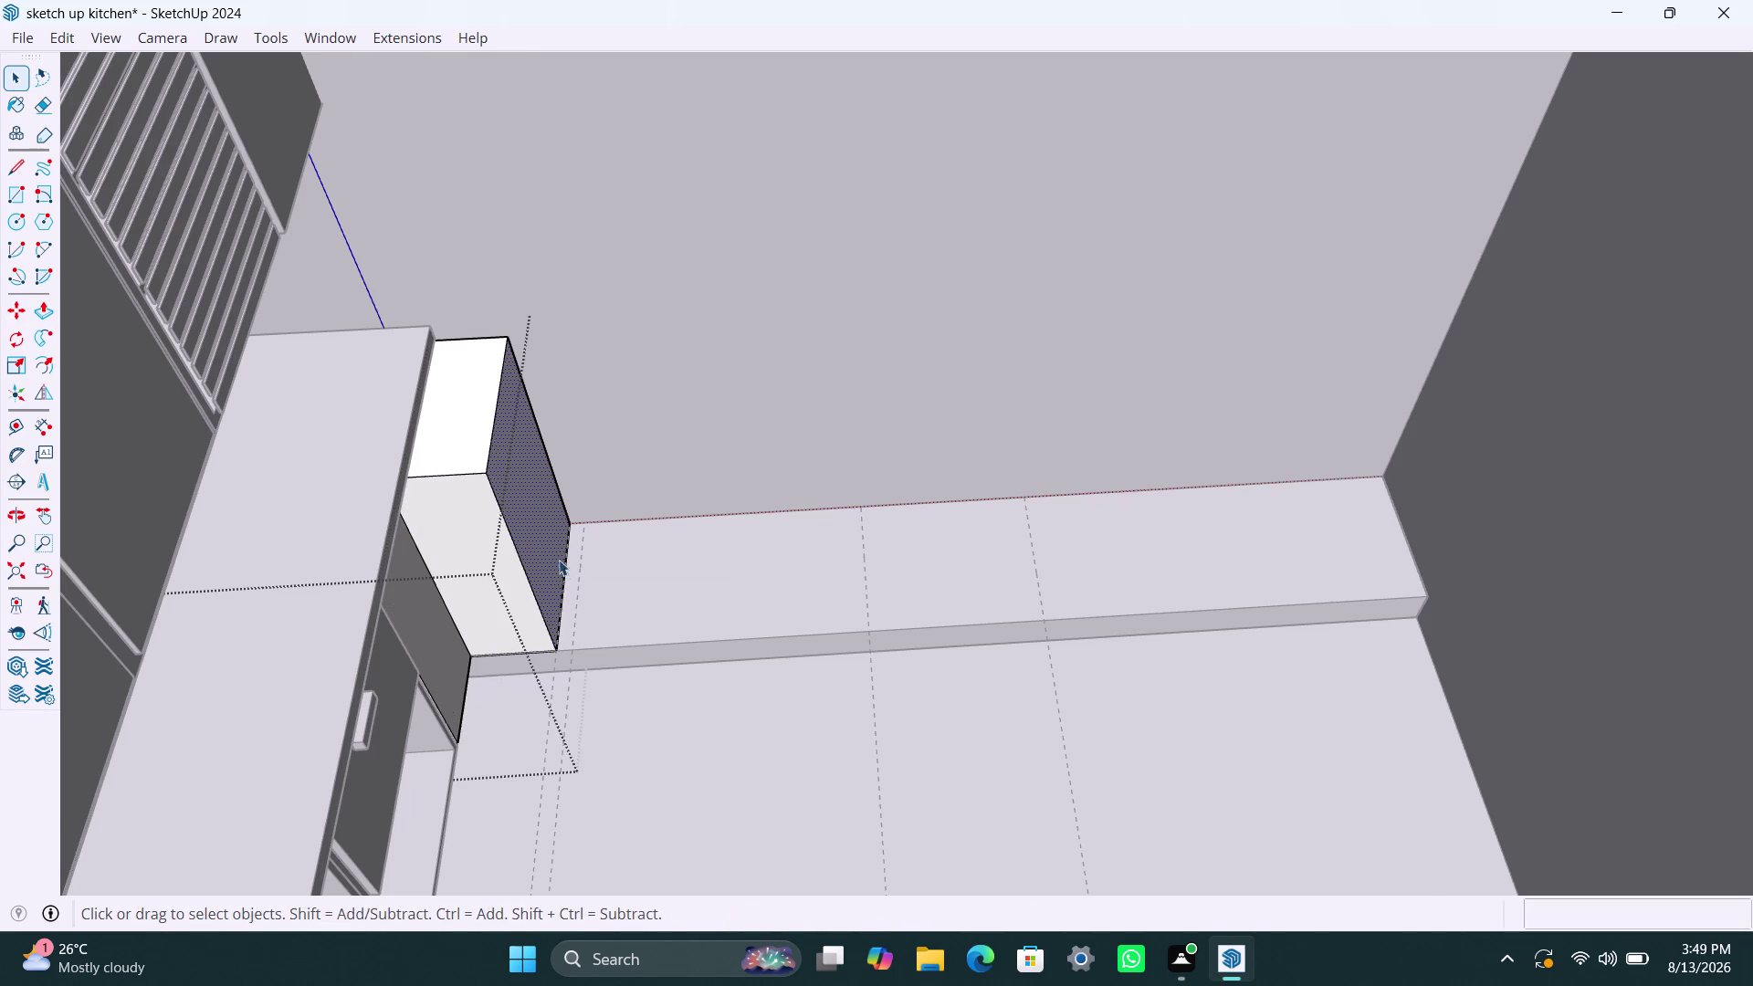
Open the new filler block group for editing, viewed from the cabinet end.
scroll(down, 3)
click(676, 392)
scroll(down, 3)
middle_drag(642, 644, 623, 651)
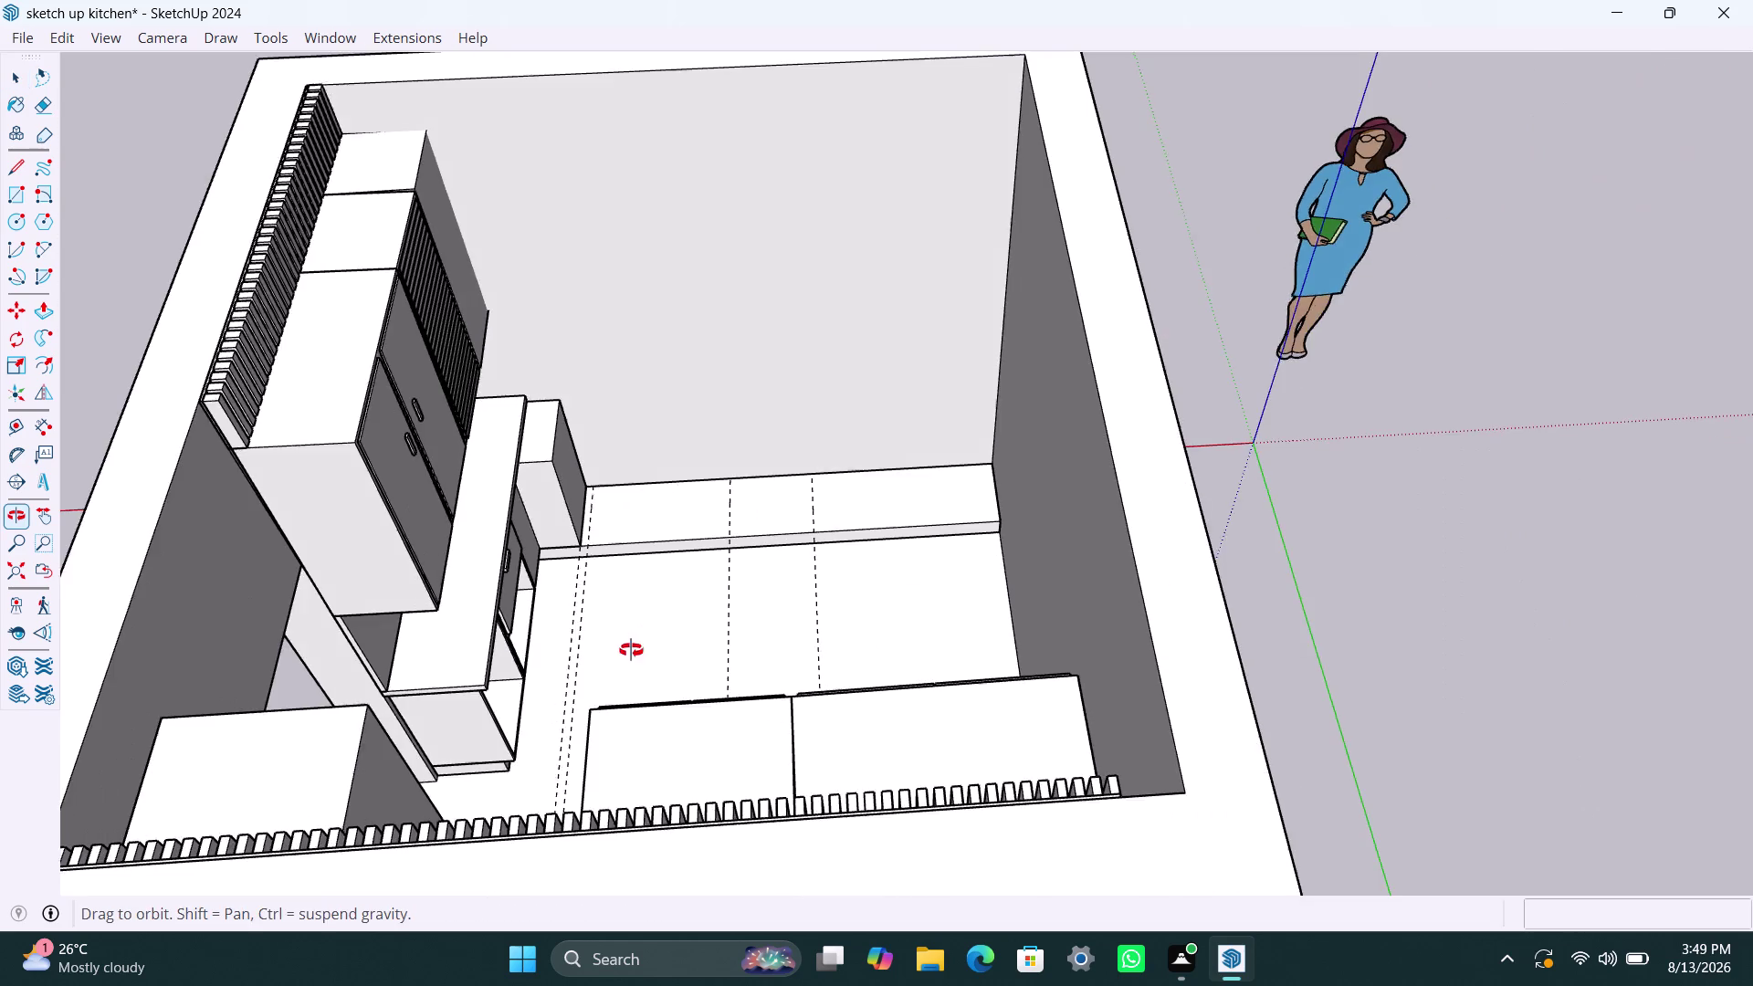
middle_drag(623, 651, 220, 574)
scroll(up, 3)
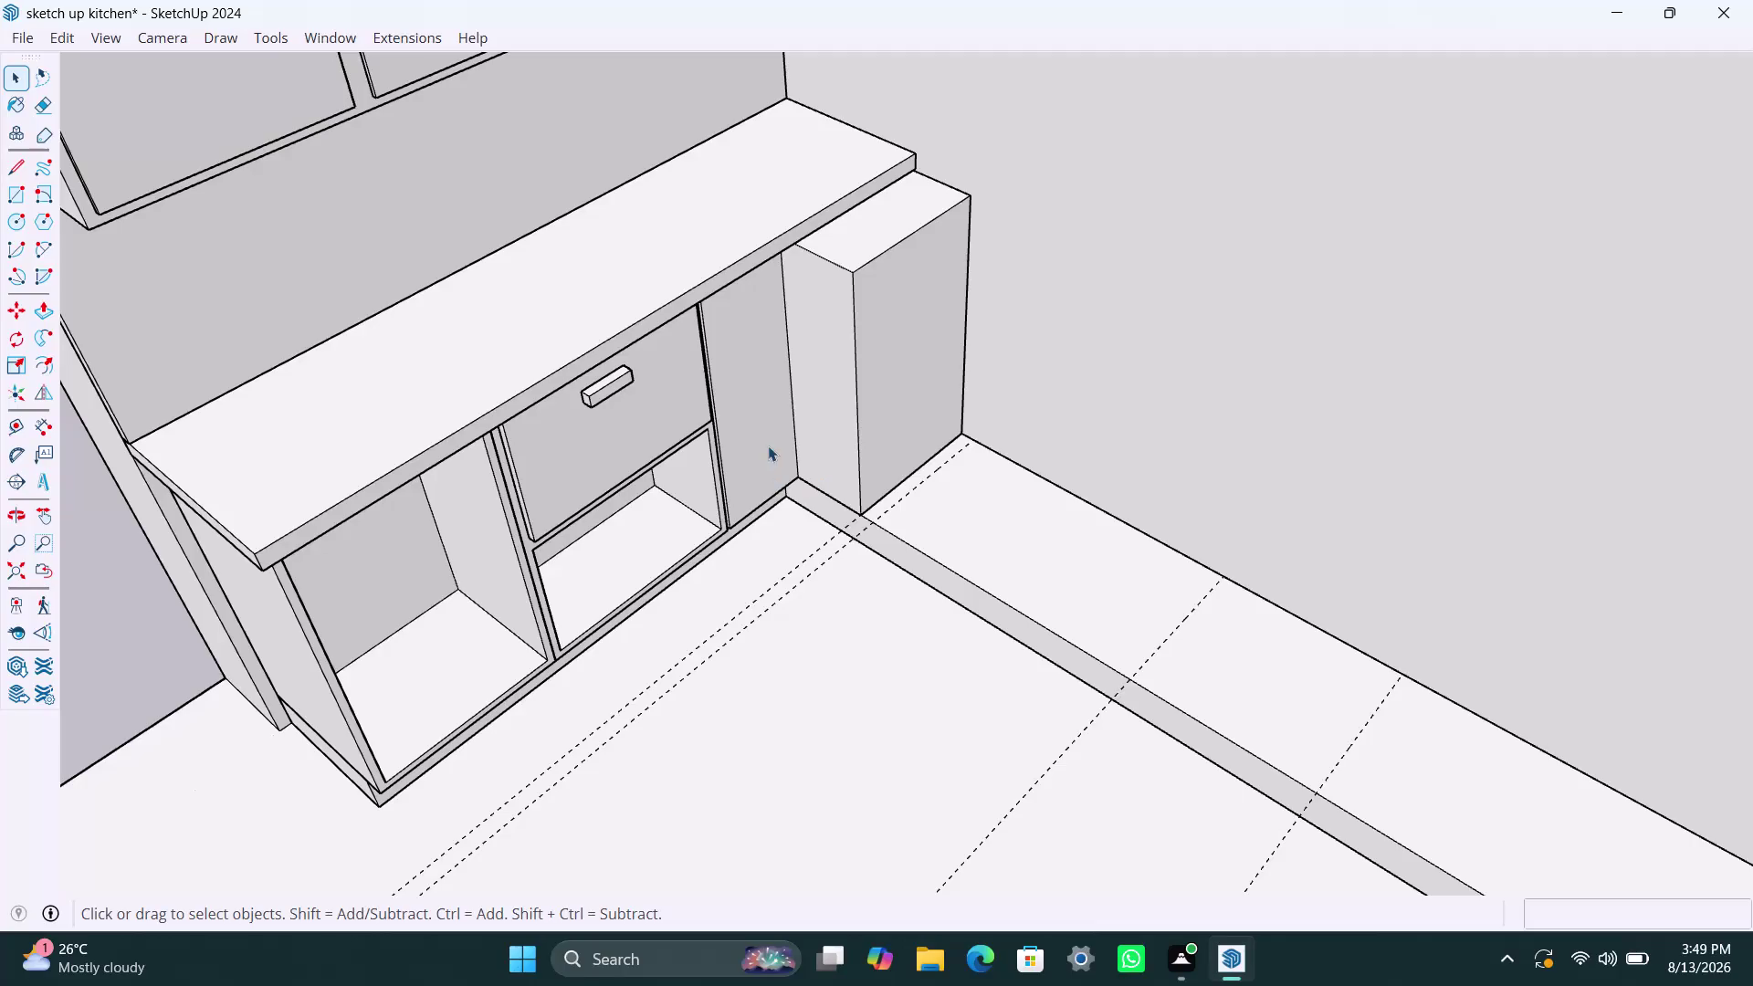
click(767, 431)
triple_click(758, 407)
double_click(755, 405)
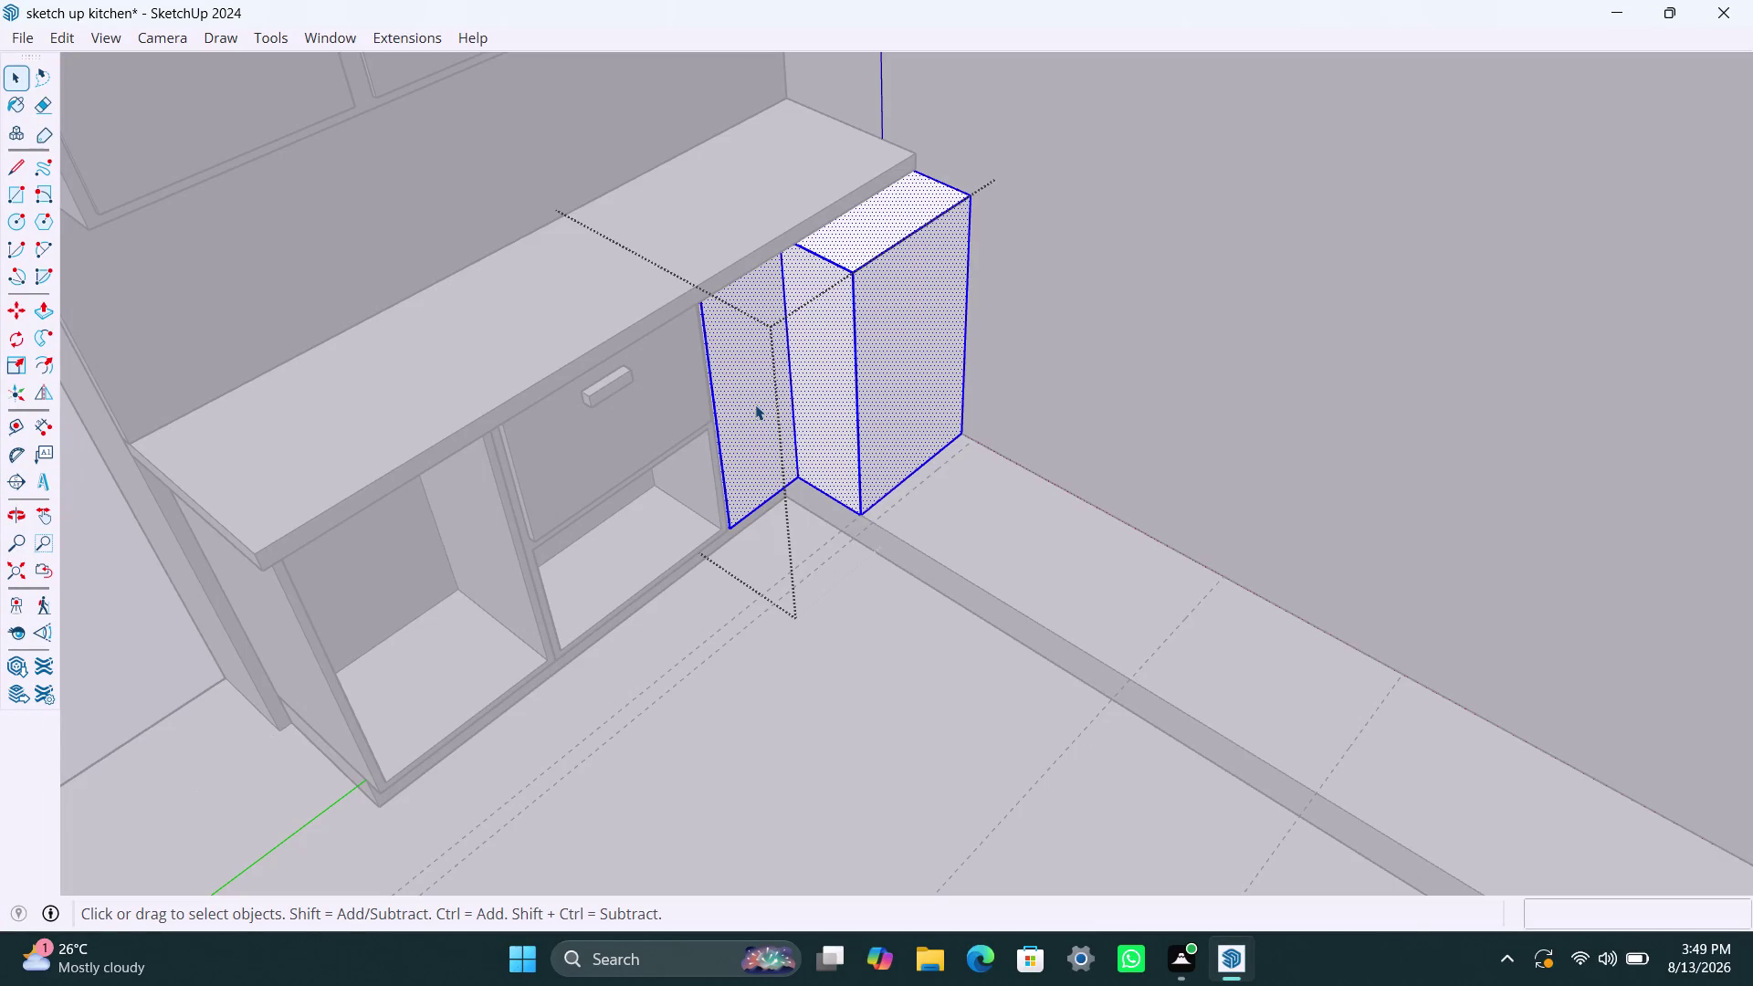
Pull the filler panel's front face out flush with the cabinet front.
click(761, 391)
key(p)
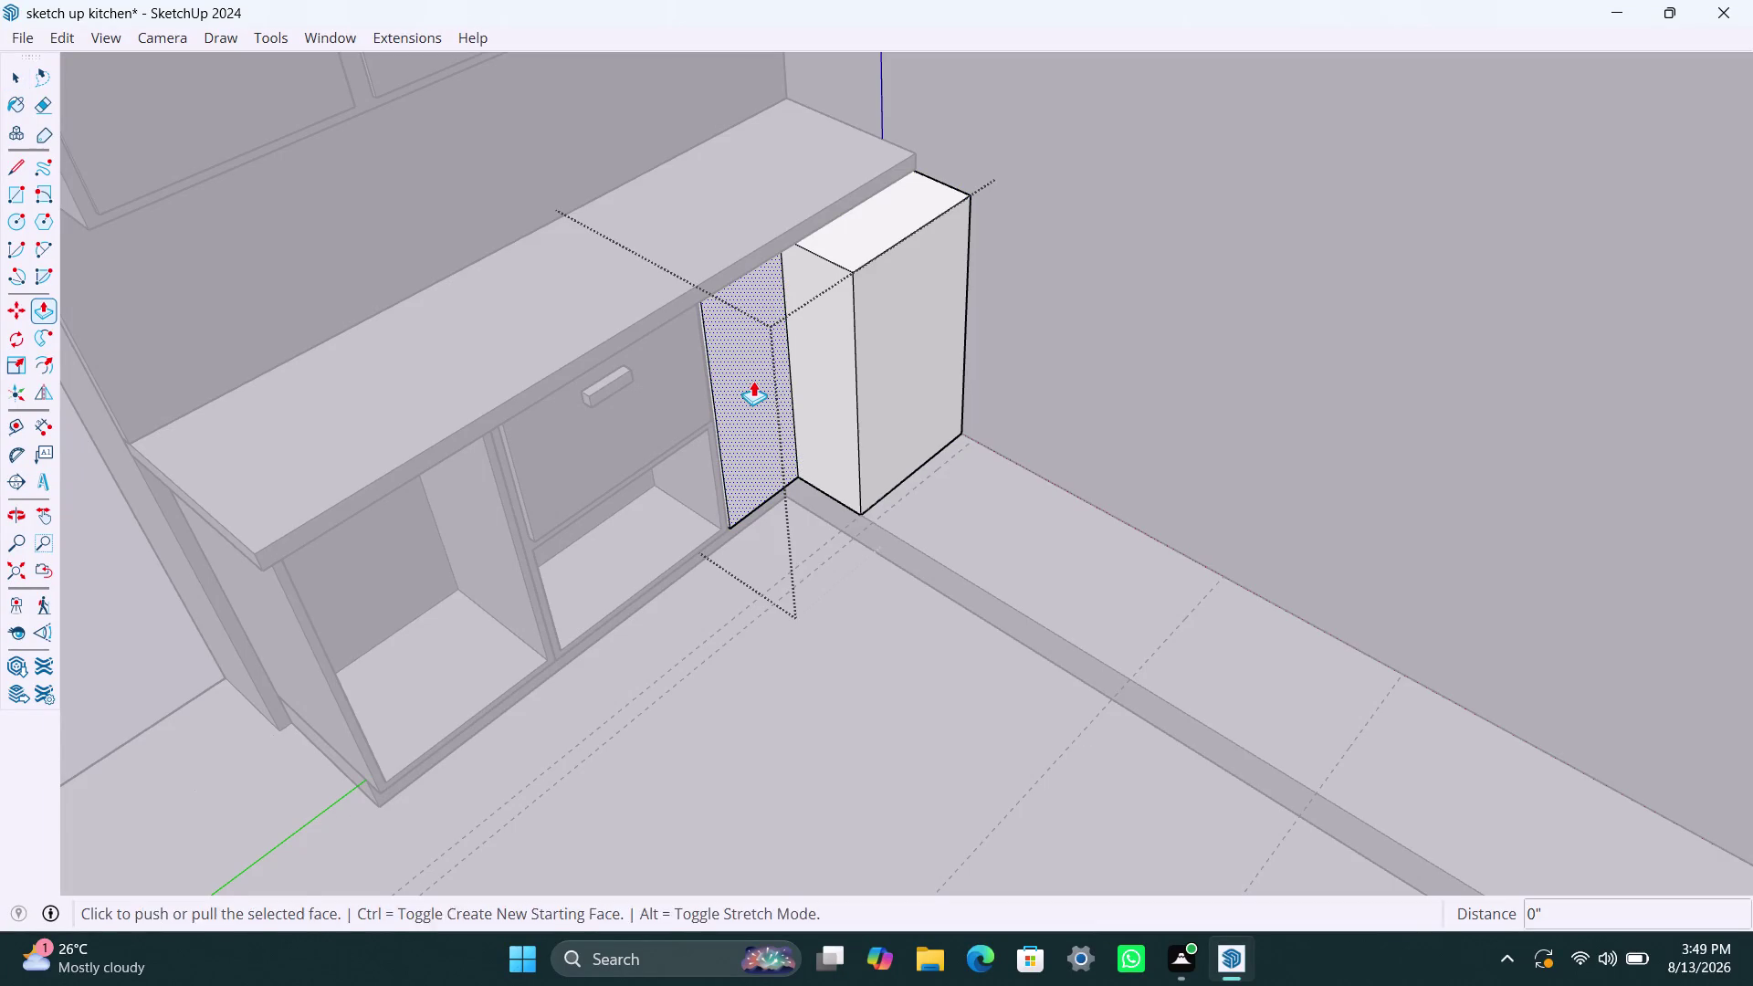
click(753, 381)
key(Escape)
key(space)
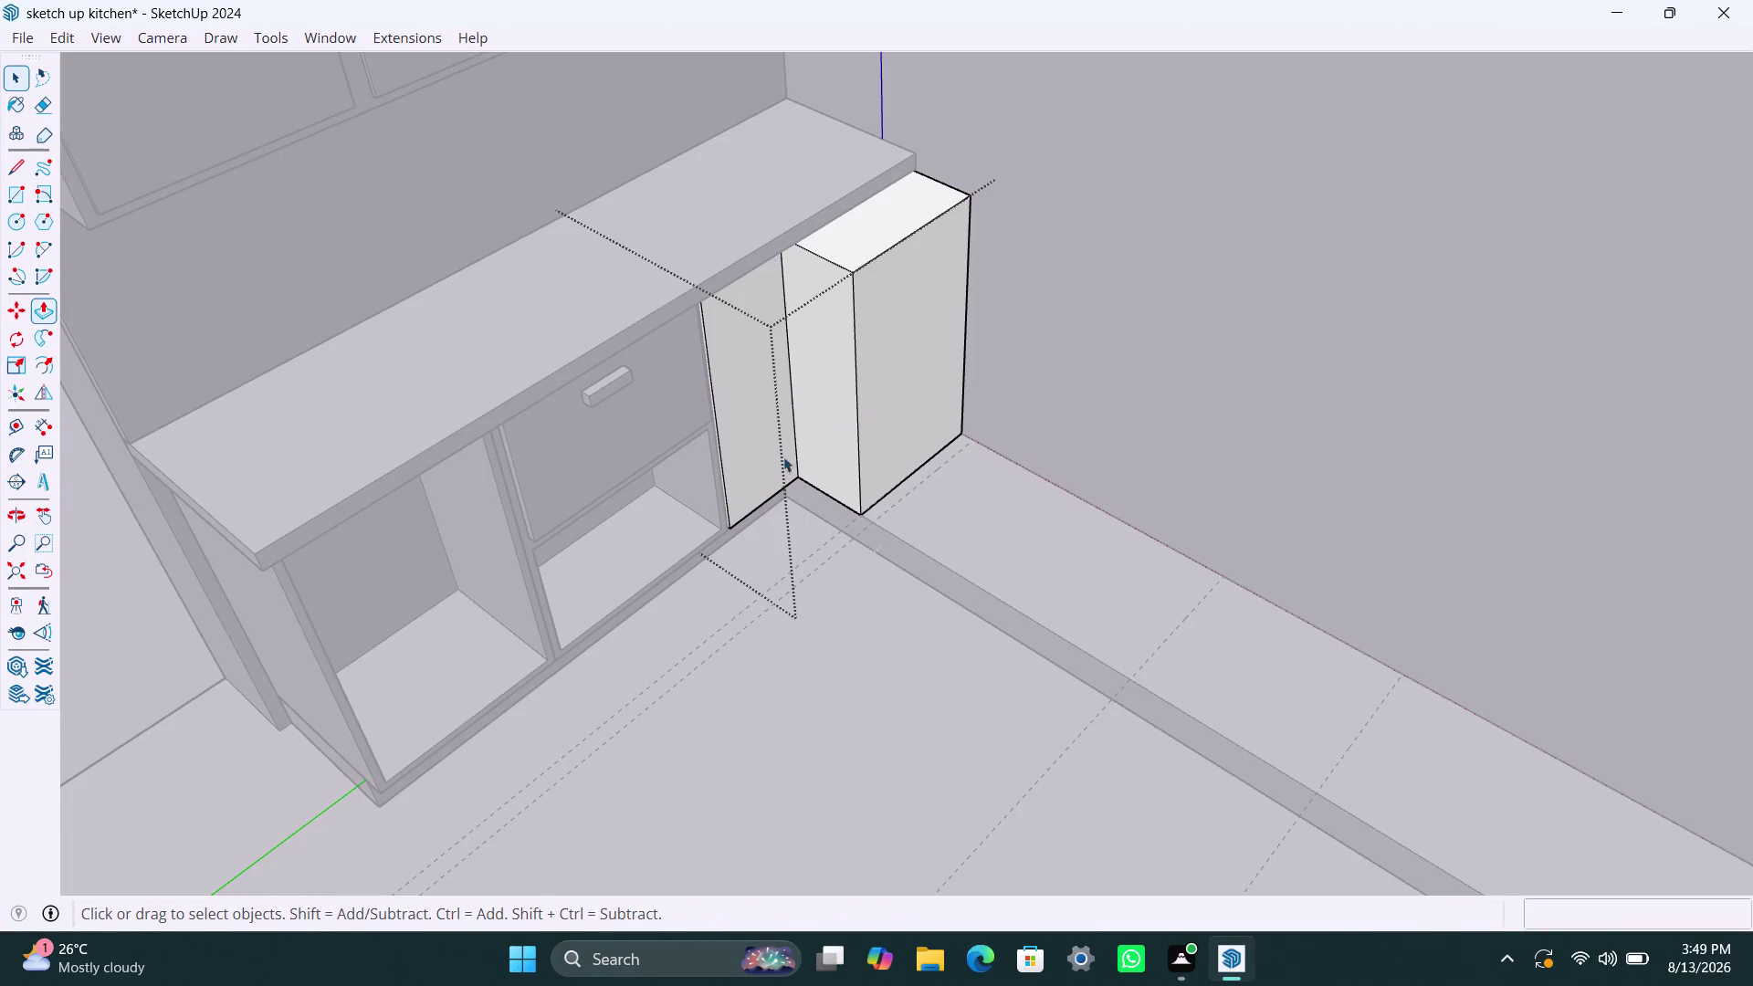
click(983, 286)
Close the filler block's group editing and orbit to face the cabinet front.
double_click(1064, 232)
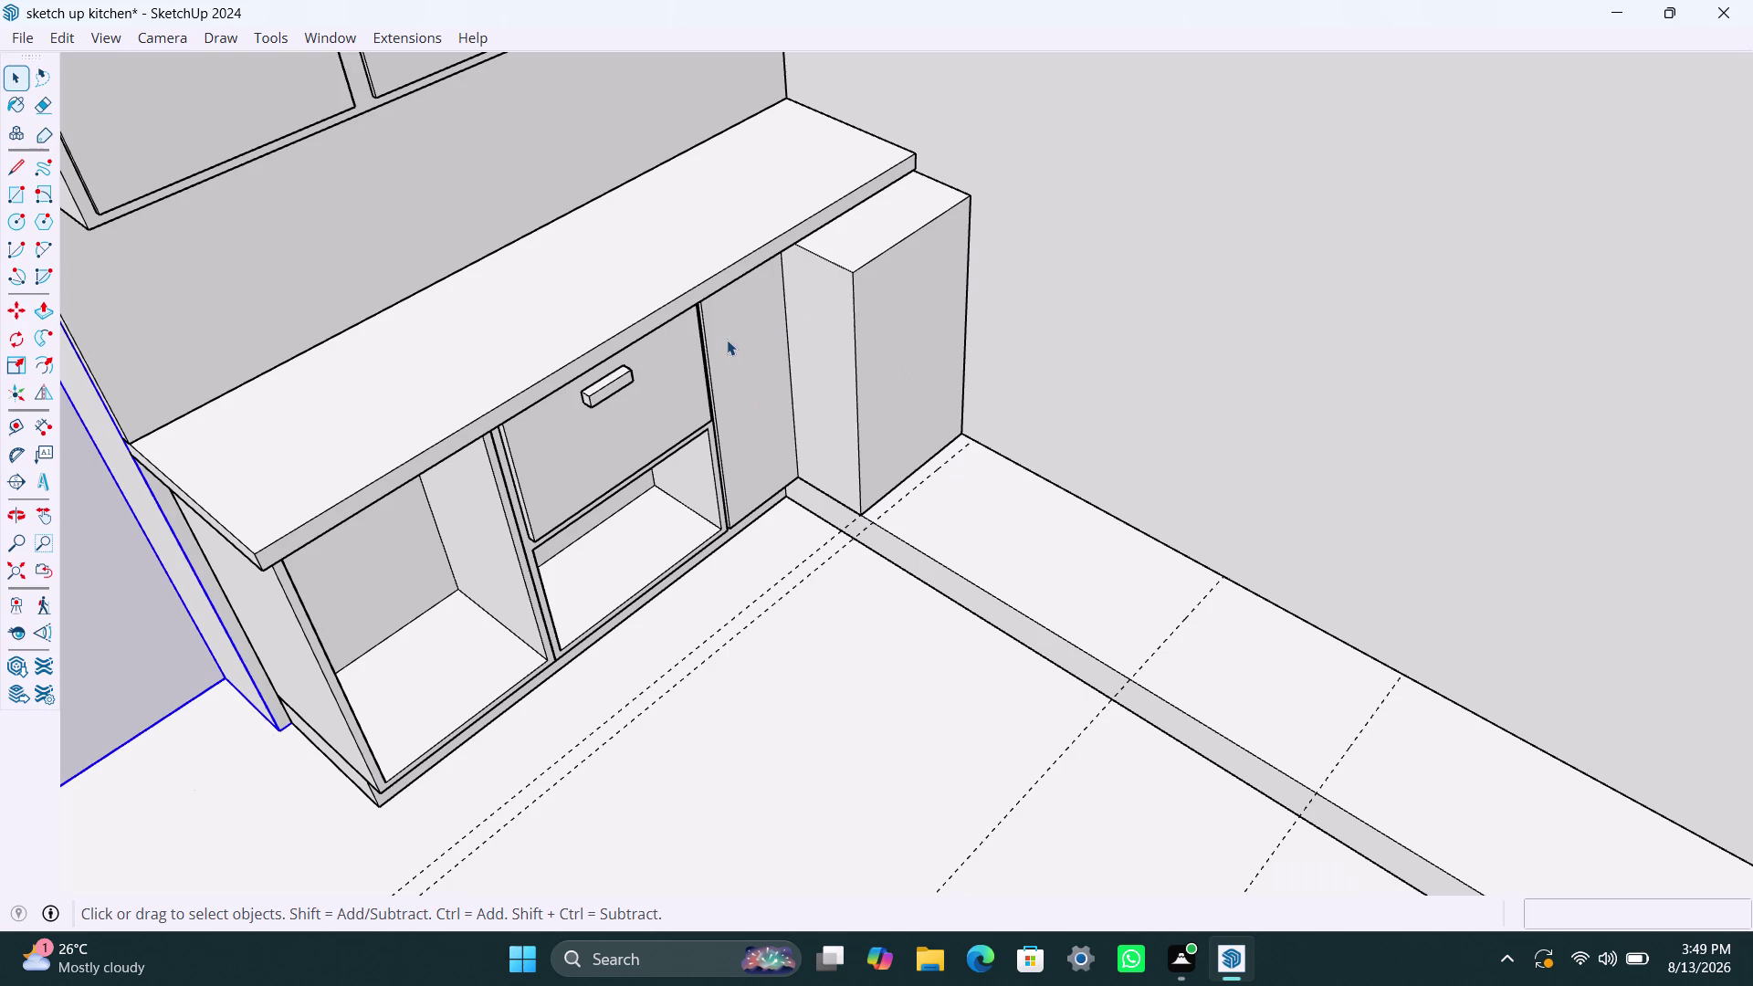
click(727, 340)
double_click(755, 358)
click(753, 368)
scroll(up, 3)
middle_drag(737, 454, 447, 223)
scroll(up, 3)
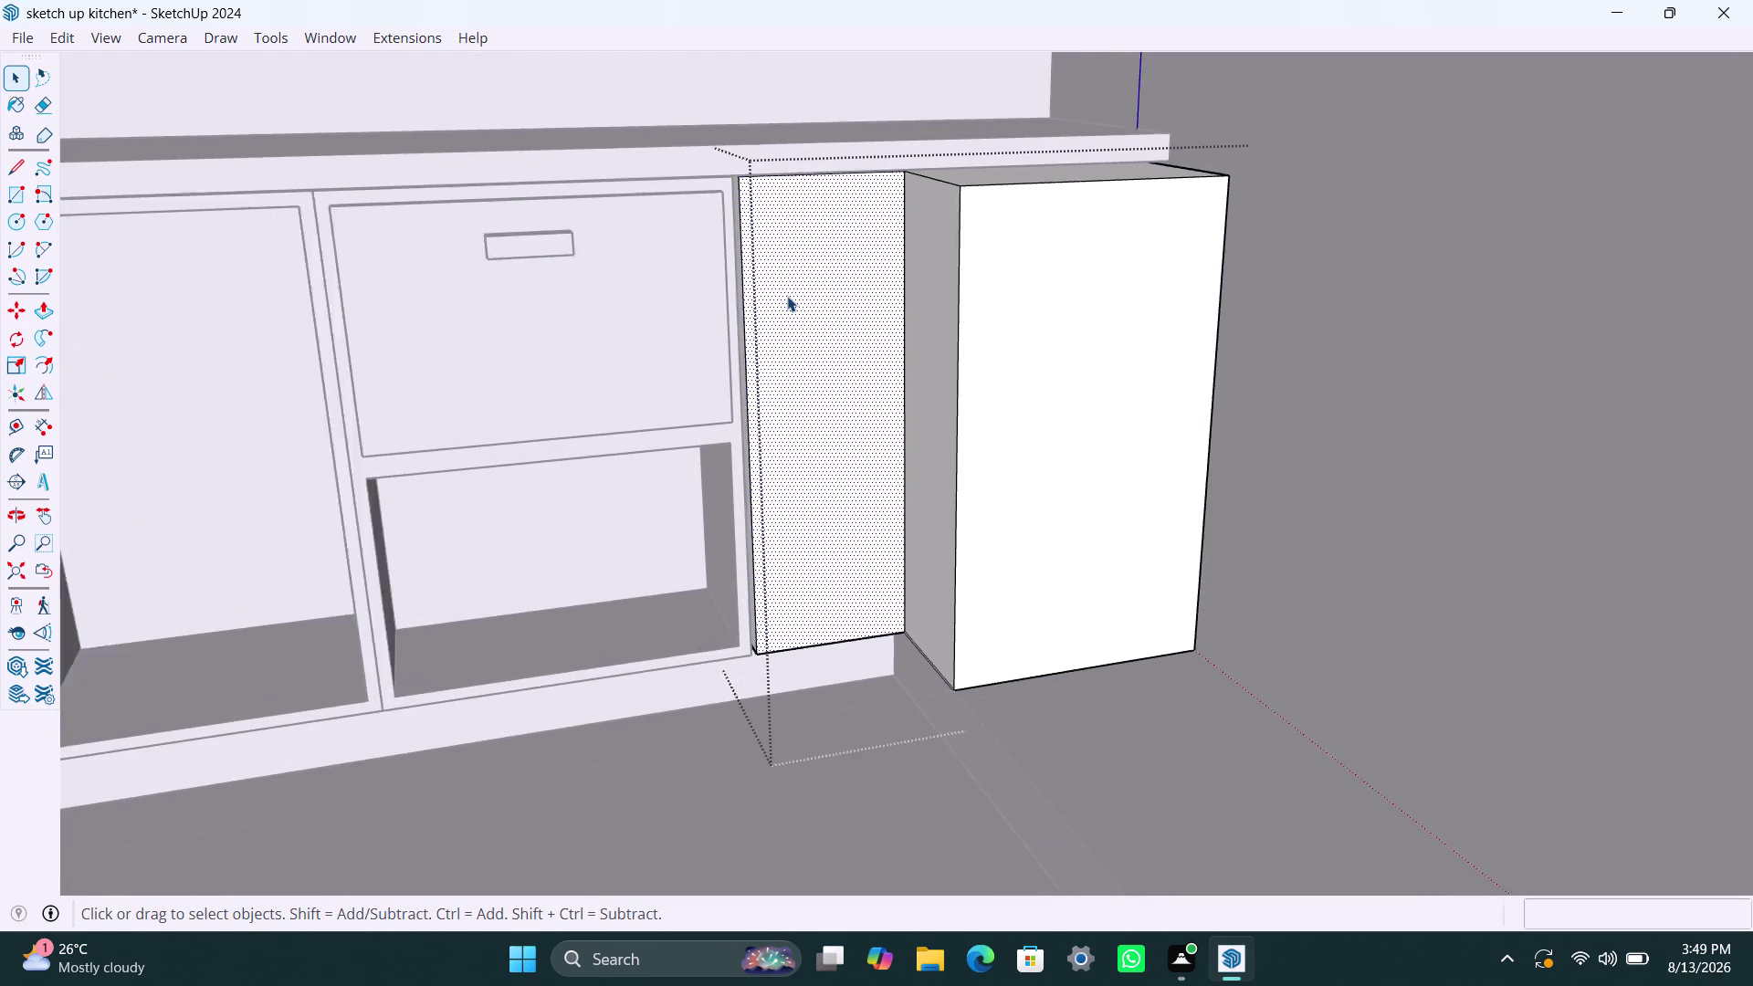
Offset the compartment's front face 18mm inward, after a first 2.5mm offset.
scroll(up, 3)
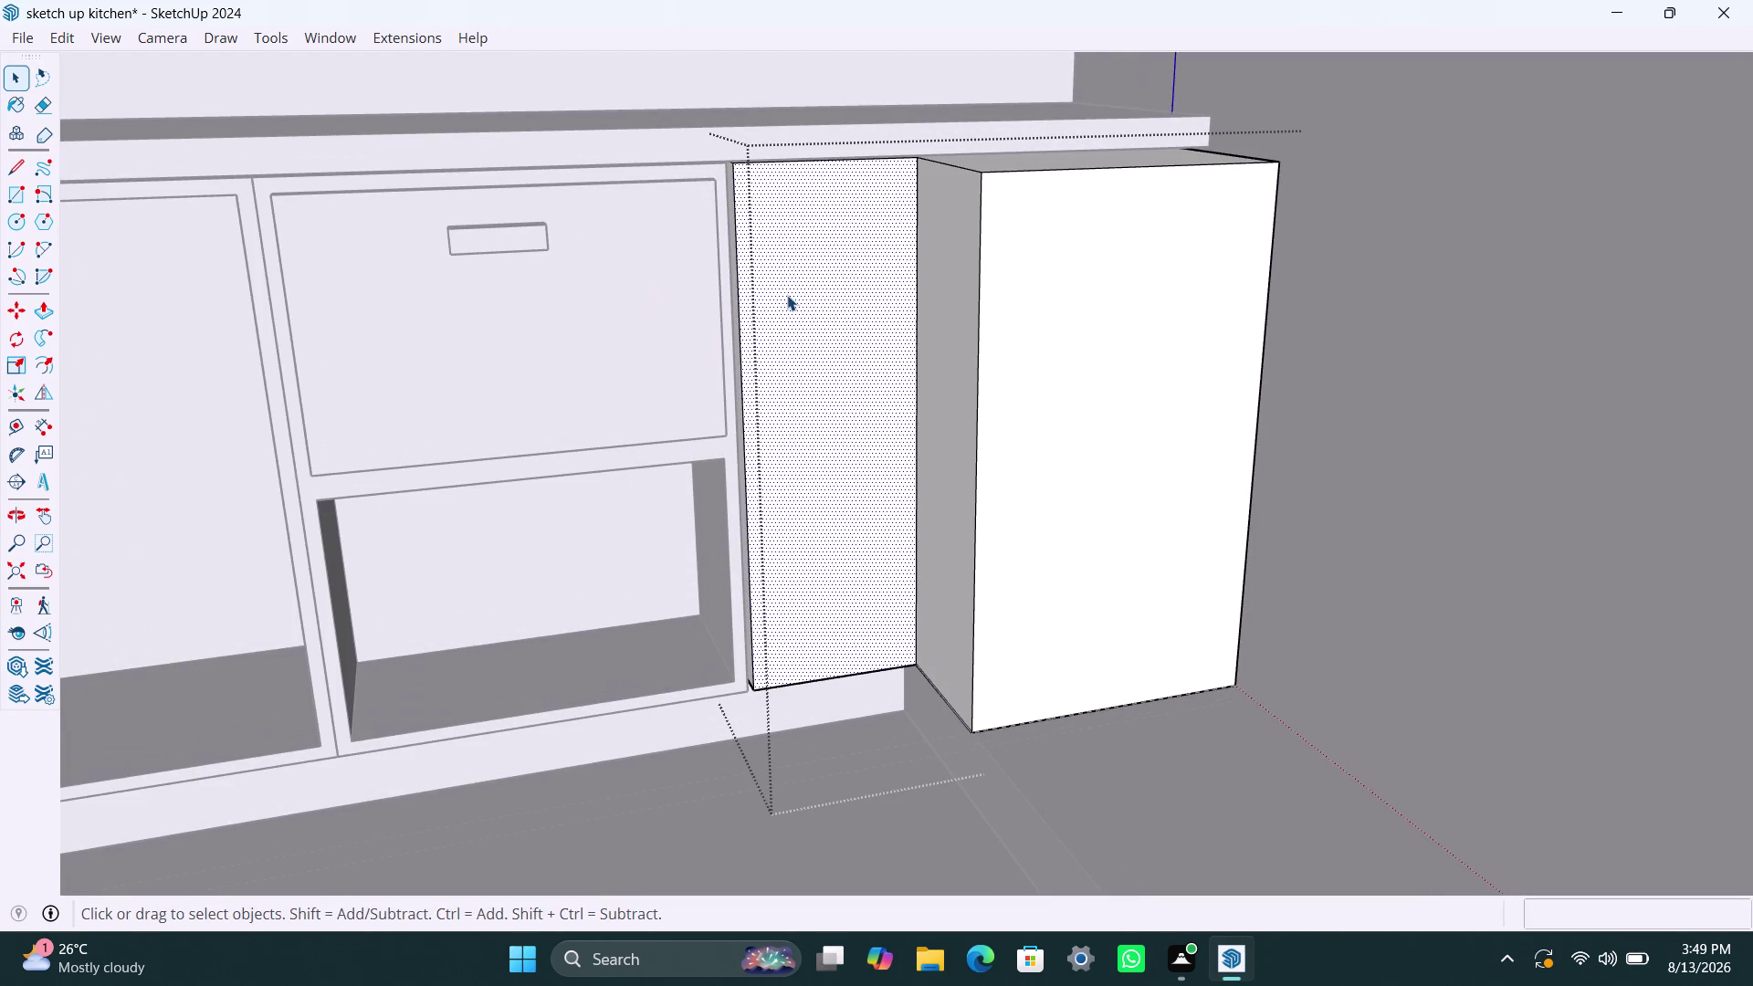
key(f)
click(785, 292)
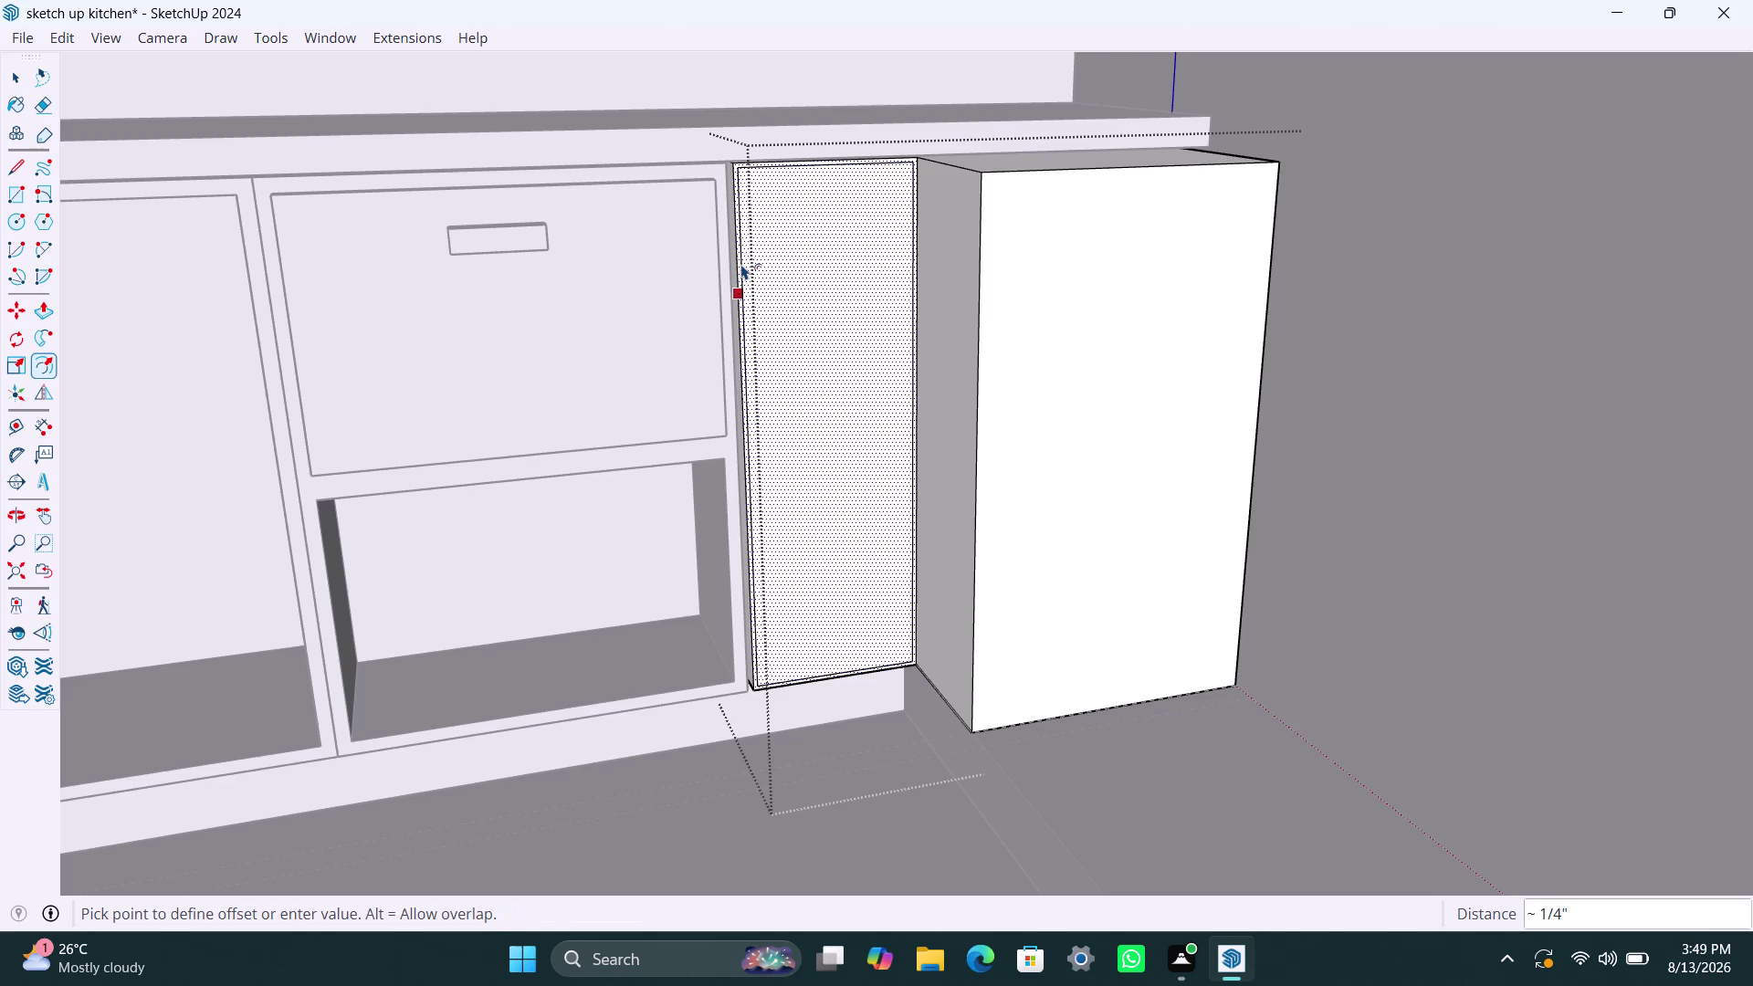
key(2)
text(.5mm)
key(Return)
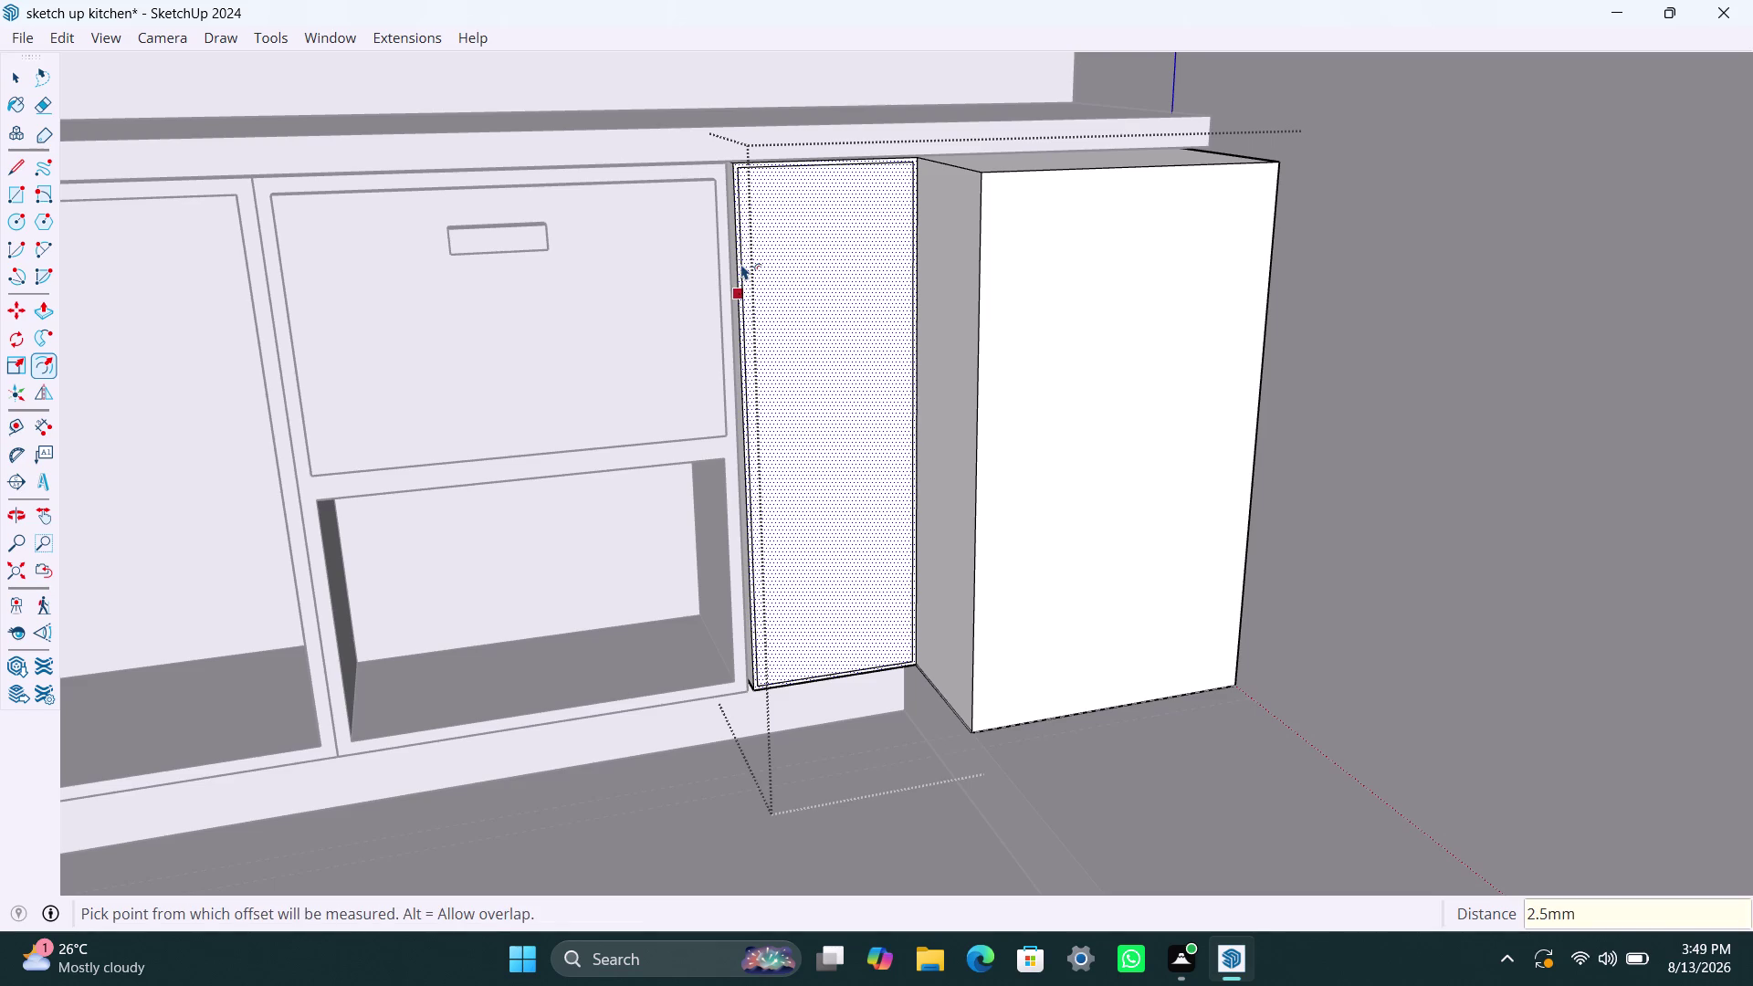
click(793, 255)
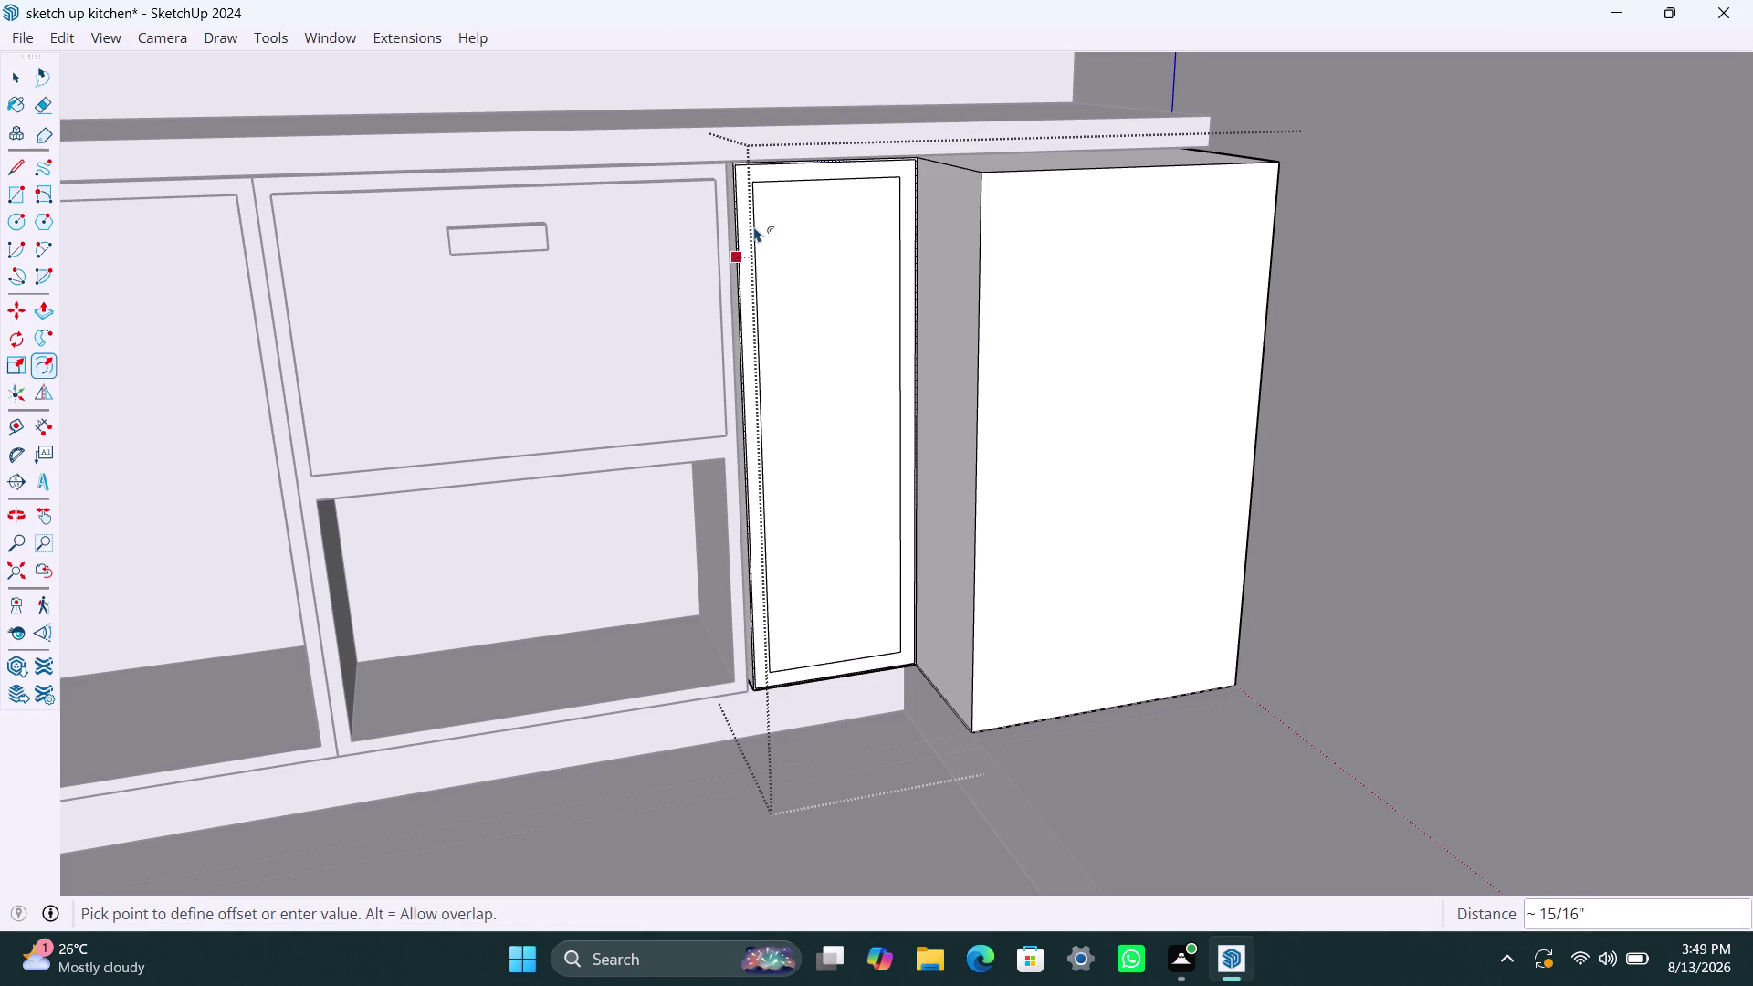
text(18mm)
key(Return)
key(space)
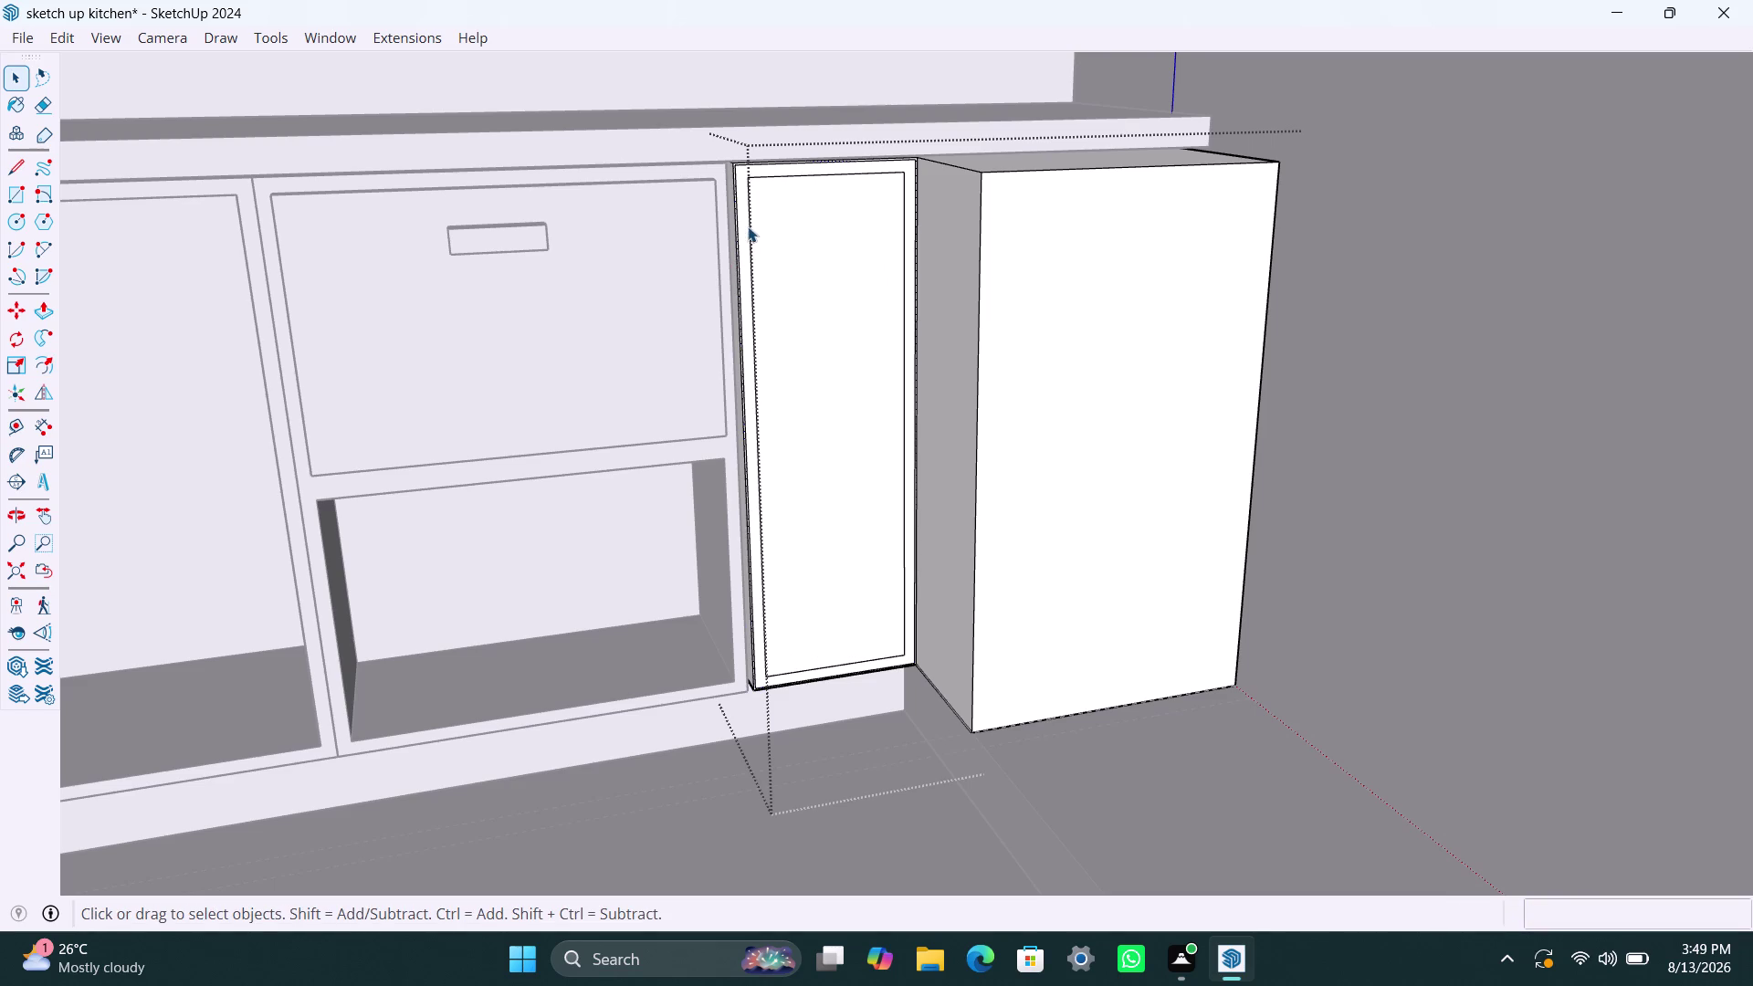
Push the inner rectangle face 350mm into the compartment and inspect the result.
click(819, 213)
key(p)
click(820, 213)
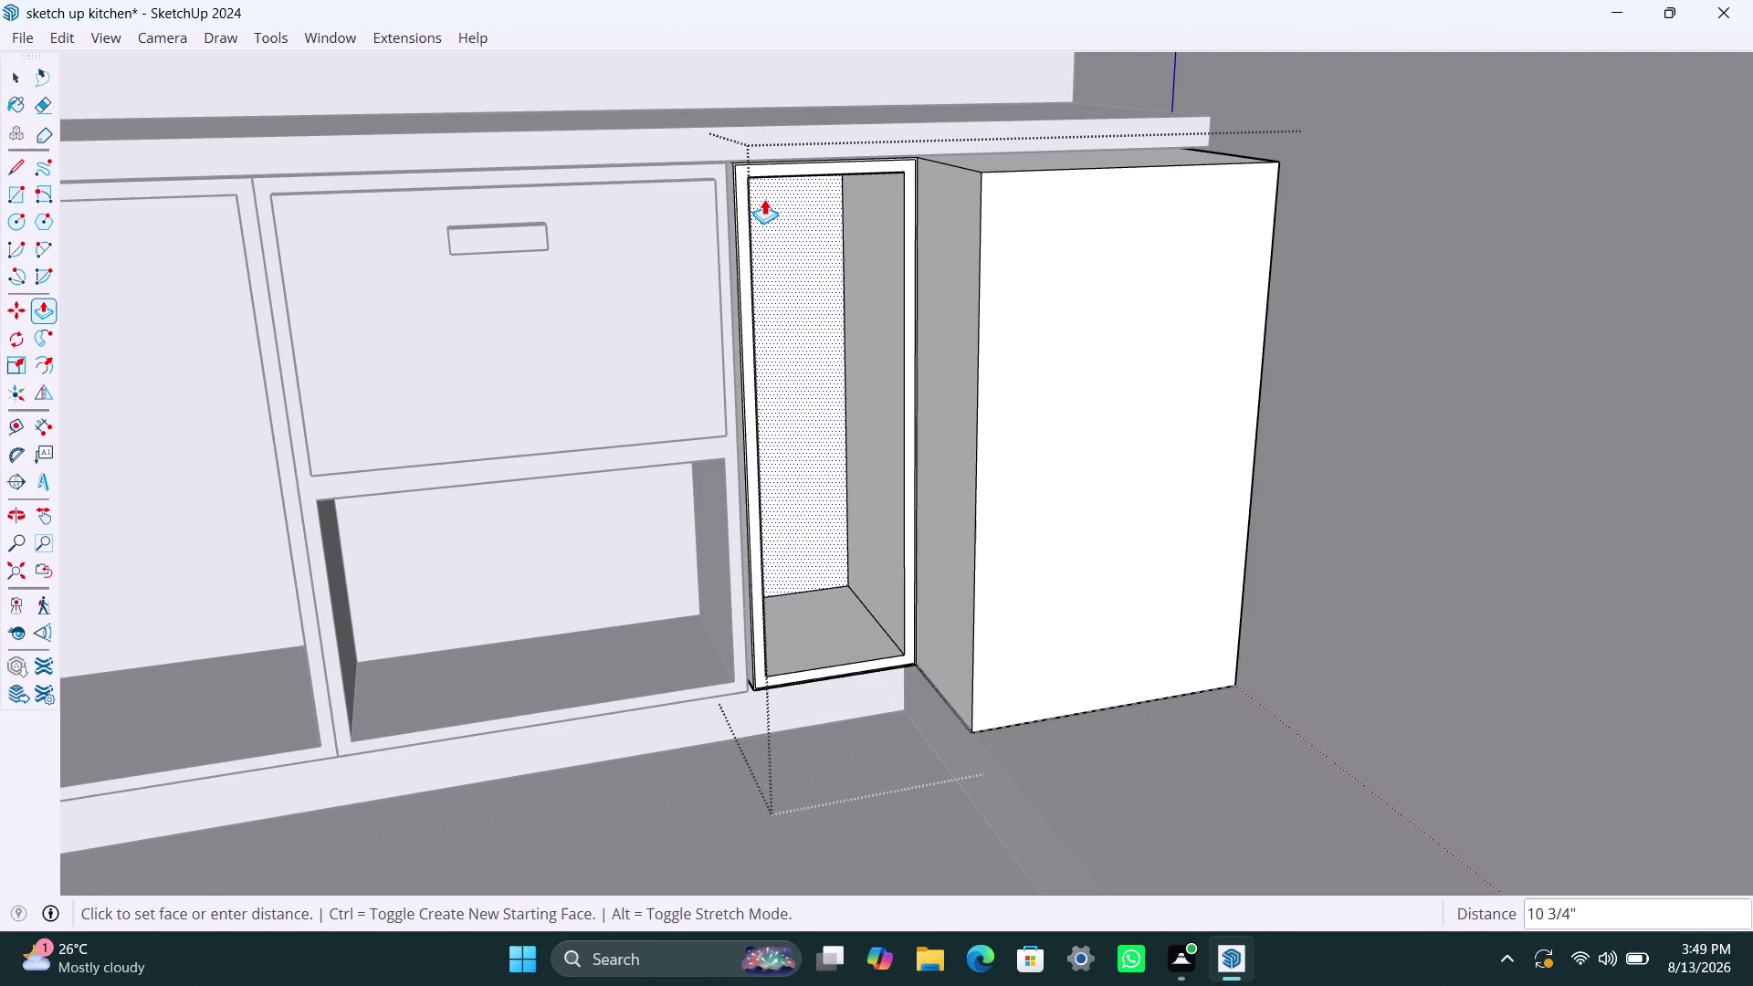
text(350mm)
key(Return)
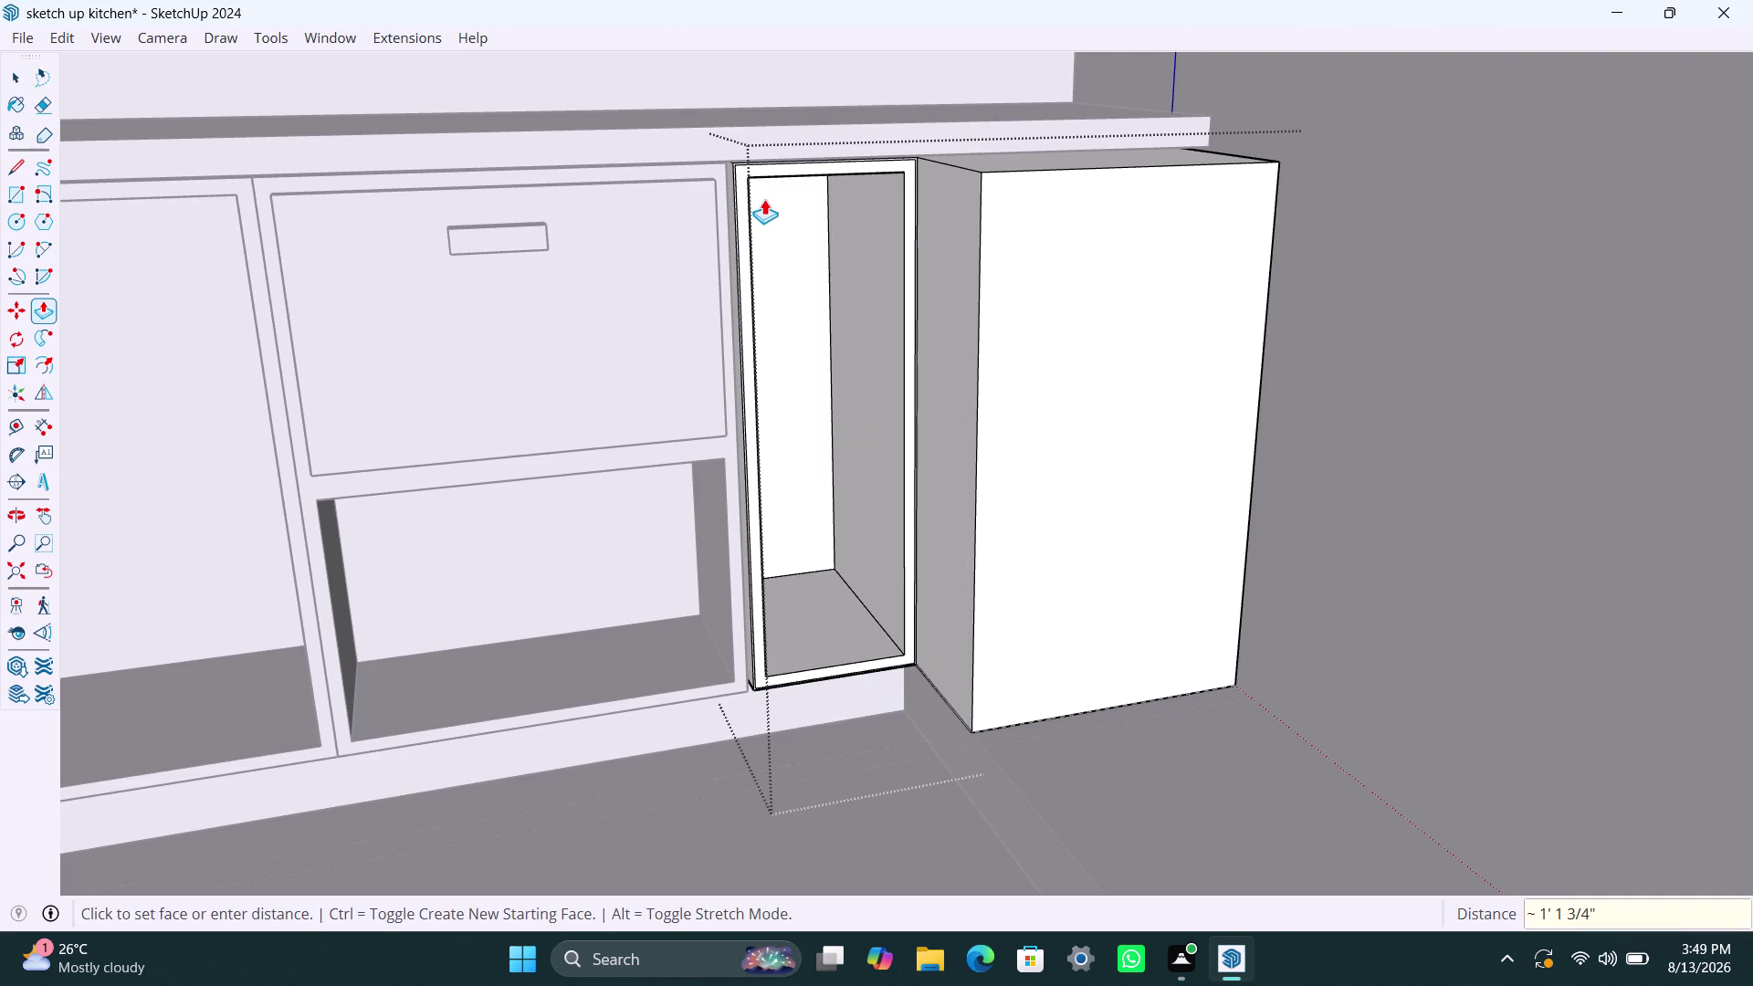
key(space)
click(875, 266)
scroll(down, 3)
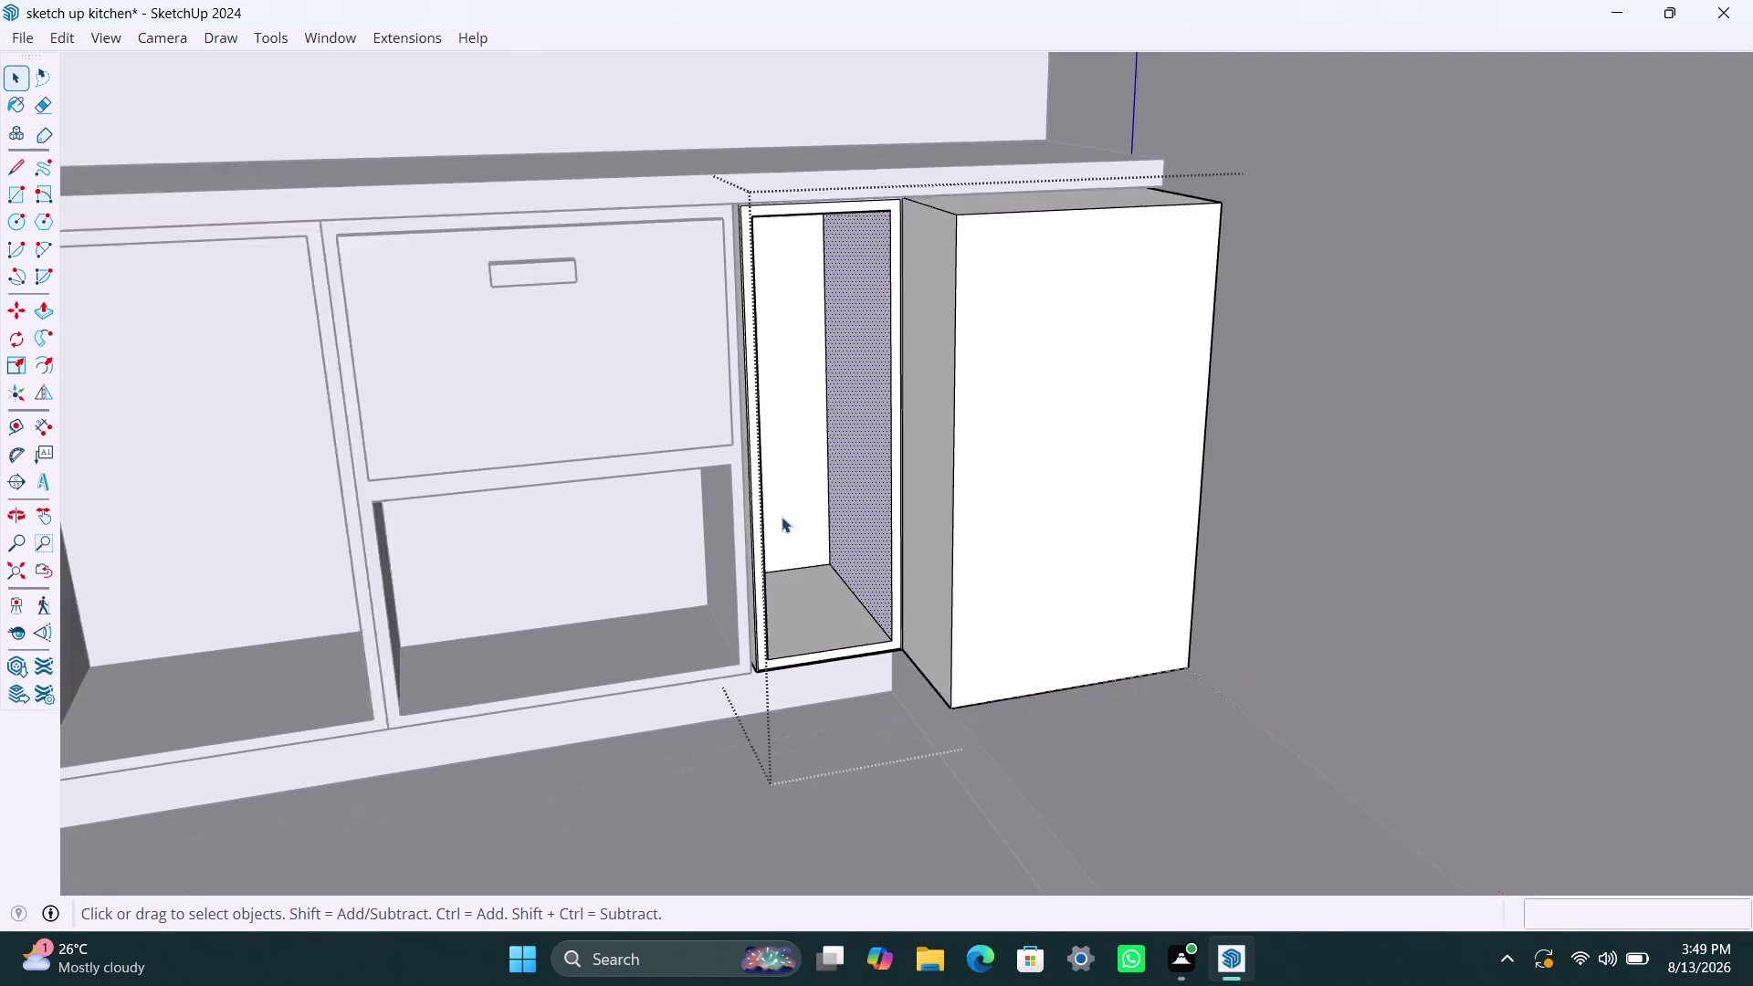
middle_drag(828, 613, 1016, 632)
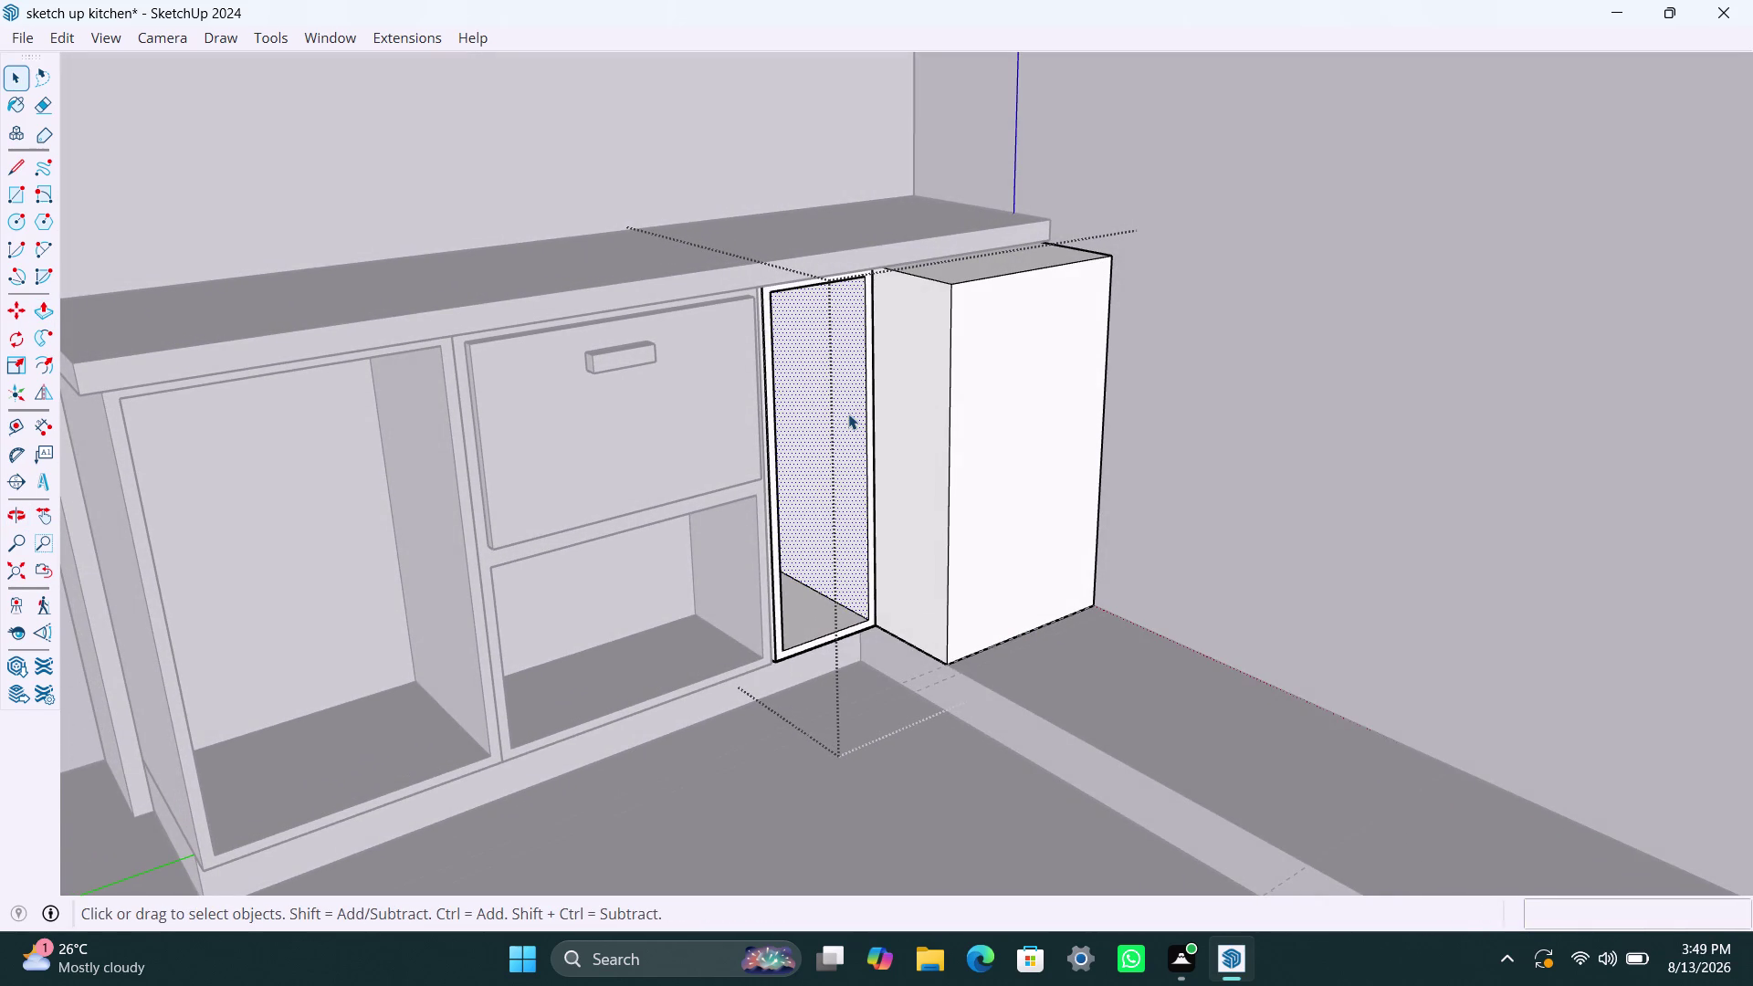
click(849, 413)
key(p)
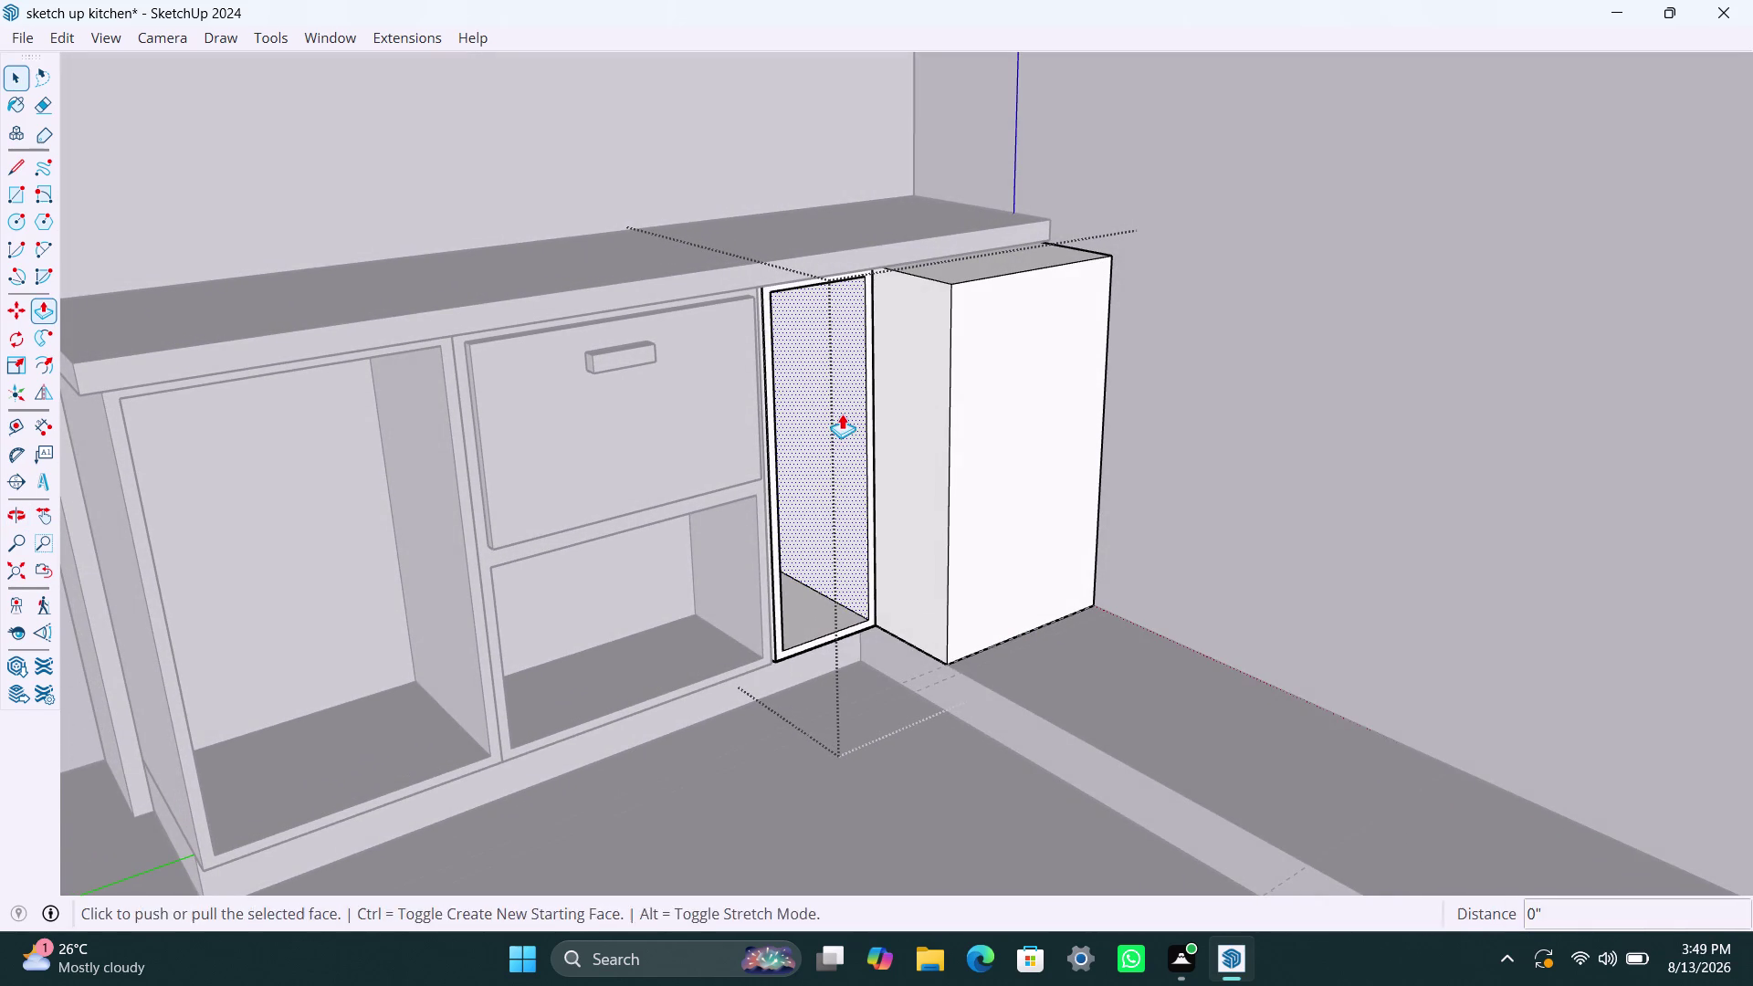
click(842, 414)
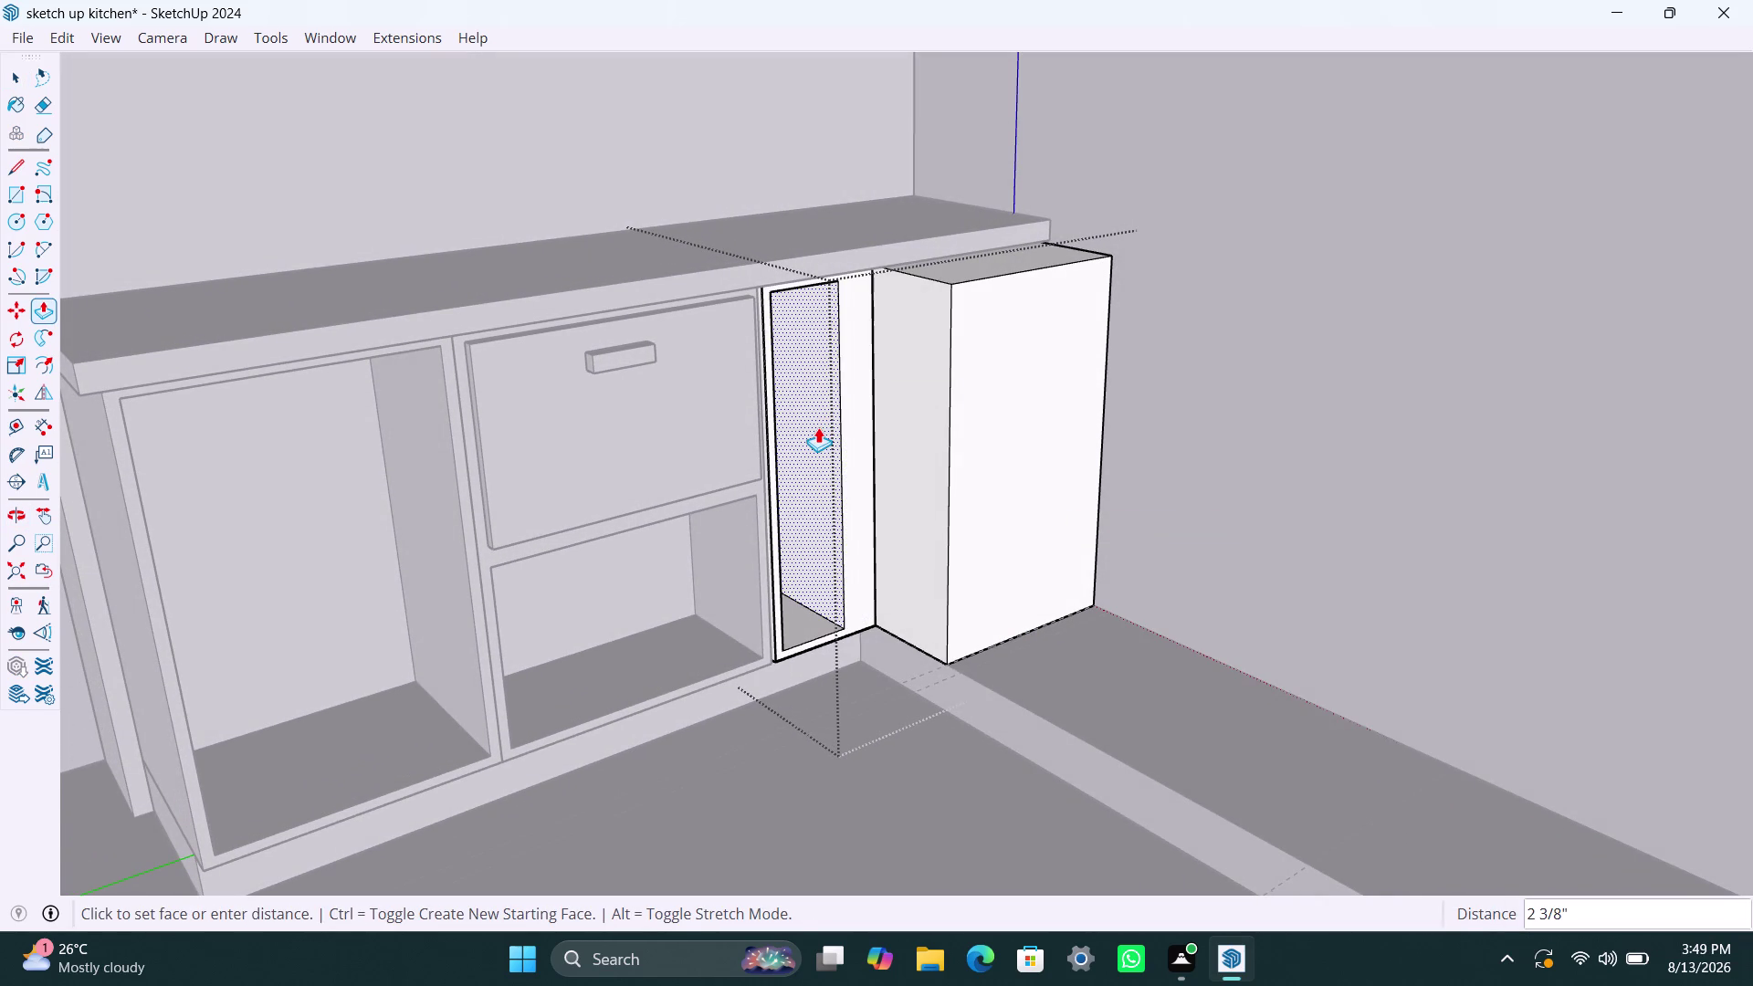
key(Escape)
key(space)
click(906, 401)
double_click(905, 401)
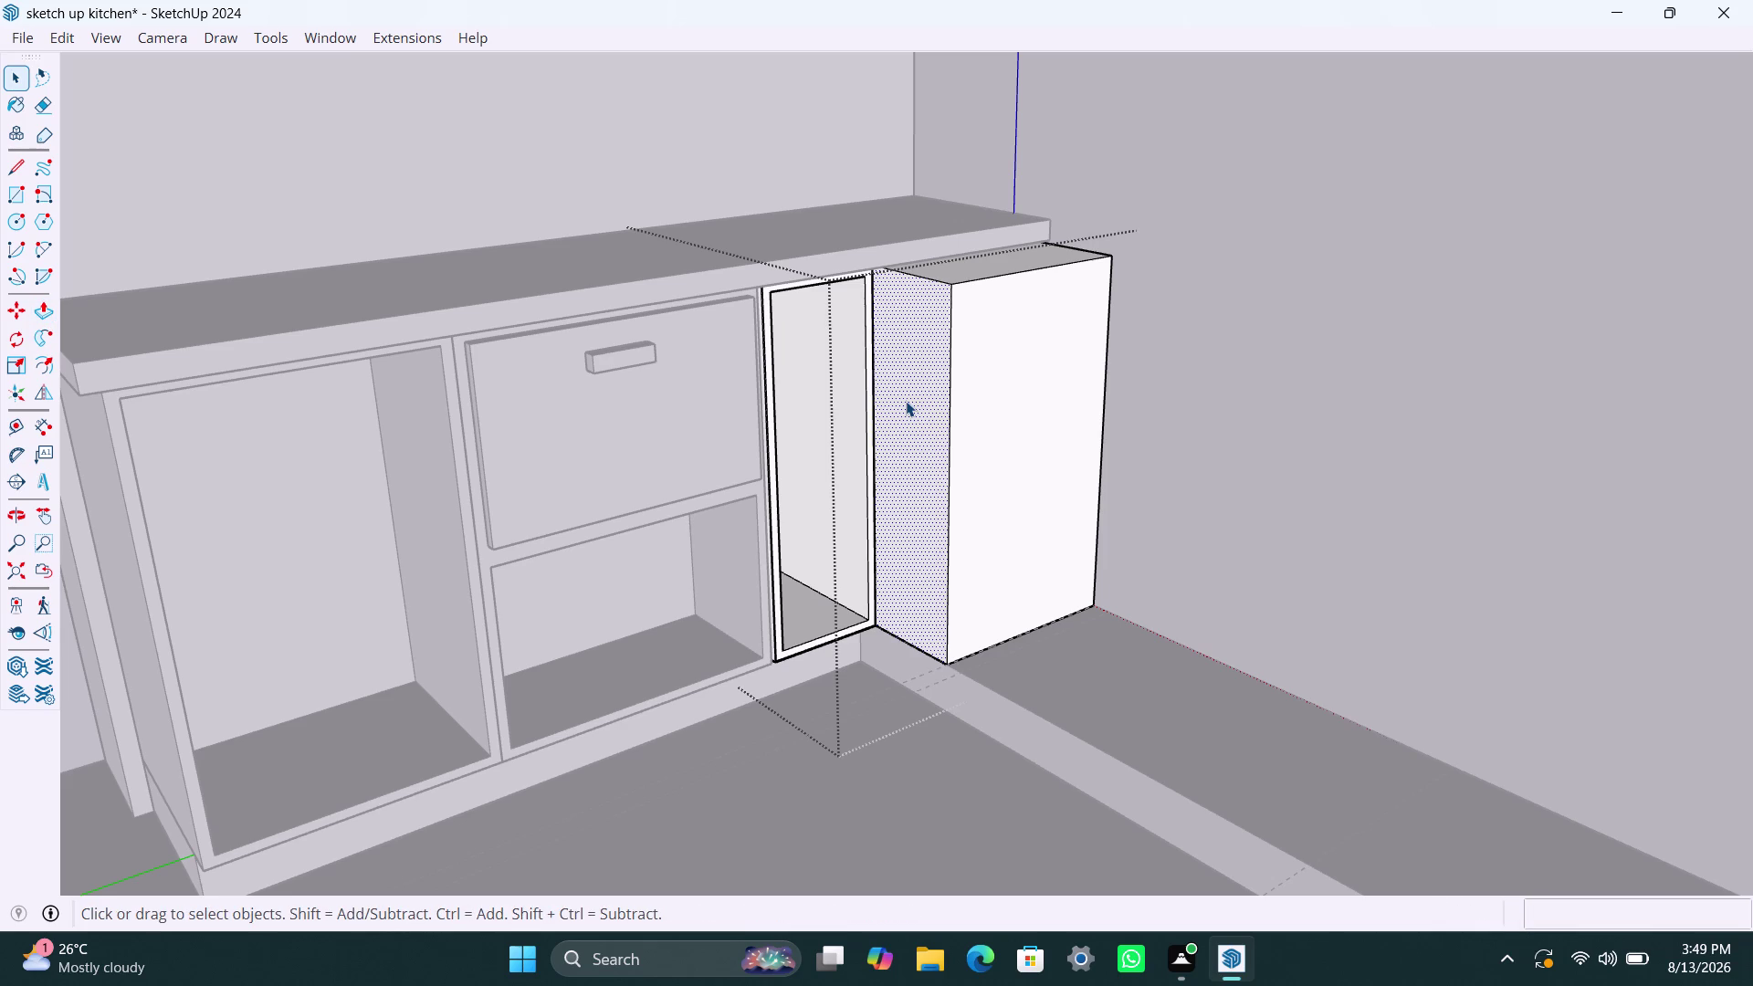
scroll(up, 3)
middle_drag(891, 476, 1011, 532)
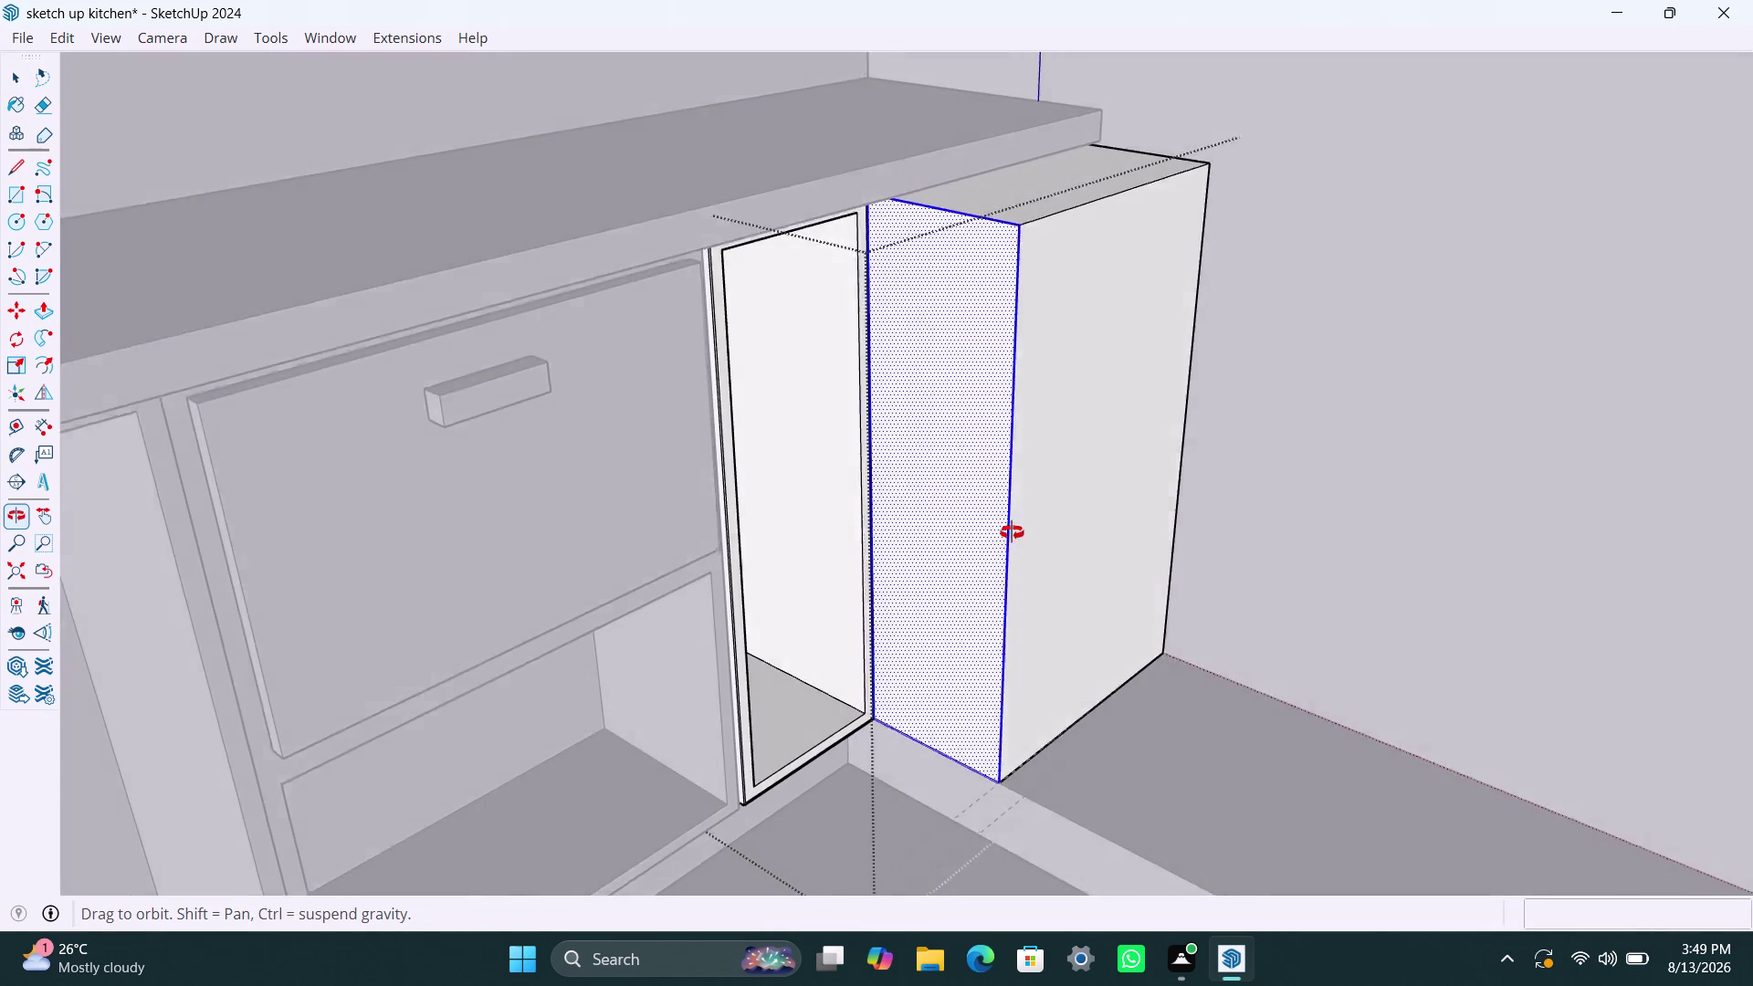
middle_drag(1012, 533, 1053, 536)
scroll(up, 3)
scroll(down, 3)
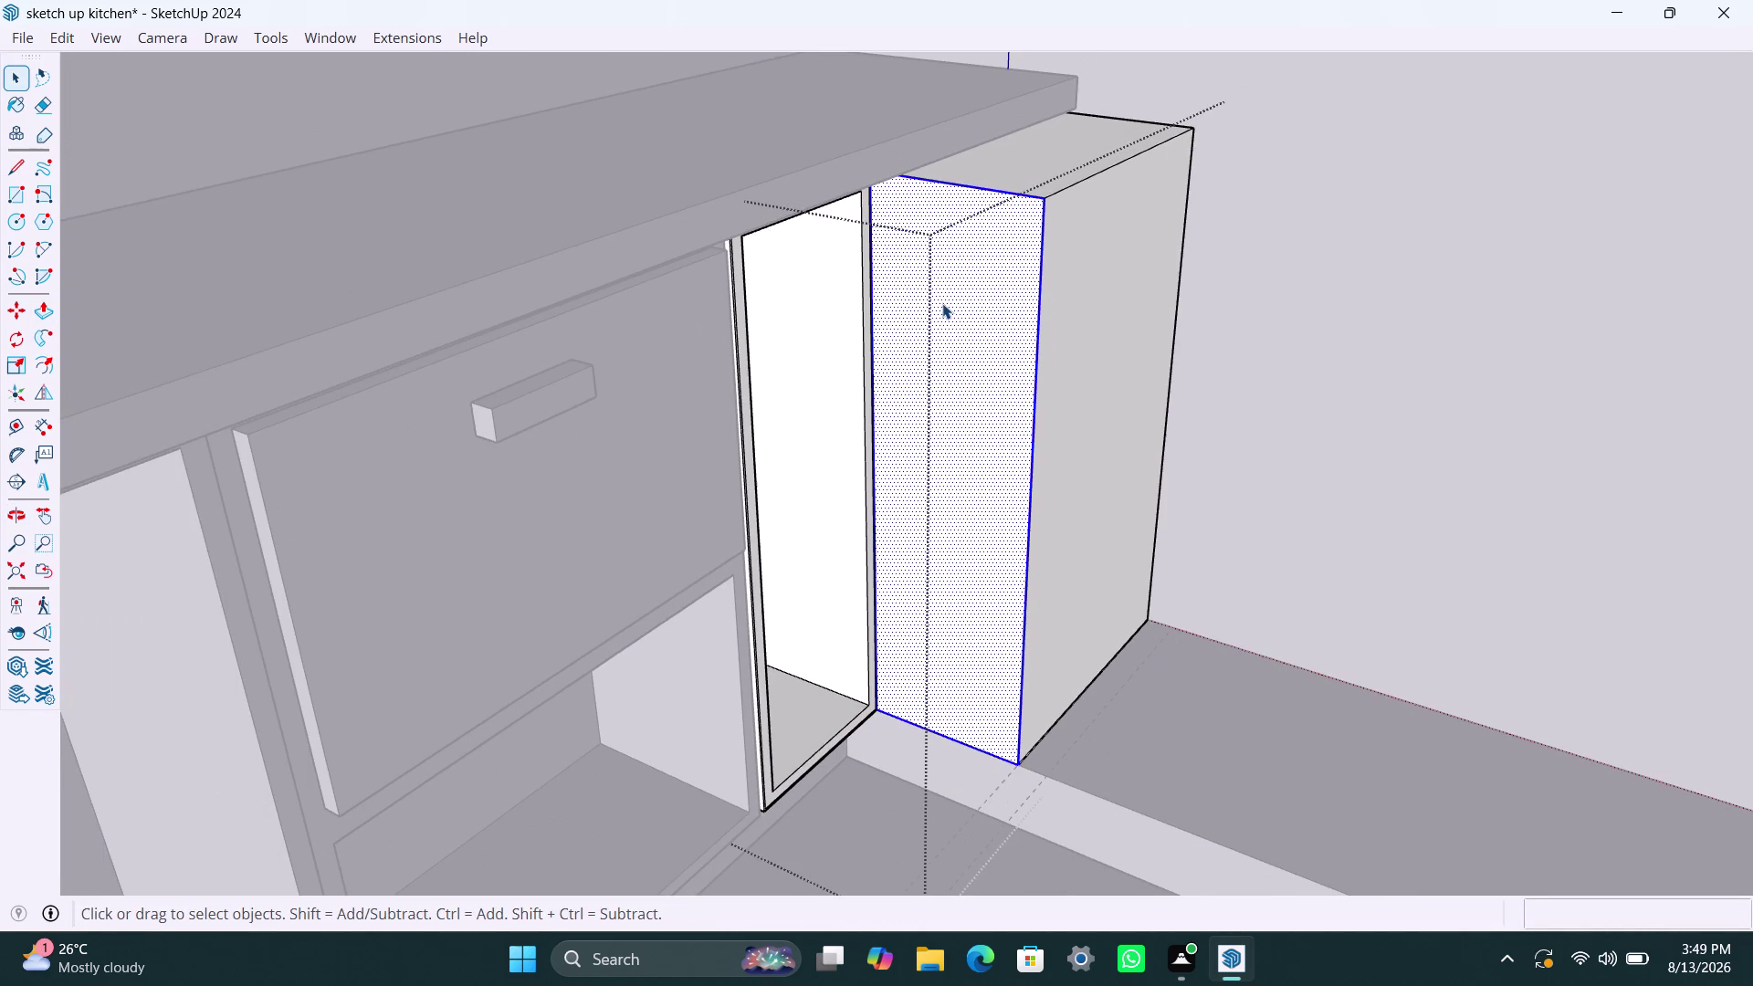
key(r)
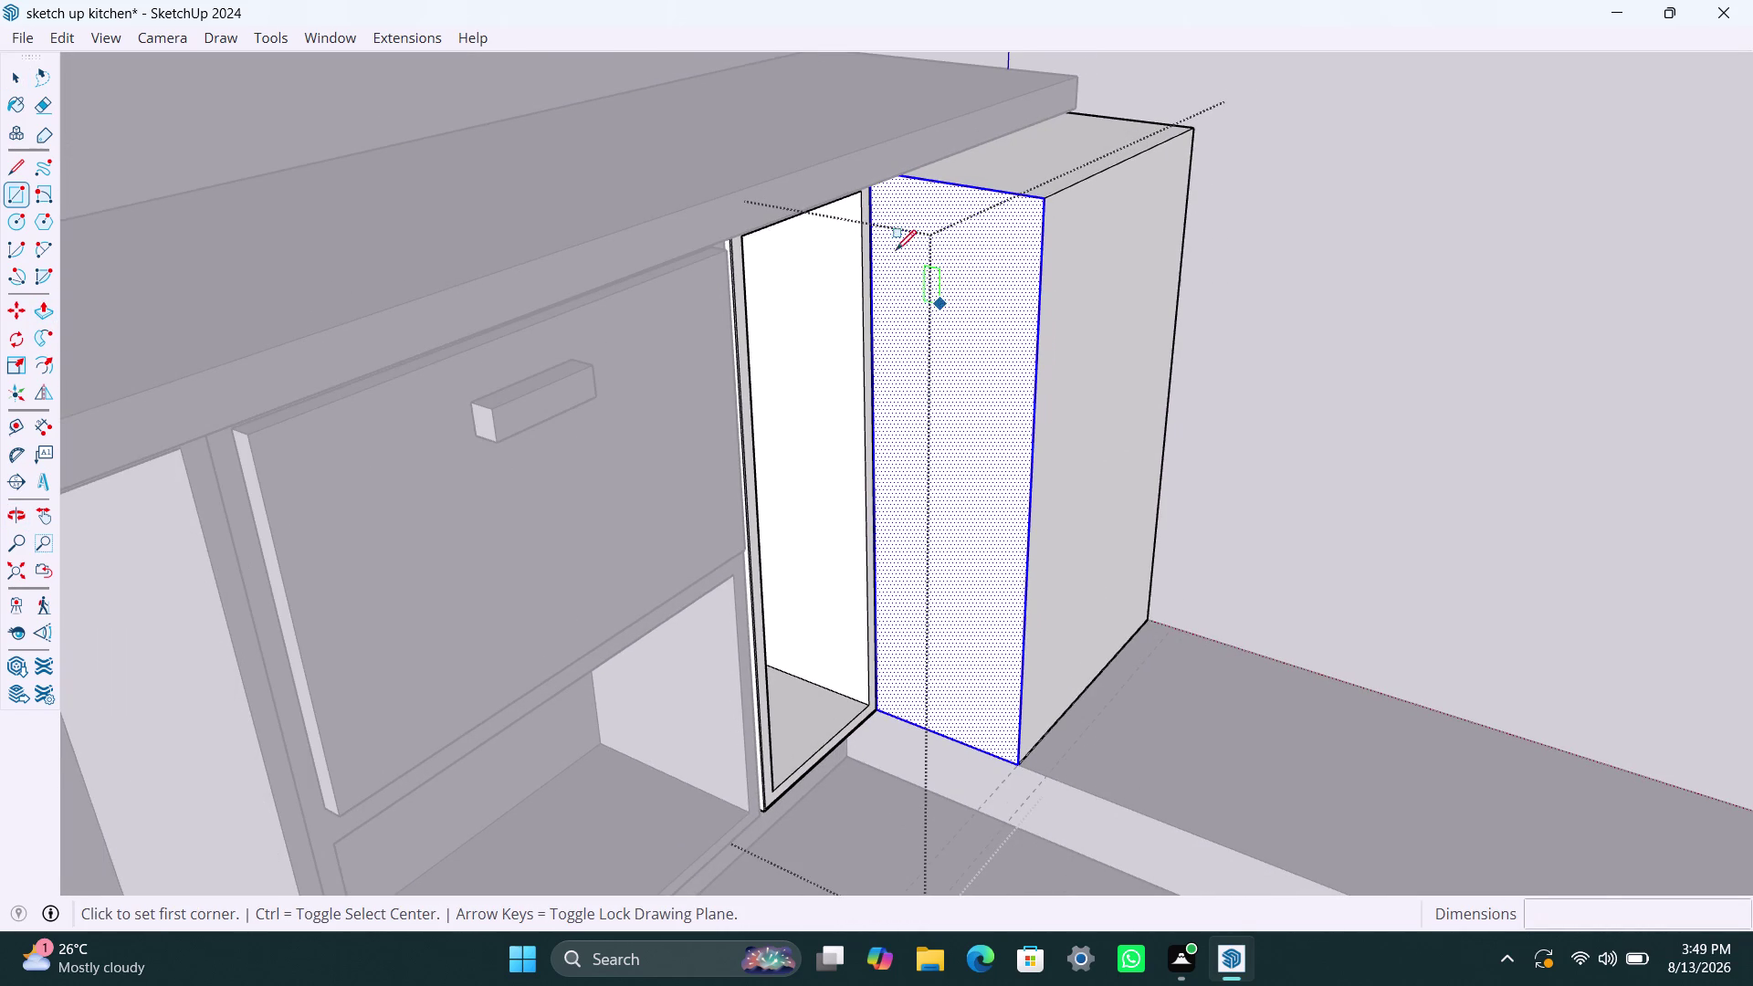
key(space)
key(space)
key(space)
key(space)
scroll(down, 3)
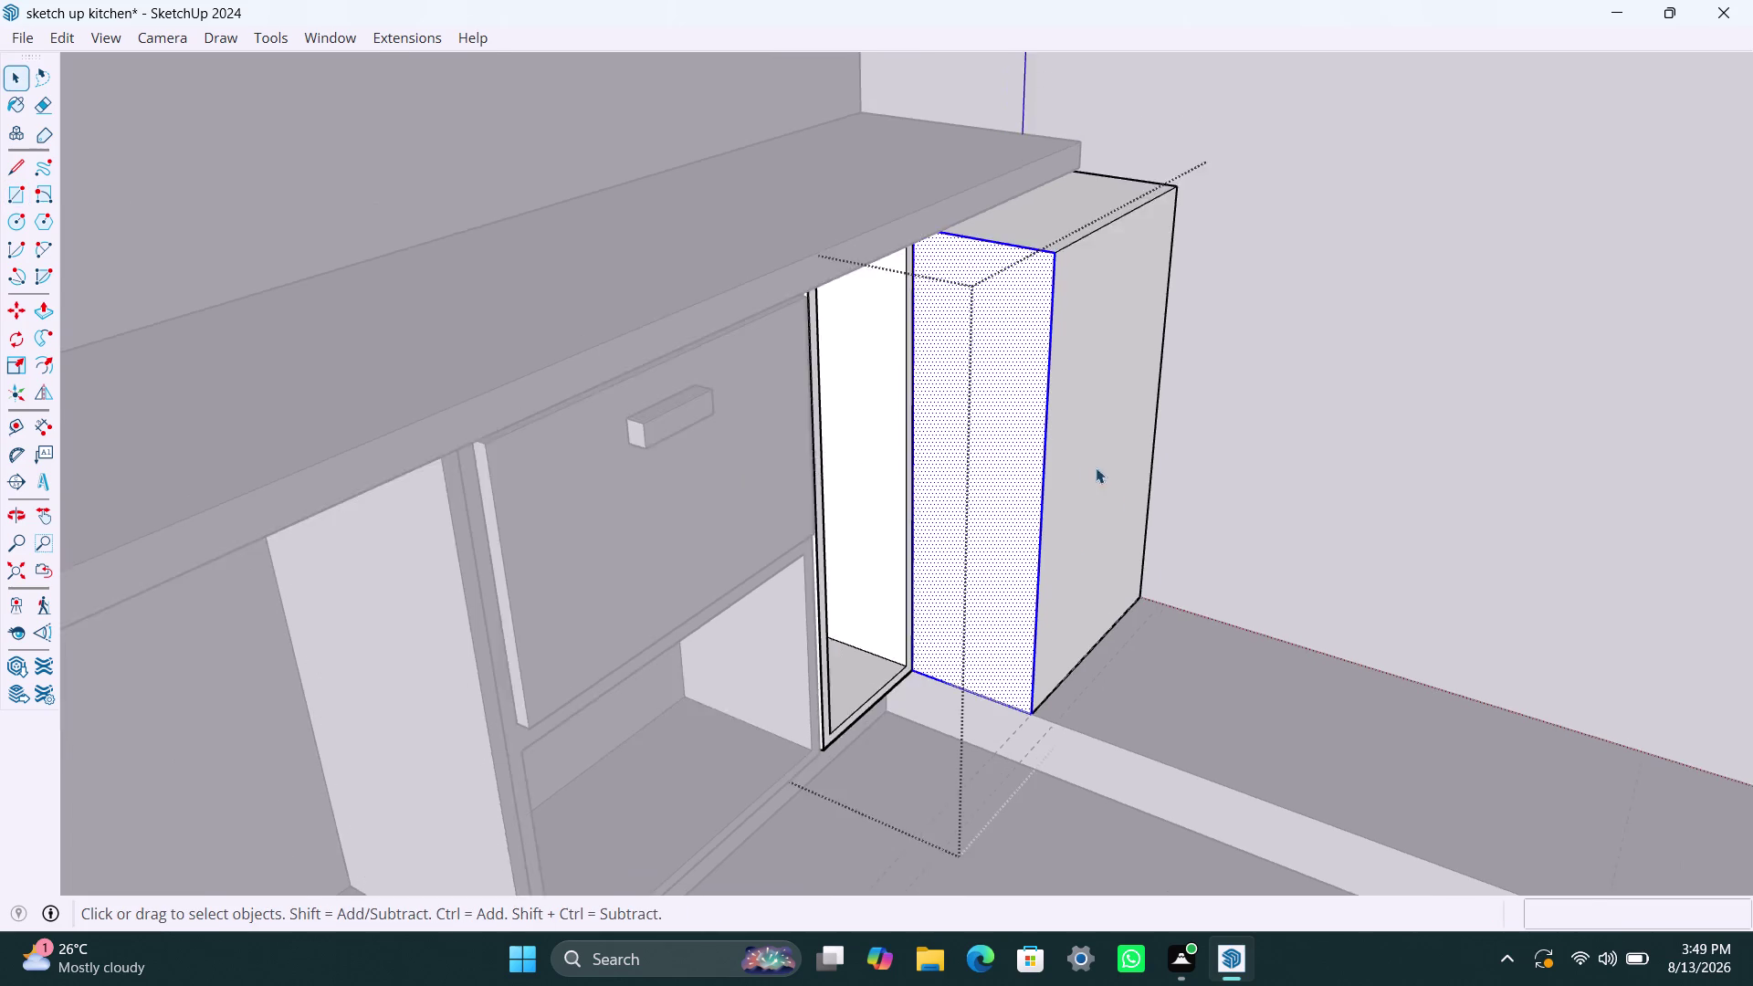
middle_drag(1085, 481, 540, 499)
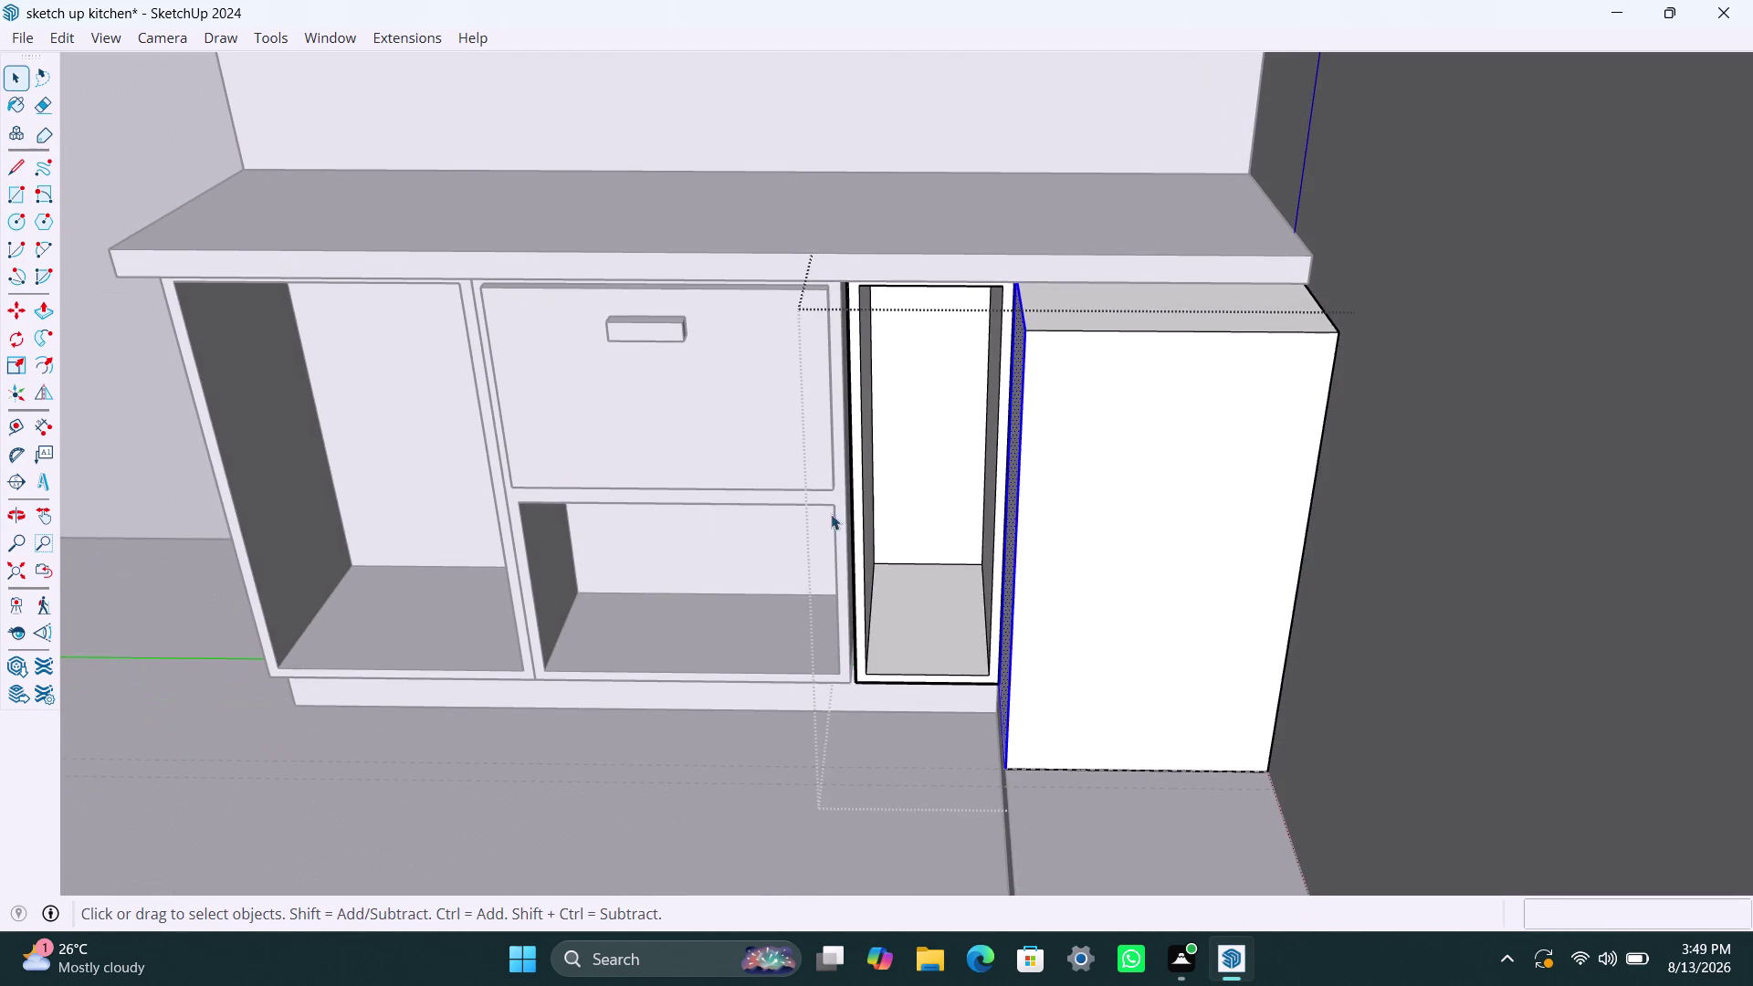
middle_drag(928, 526, 1373, 568)
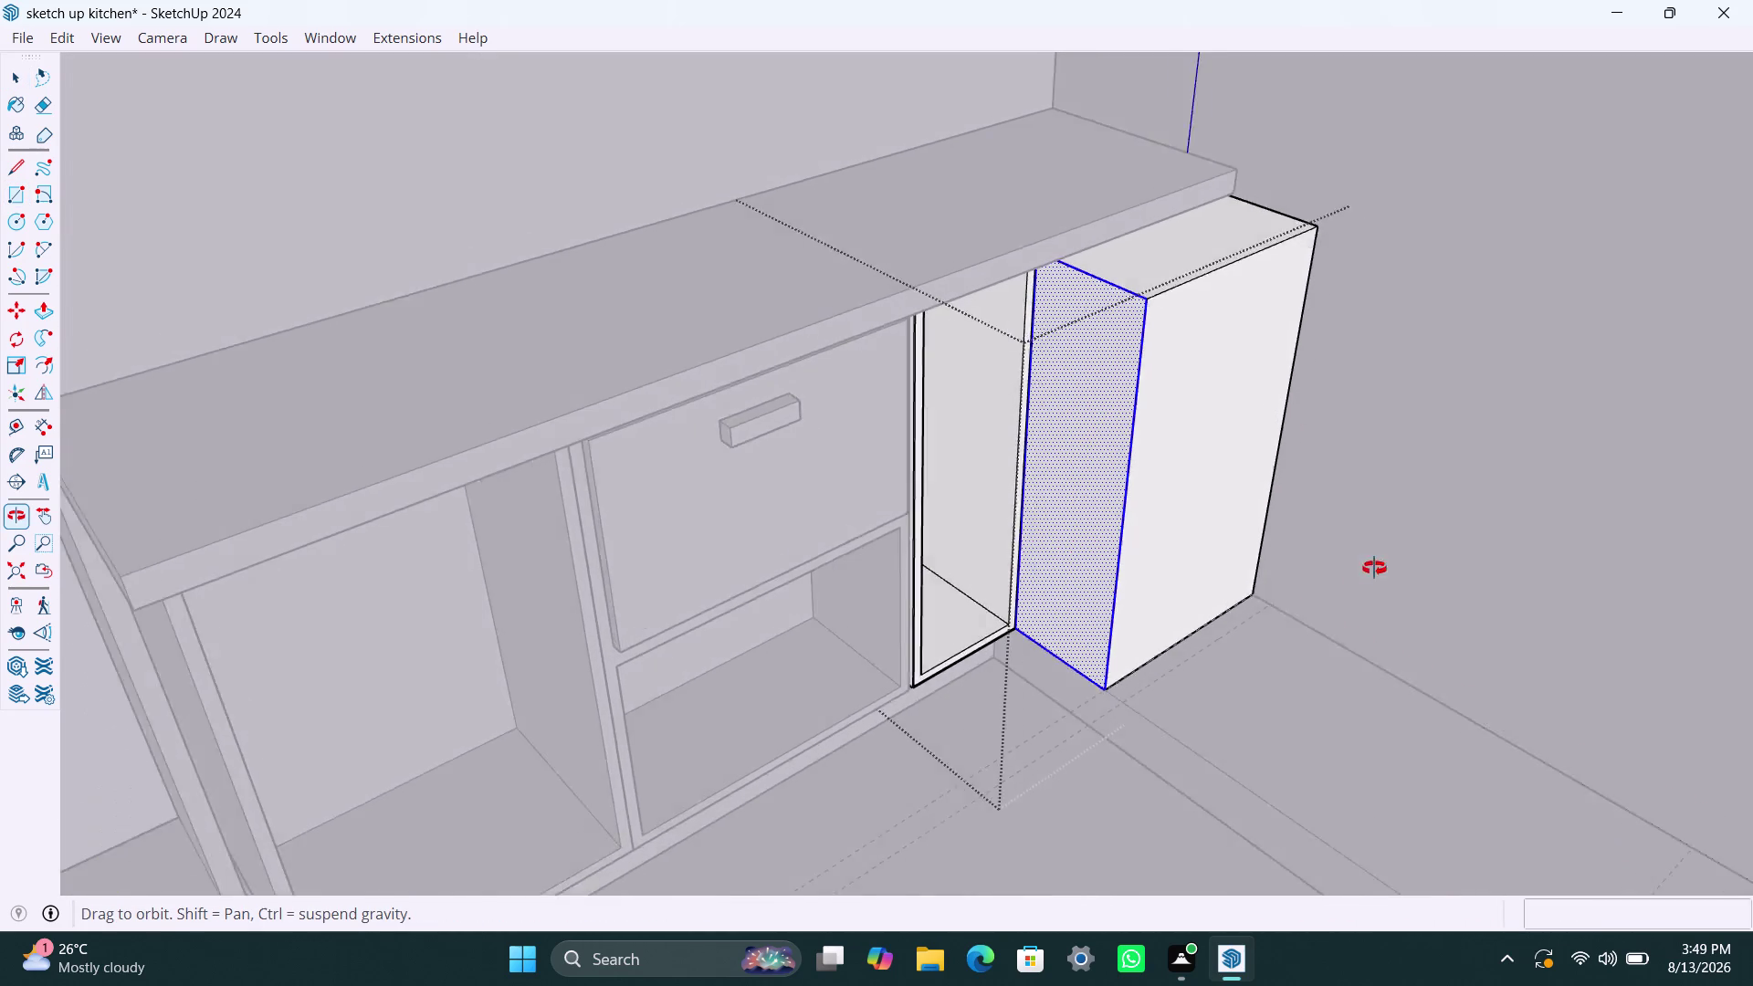
middle_drag(1373, 568, 1374, 568)
scroll(up, 3)
middle_drag(1067, 484, 1110, 490)
scroll(down, 3)
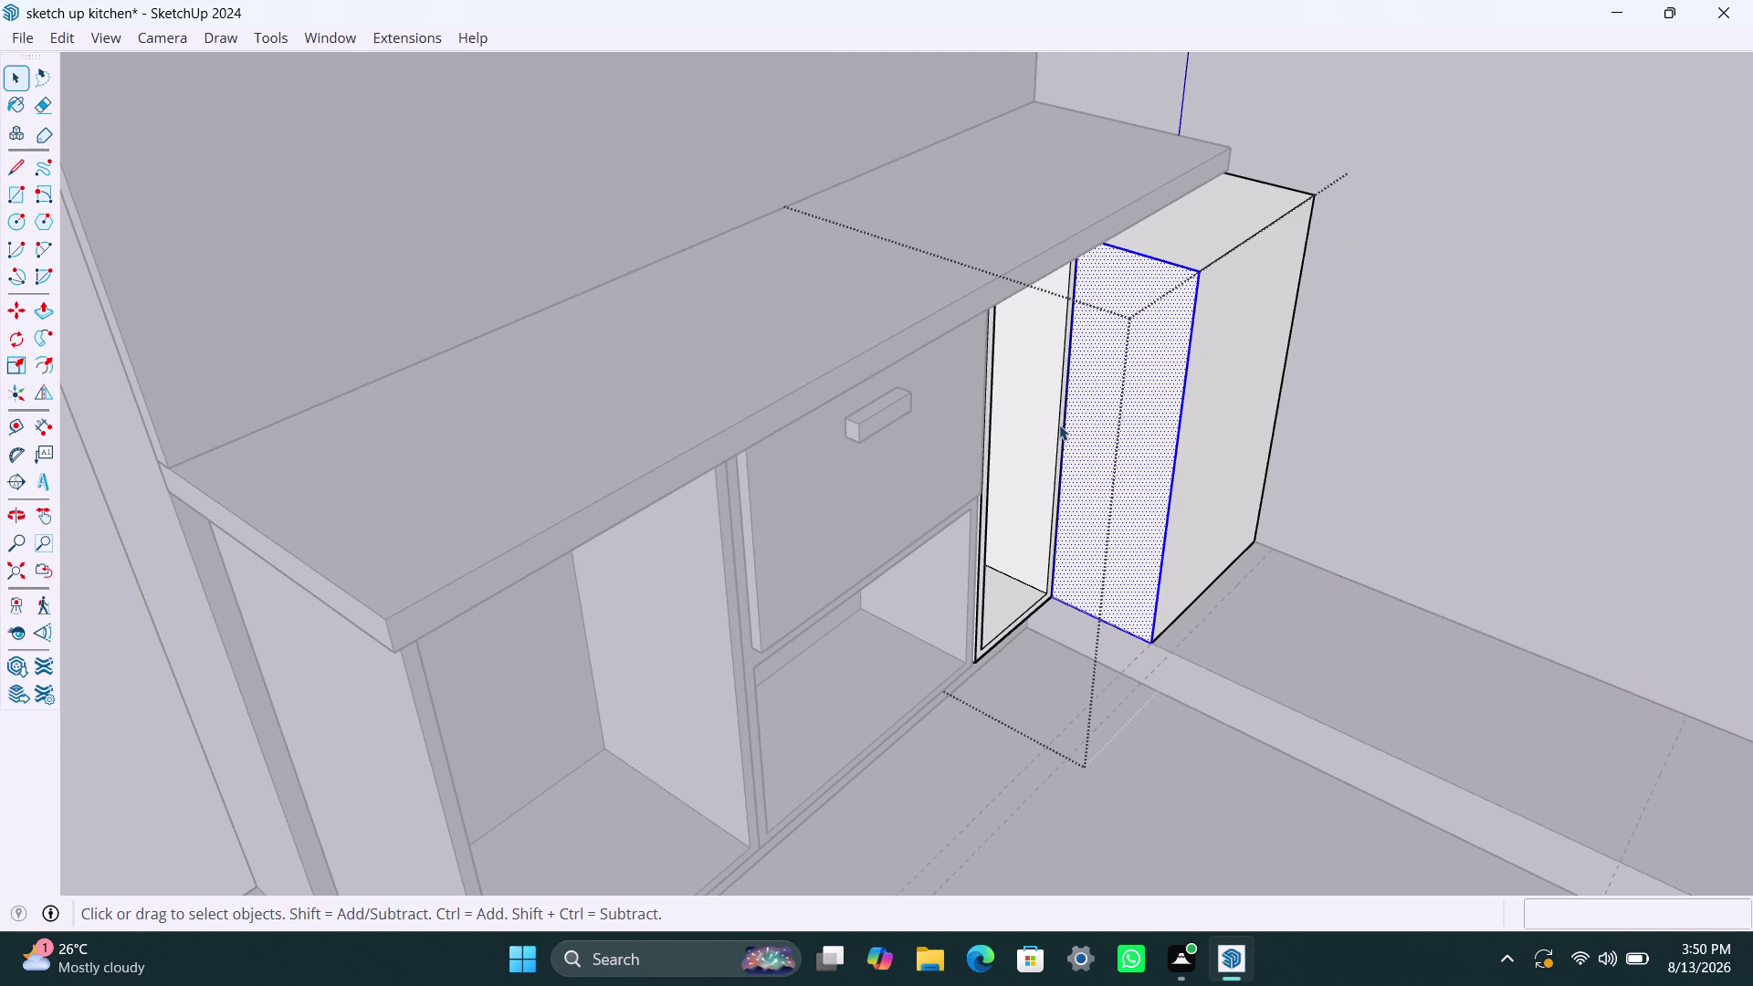
Offset the tall box's side face 18mm inward, after a first 2.5mm offset.
key(f)
click(1098, 376)
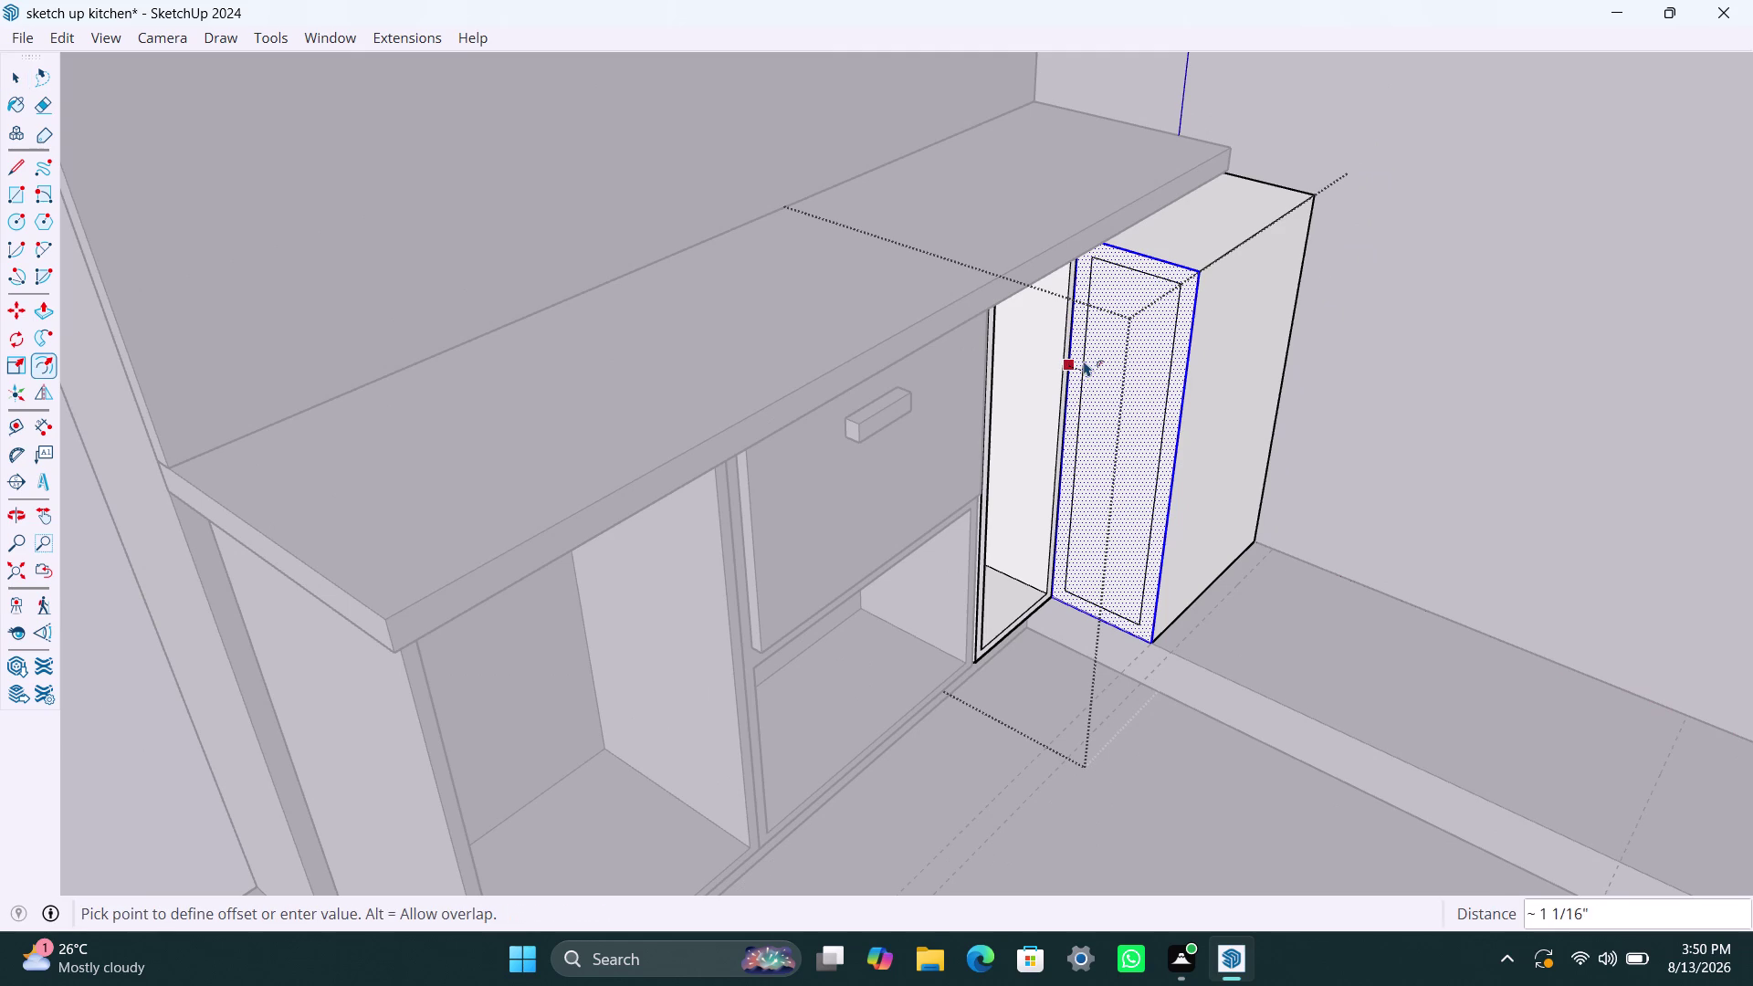
key(1)
key(BackSpace)
text(2.5m)
text(m)
key(Return)
click(1103, 347)
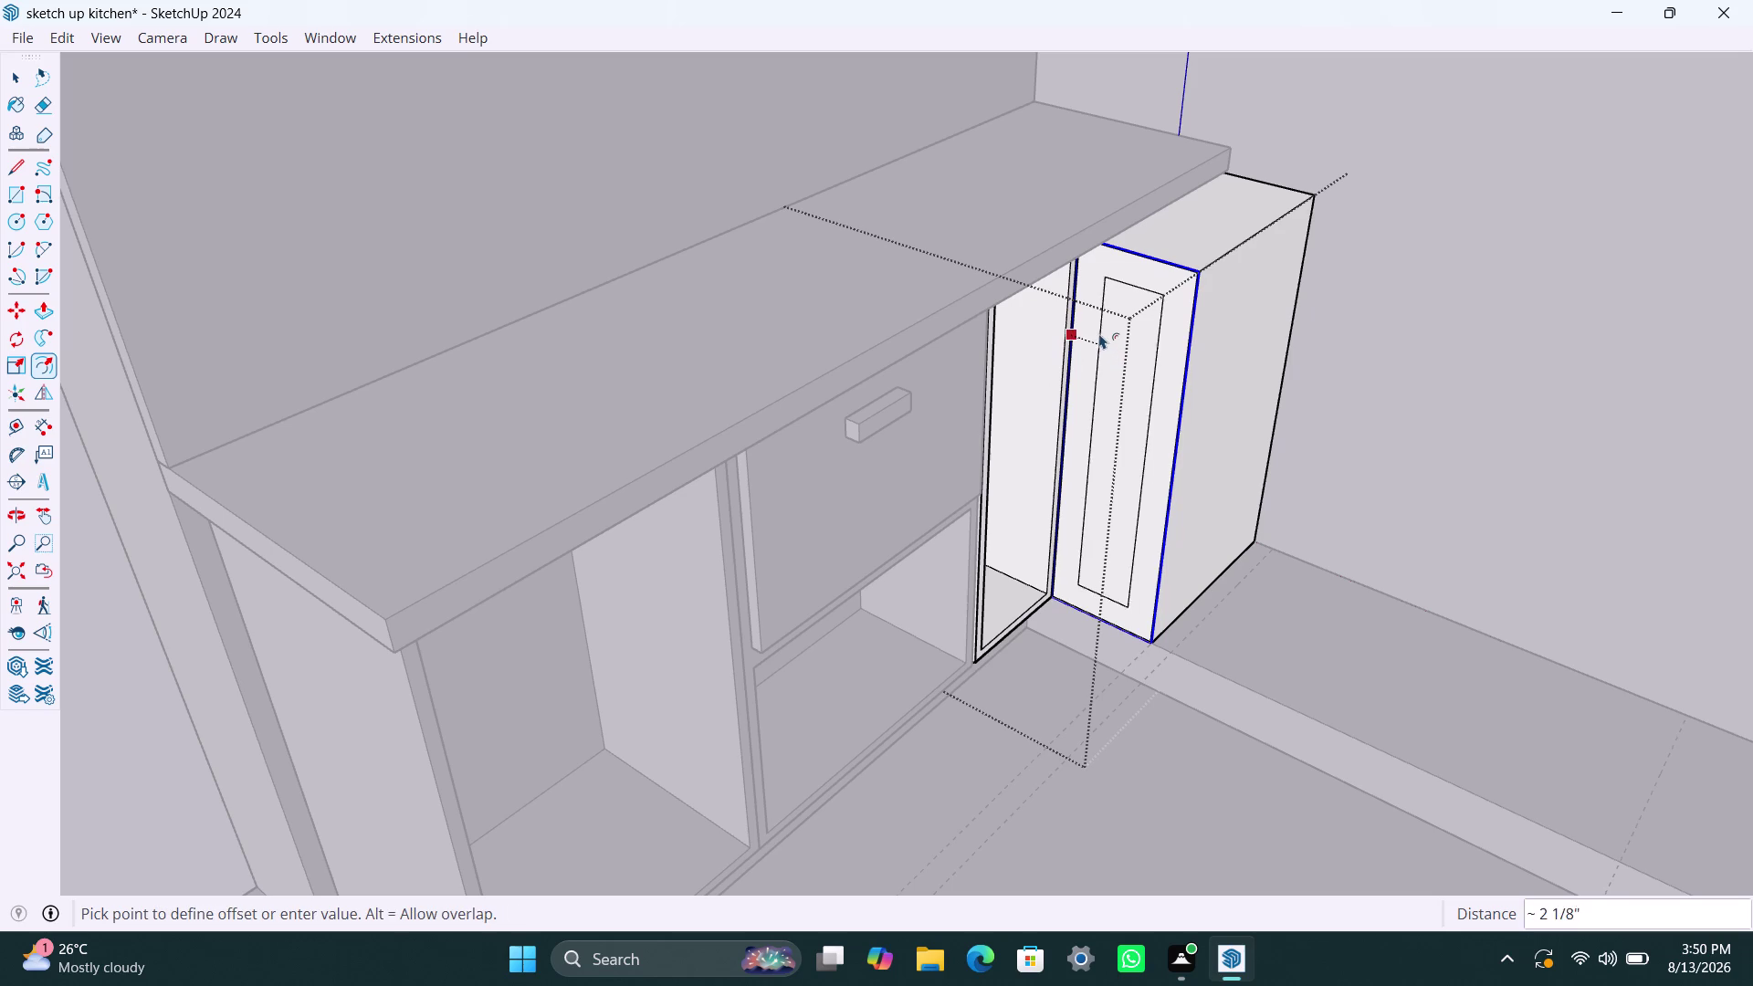
text(18)
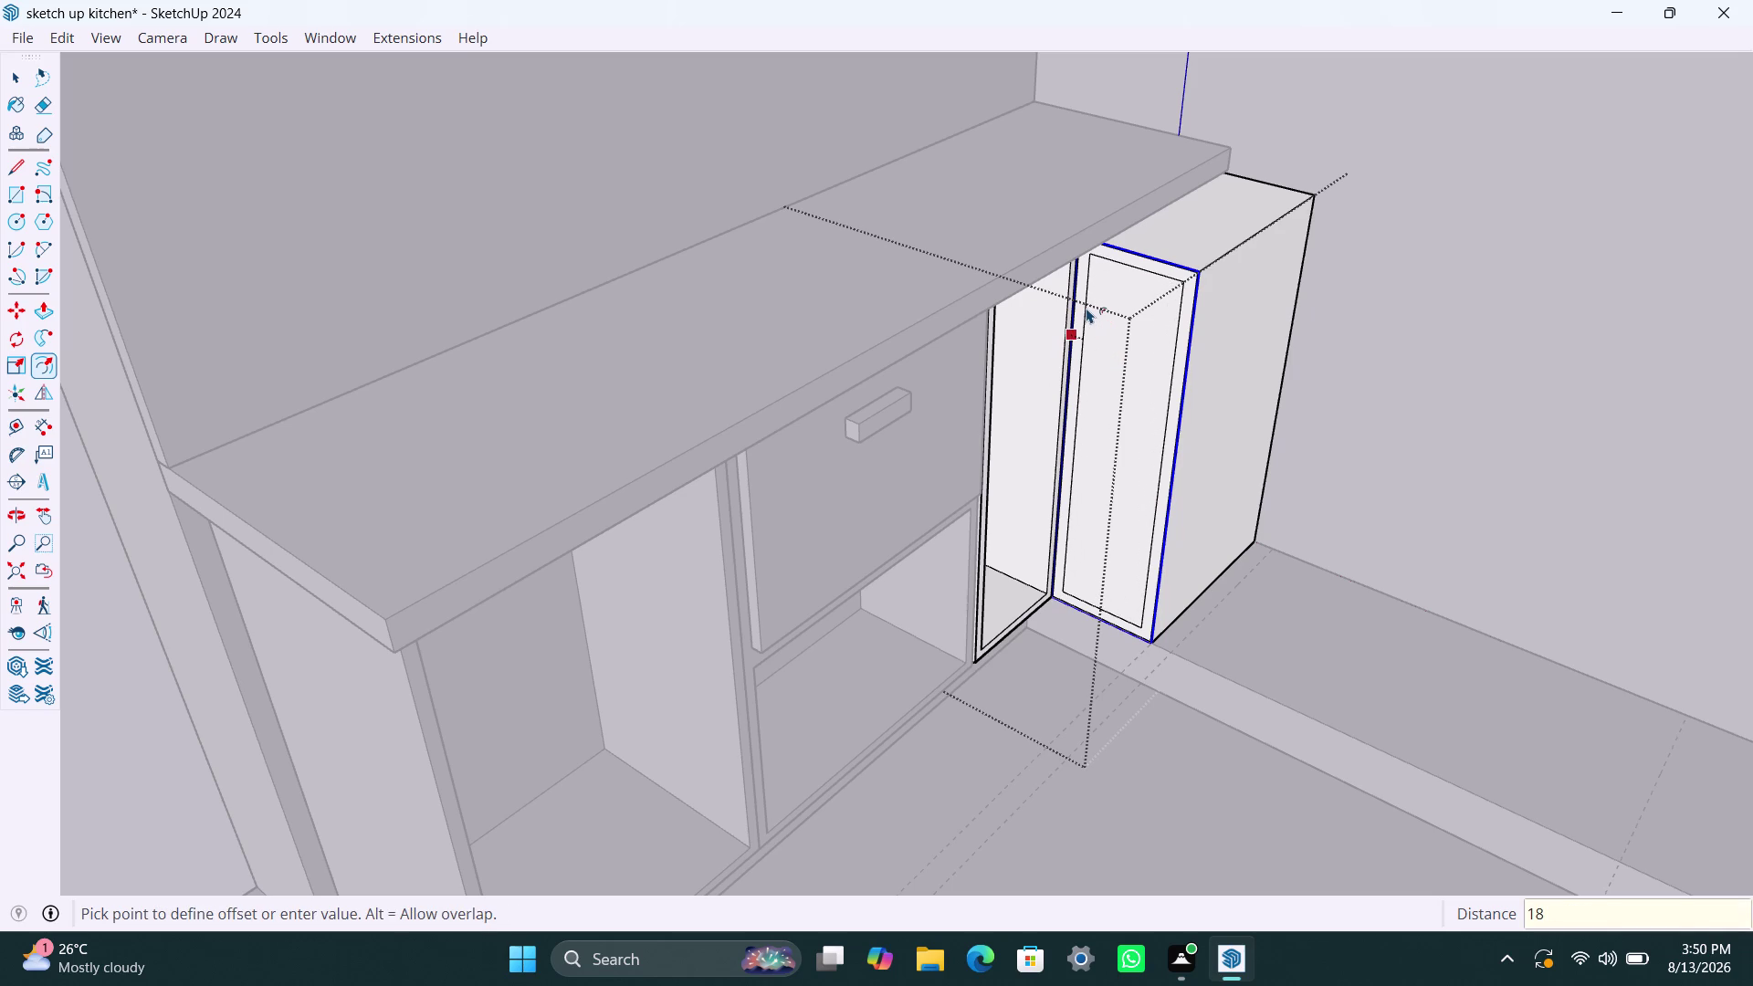
text(mm)
key(Return)
key(space)
Delete the stray sliver faces left between the offset outlines.
scroll(up, 3)
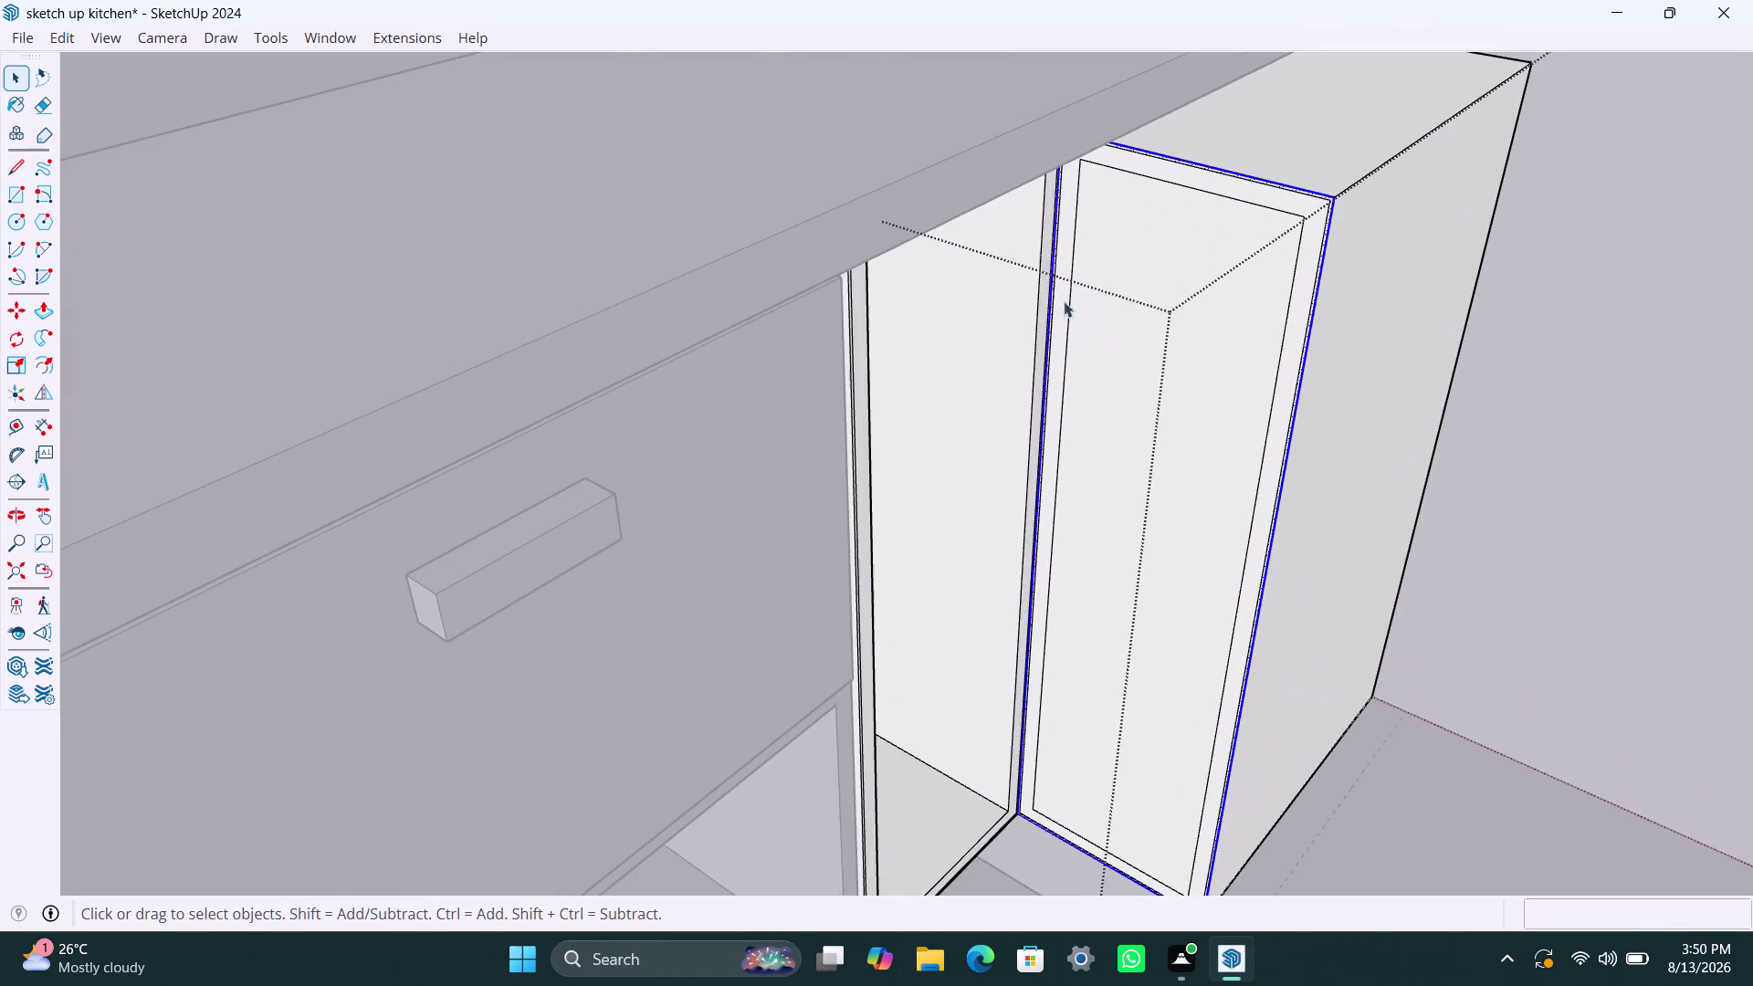
scroll(up, 3)
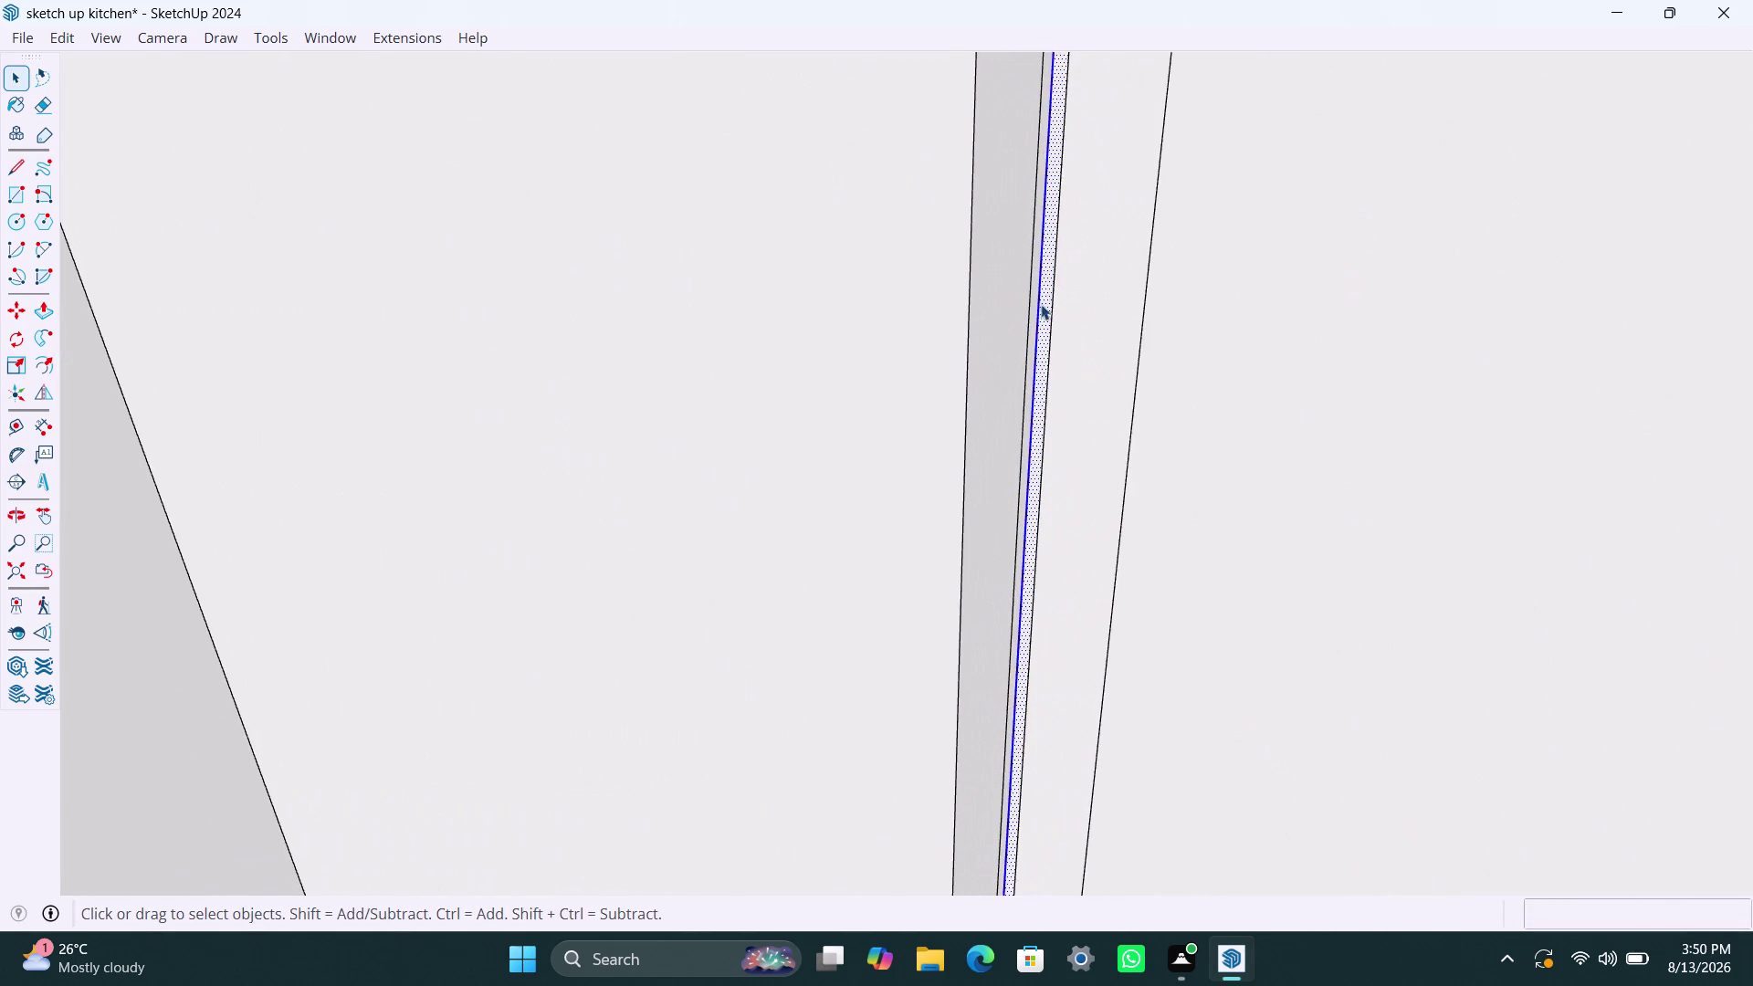
click(1047, 299)
key(Delete)
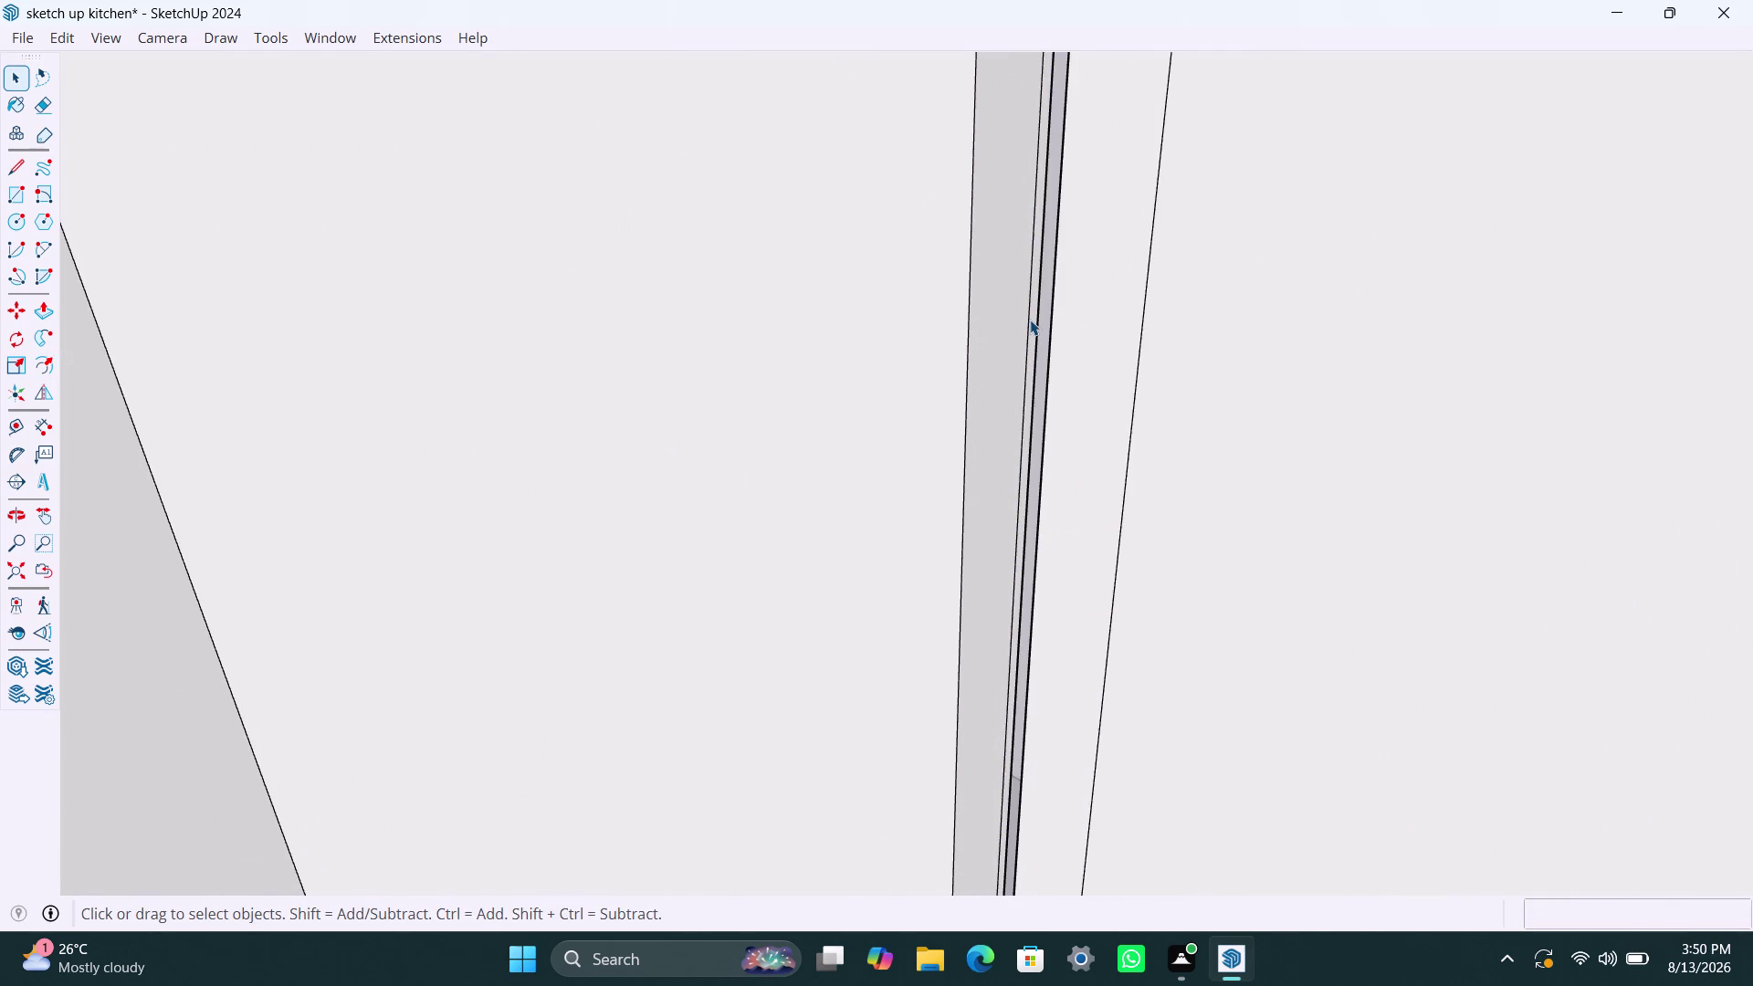
click(1033, 317)
key(Delete)
scroll(down, 3)
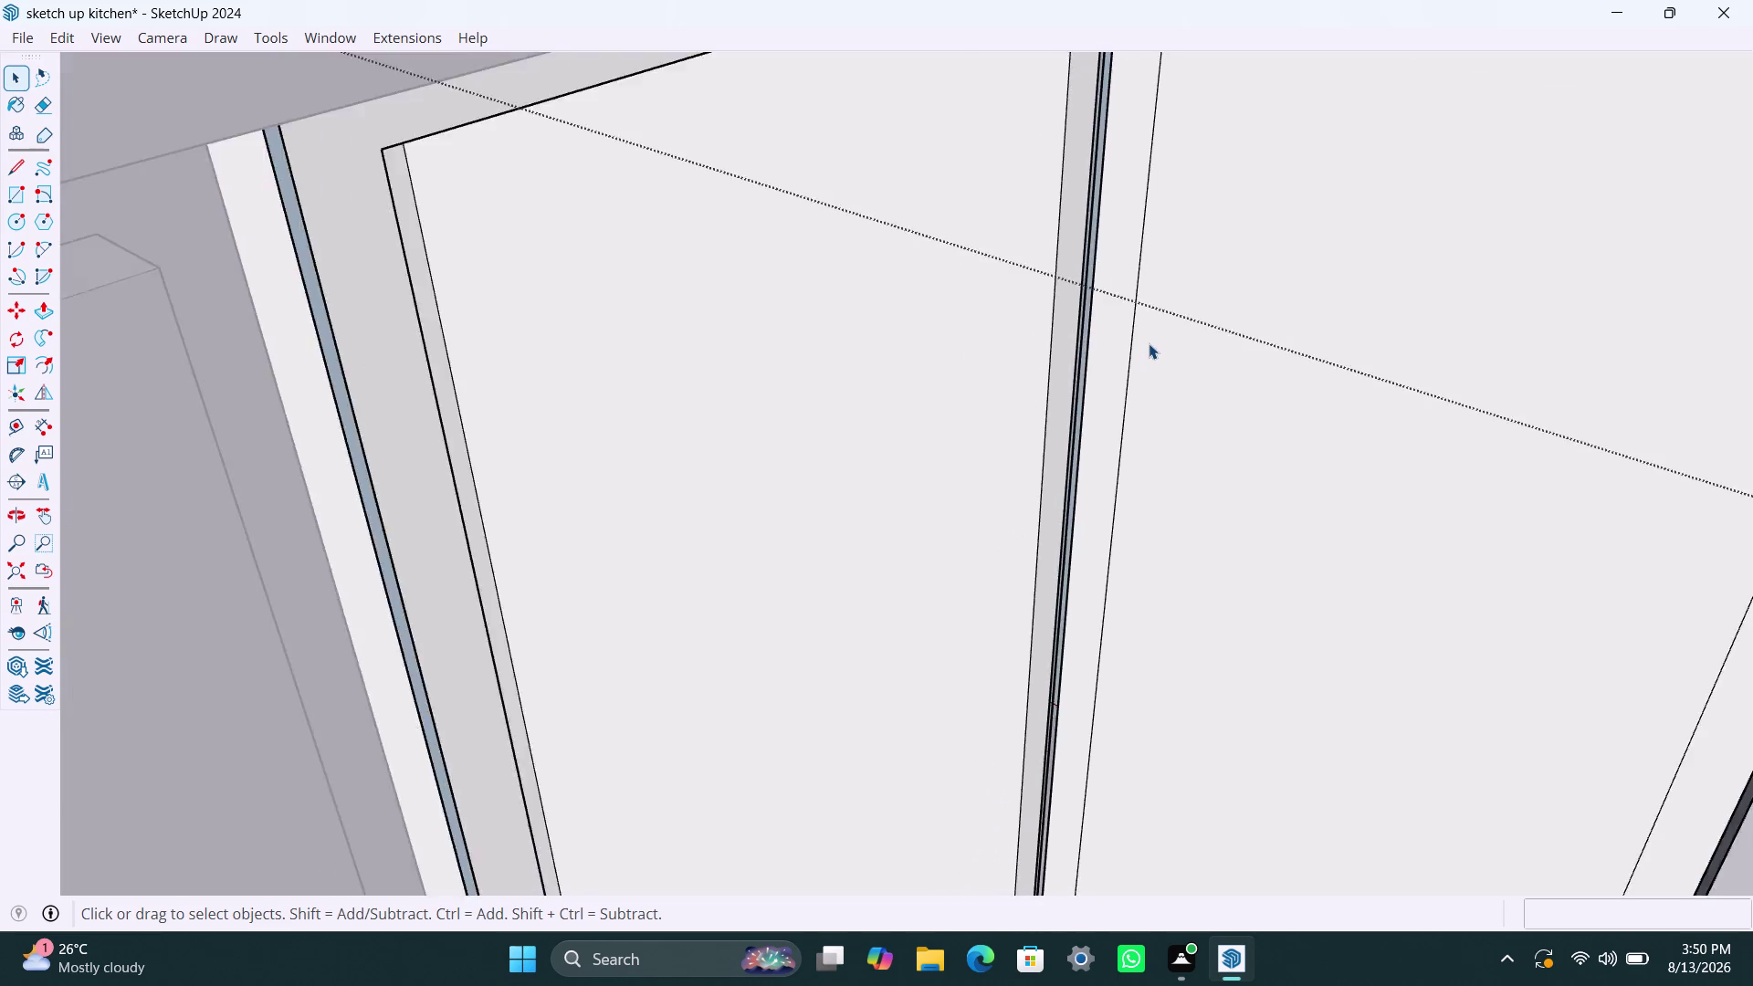
scroll(down, 3)
Push the tall box's inner side face 350mm inward.
click(1207, 290)
key(p)
click(1207, 290)
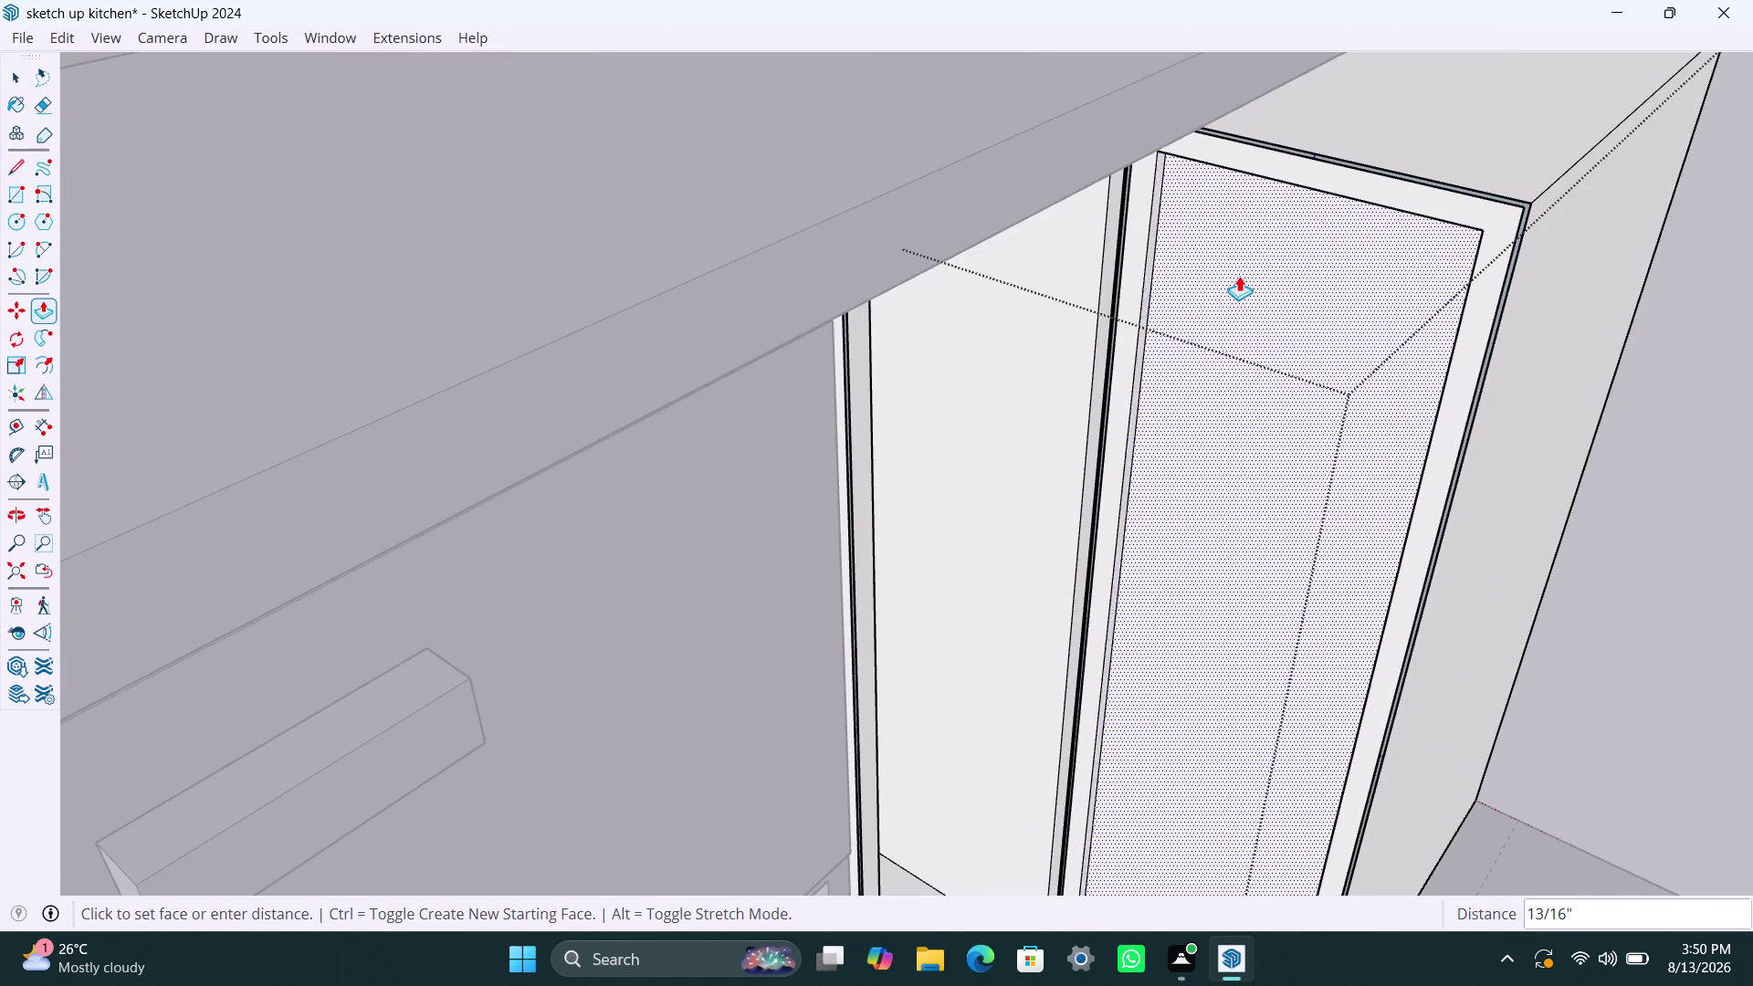
key(3)
key(5)
text(0m)
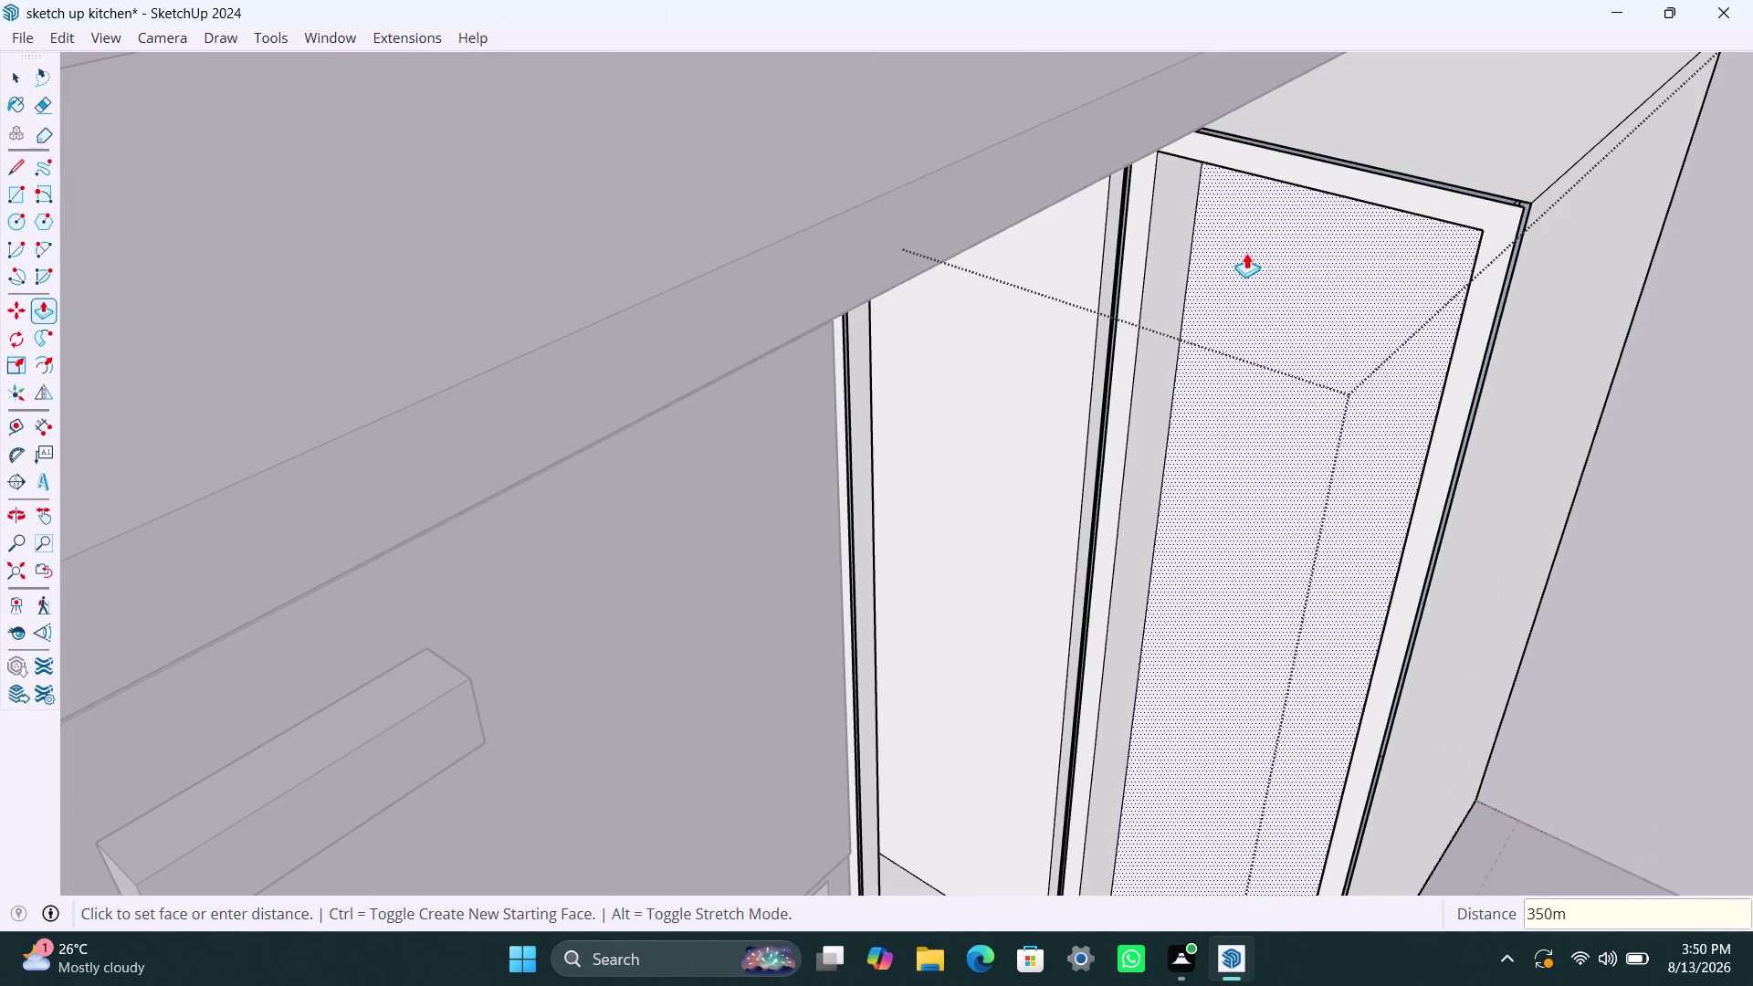
text(m)
key(Return)
key(space)
scroll(down, 3)
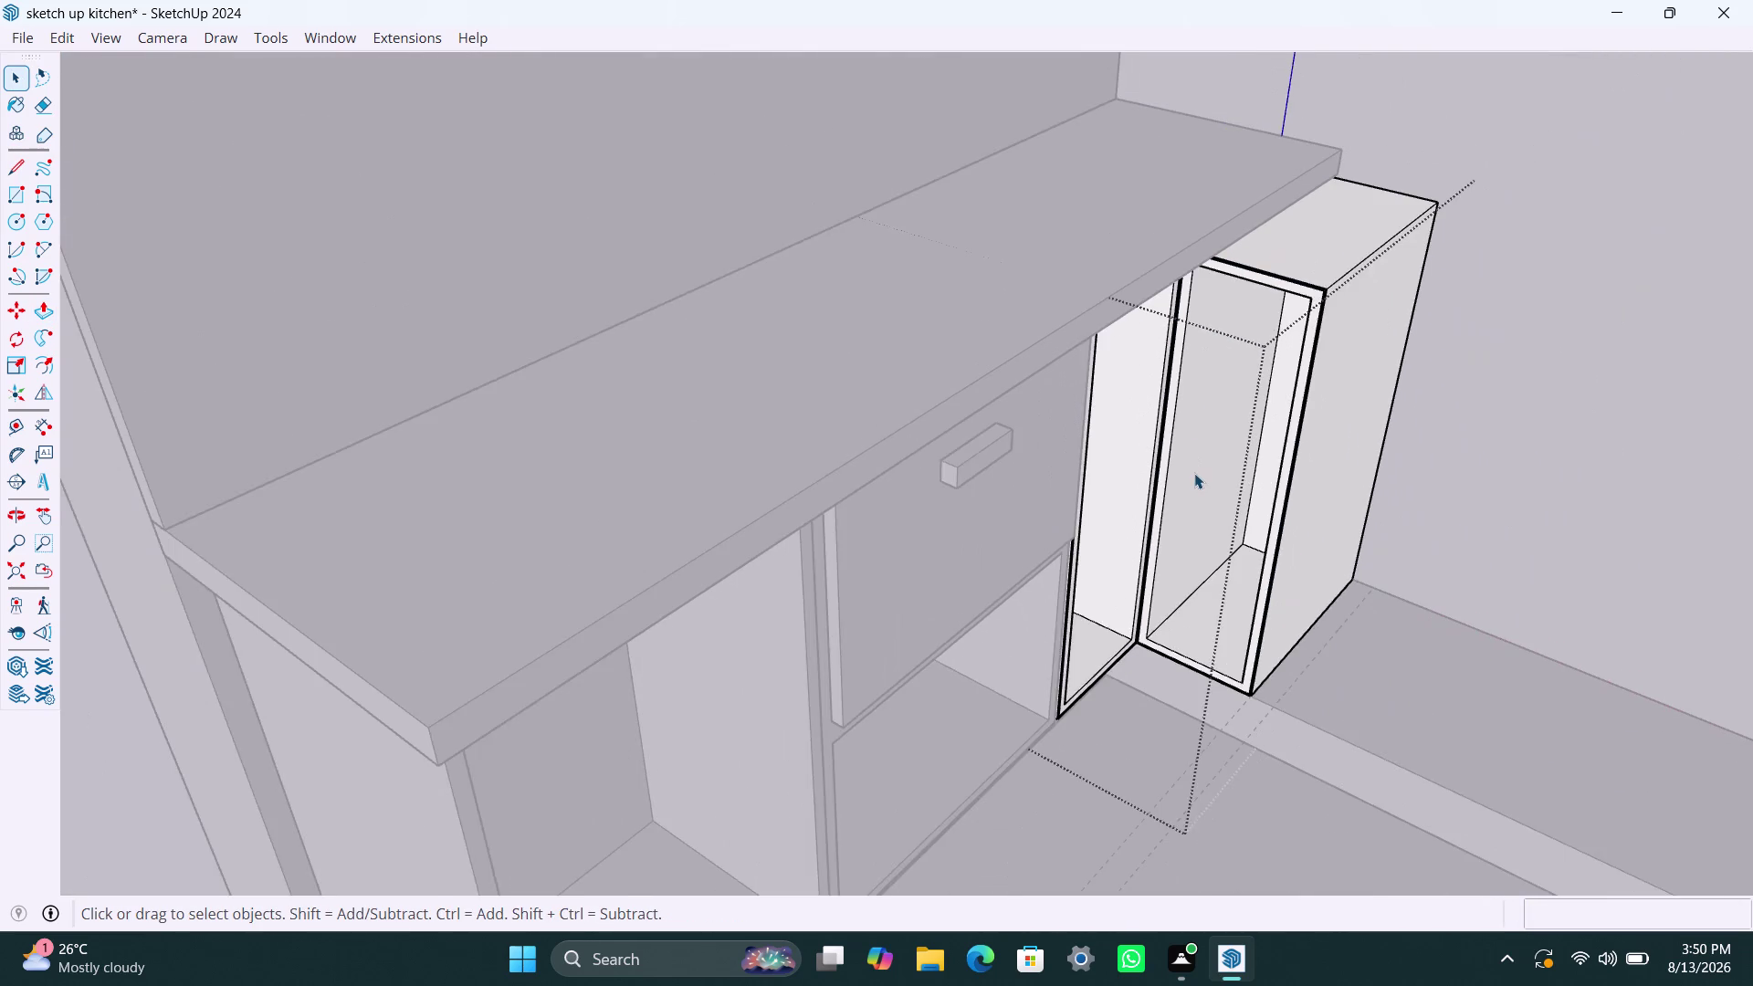
click(1198, 472)
scroll(down, 3)
Orbit to the compartment's back and push the right back face to a new depth.
middle_drag(1210, 527, 1201, 530)
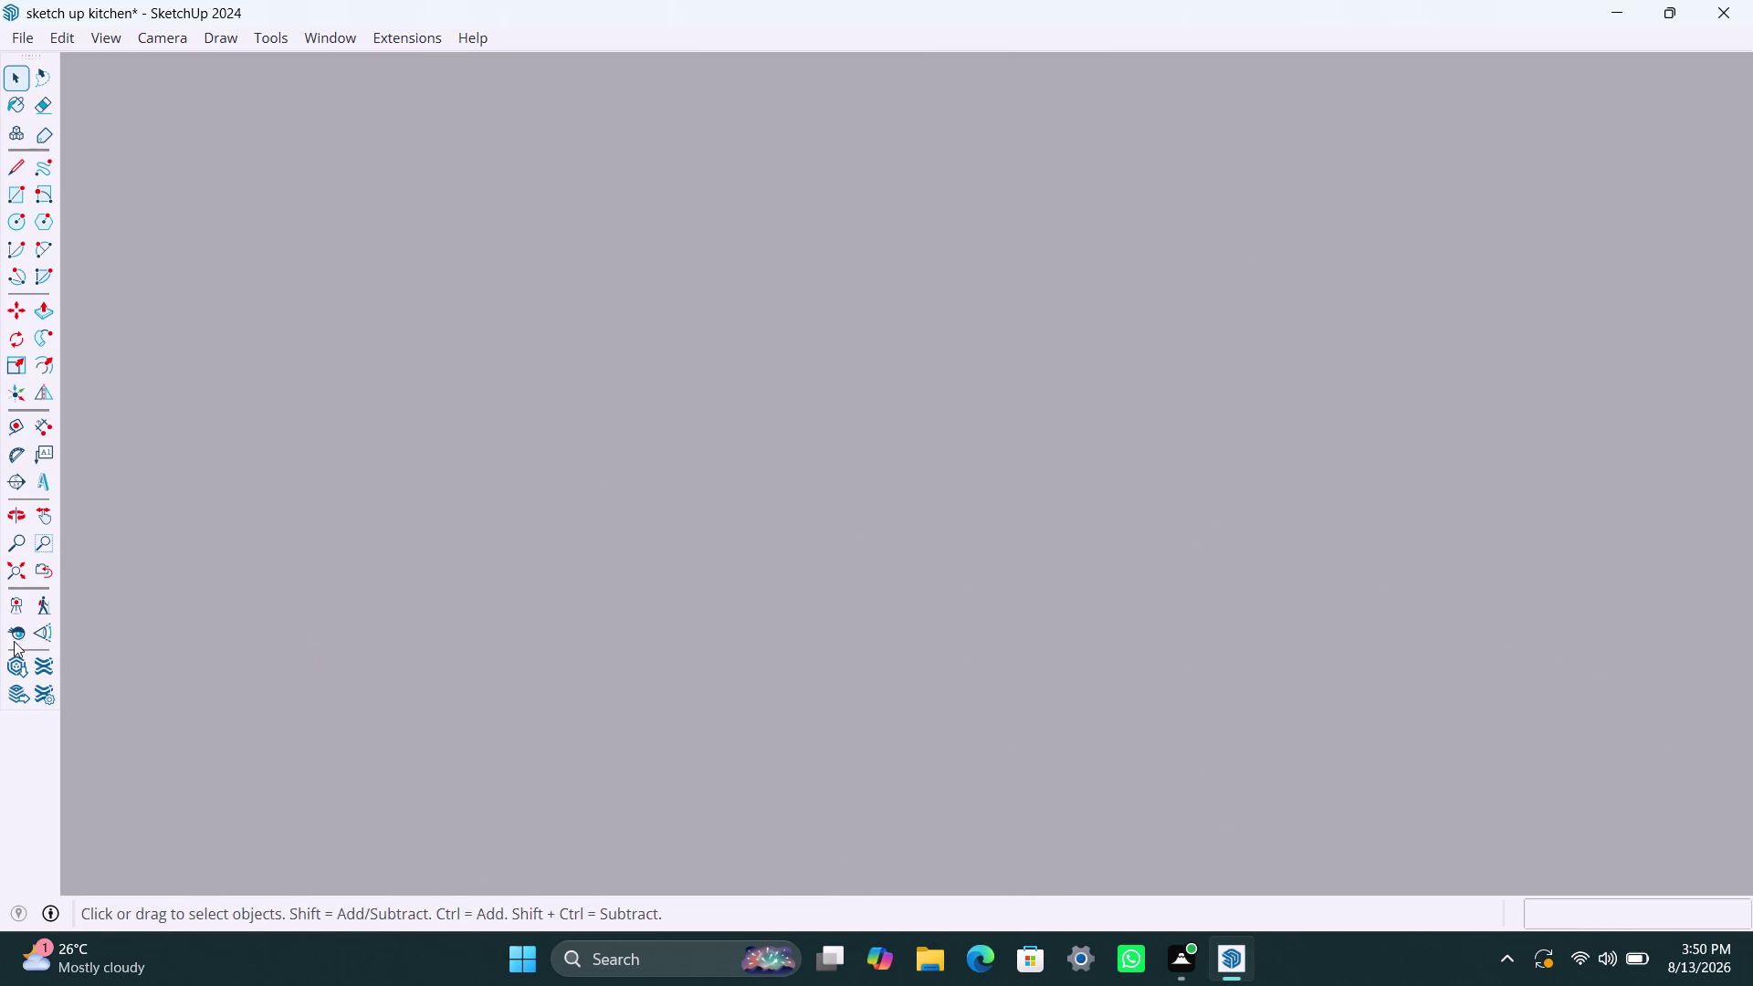
click(21, 571)
middle_drag(838, 267, 857, 399)
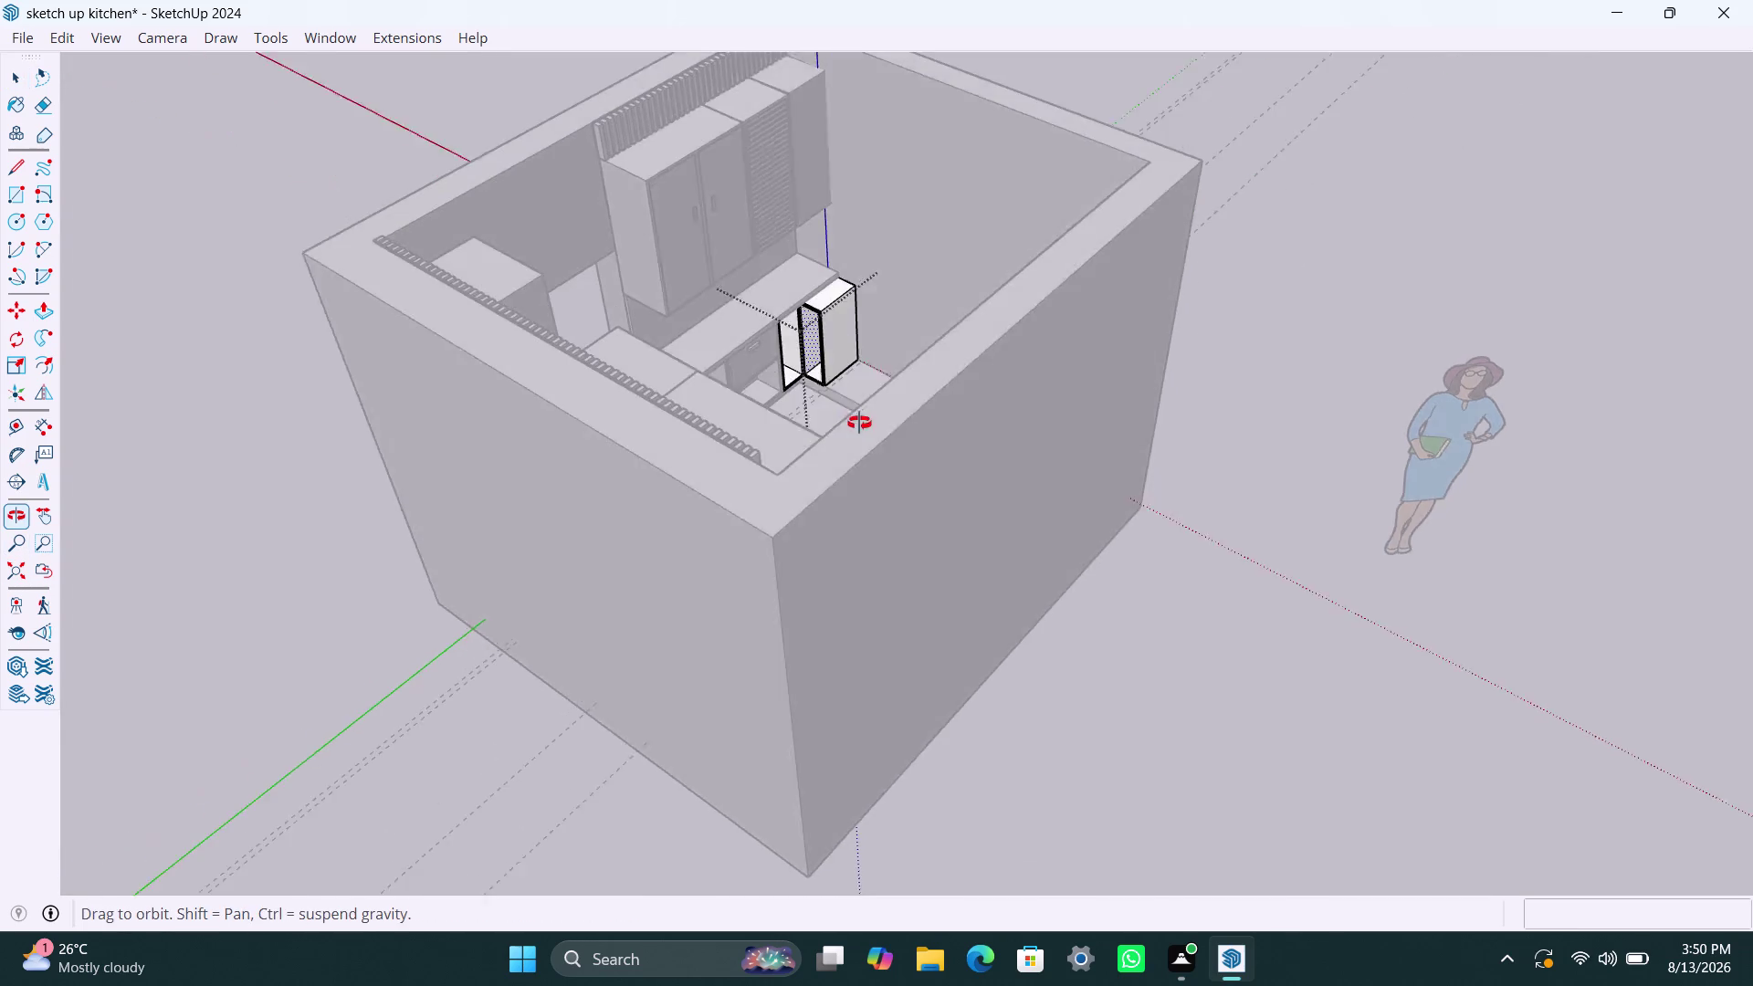
middle_drag(857, 399, 856, 456)
scroll(up, 3)
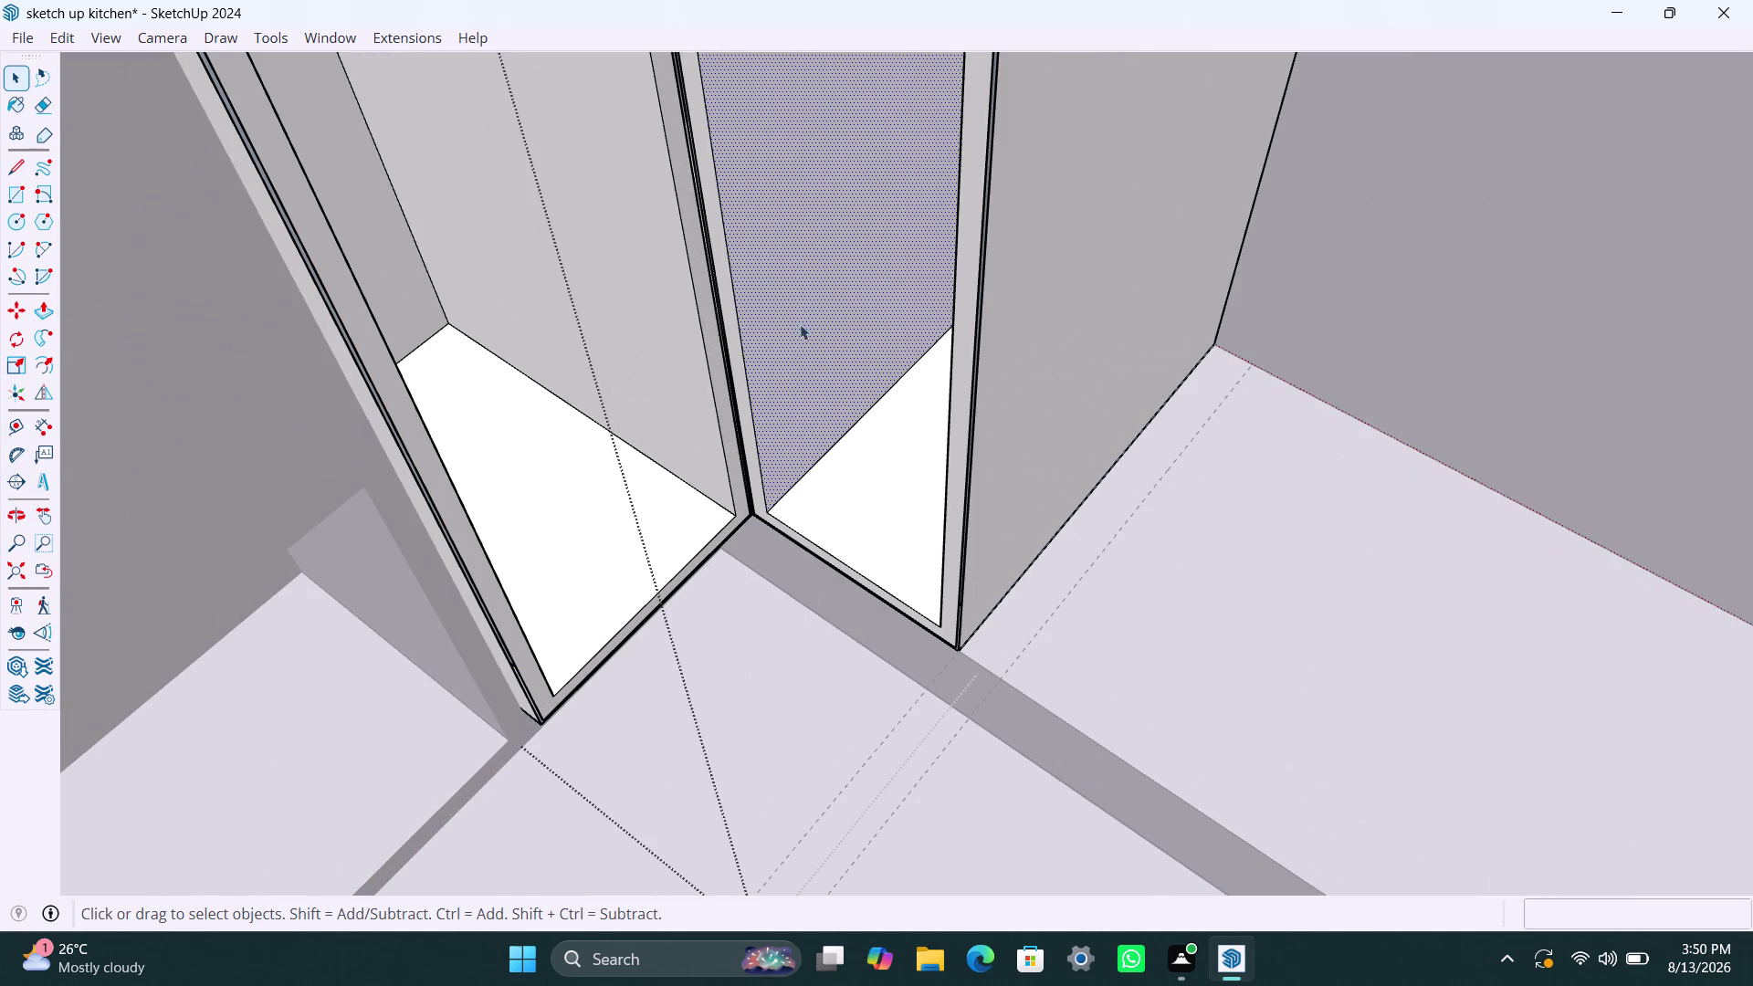
click(825, 283)
key(p)
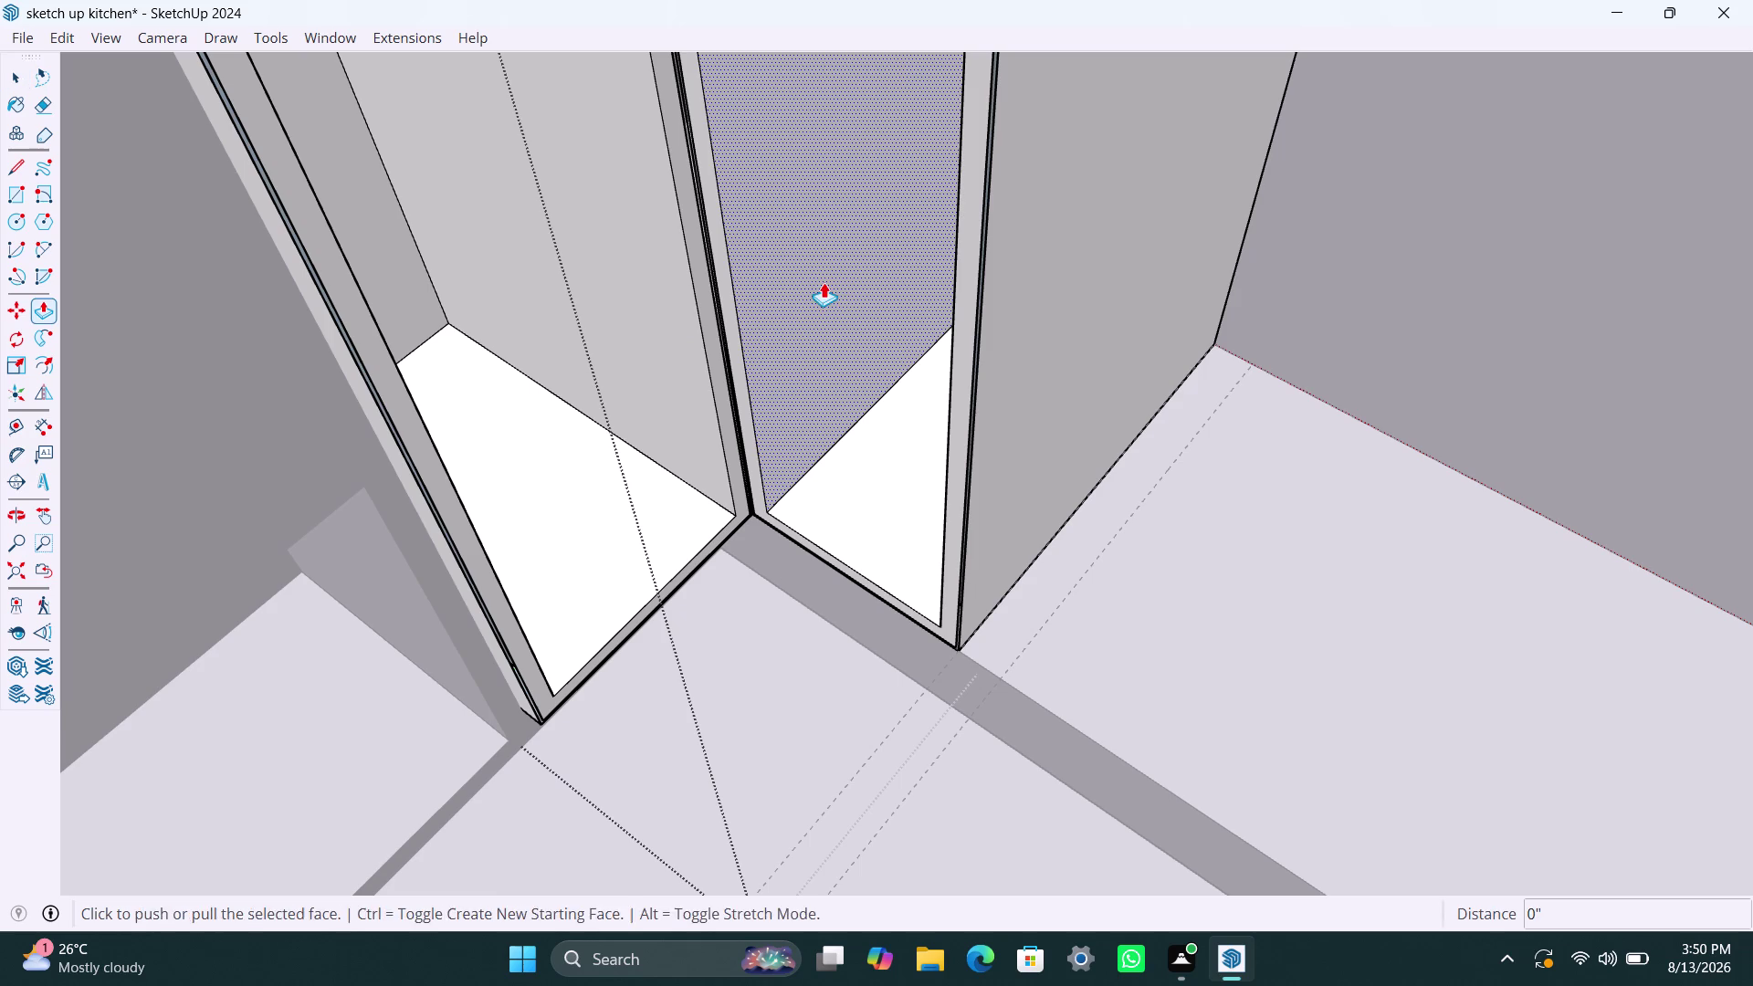
click(823, 282)
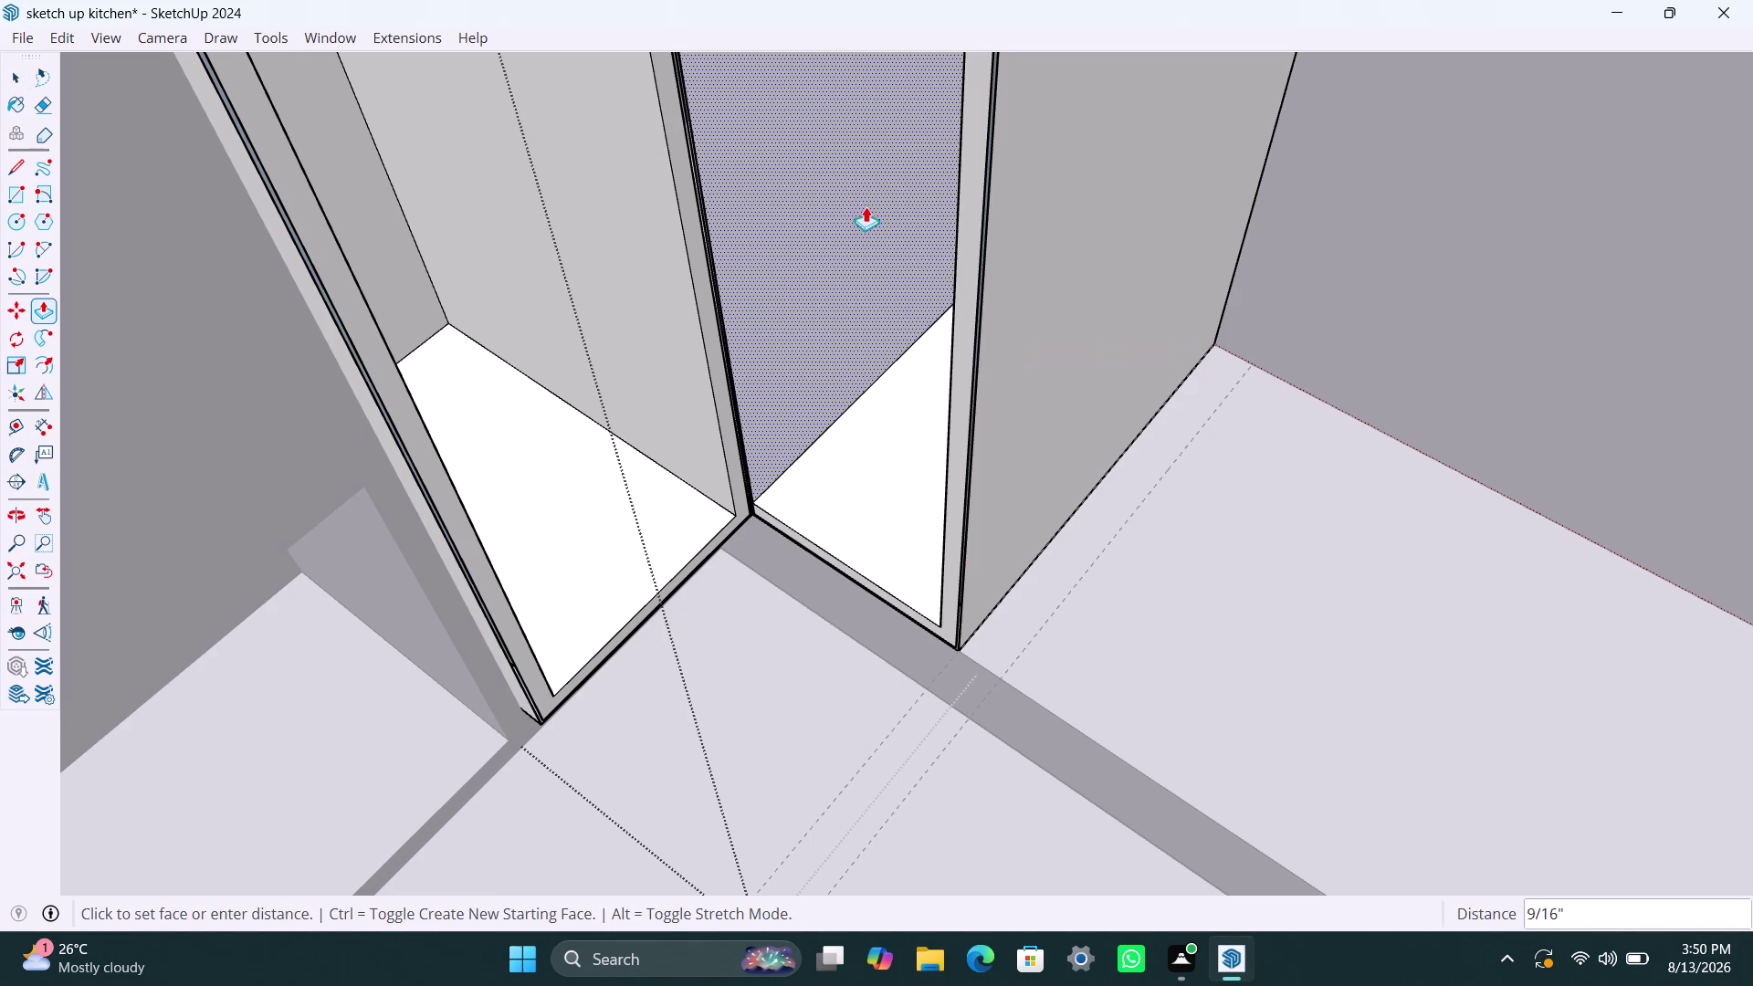
click(794, 249)
key(space)
Push the left section's back face further back.
click(646, 308)
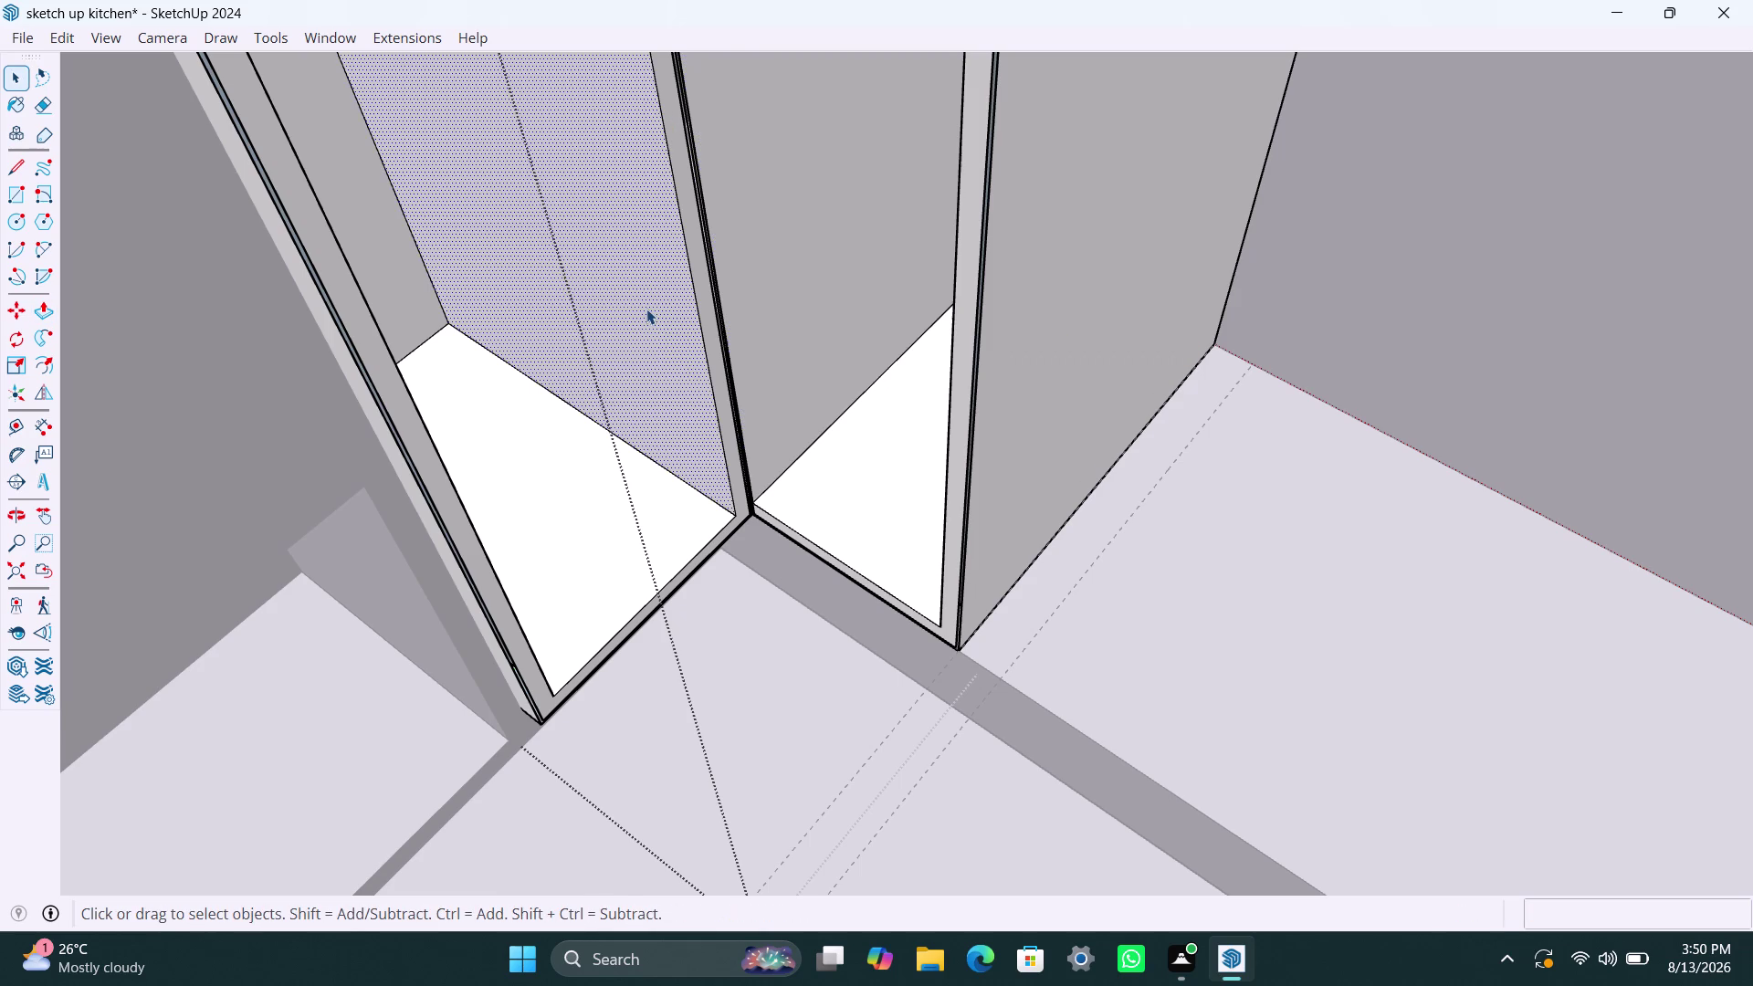
key(p)
click(646, 308)
click(709, 270)
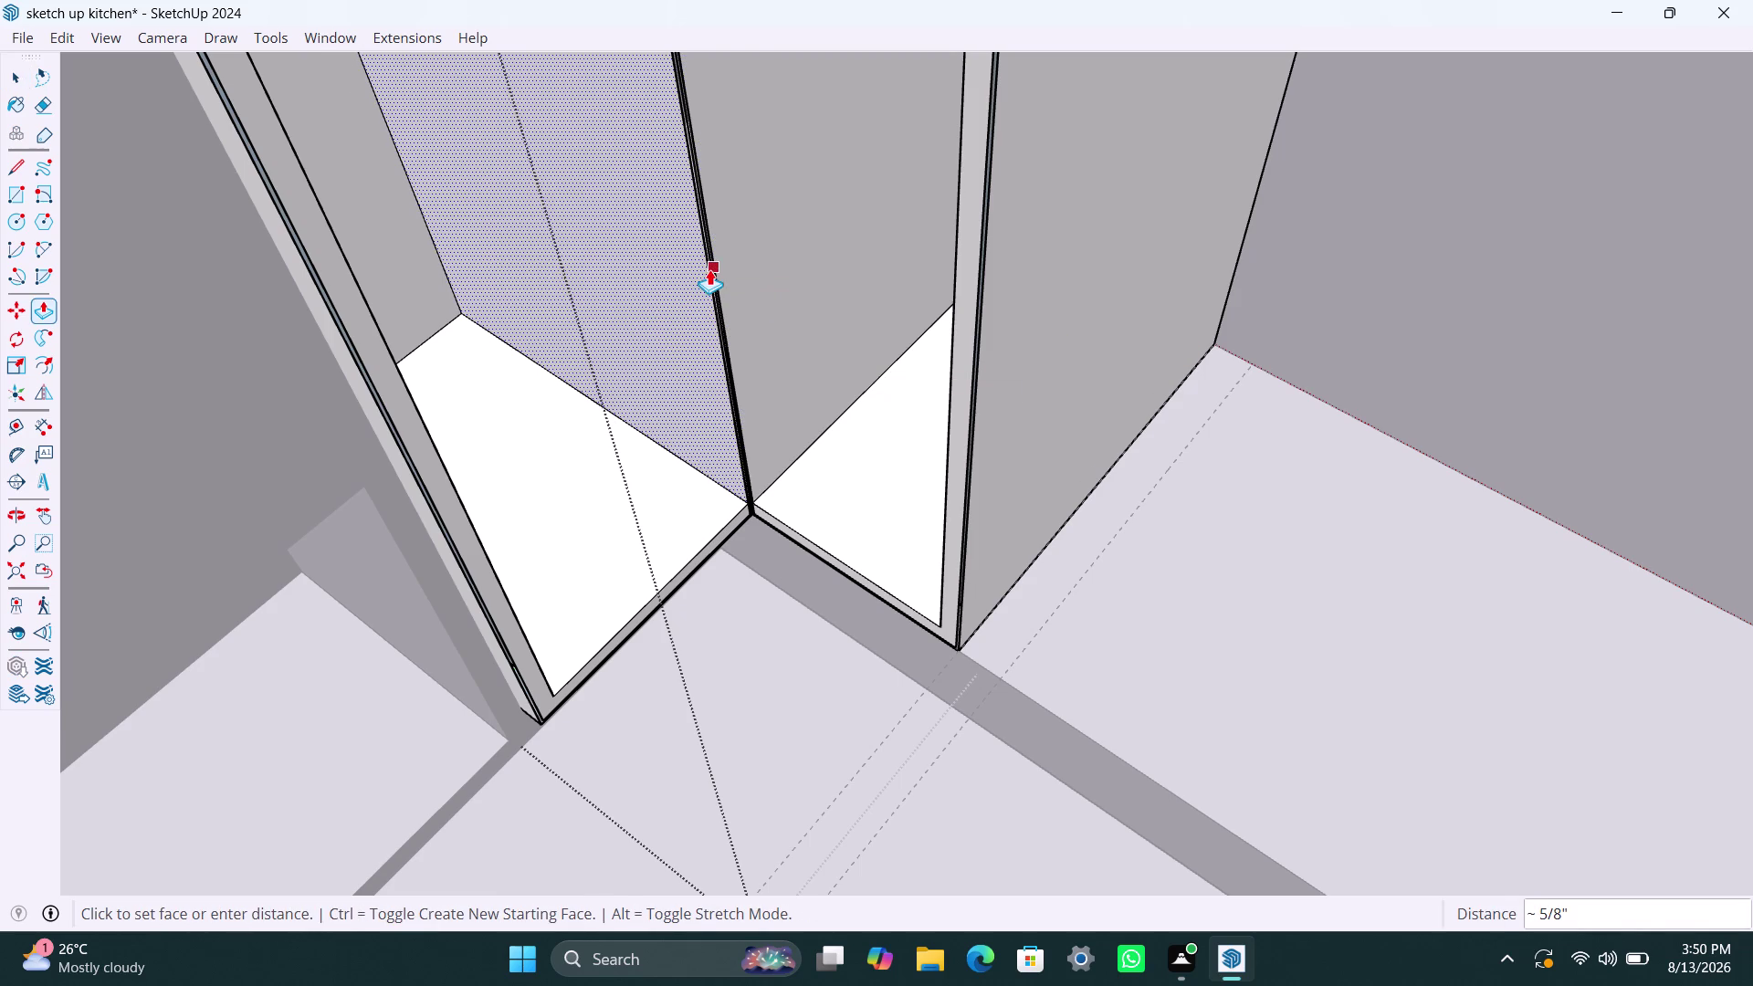
key(space)
click(768, 251)
Push the right compartment's back face much deeper, then cancel a pull on the left back face.
key(p)
click(768, 250)
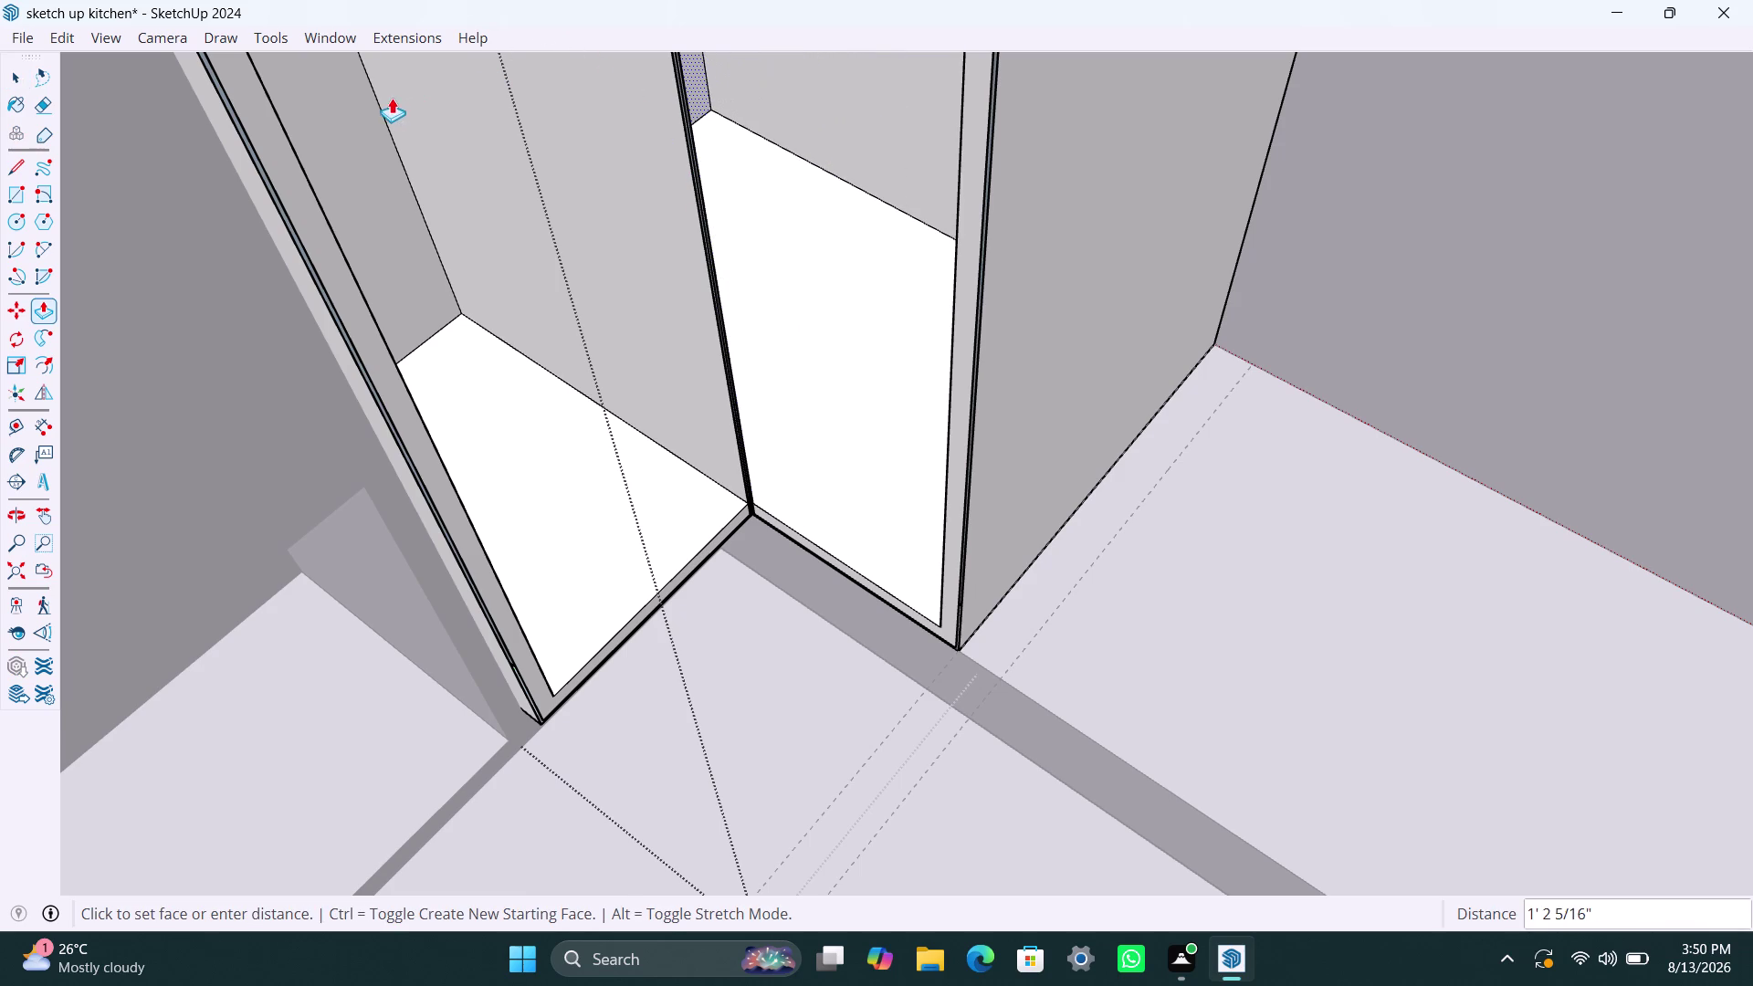
click(346, 69)
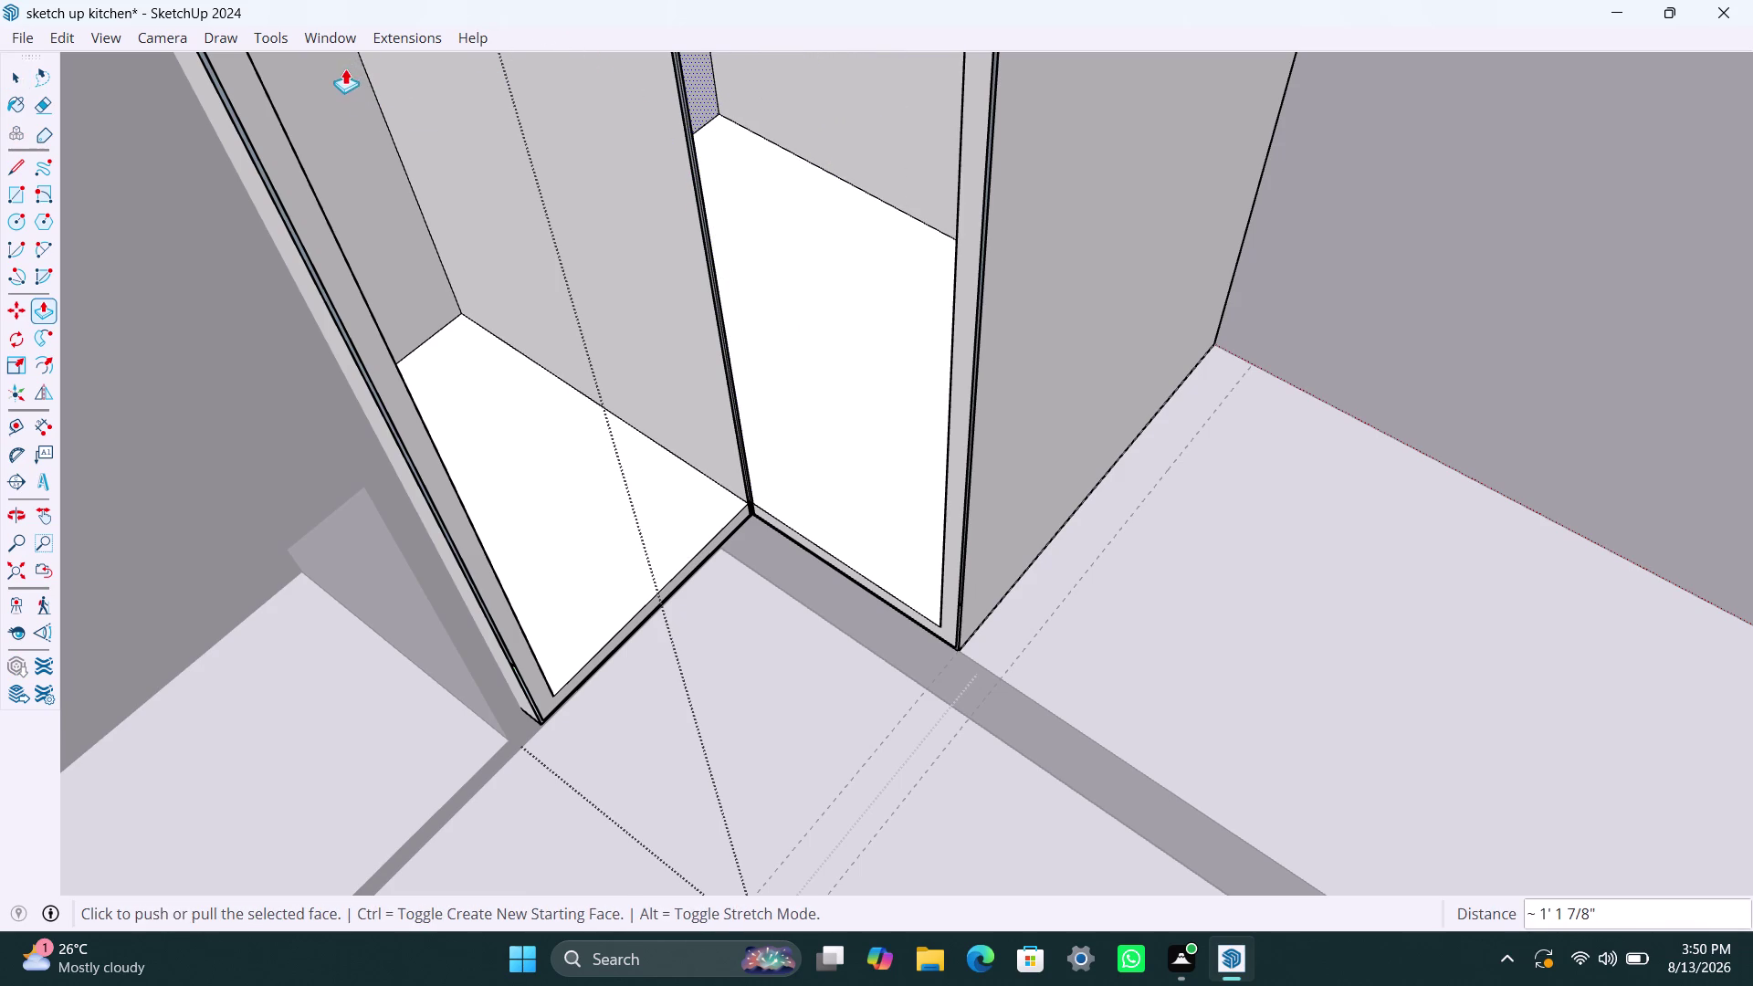
key(space)
click(491, 111)
key(p)
click(483, 124)
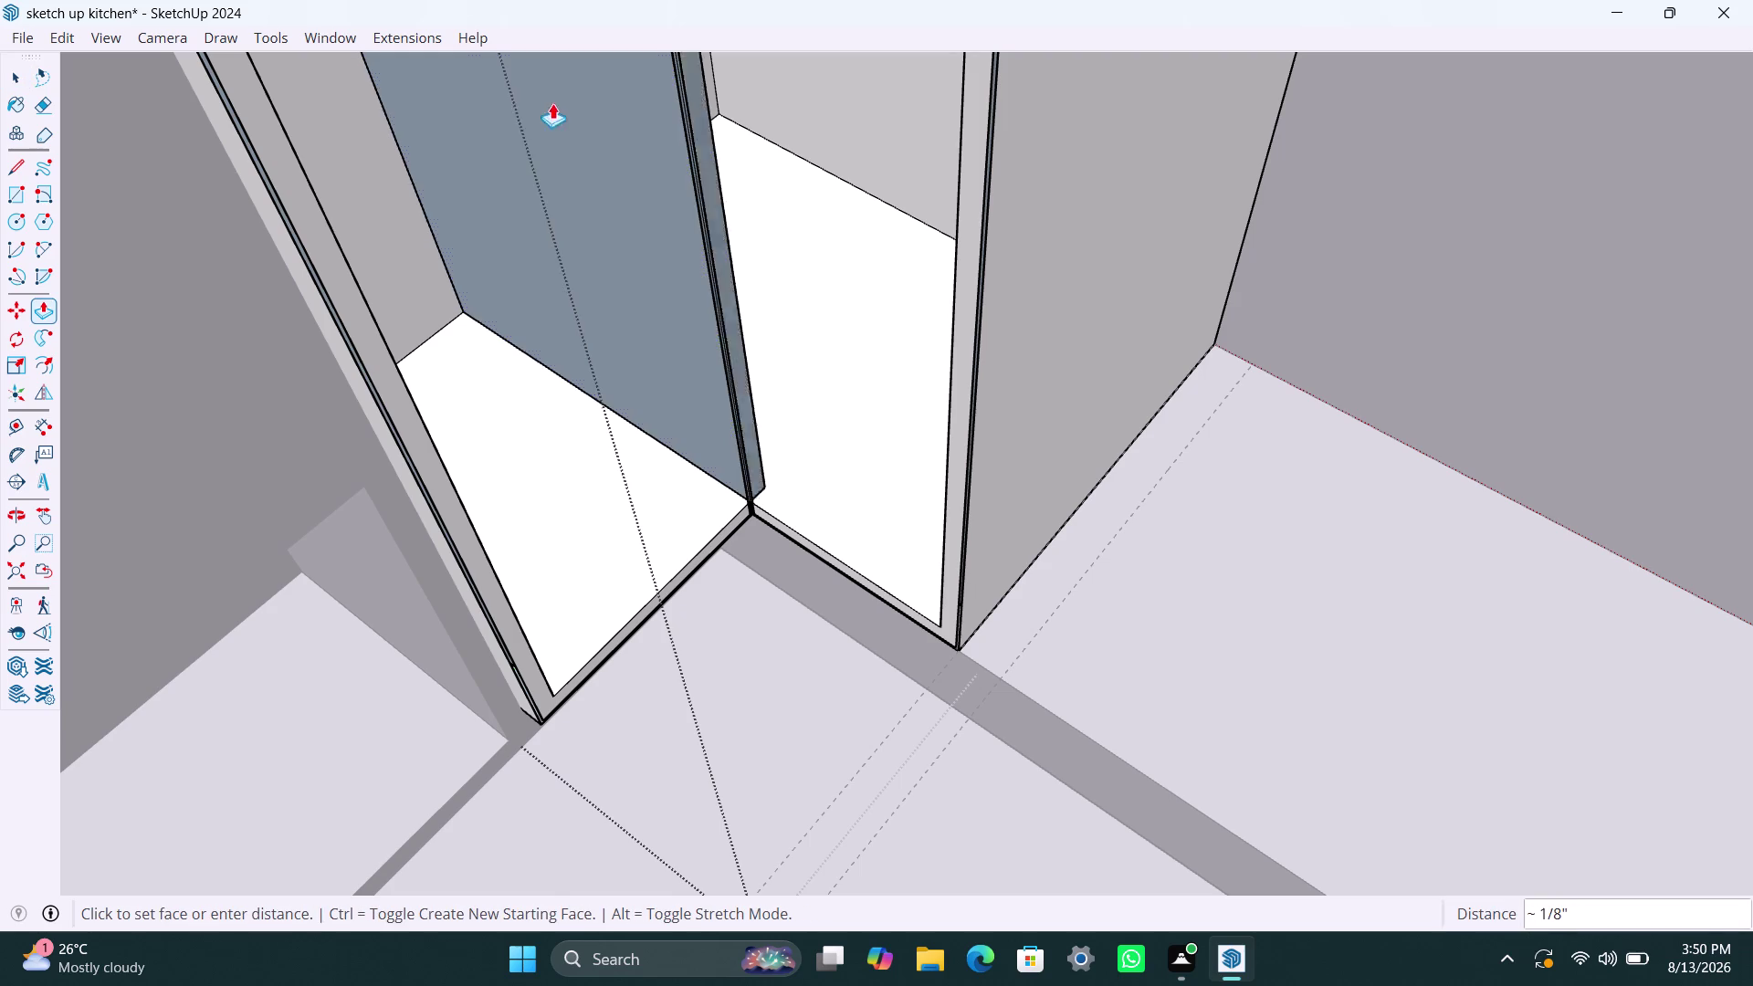
key(Escape)
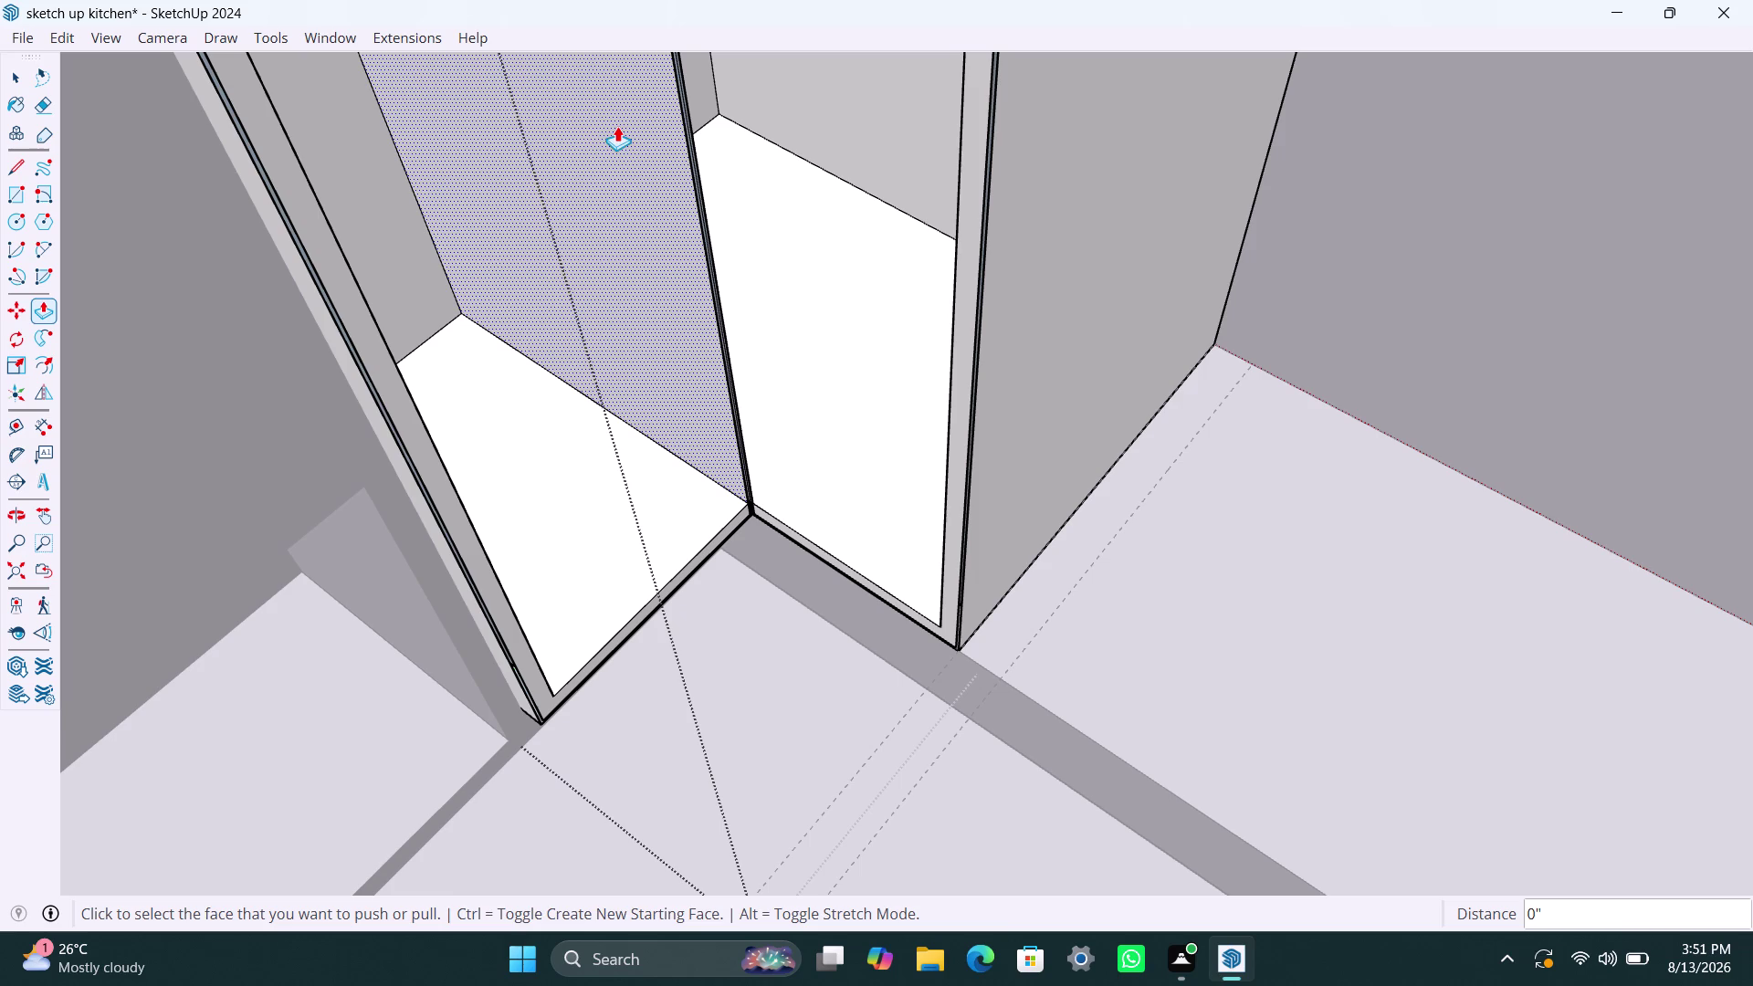
key(space)
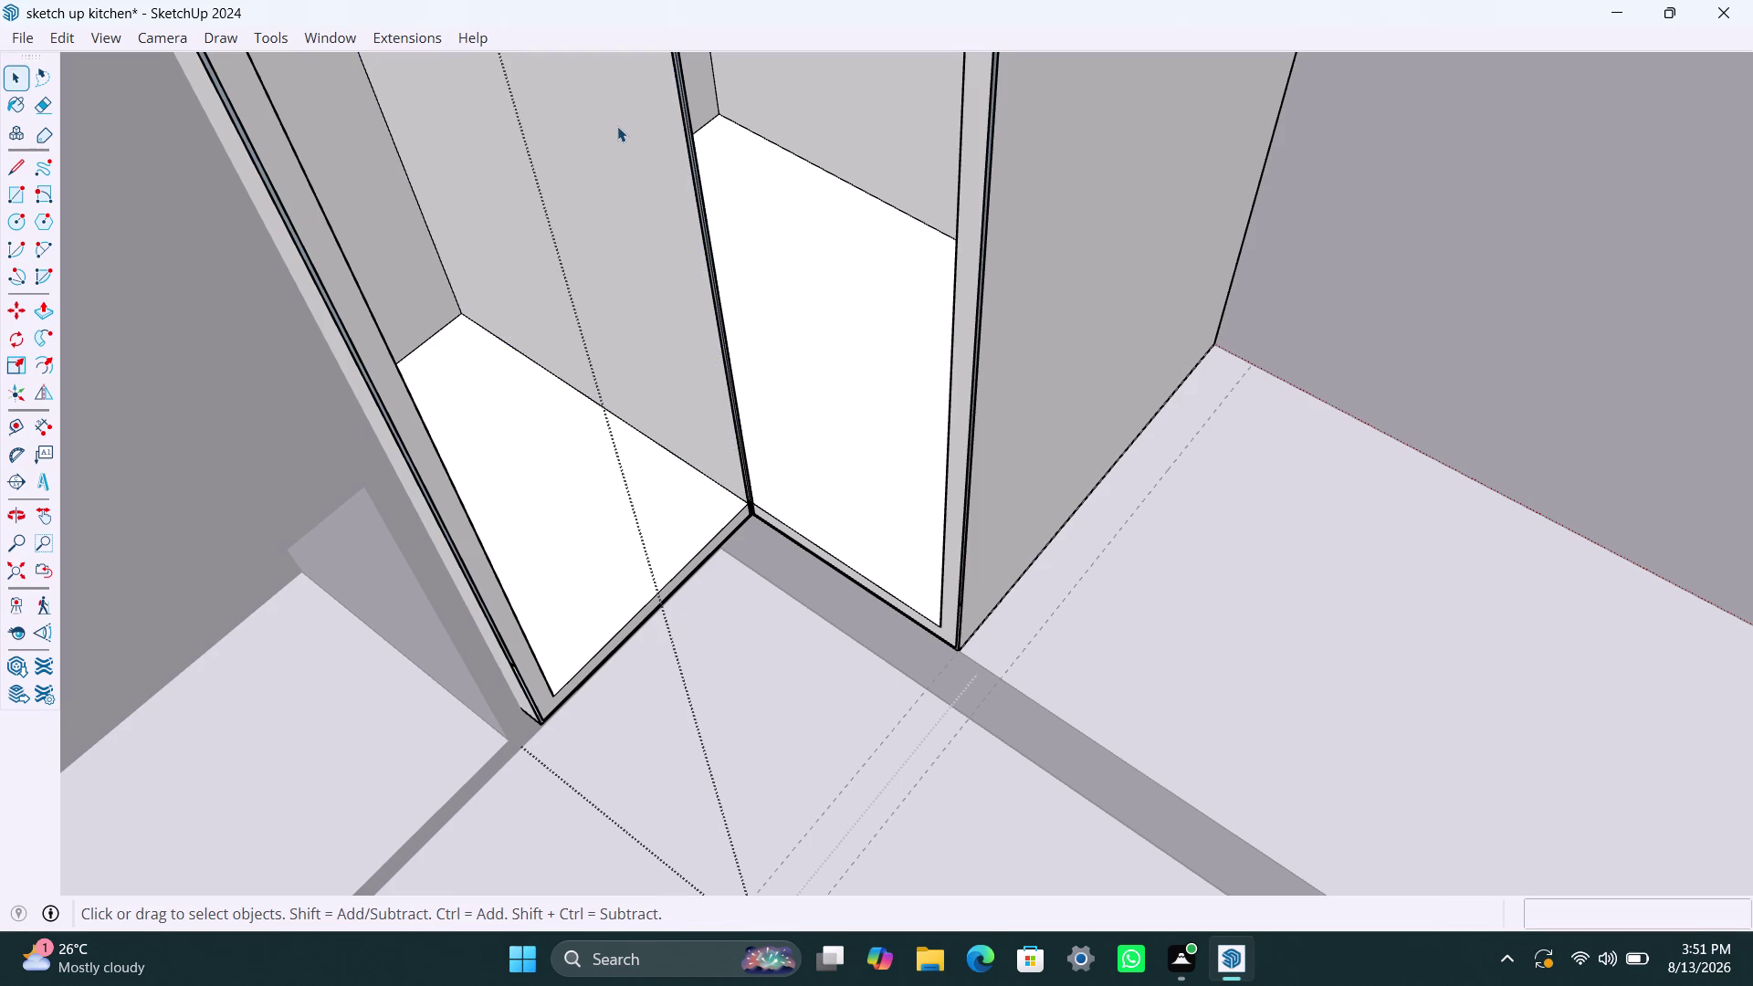
Push/Pull the divider face inside the compartment.
click(623, 126)
key(p)
click(626, 126)
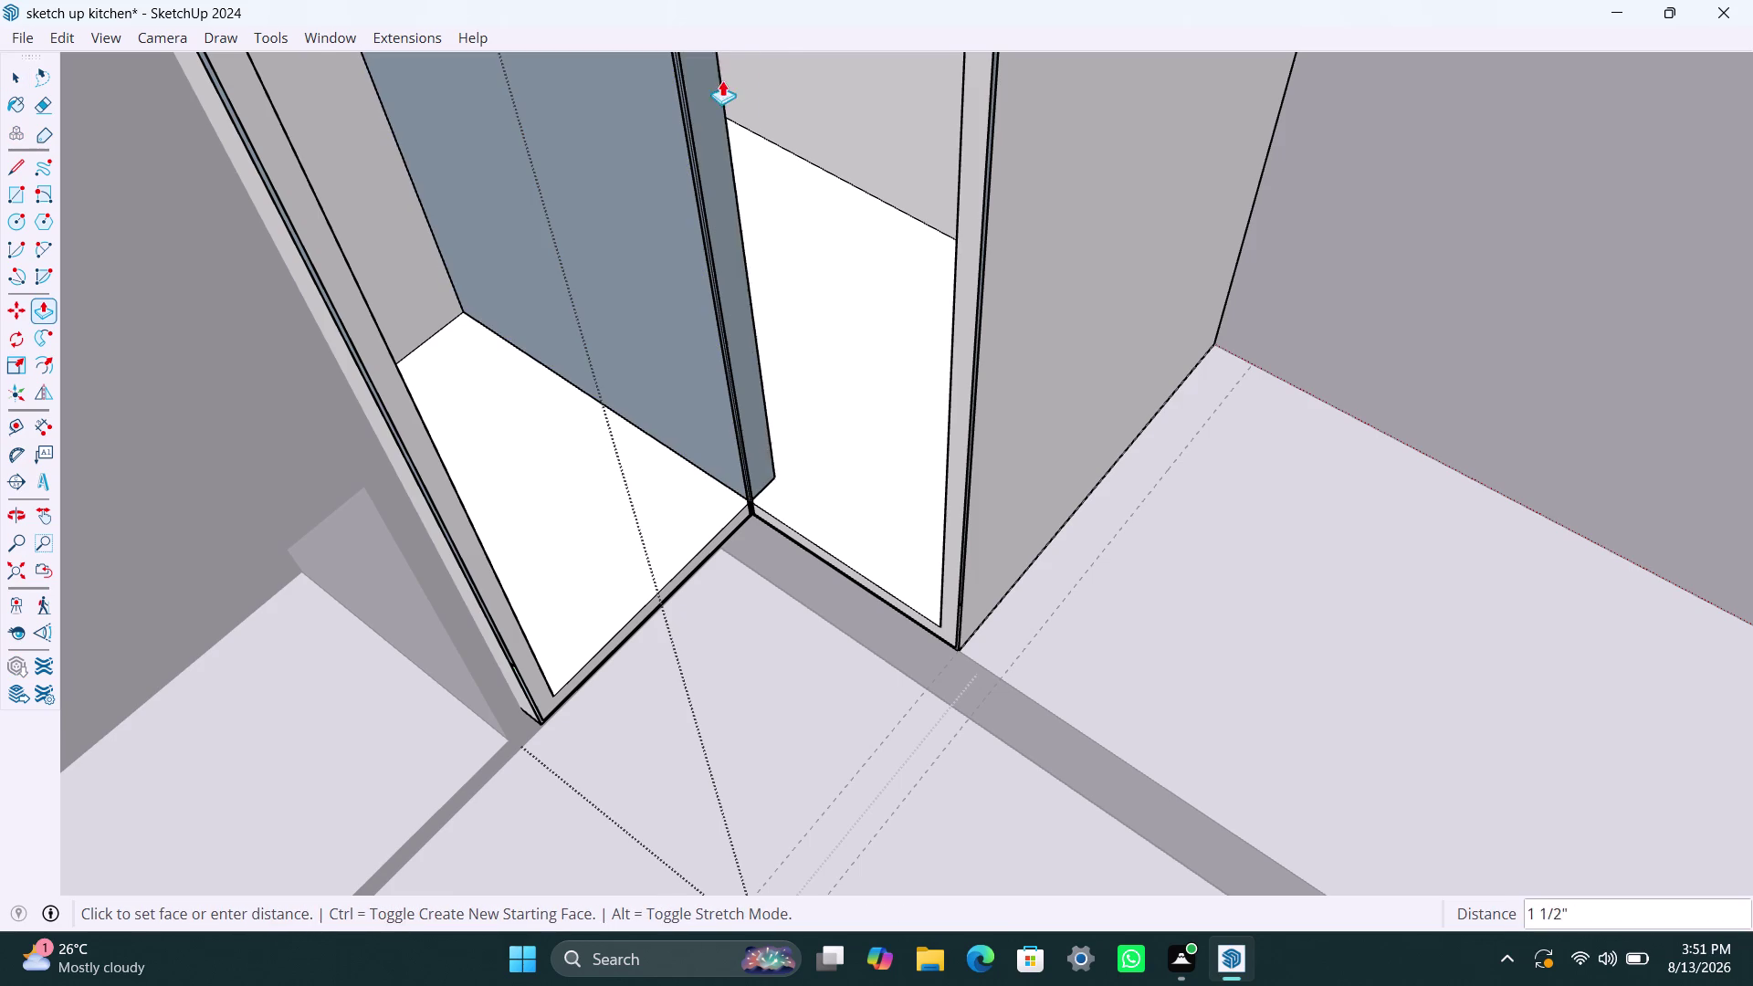
key(space)
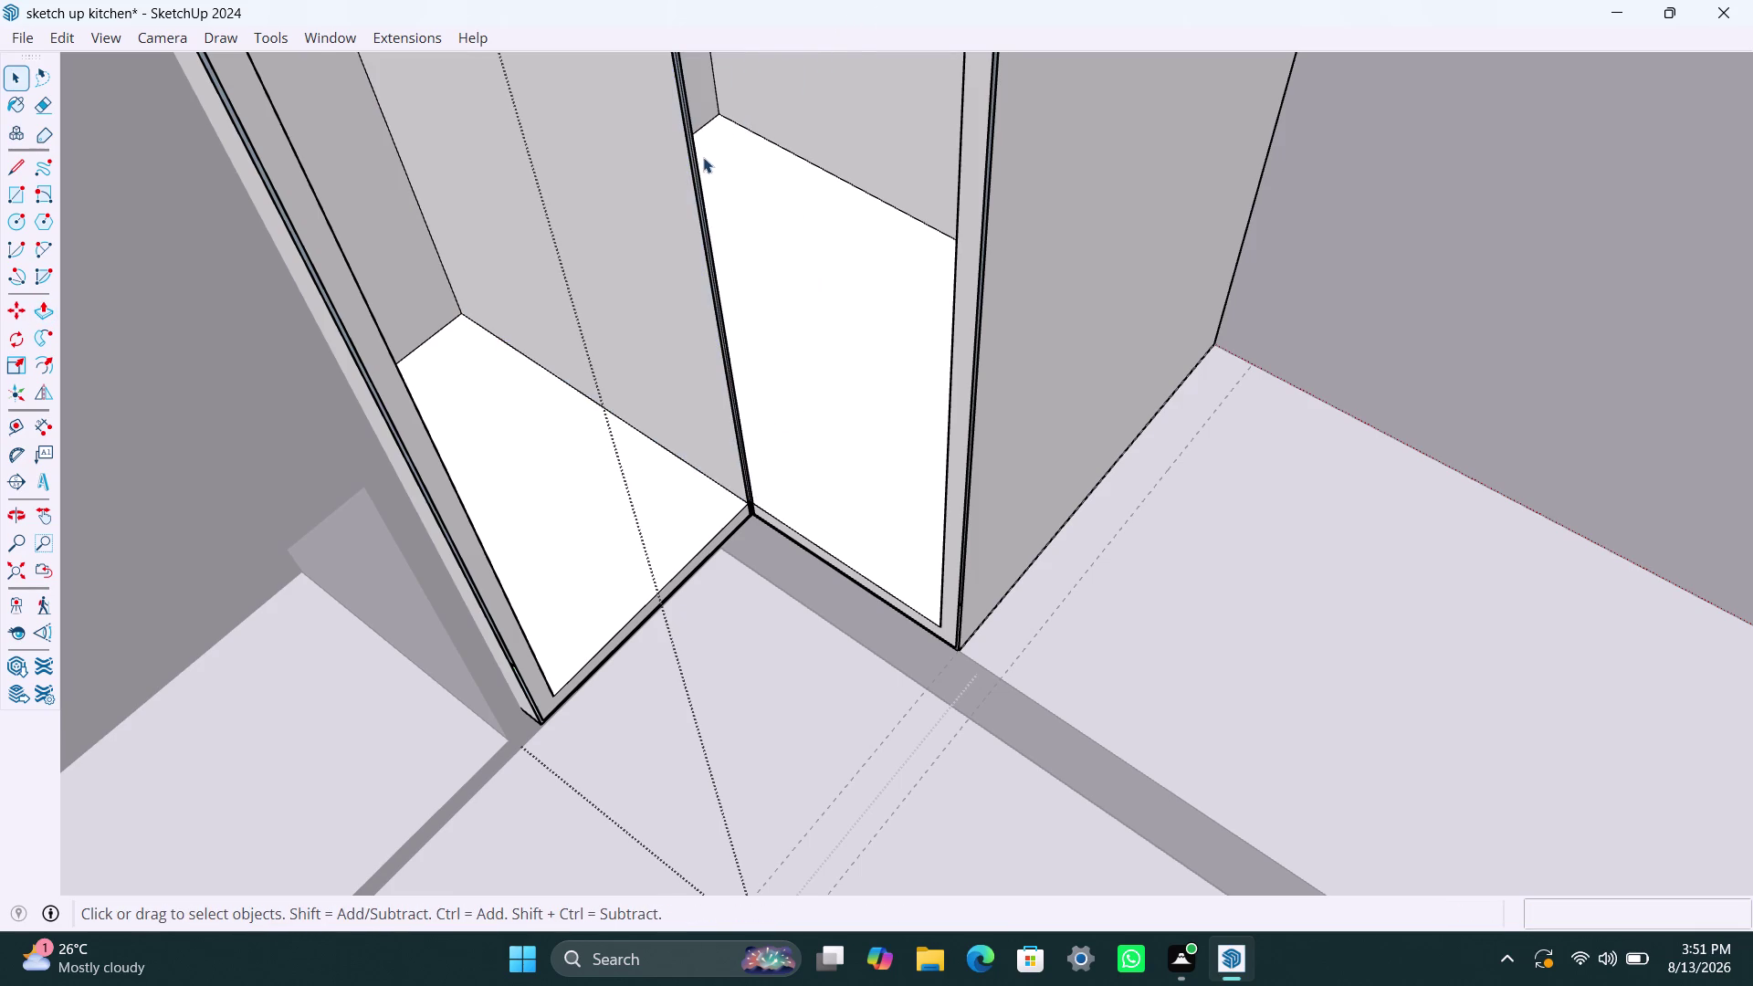
click(684, 181)
double_click(685, 181)
Delete the left back face with its edges, then undo the deletion.
click(685, 181)
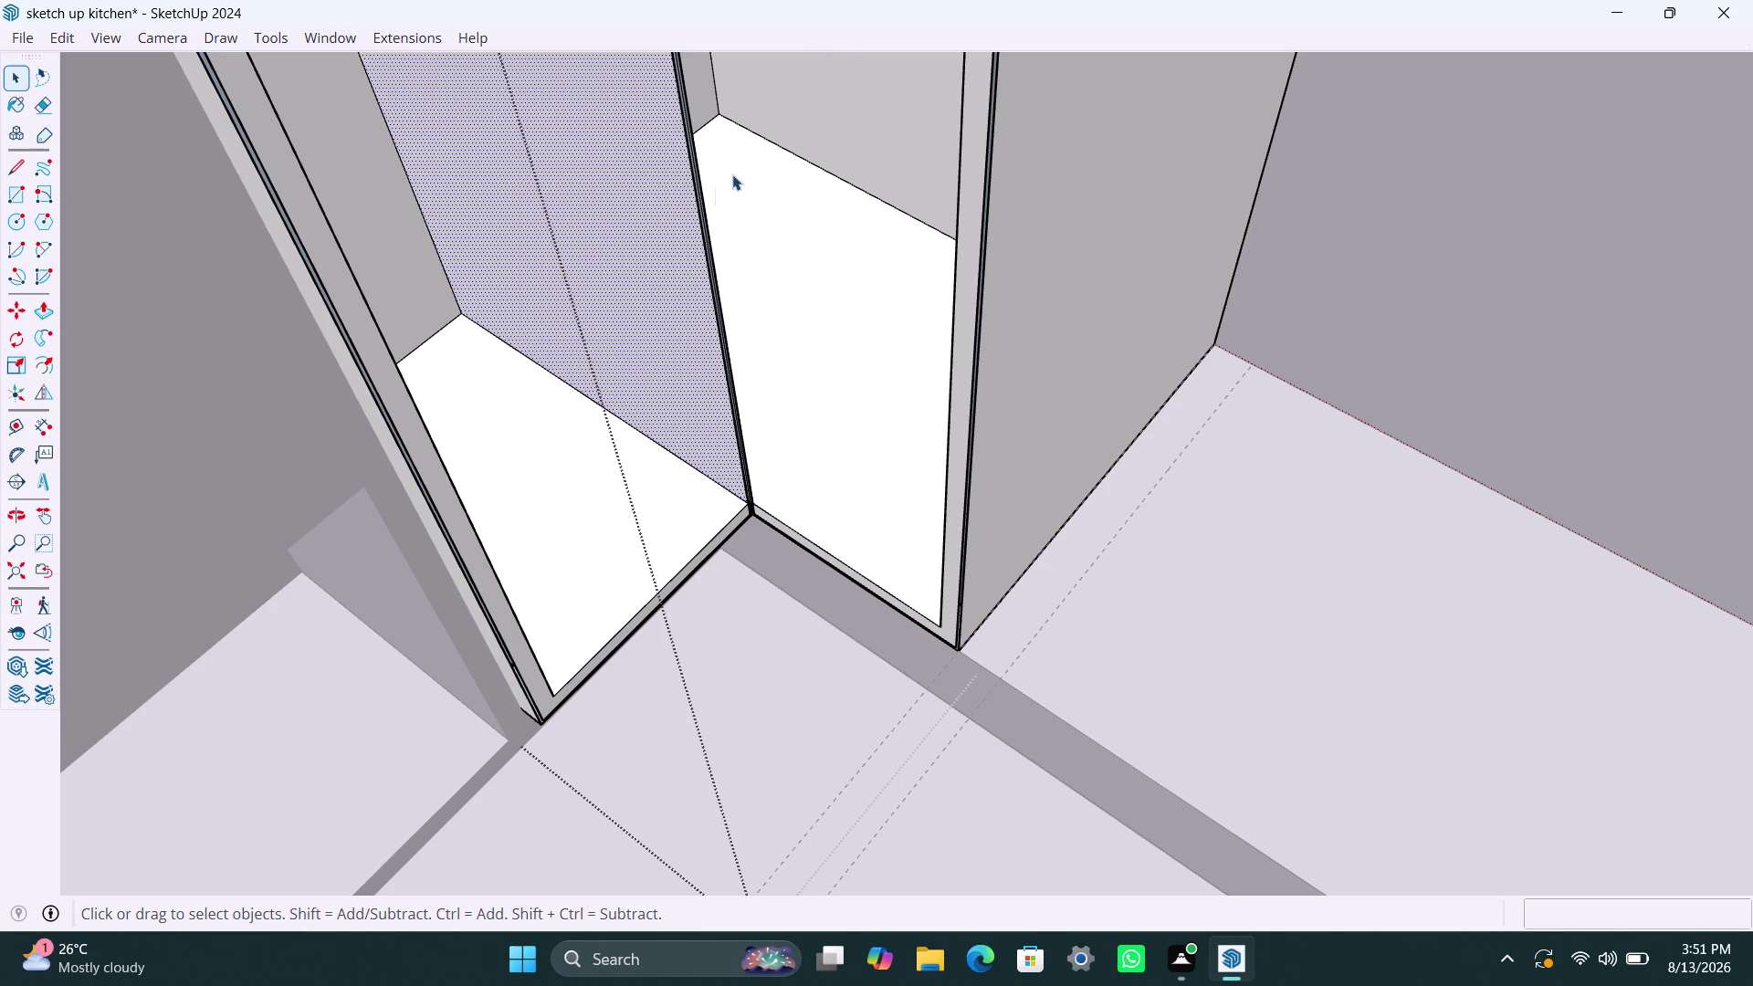
double_click(691, 208)
key(Delete)
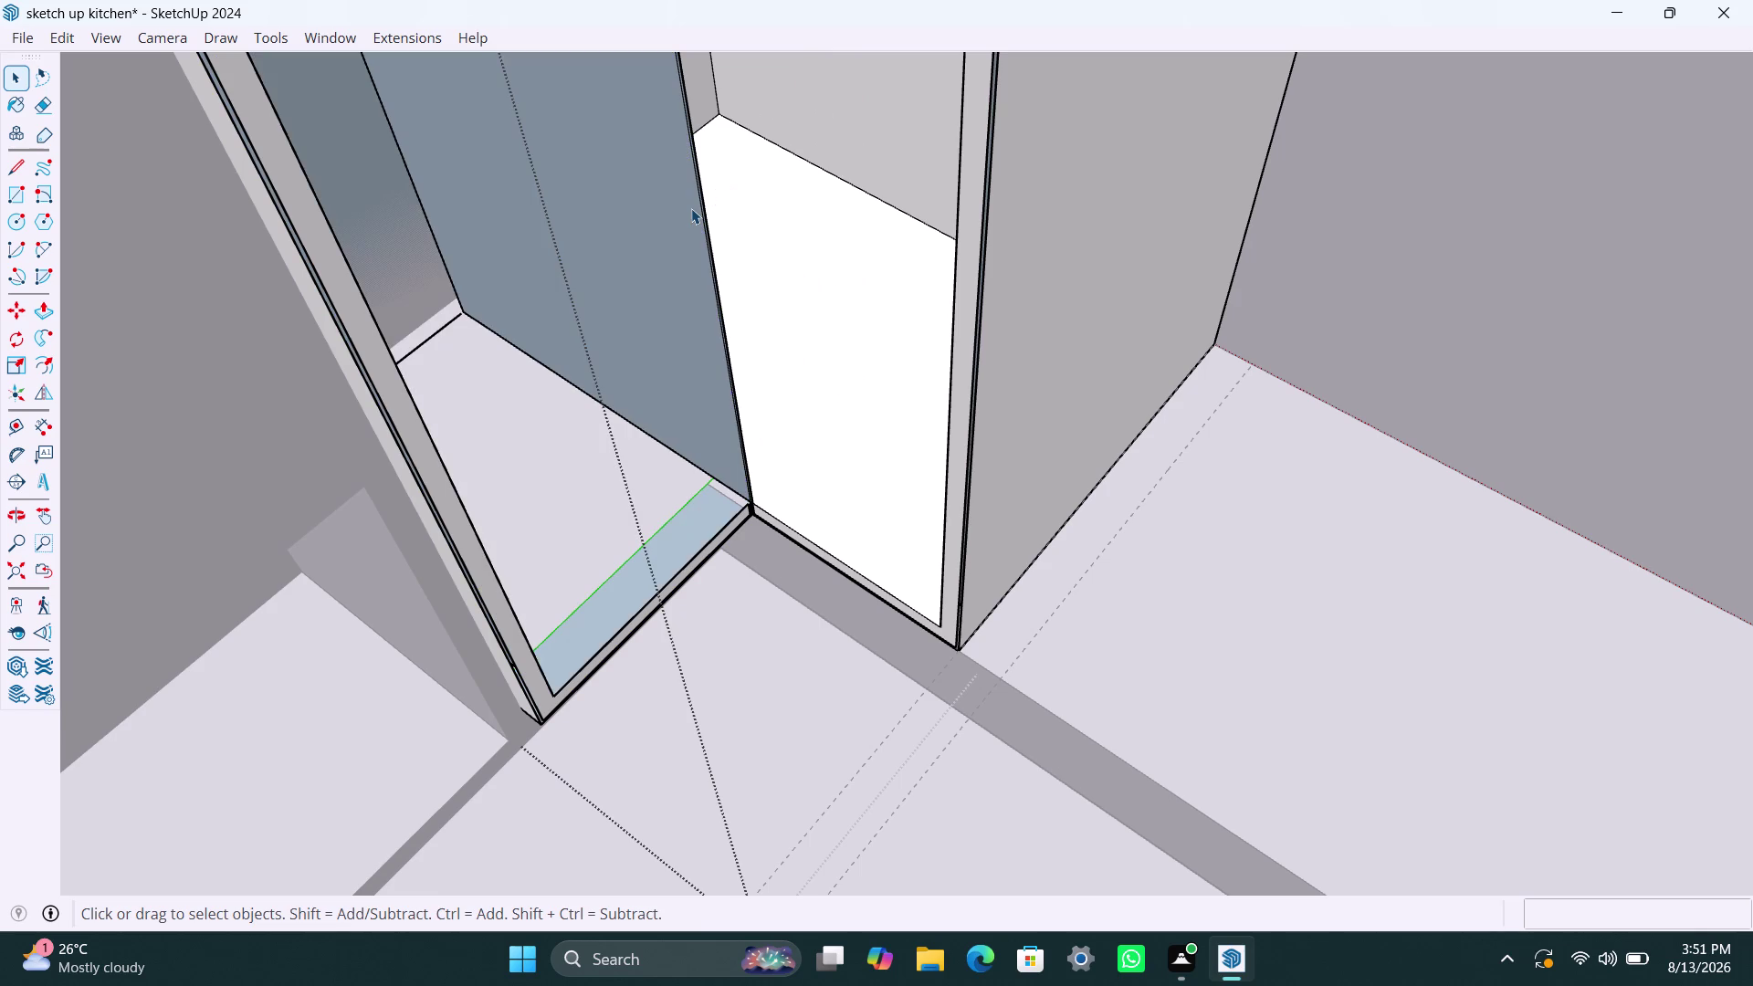
click(692, 208)
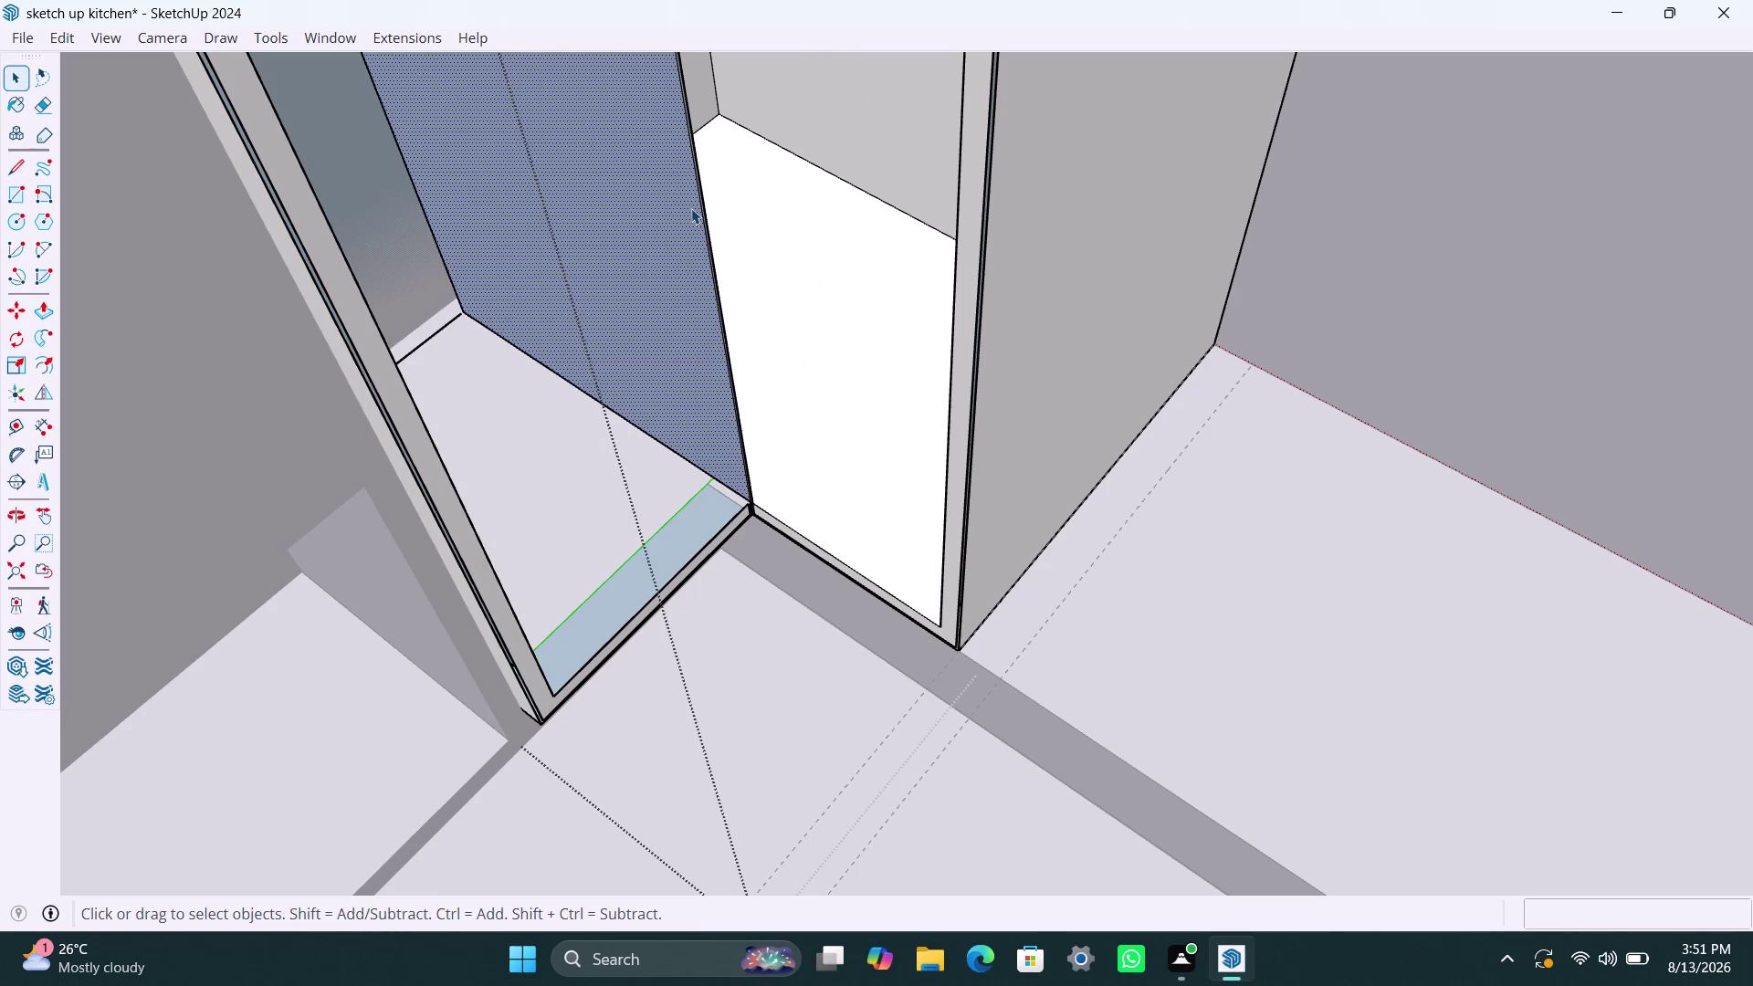
key(ctrl+z)
Delete the edge between the two sections, then the left section's back face.
click(717, 186)
click(697, 198)
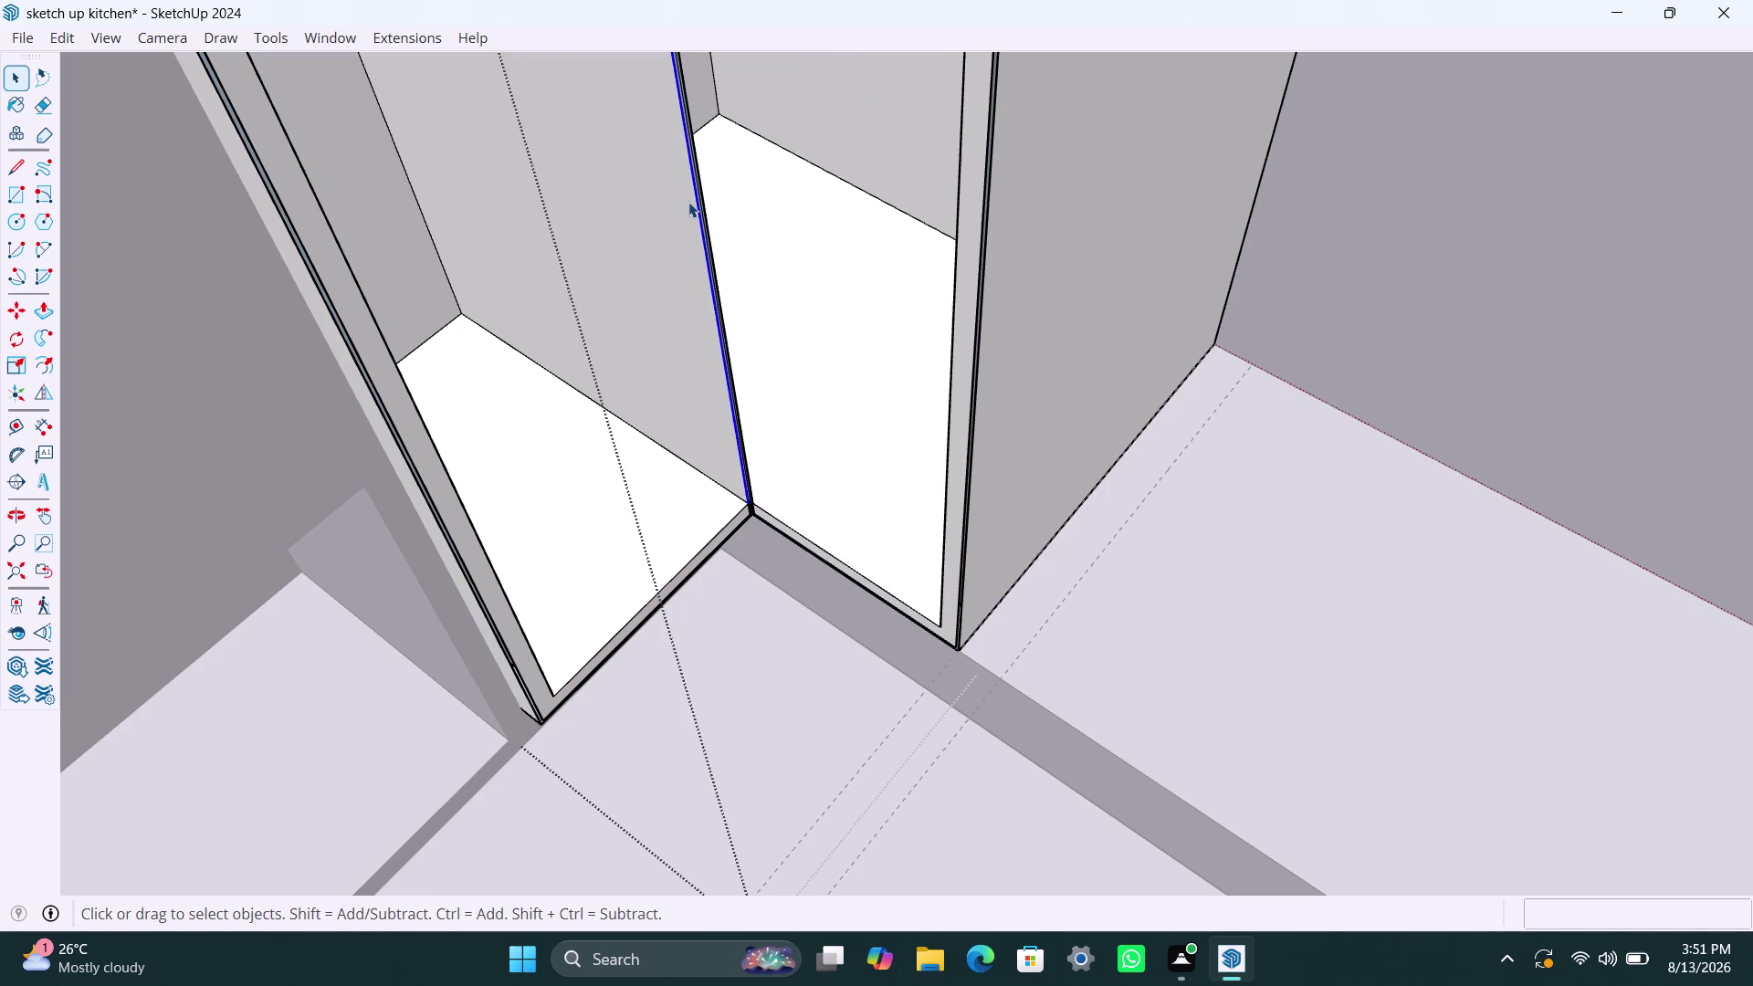
click(688, 202)
key(Delete)
click(689, 203)
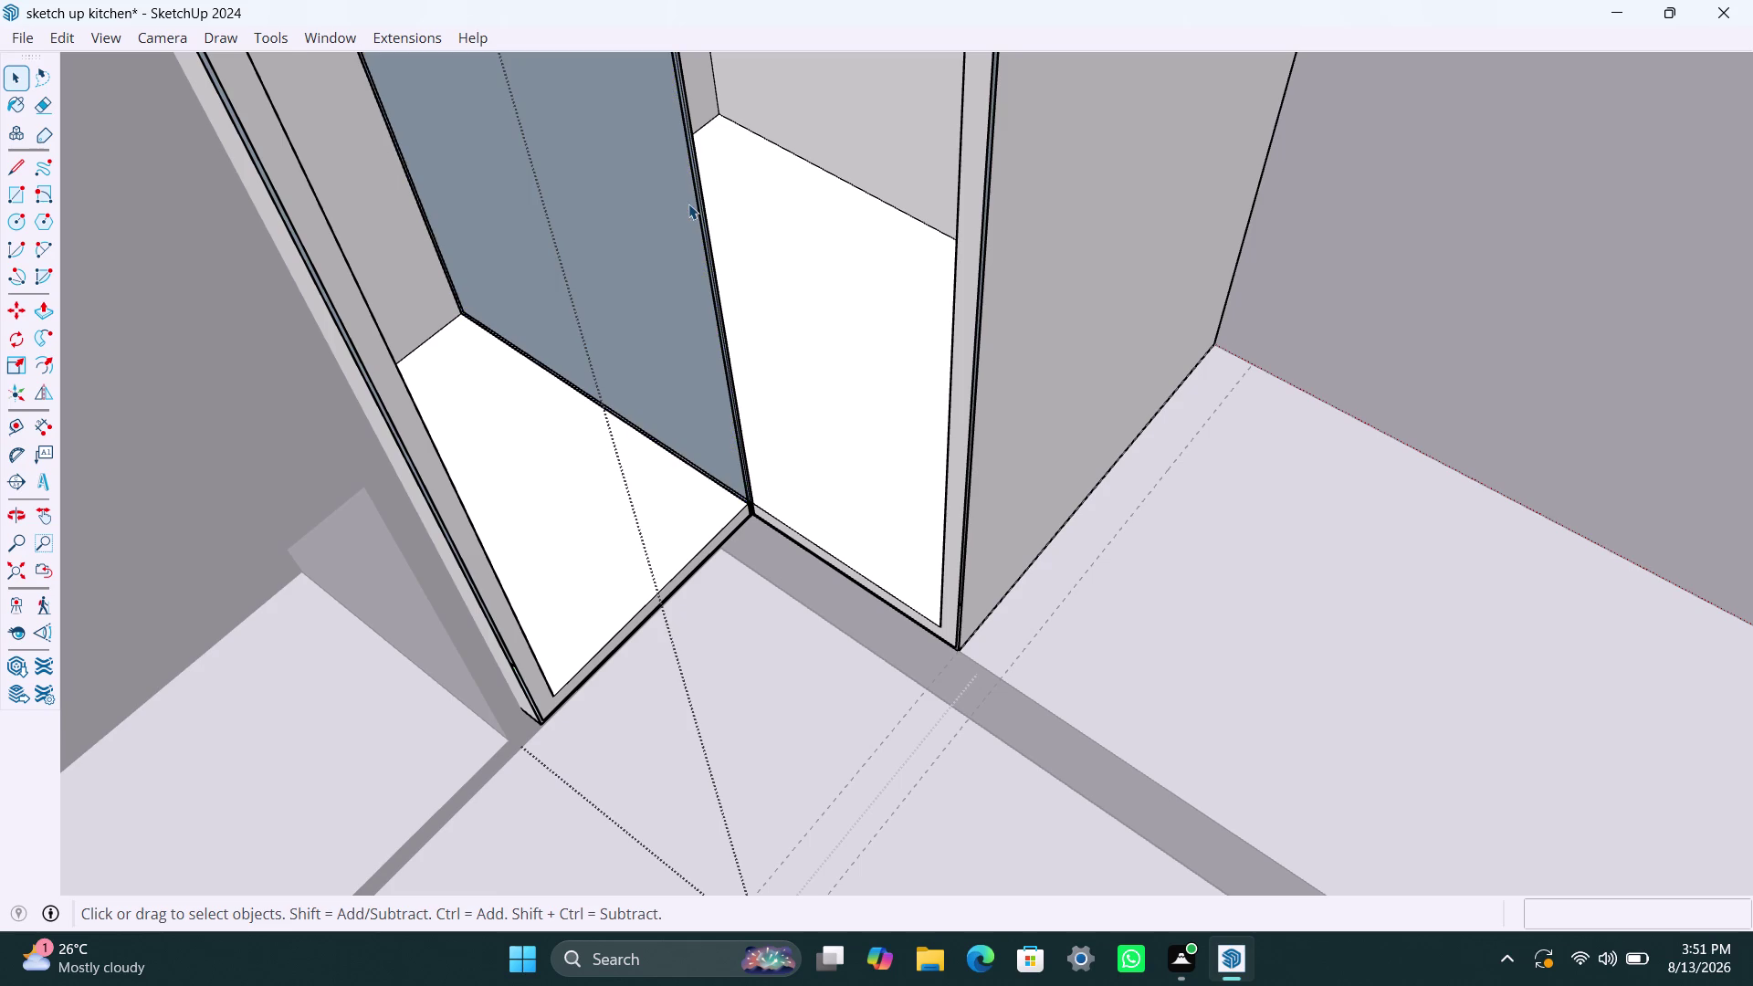
key(Delete)
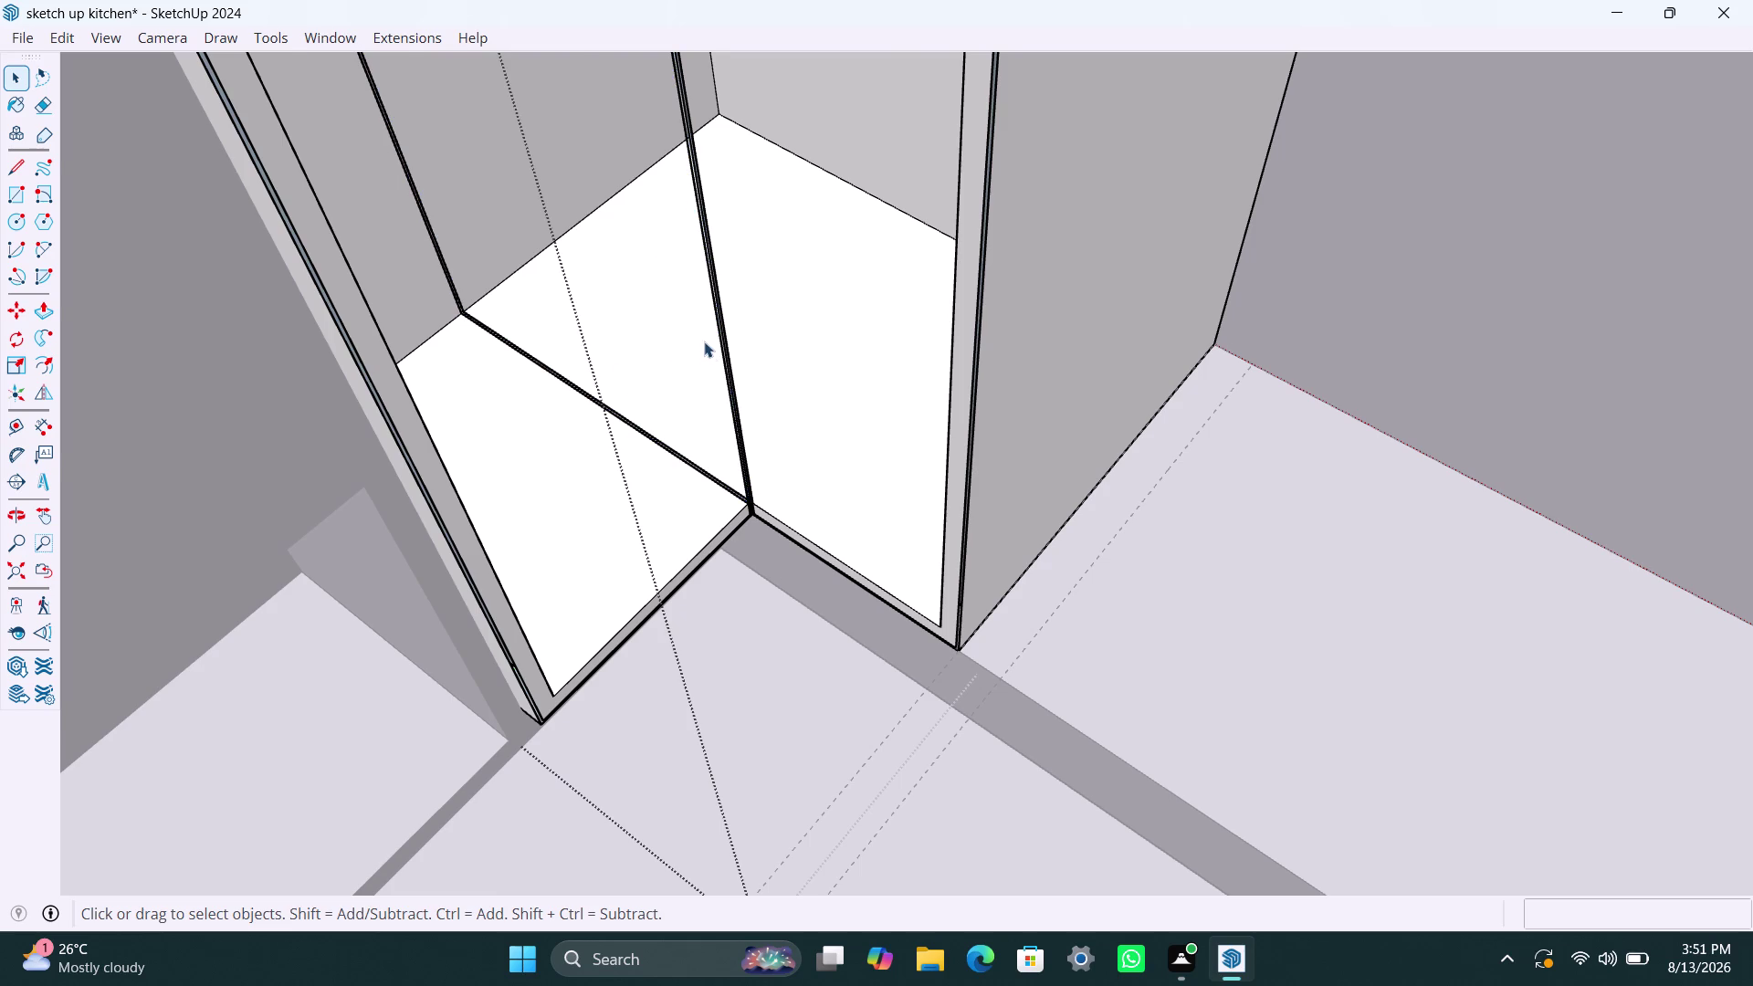
scroll(down, 3)
scroll(down, 3)
Erase the stray vertical edge pieces inside the narrow compartment.
middle_drag(687, 392, 429, 336)
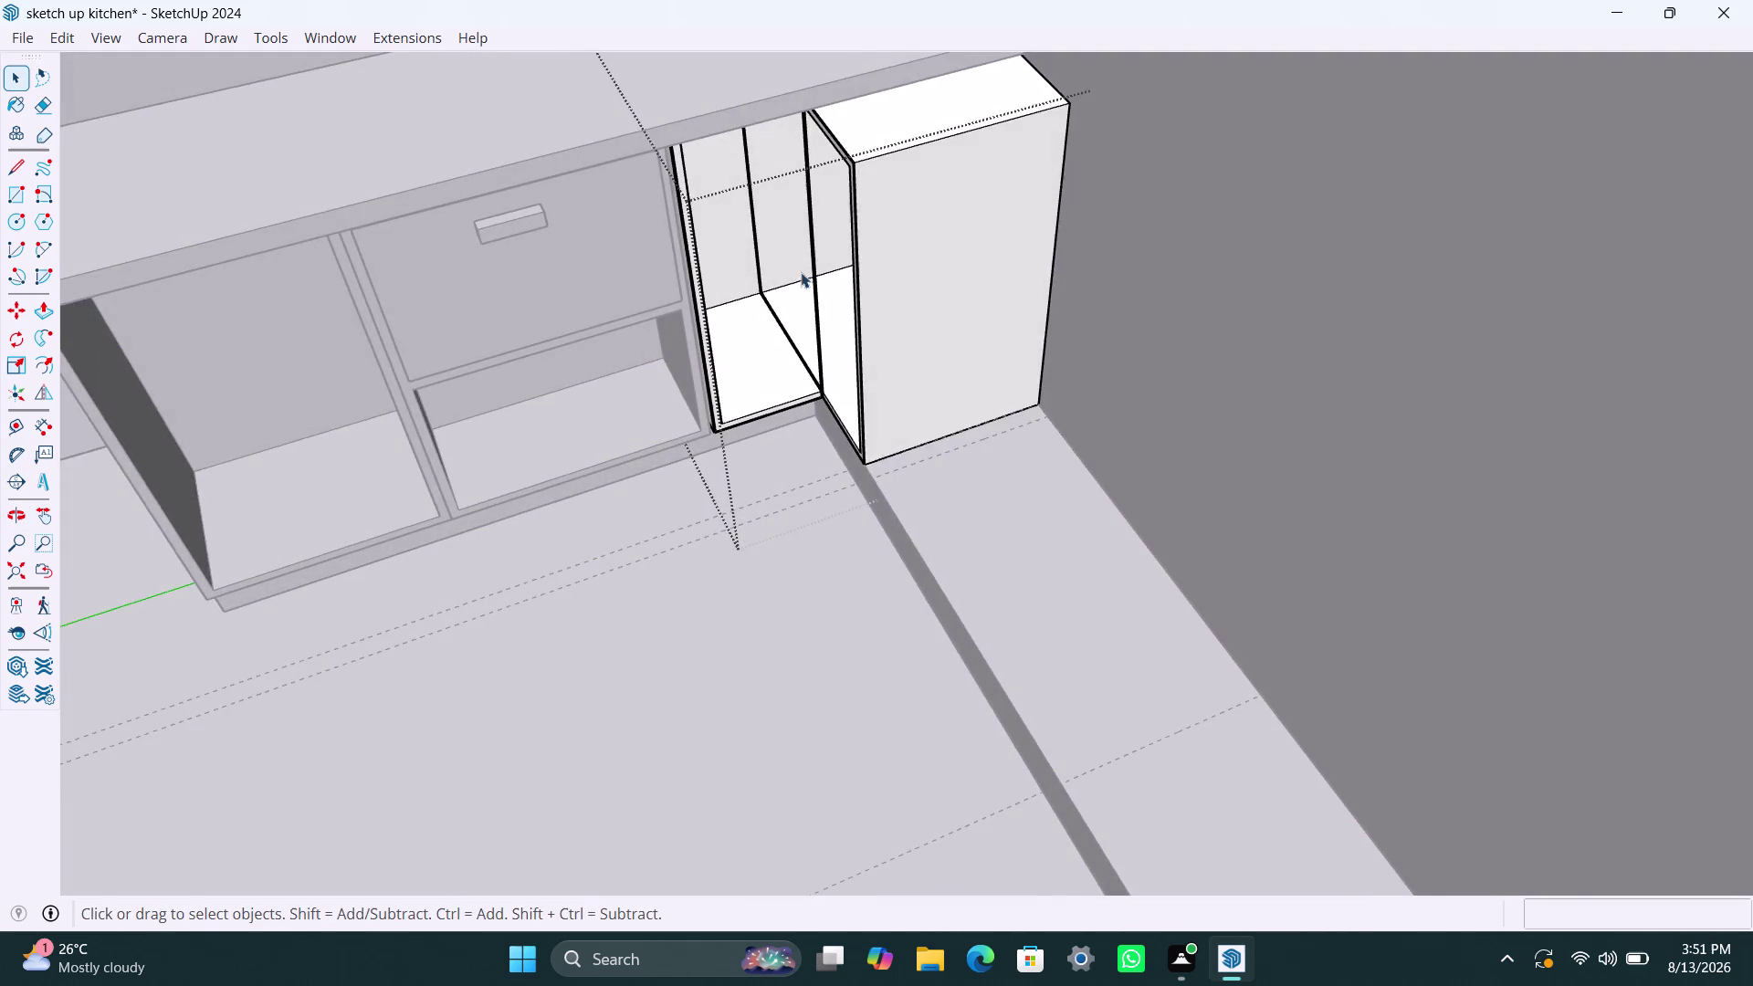
scroll(up, 3)
scroll(up, 3)
click(829, 244)
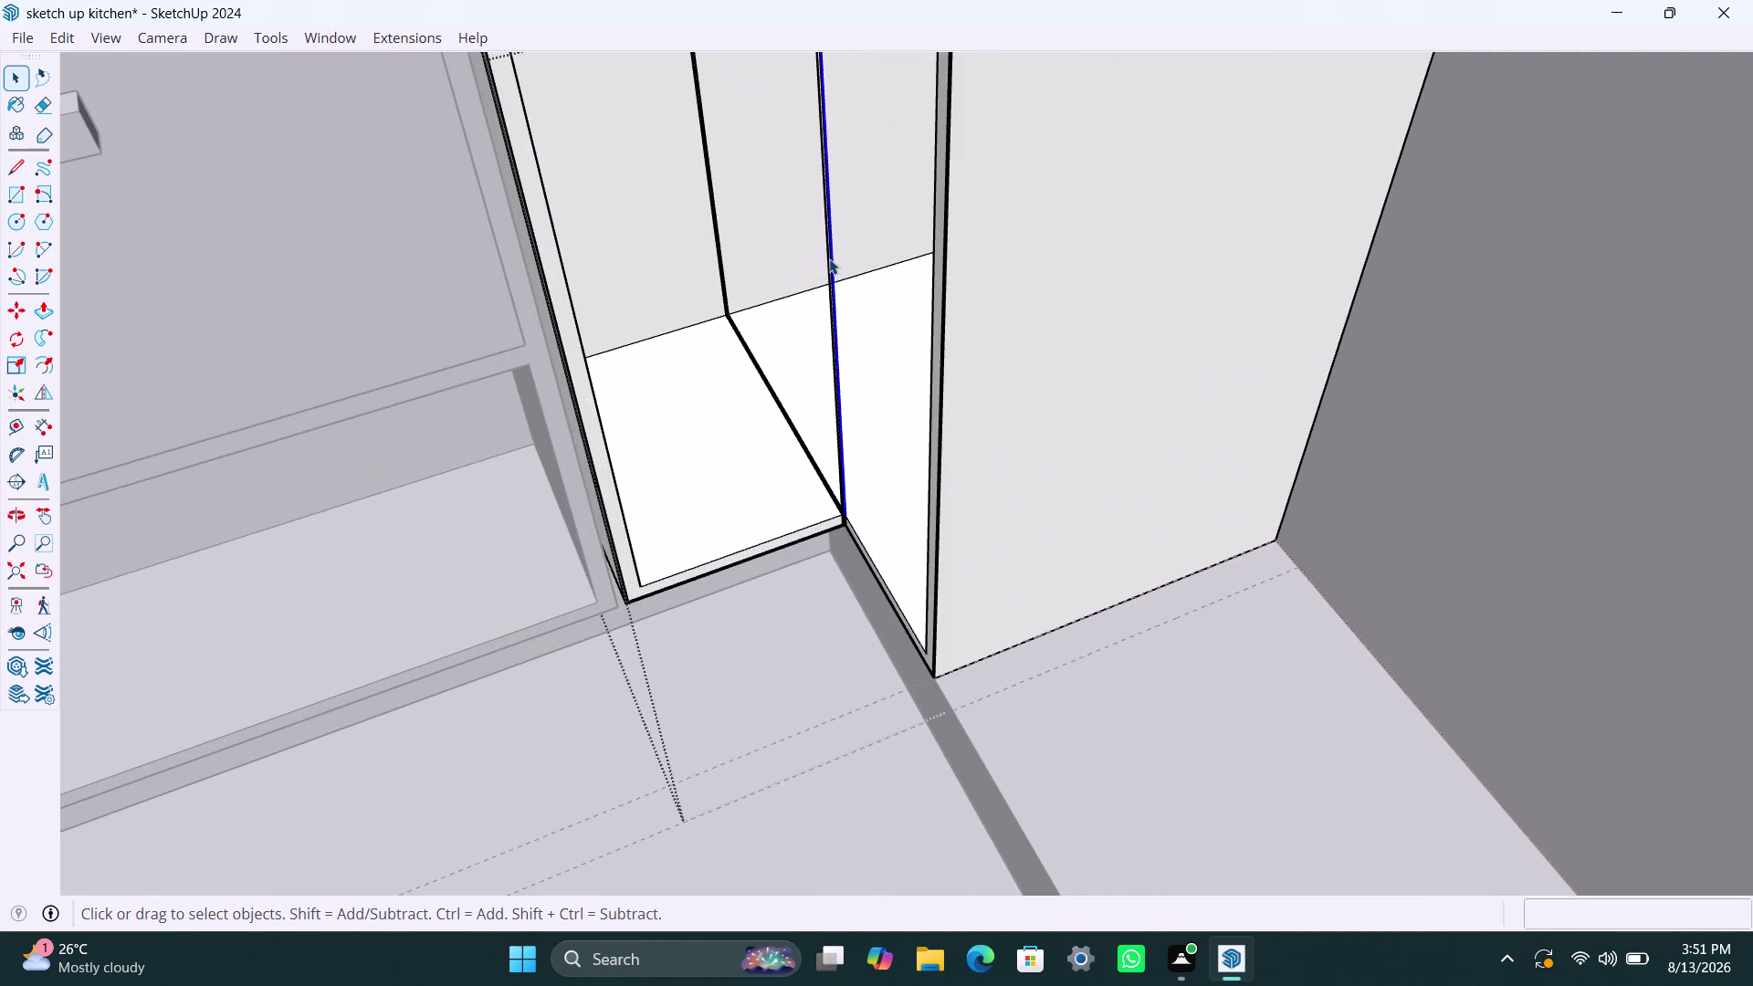
key(Delete)
click(832, 293)
key(Delete)
click(833, 300)
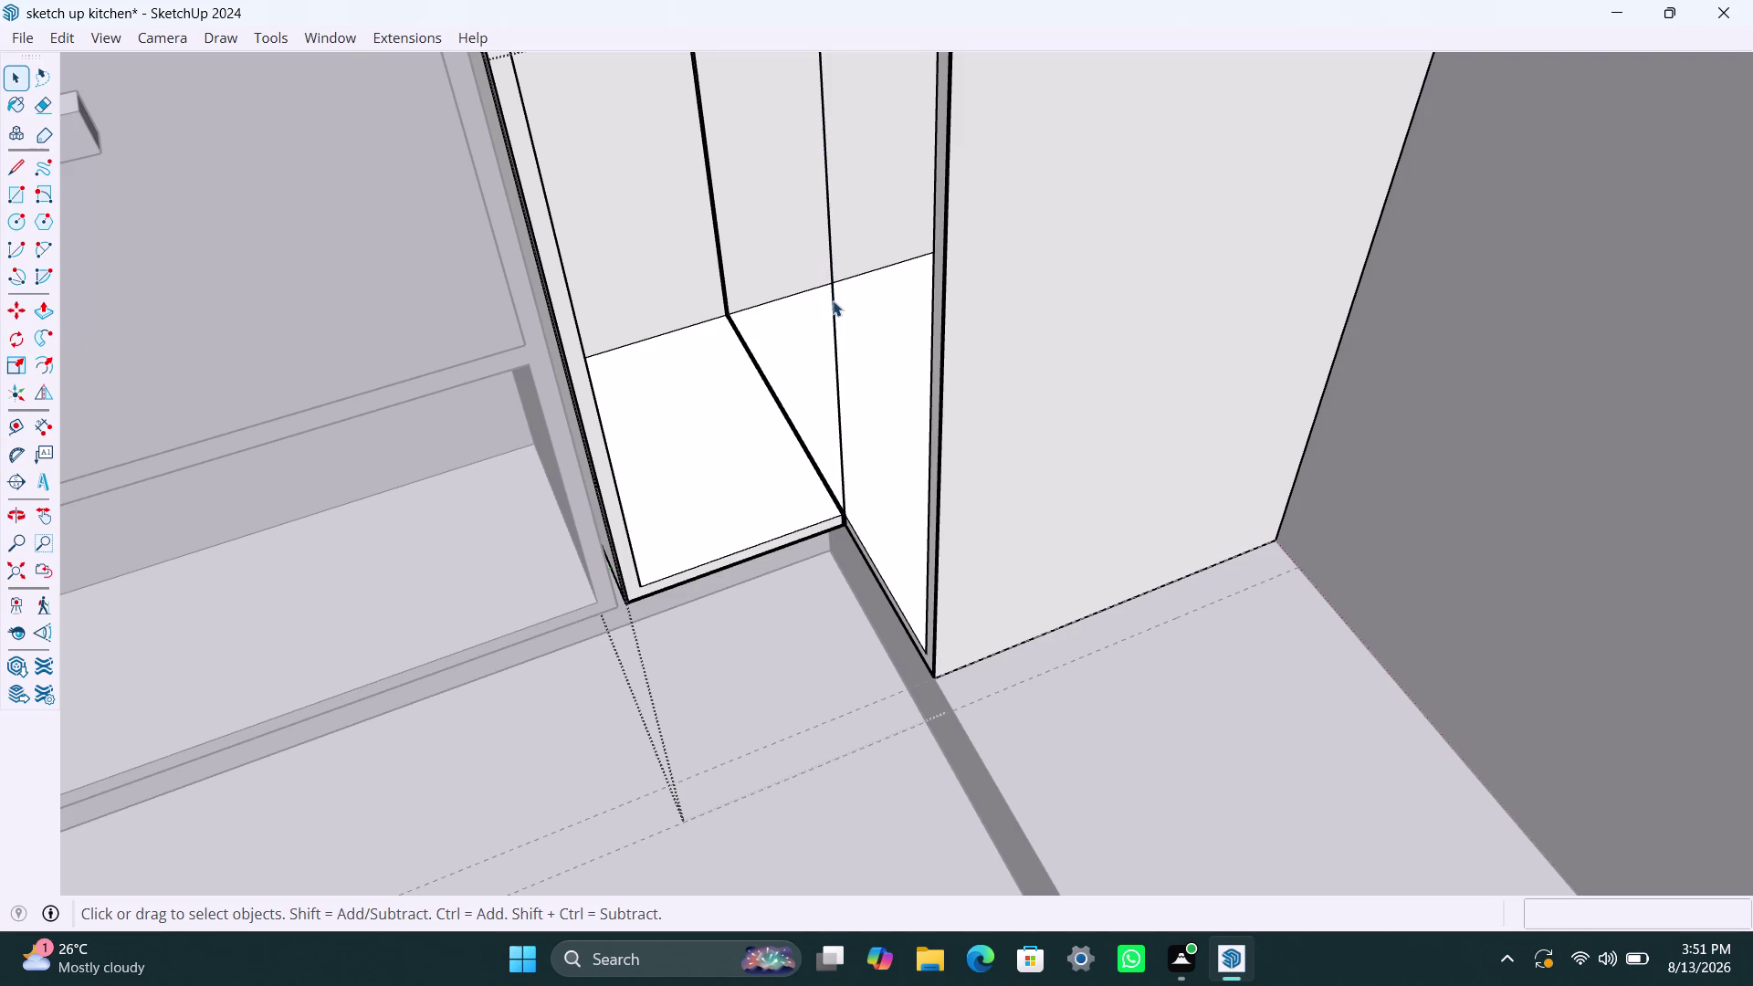
key(Delete)
Try deleting the left floor face and nearby edges, undoing each deletion.
click(764, 381)
key(Delete)
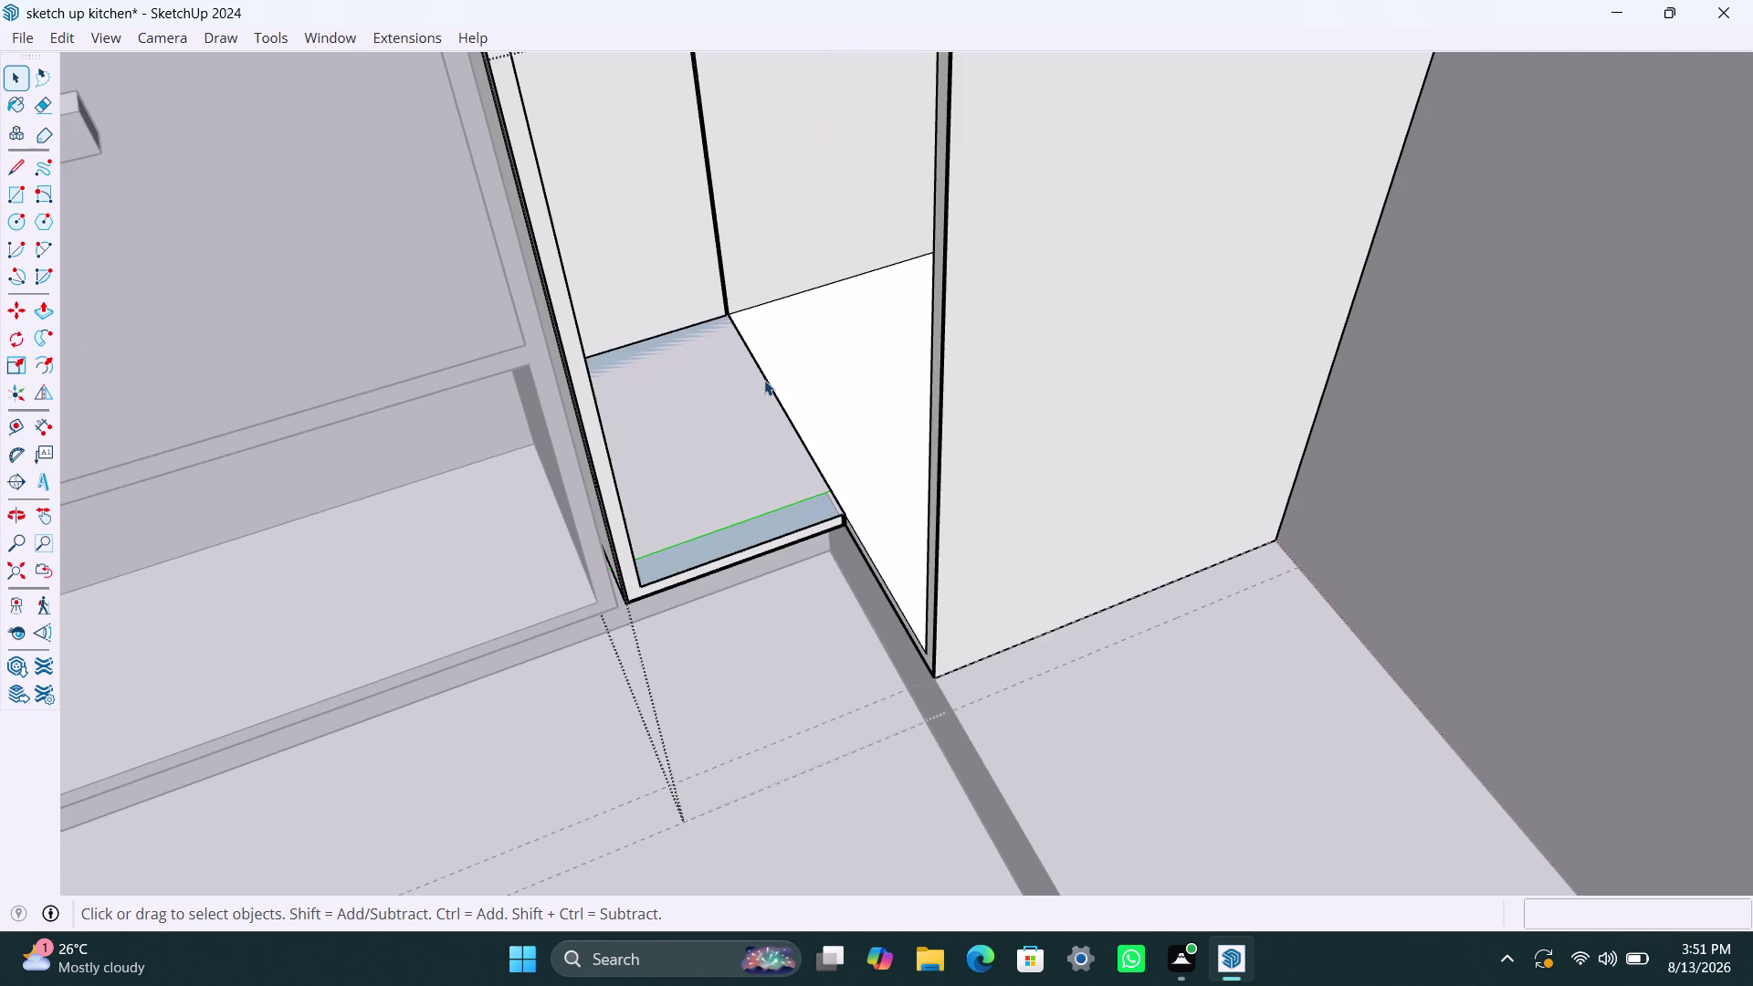
key(ctrl+z)
scroll(up, 3)
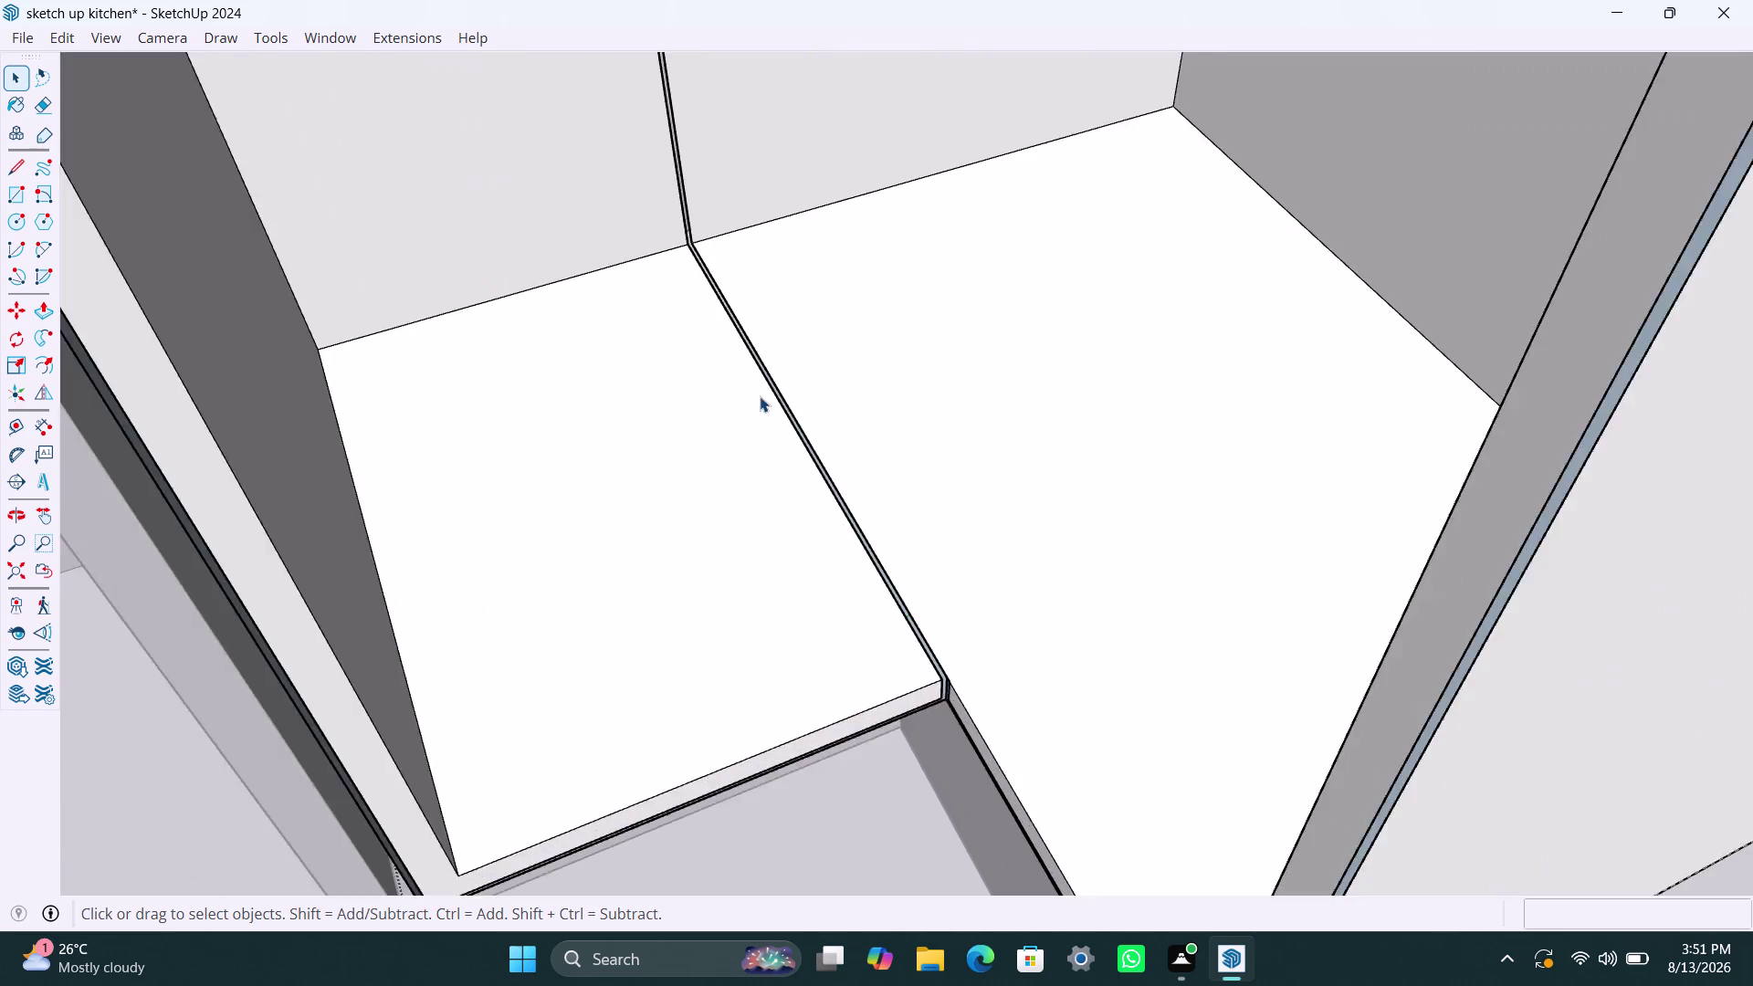
scroll(up, 3)
click(783, 383)
key(Delete)
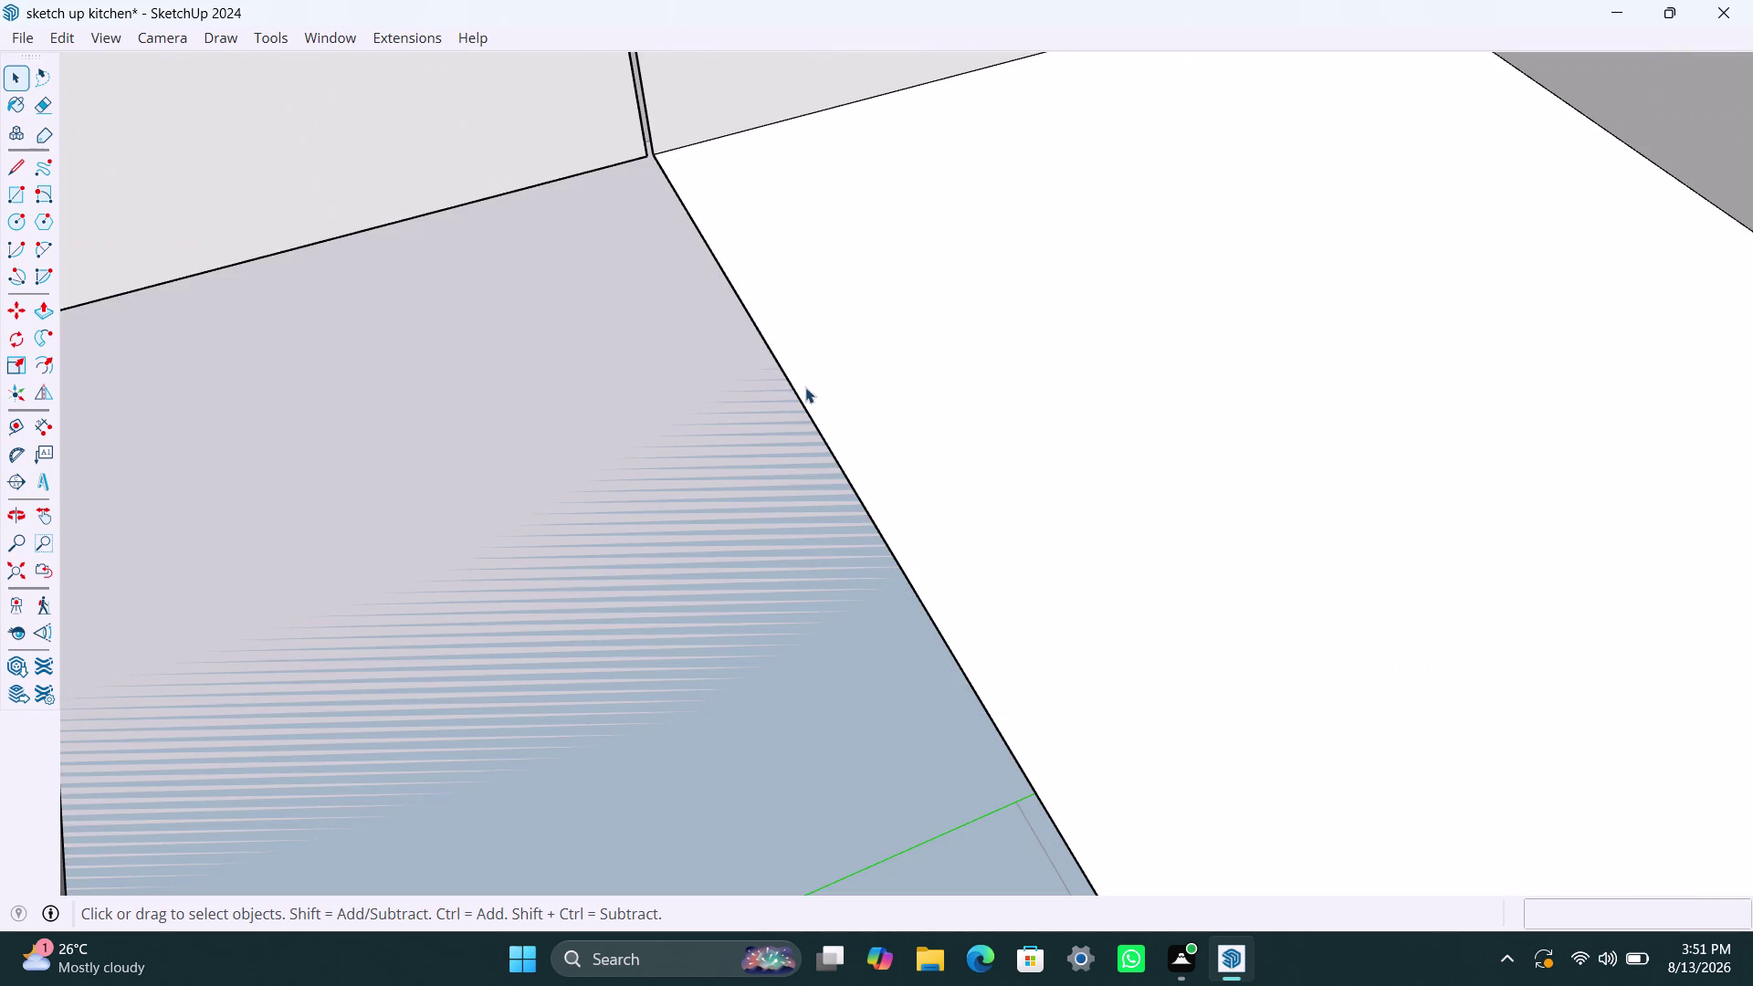
key(ctrl+z)
scroll(up, 3)
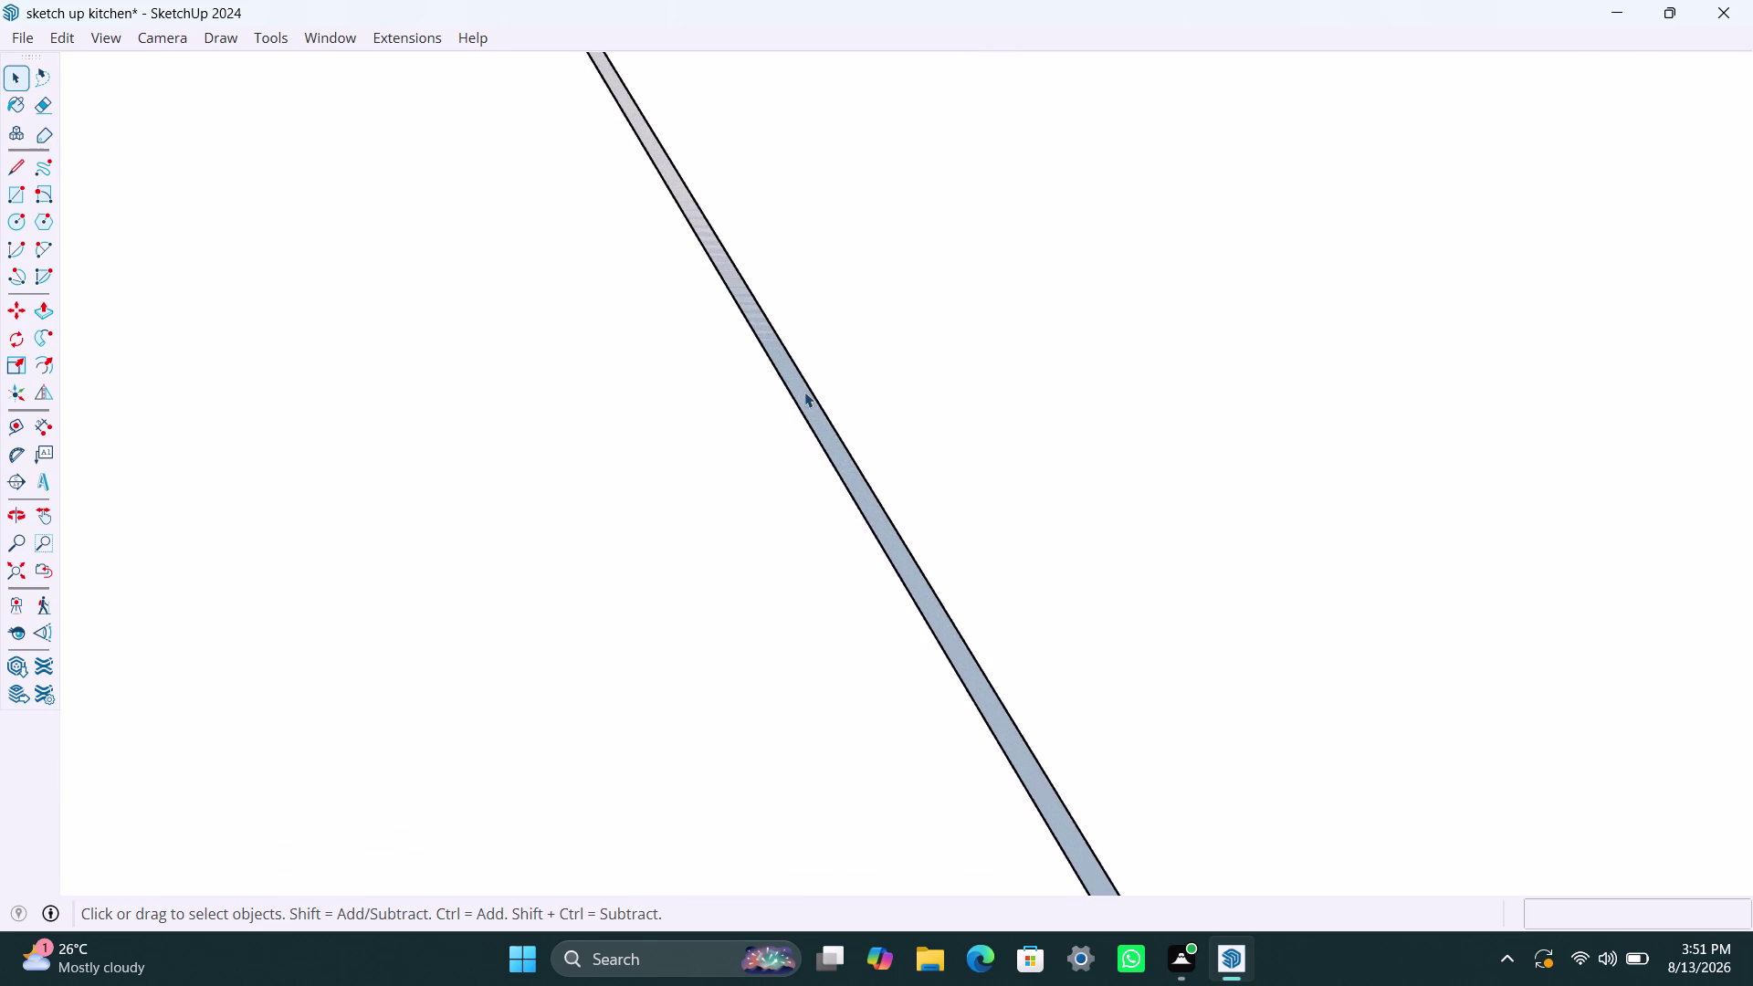
click(806, 386)
key(Delete)
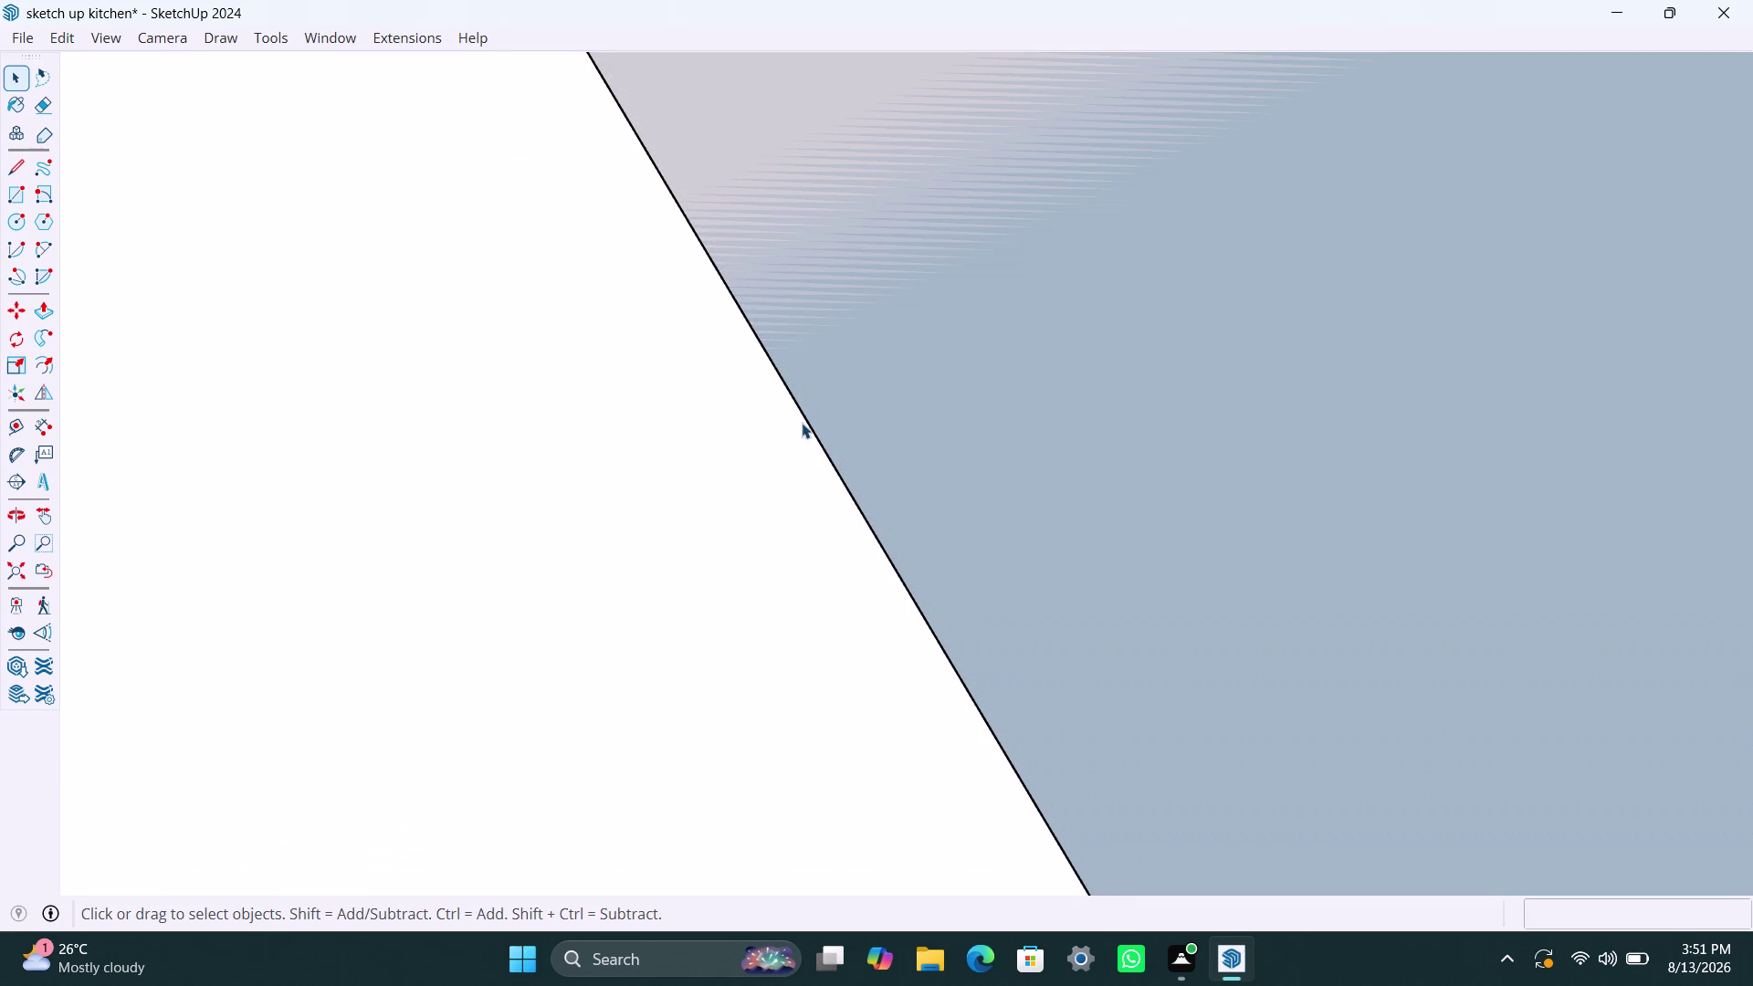
key(ctrl+z)
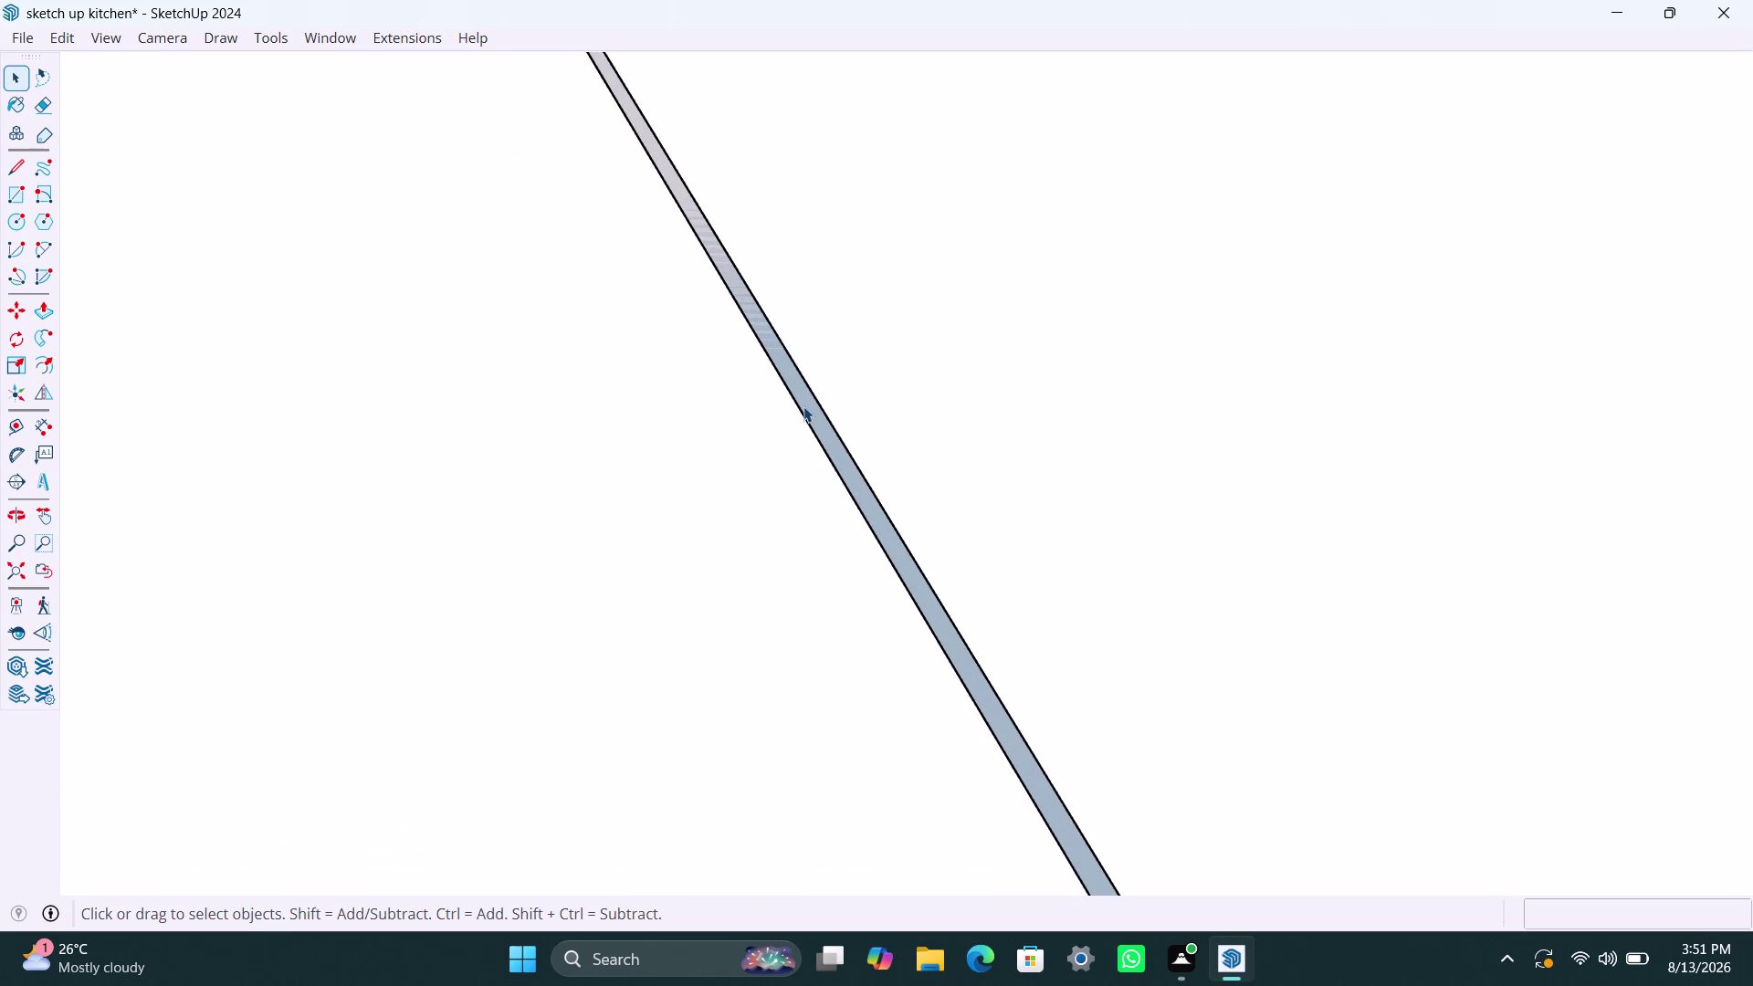
Delete two more floor edges, then undo both removals.
click(804, 408)
key(Delete)
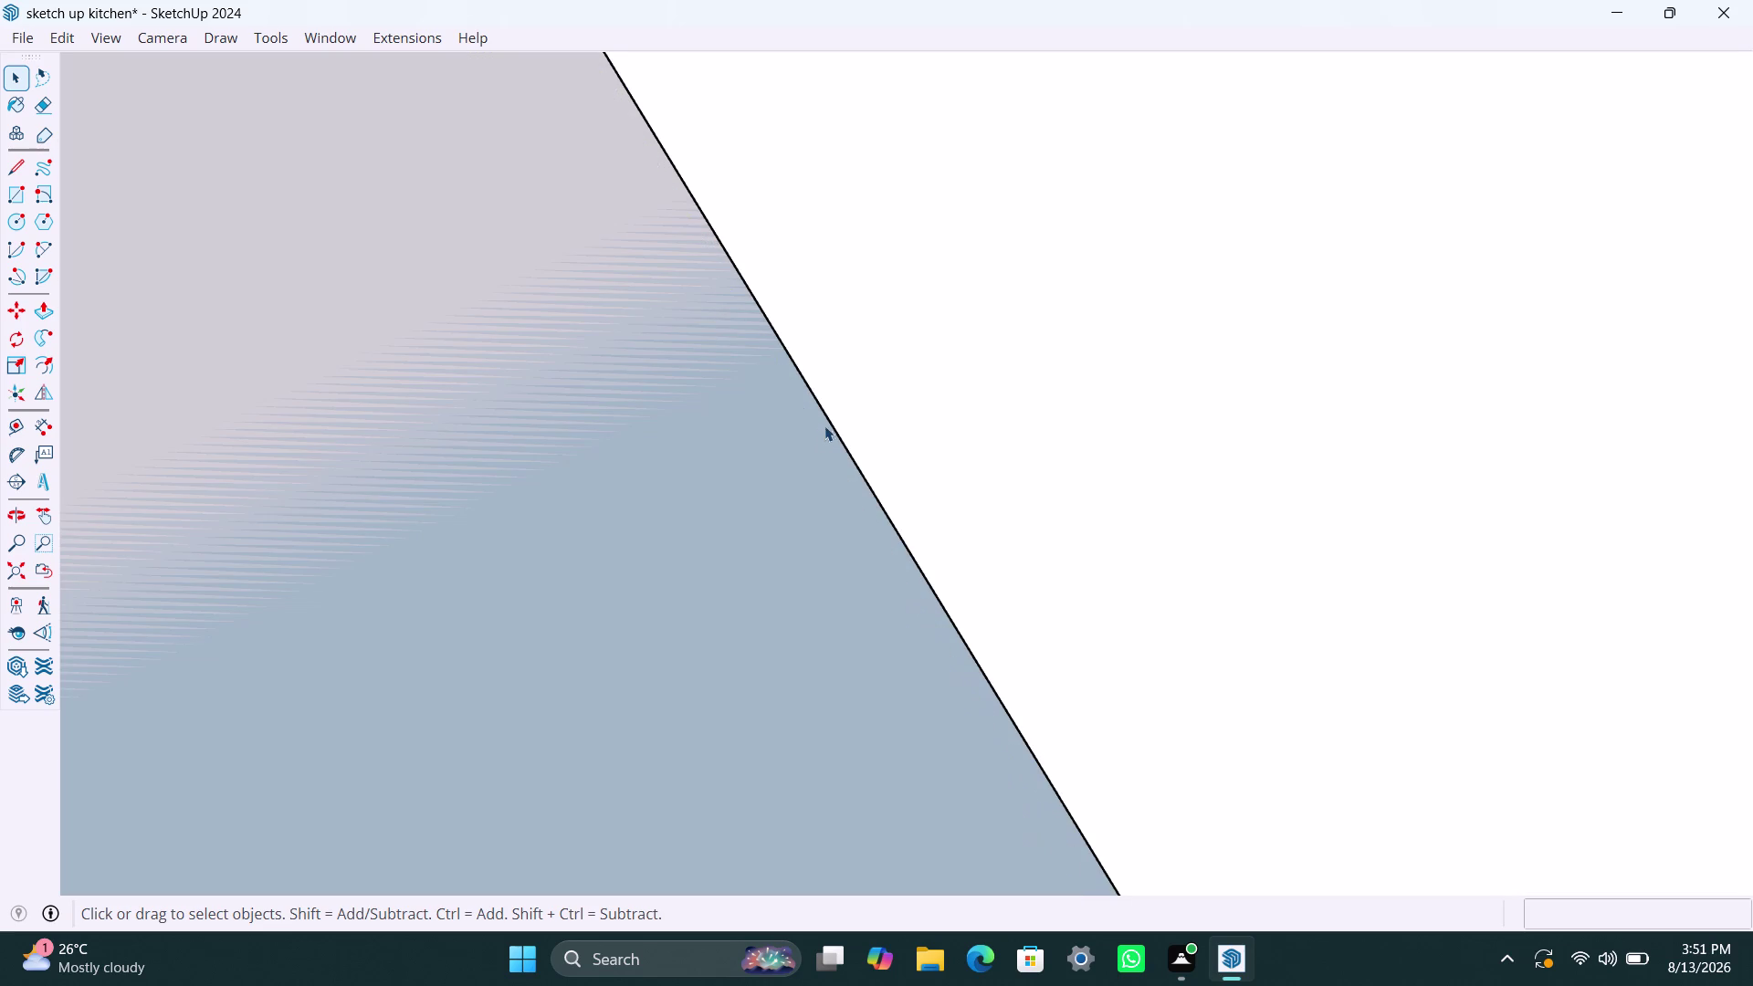
click(828, 422)
key(Delete)
scroll(down, 3)
scroll(down, 3)
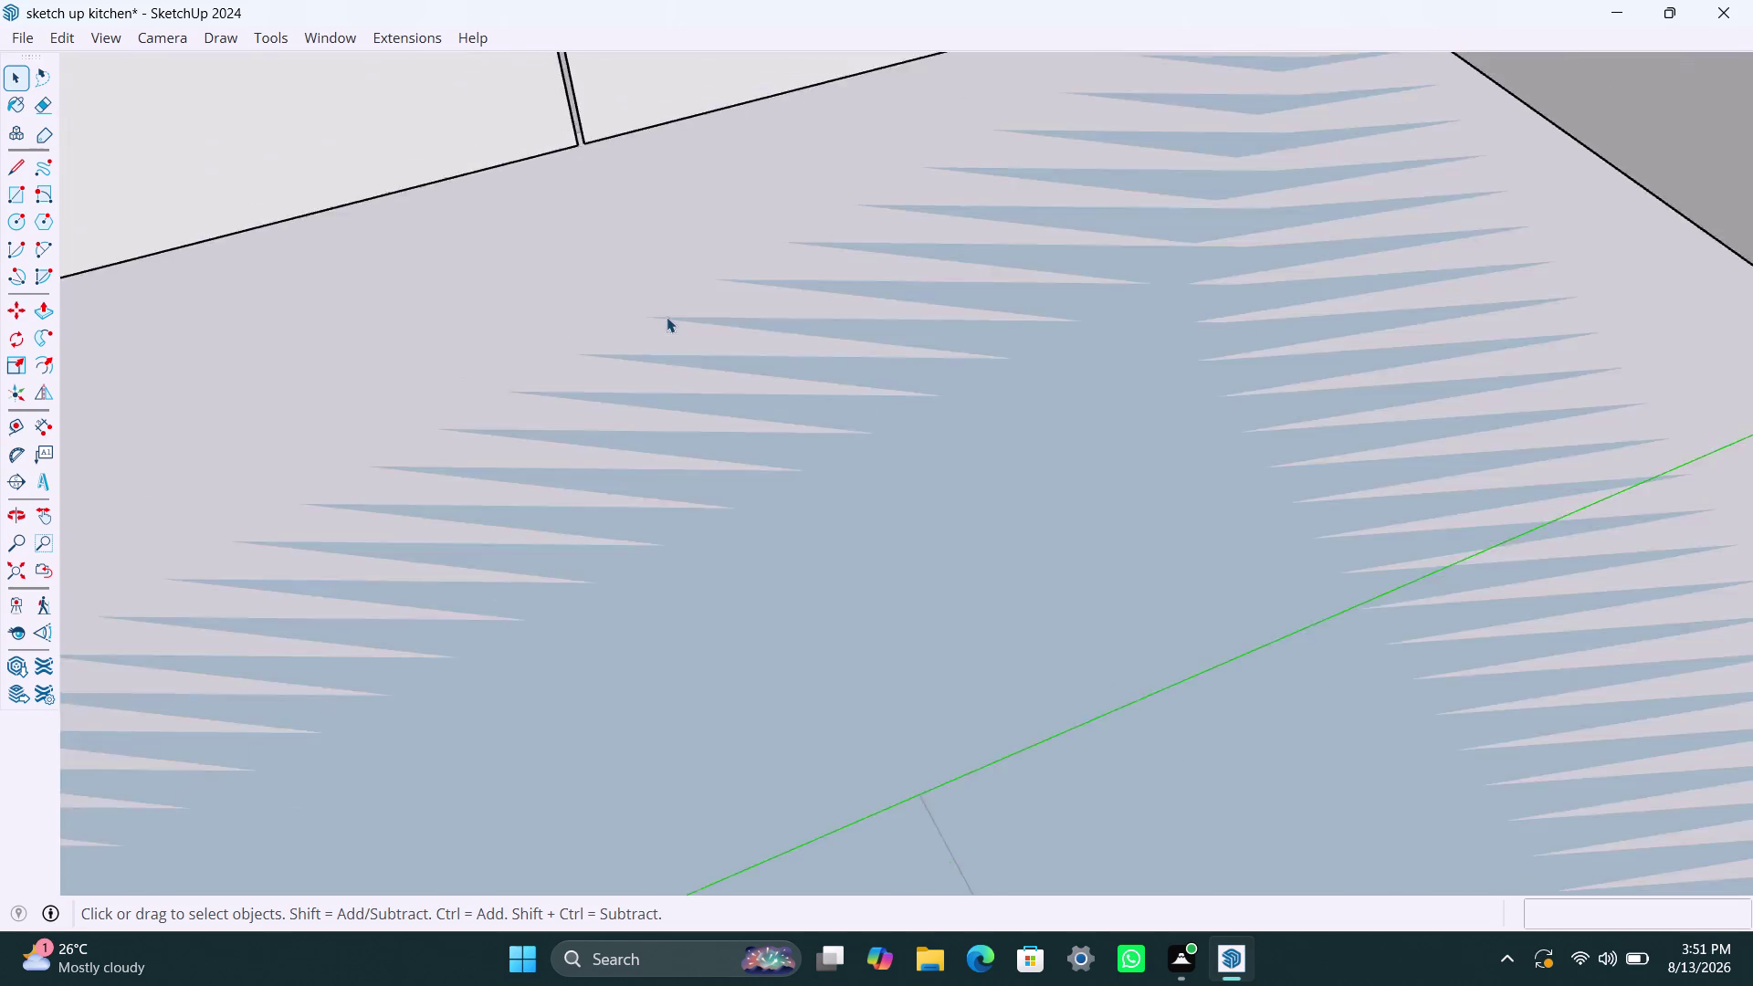
scroll(down, 3)
key(ctrl+z)
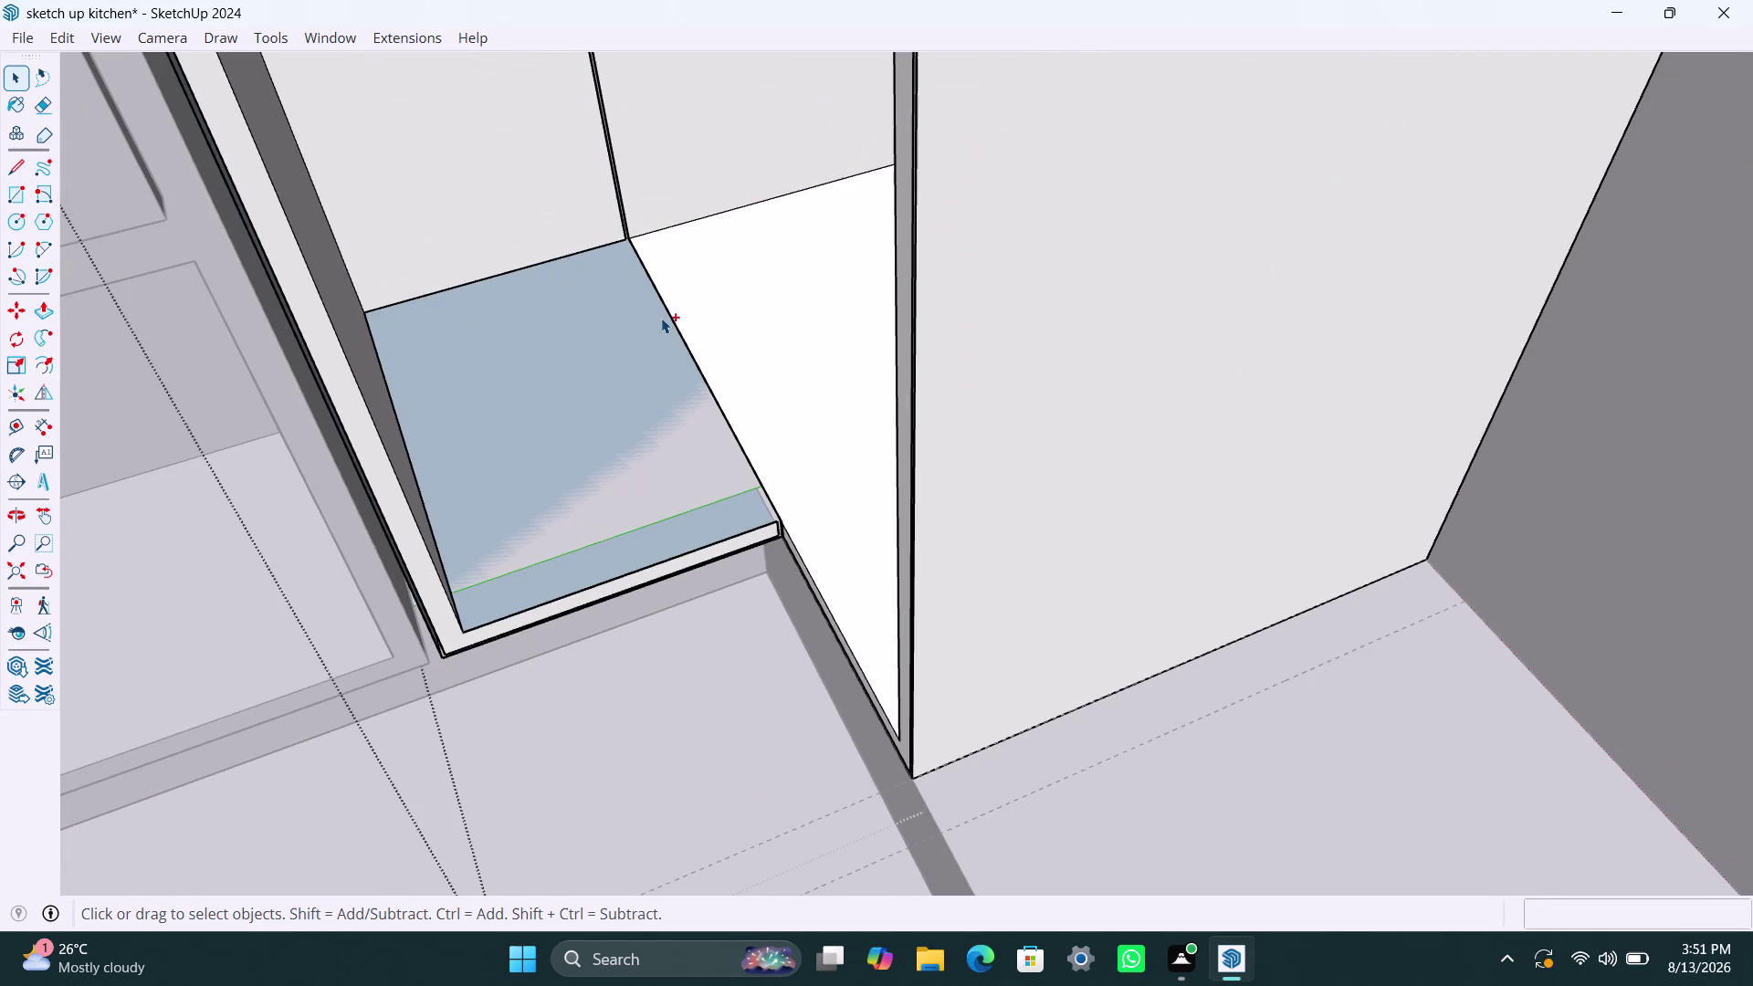
key(ctrl+z)
scroll(up, 3)
Orbit and zoom in to inspect the floor panel's edges up close.
middle_drag(776, 540, 648, 538)
scroll(up, 3)
scroll(up, 3)
scroll(down, 3)
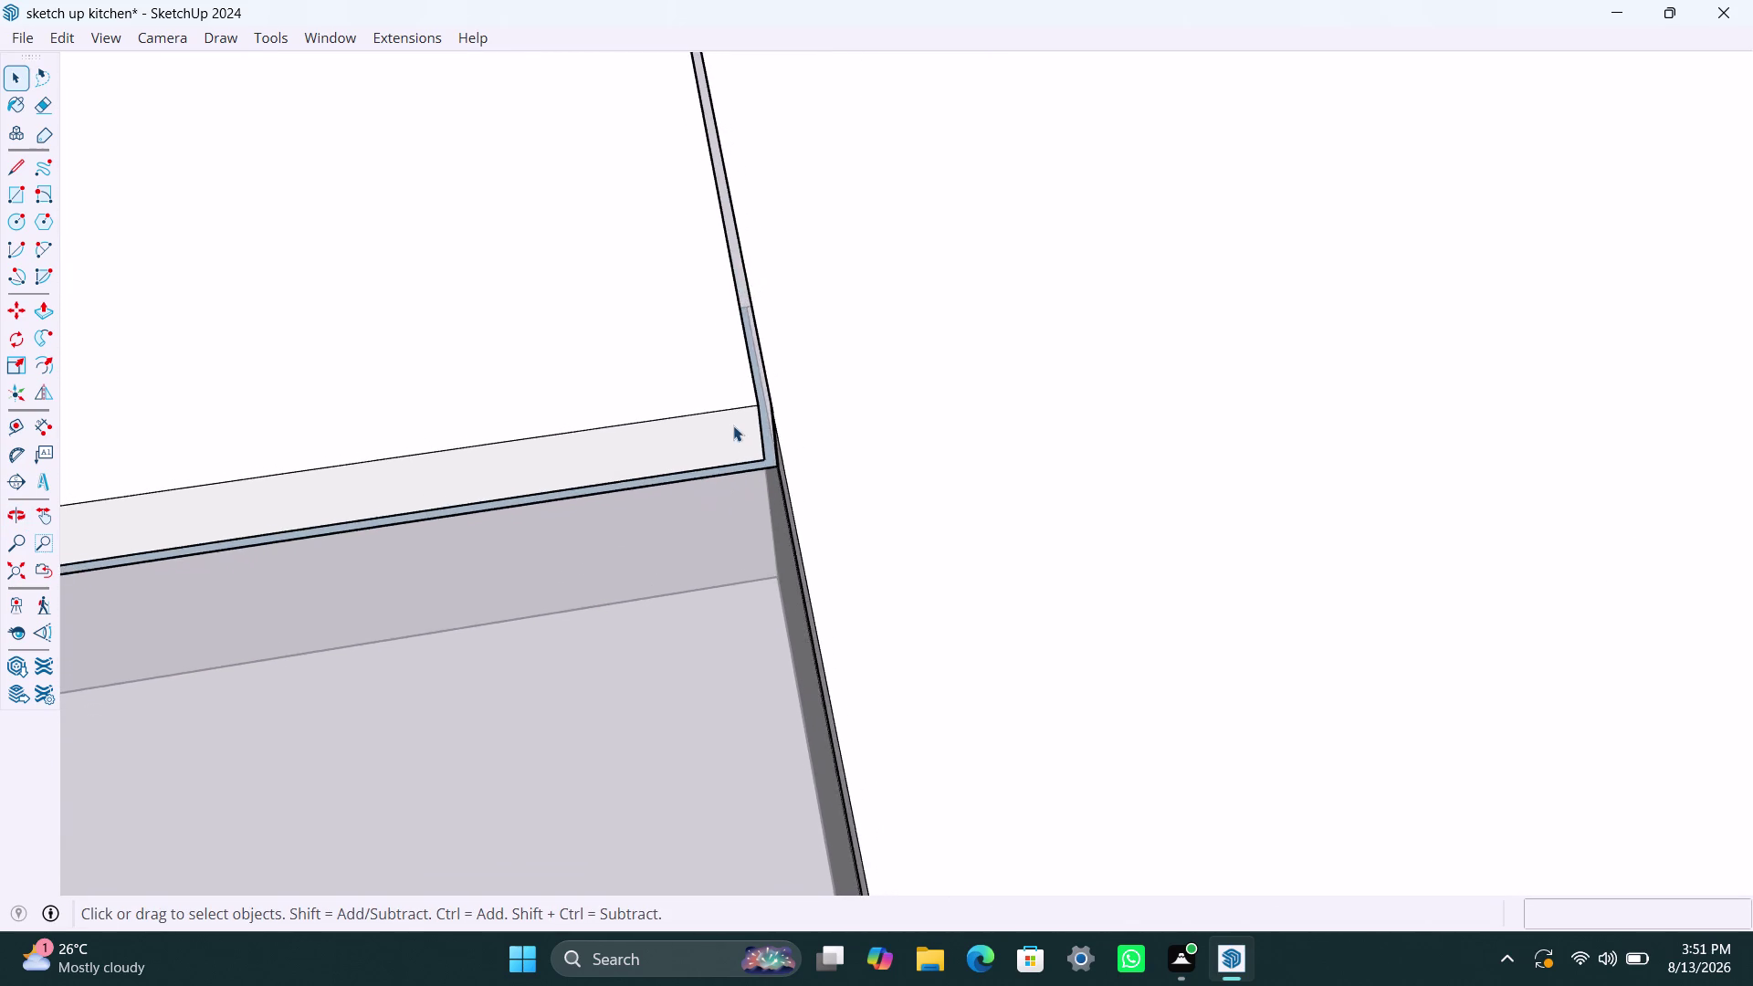
scroll(down, 3)
scroll(down, 3)
middle_drag(487, 317, 653, 338)
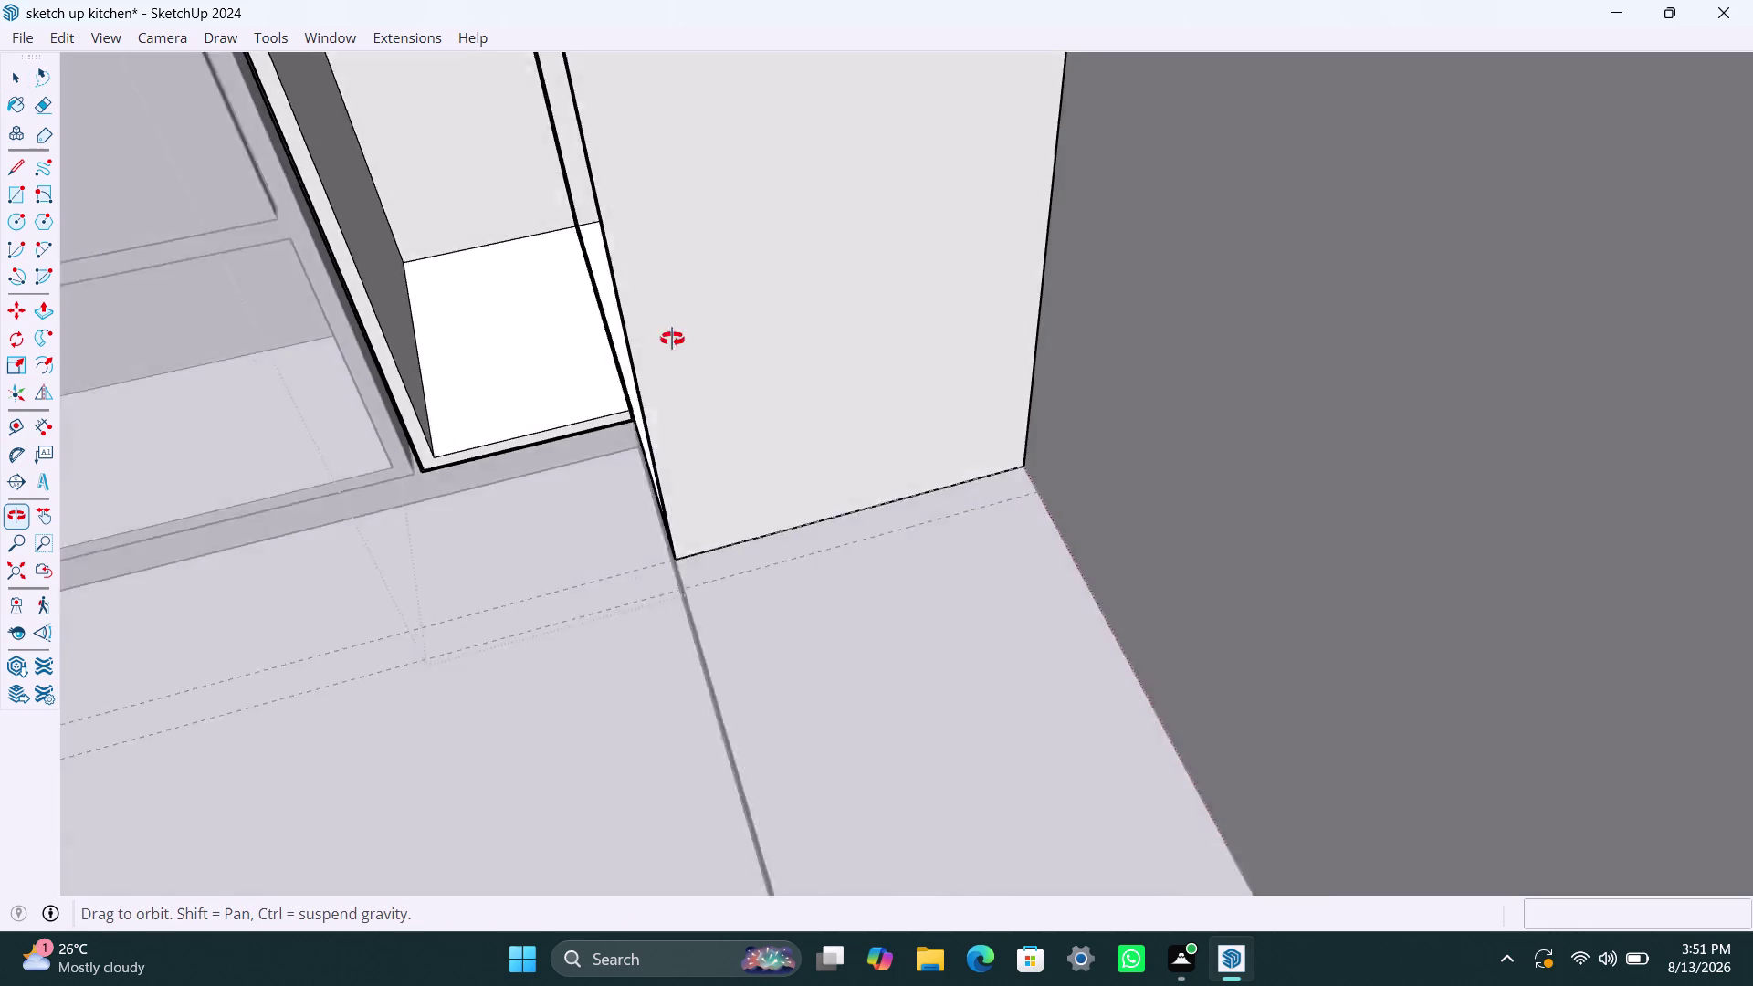
middle_drag(653, 339, 828, 359)
scroll(up, 3)
middle_drag(494, 311, 363, 328)
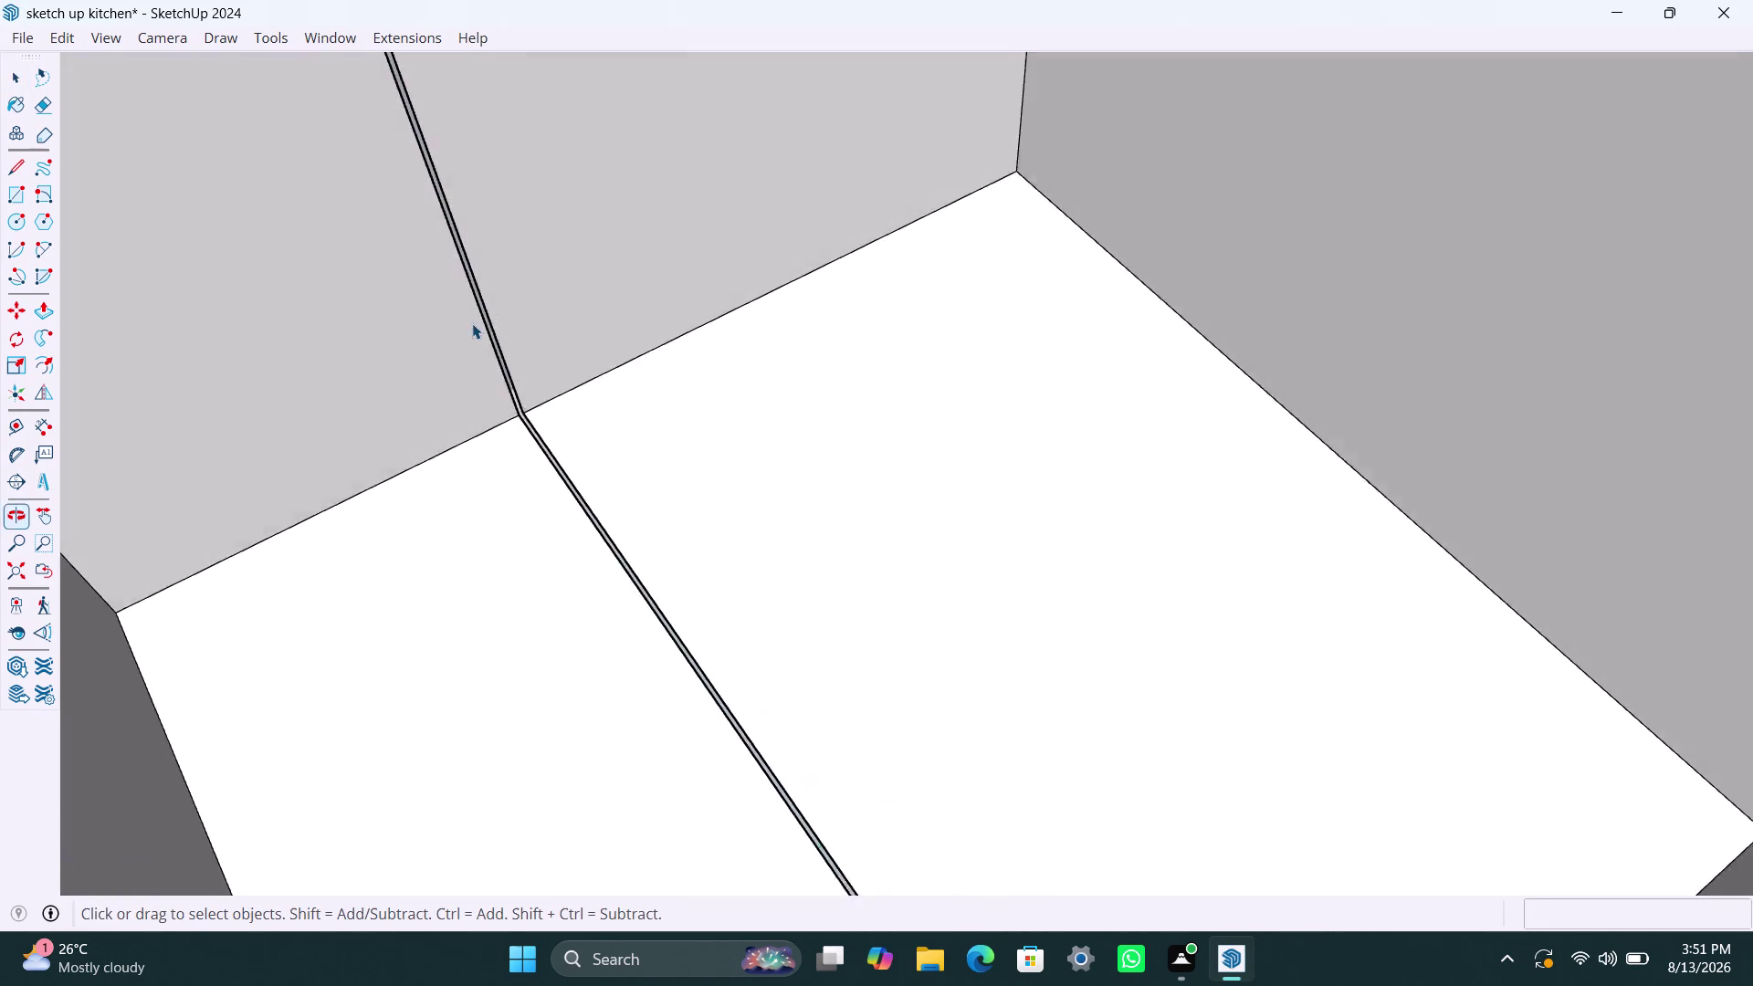
scroll(up, 3)
scroll(down, 3)
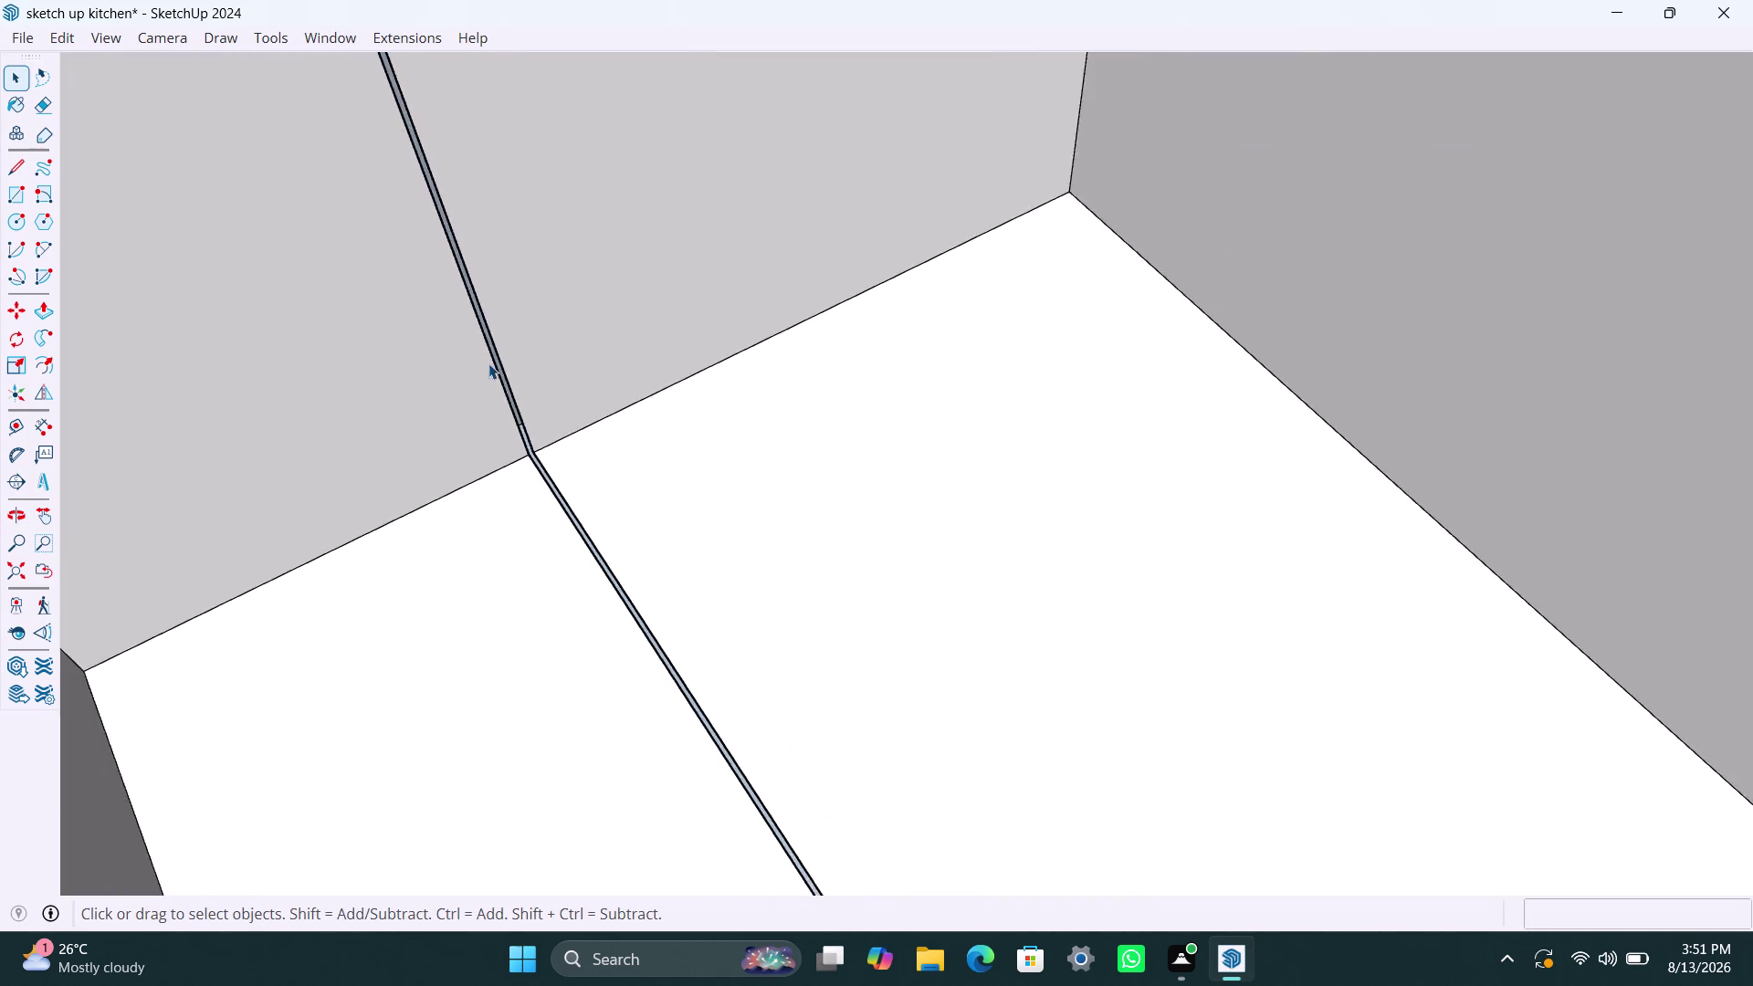
scroll(down, 3)
scroll(down, 3)
middle_drag(508, 439, 782, 291)
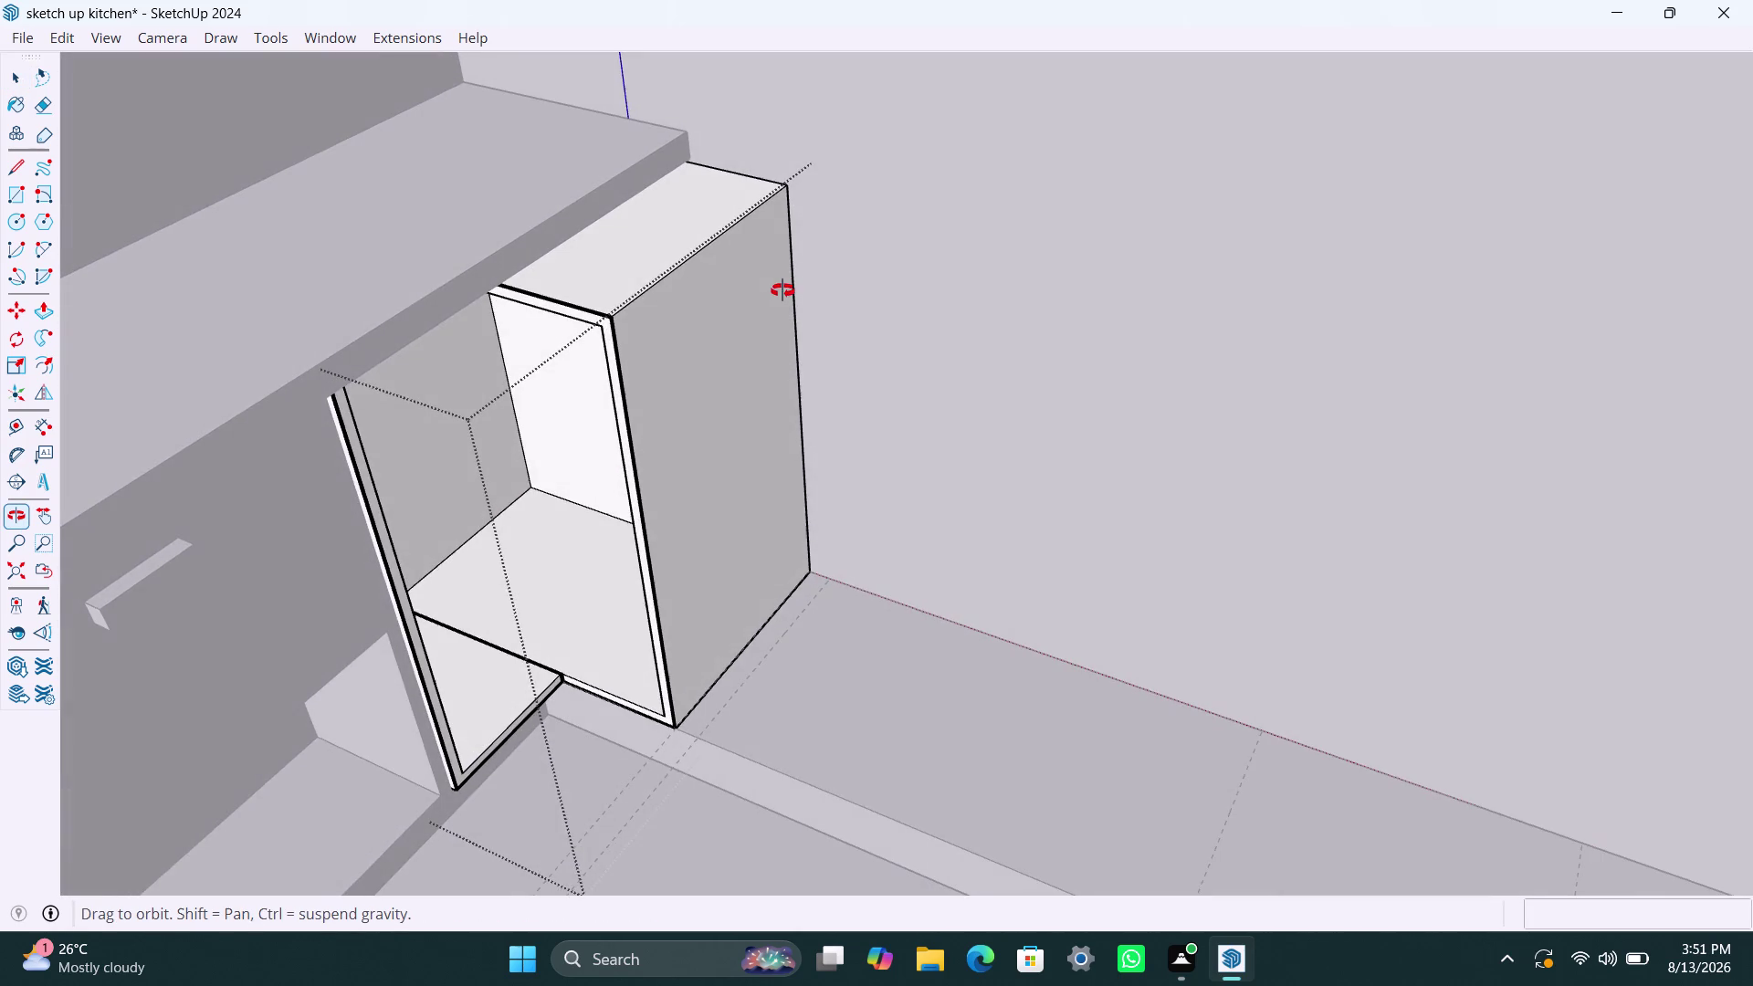
middle_drag(782, 290, 785, 289)
scroll(down, 3)
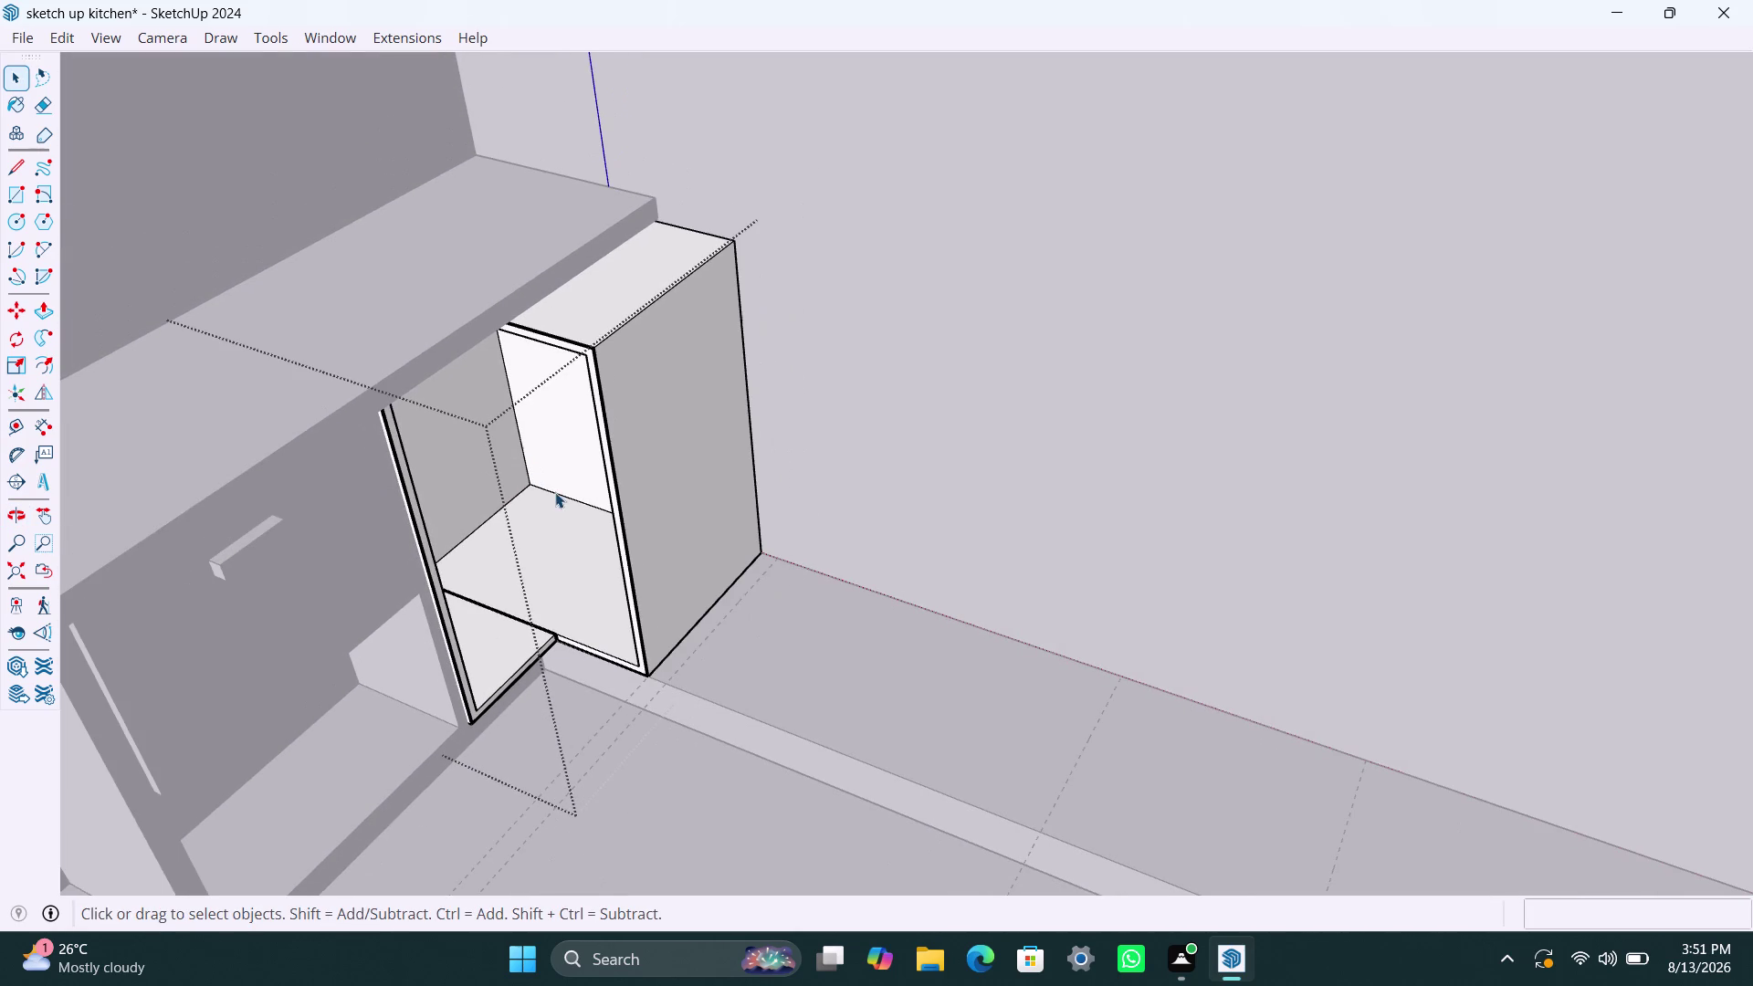
scroll(down, 3)
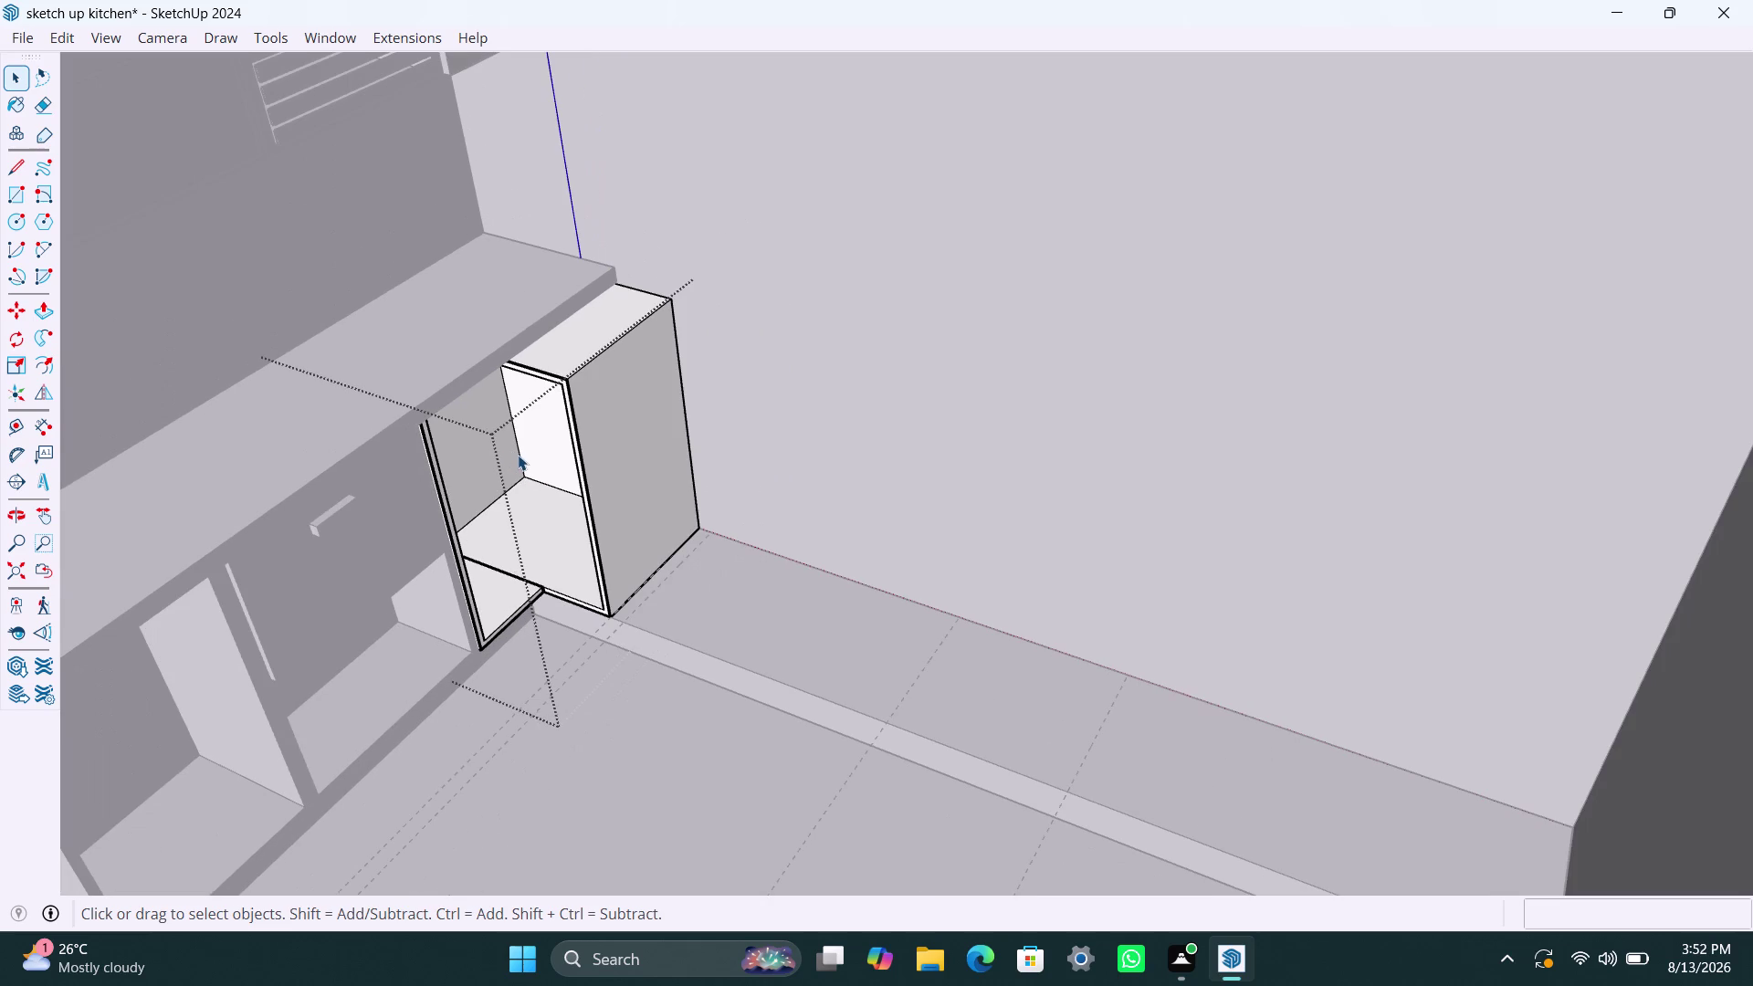
scroll(down, 3)
click(1387, 311)
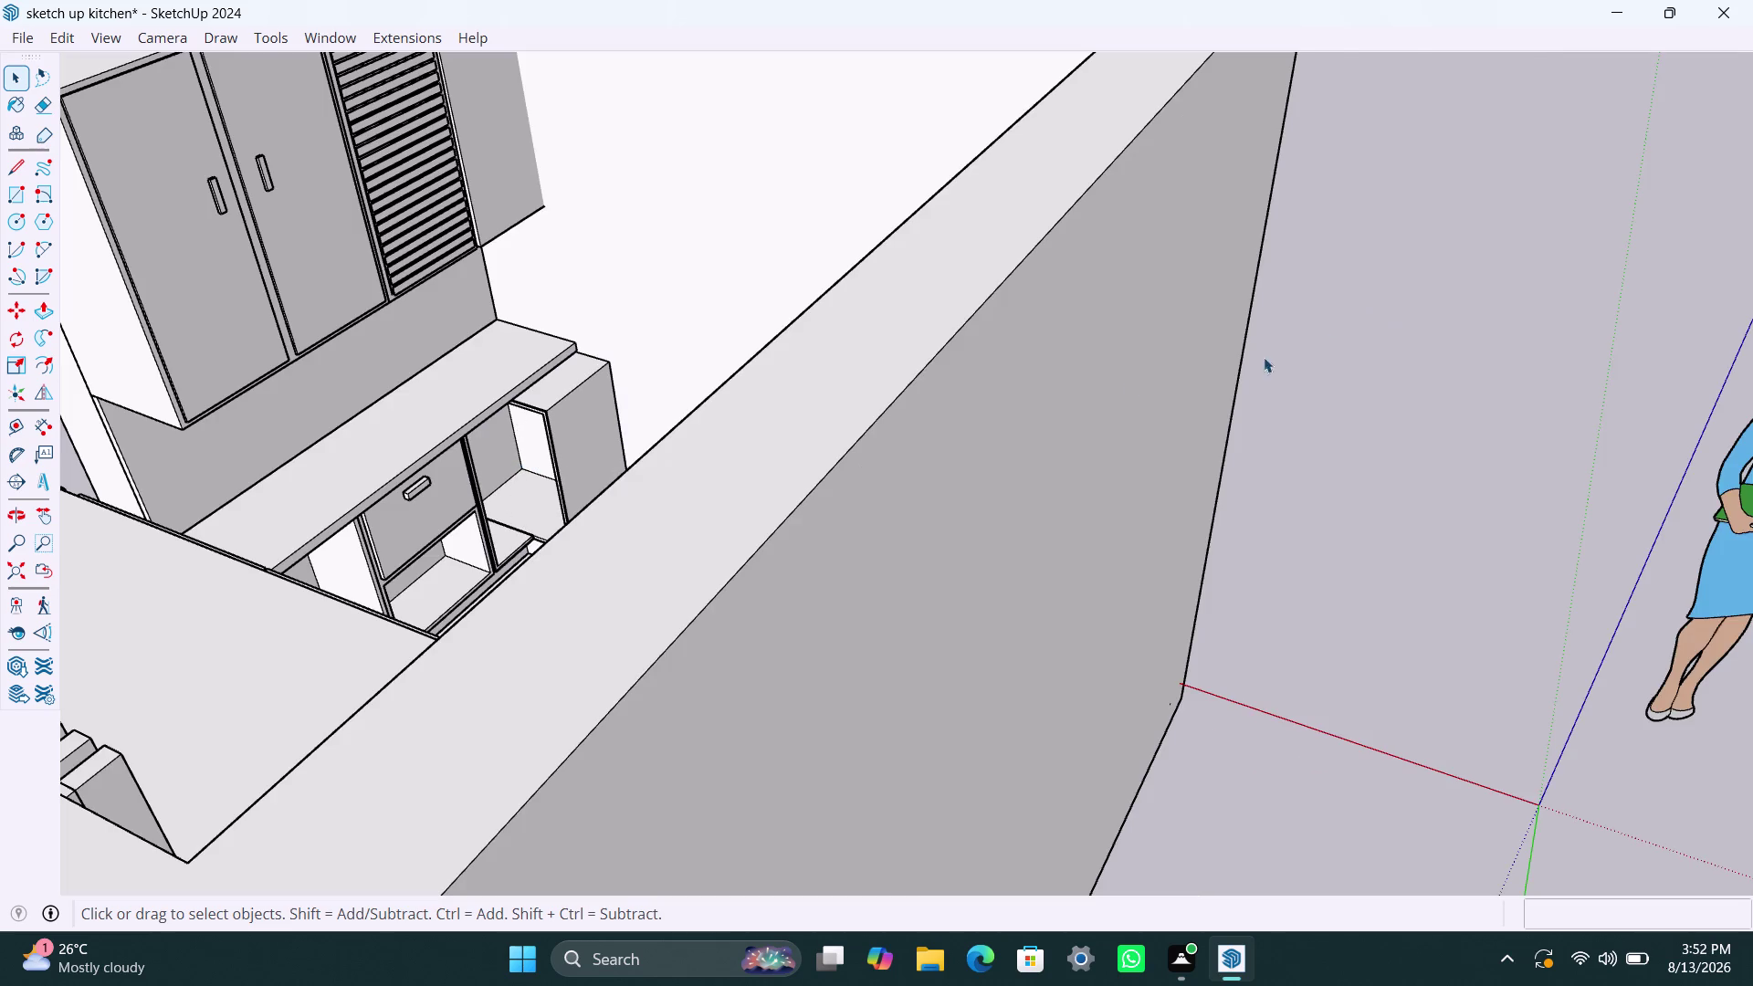
scroll(up, 3)
scroll(up, 3)
scroll(up, 3)
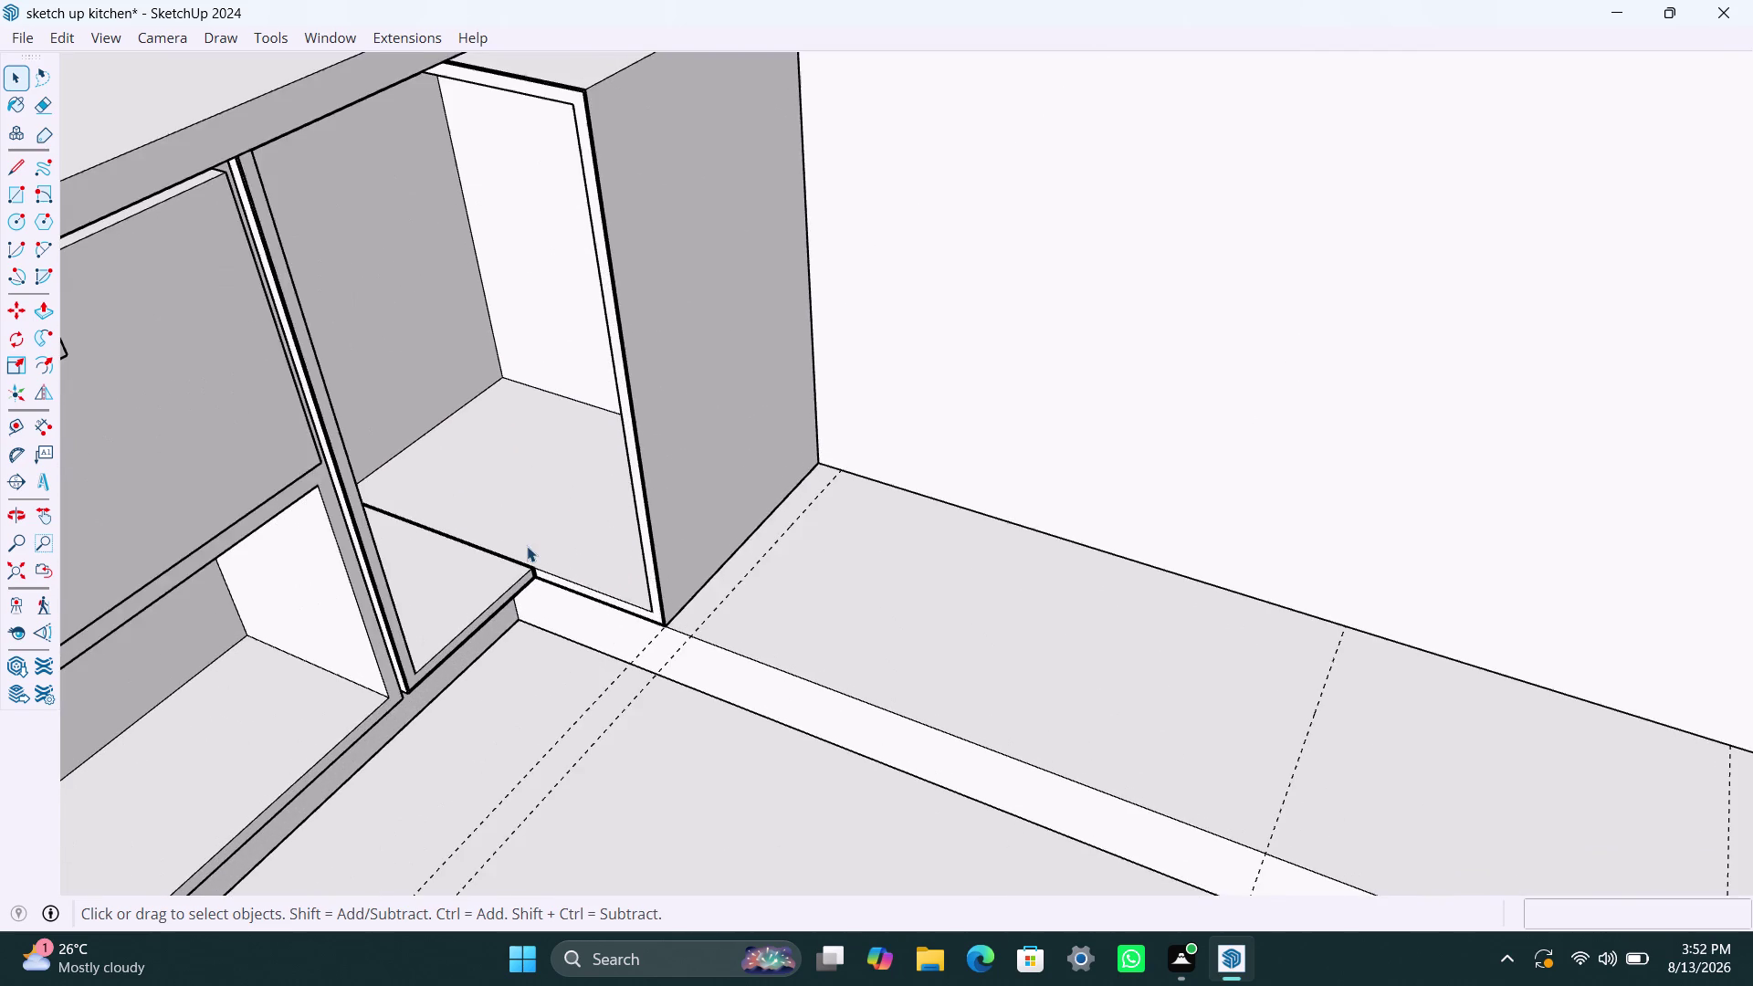
scroll(up, 3)
scroll(up, 3)
scroll(up, 3)
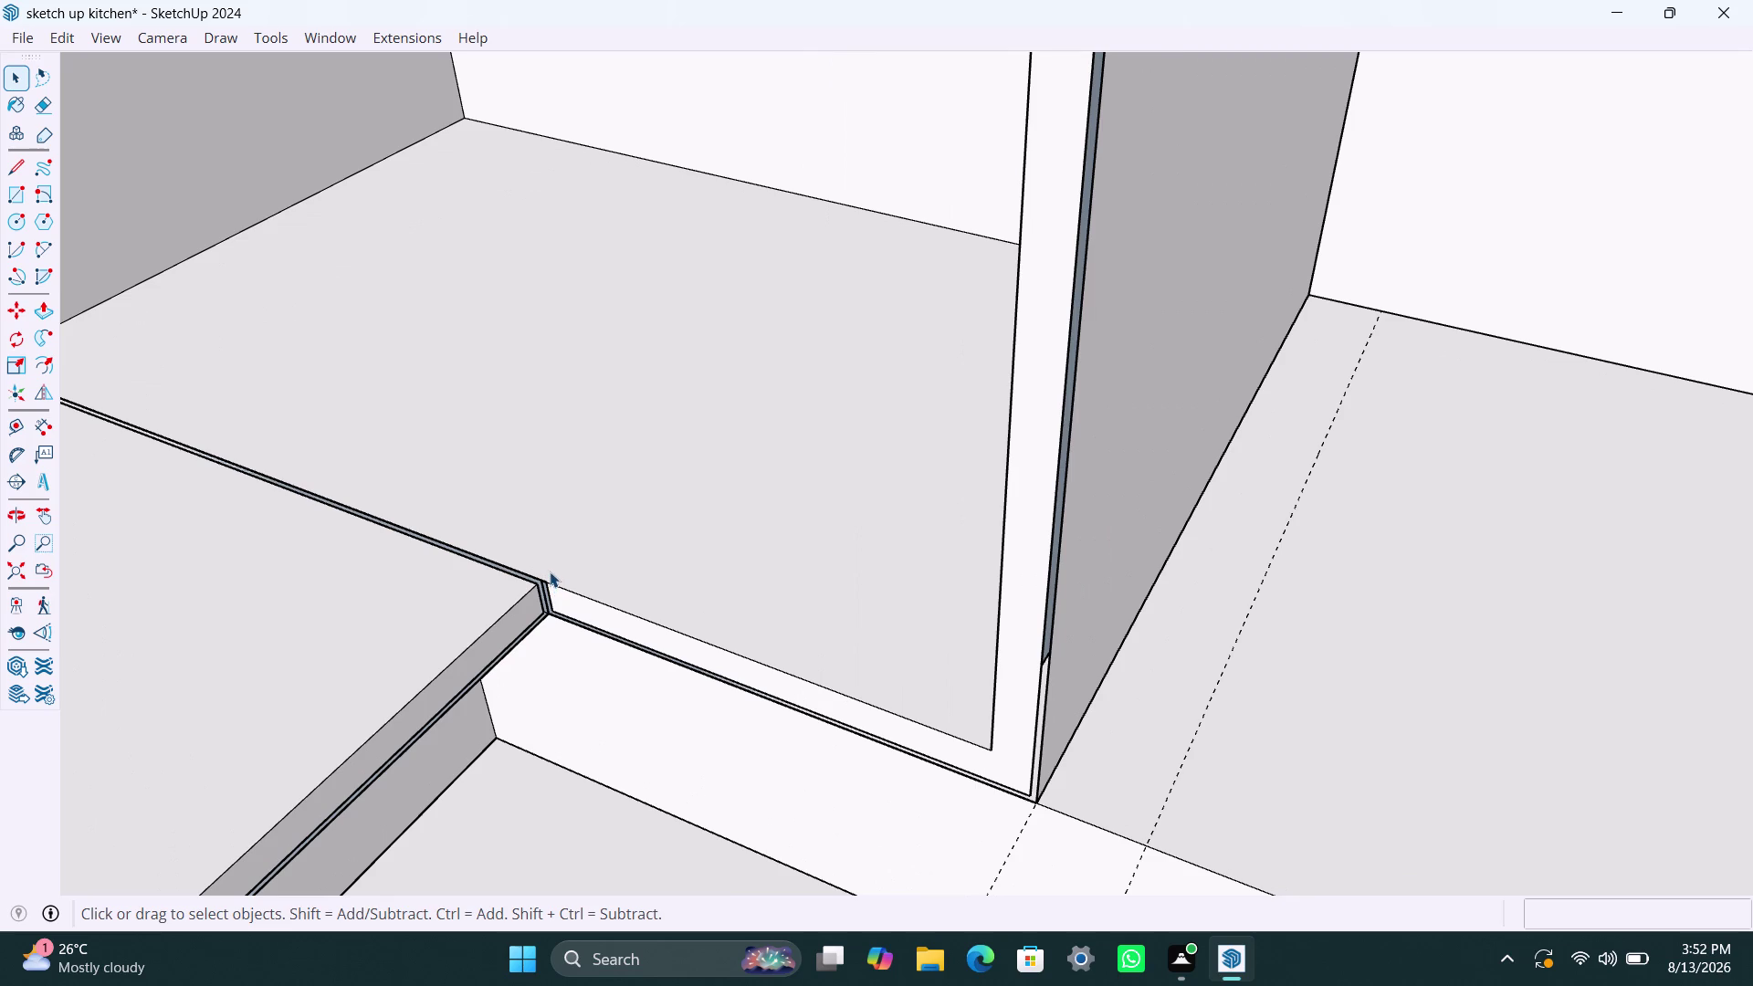
scroll(down, 3)
scroll(down, 3)
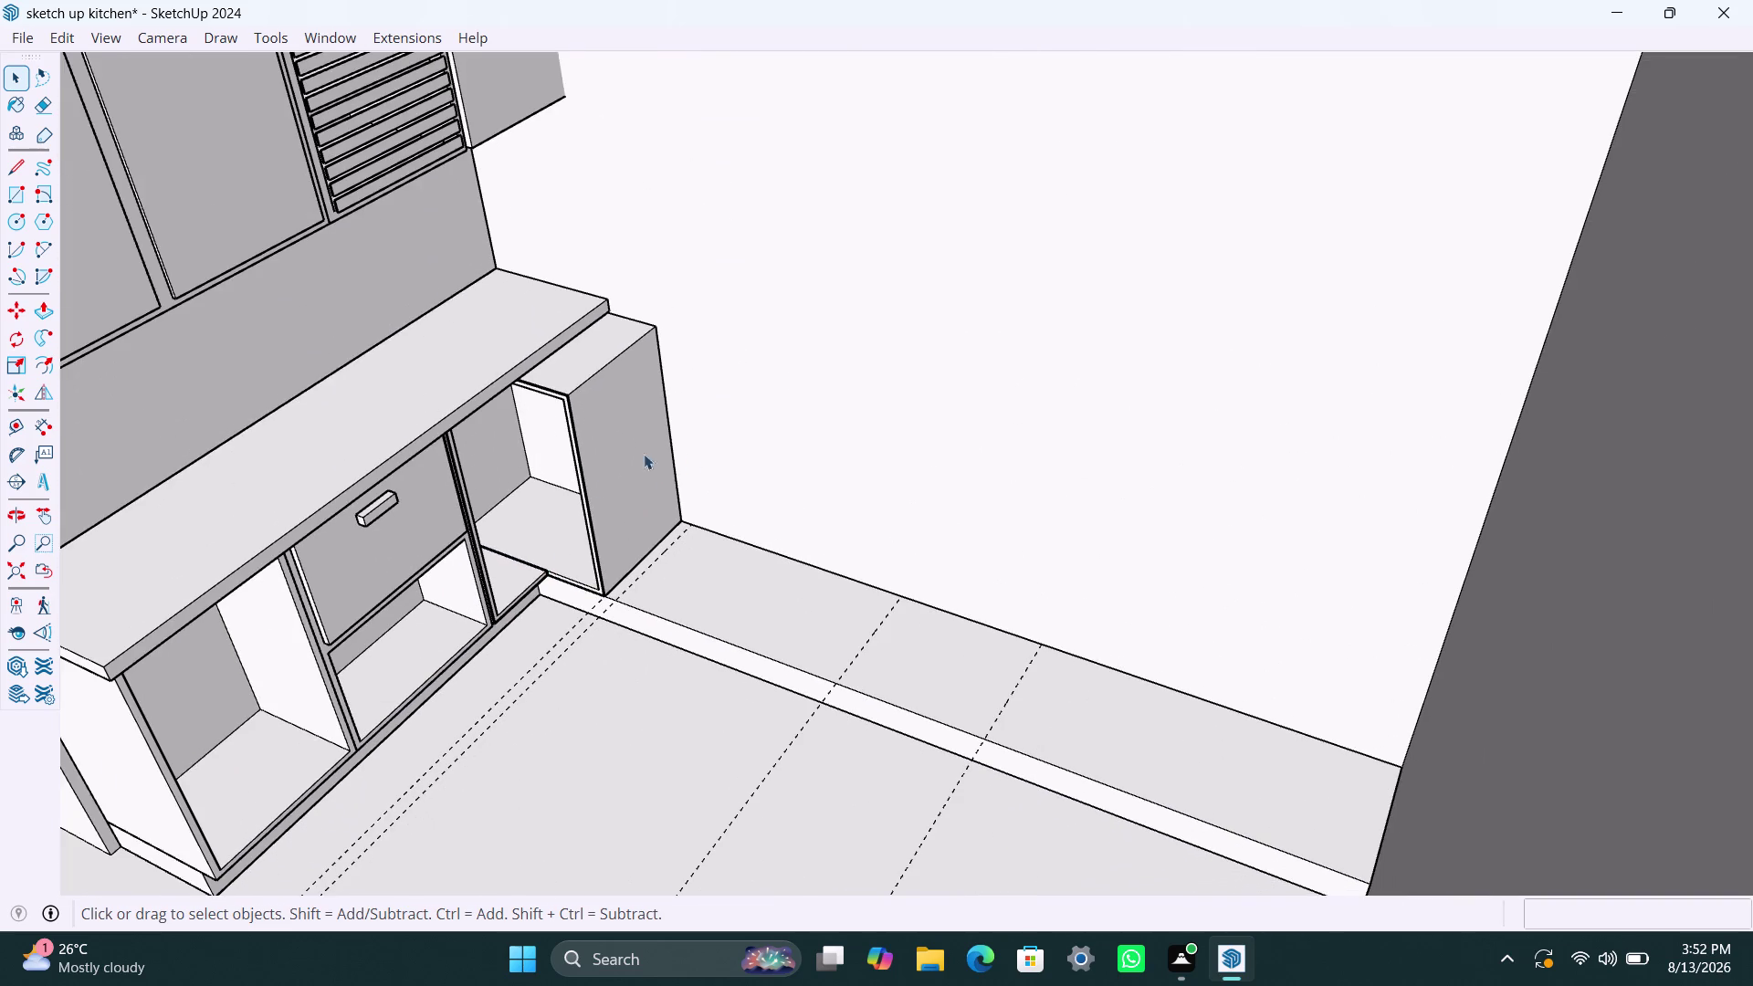
scroll(up, 3)
middle_drag(543, 520, 630, 536)
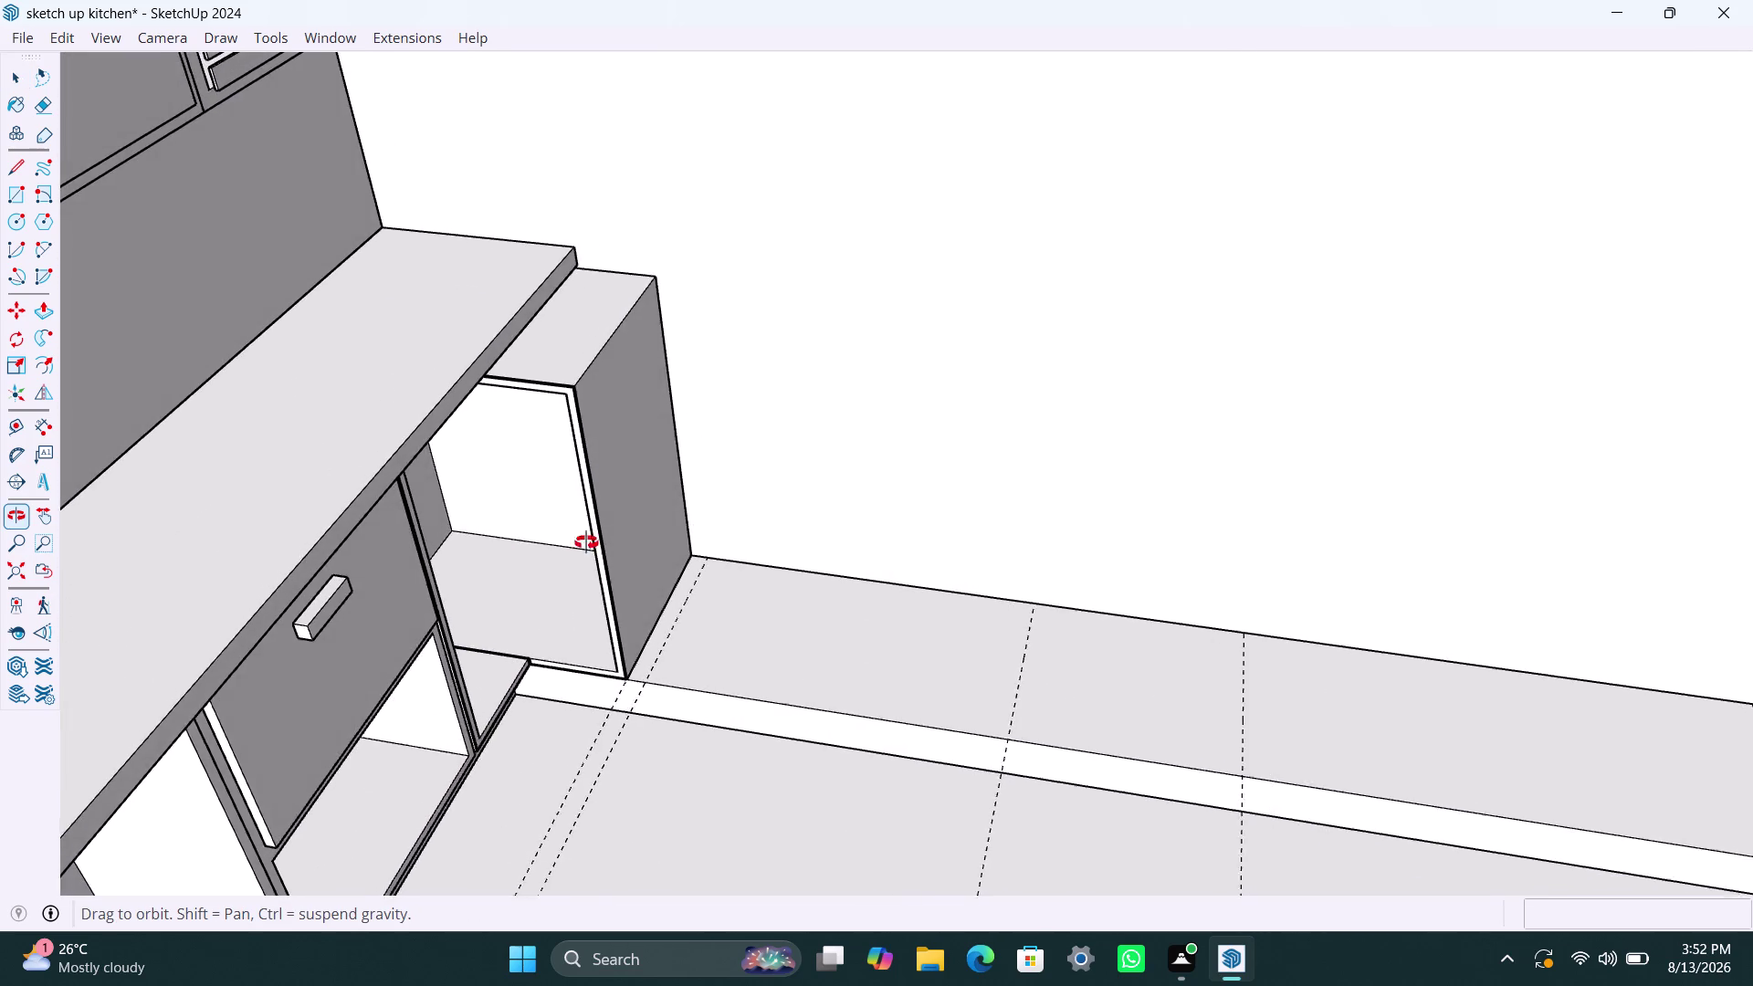
middle_drag(630, 536, 439, 565)
Draw a rectangle on the compartment's inner side wall, from the top down to the floor.
key(r)
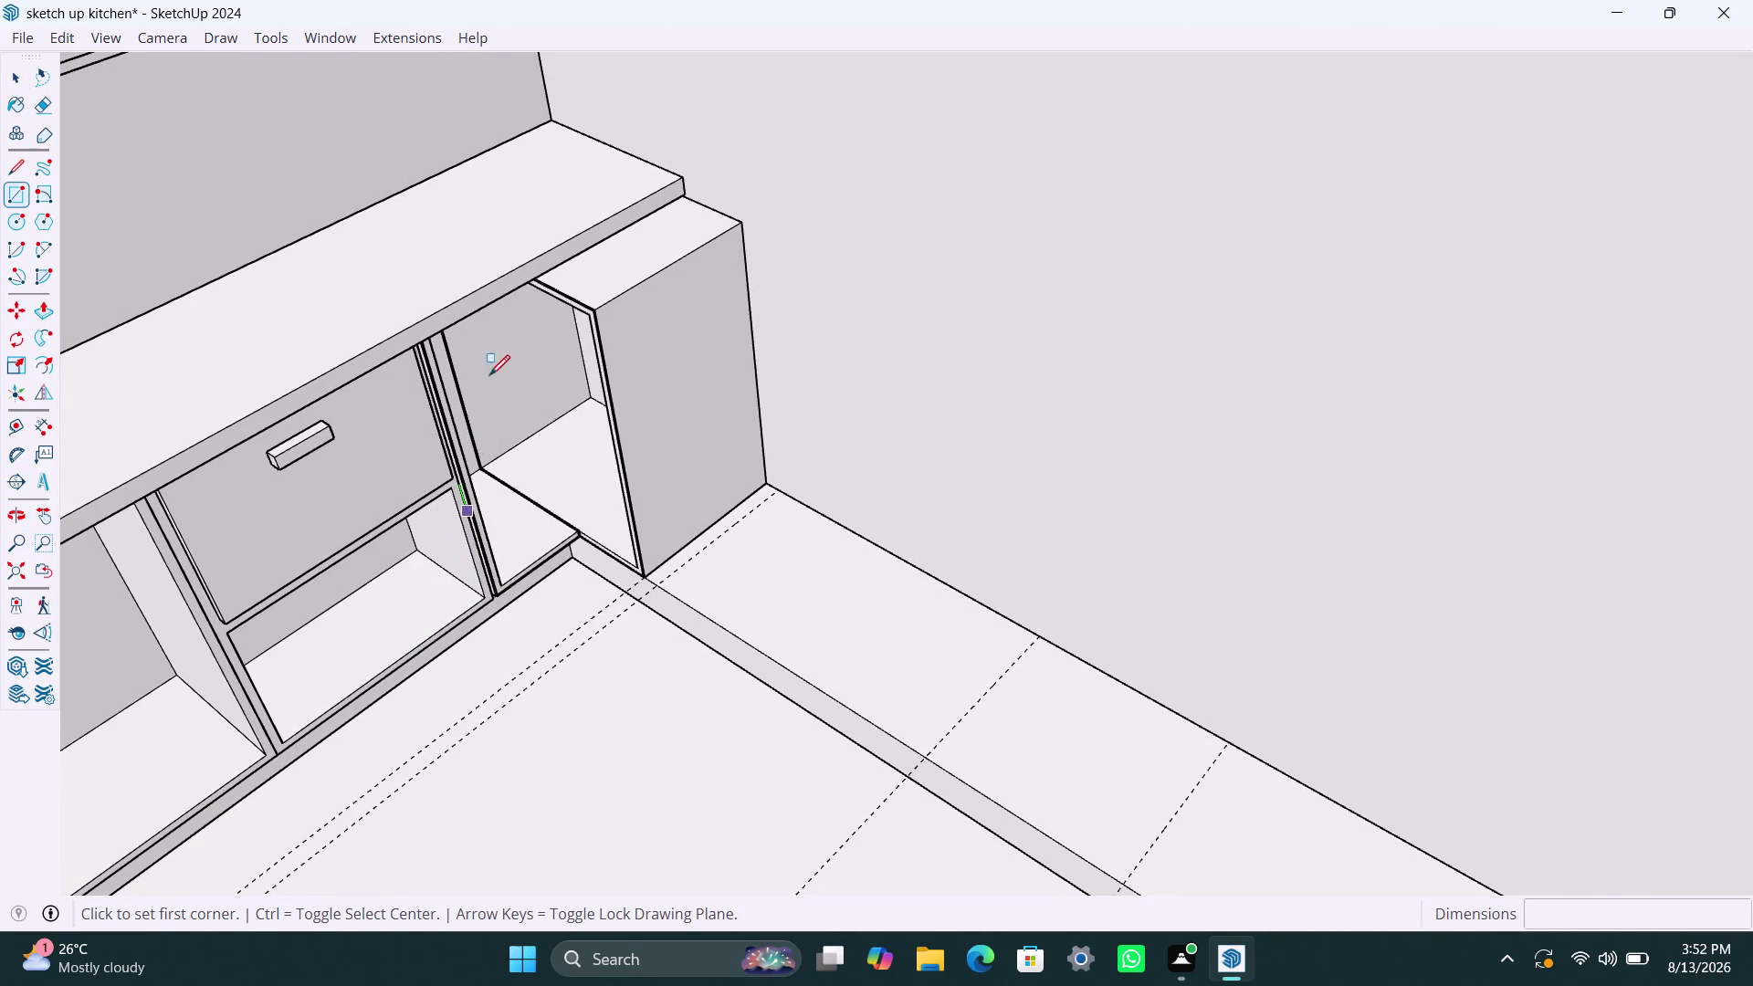
middle_drag(537, 452, 416, 350)
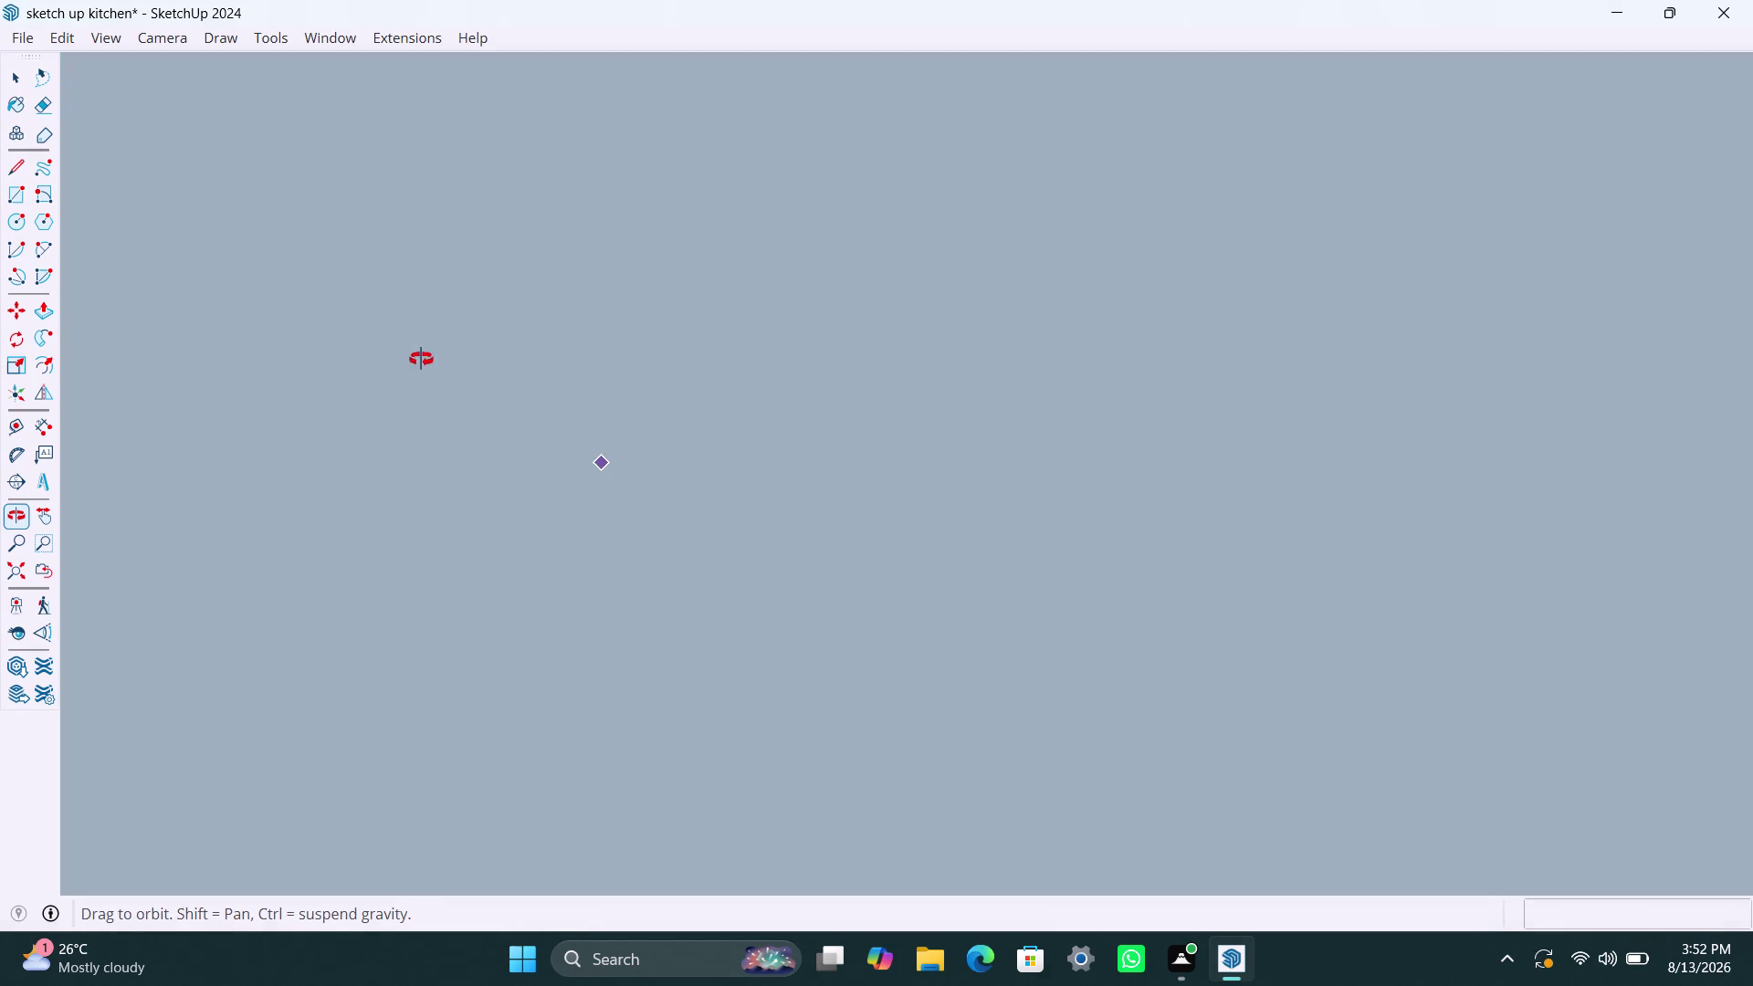
middle_drag(416, 350, 453, 407)
scroll(up, 3)
scroll(up, 3)
middle_drag(491, 331, 435, 274)
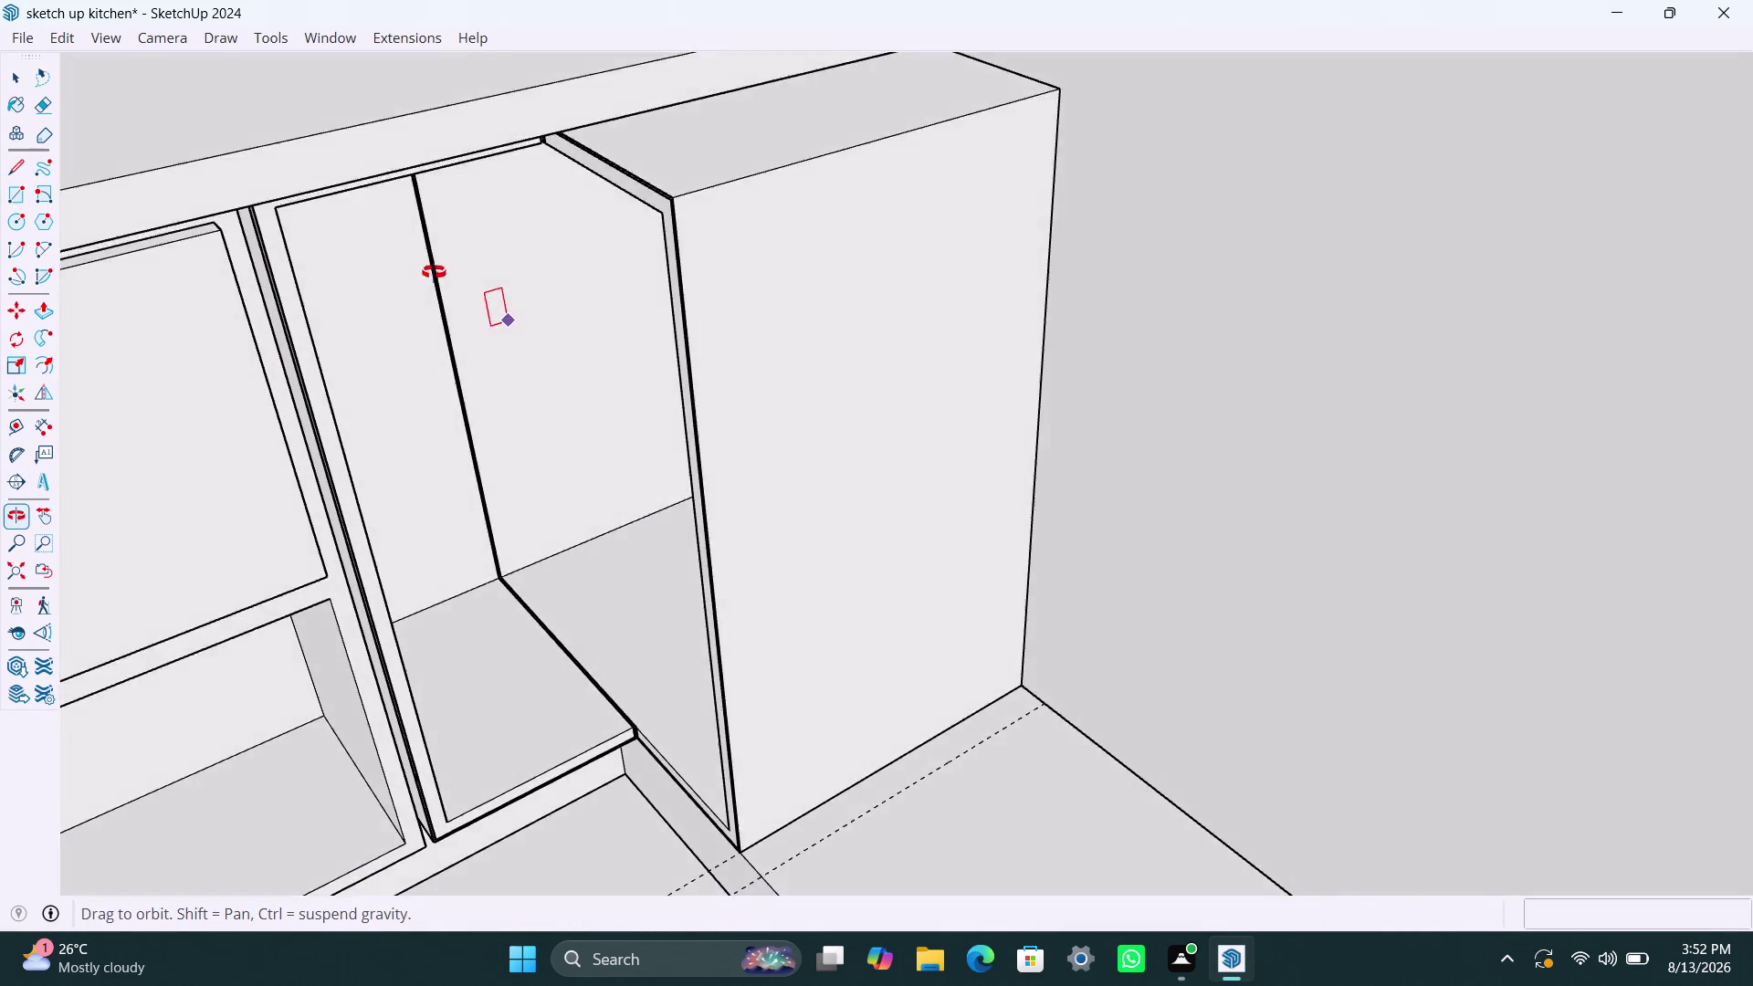
middle_drag(435, 274, 424, 250)
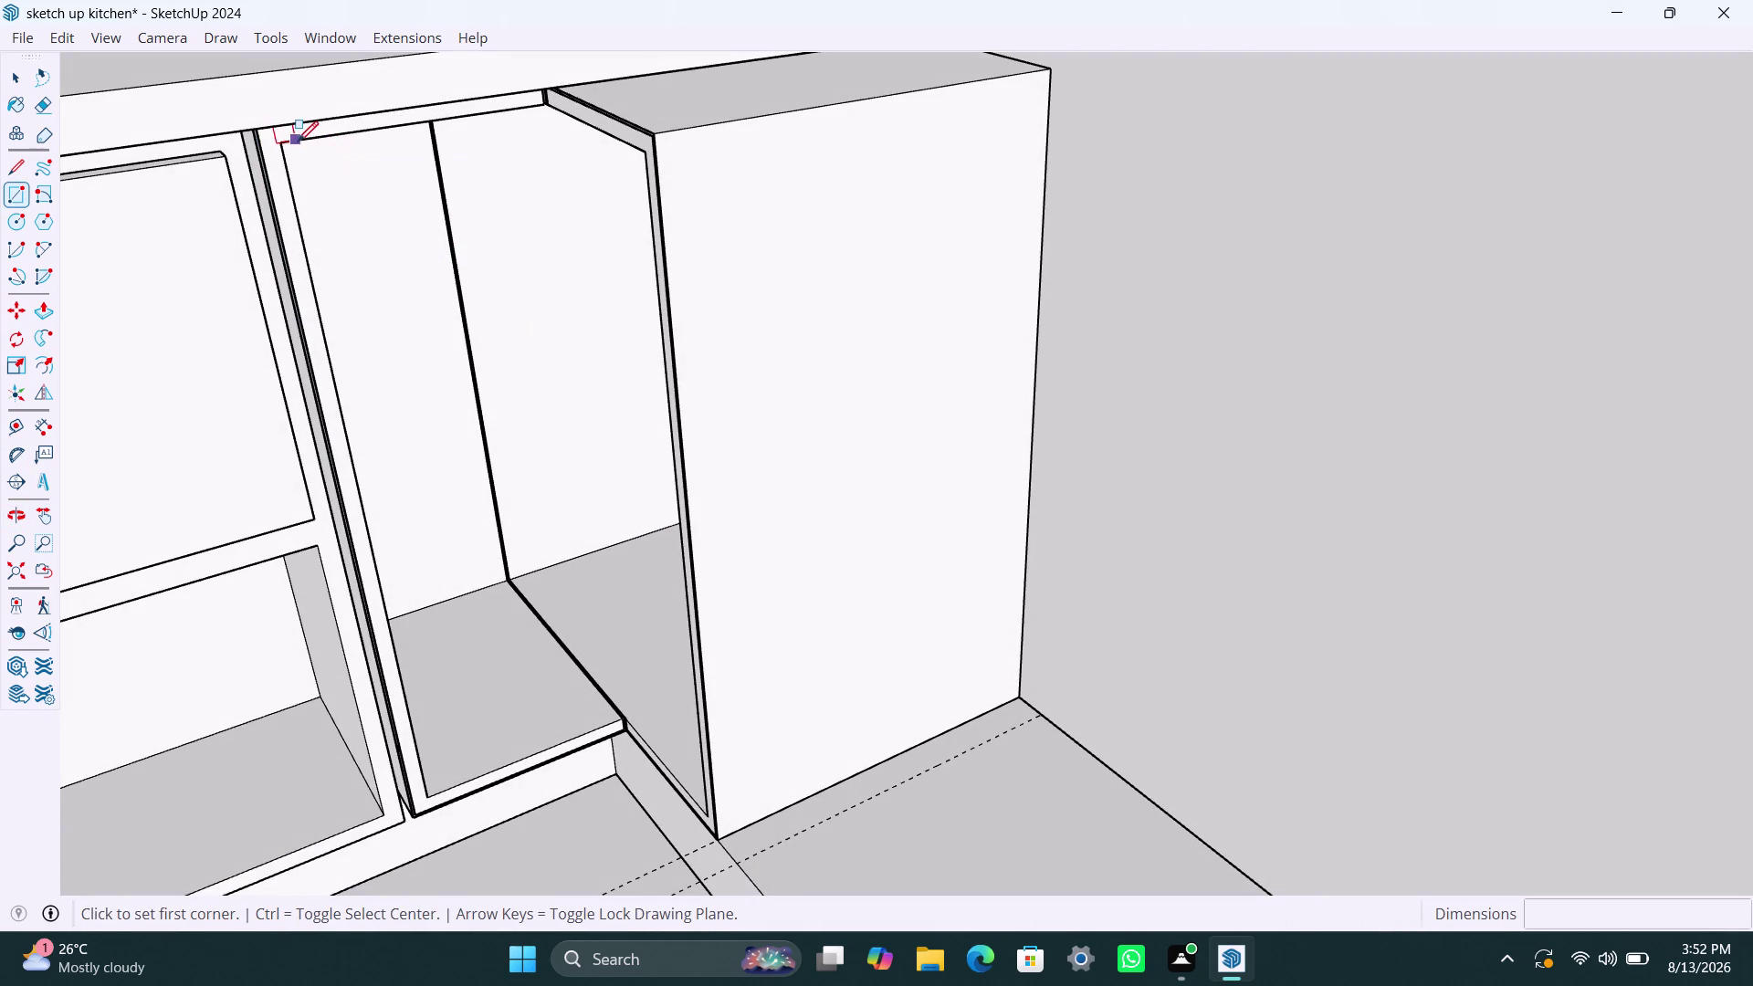
click(290, 142)
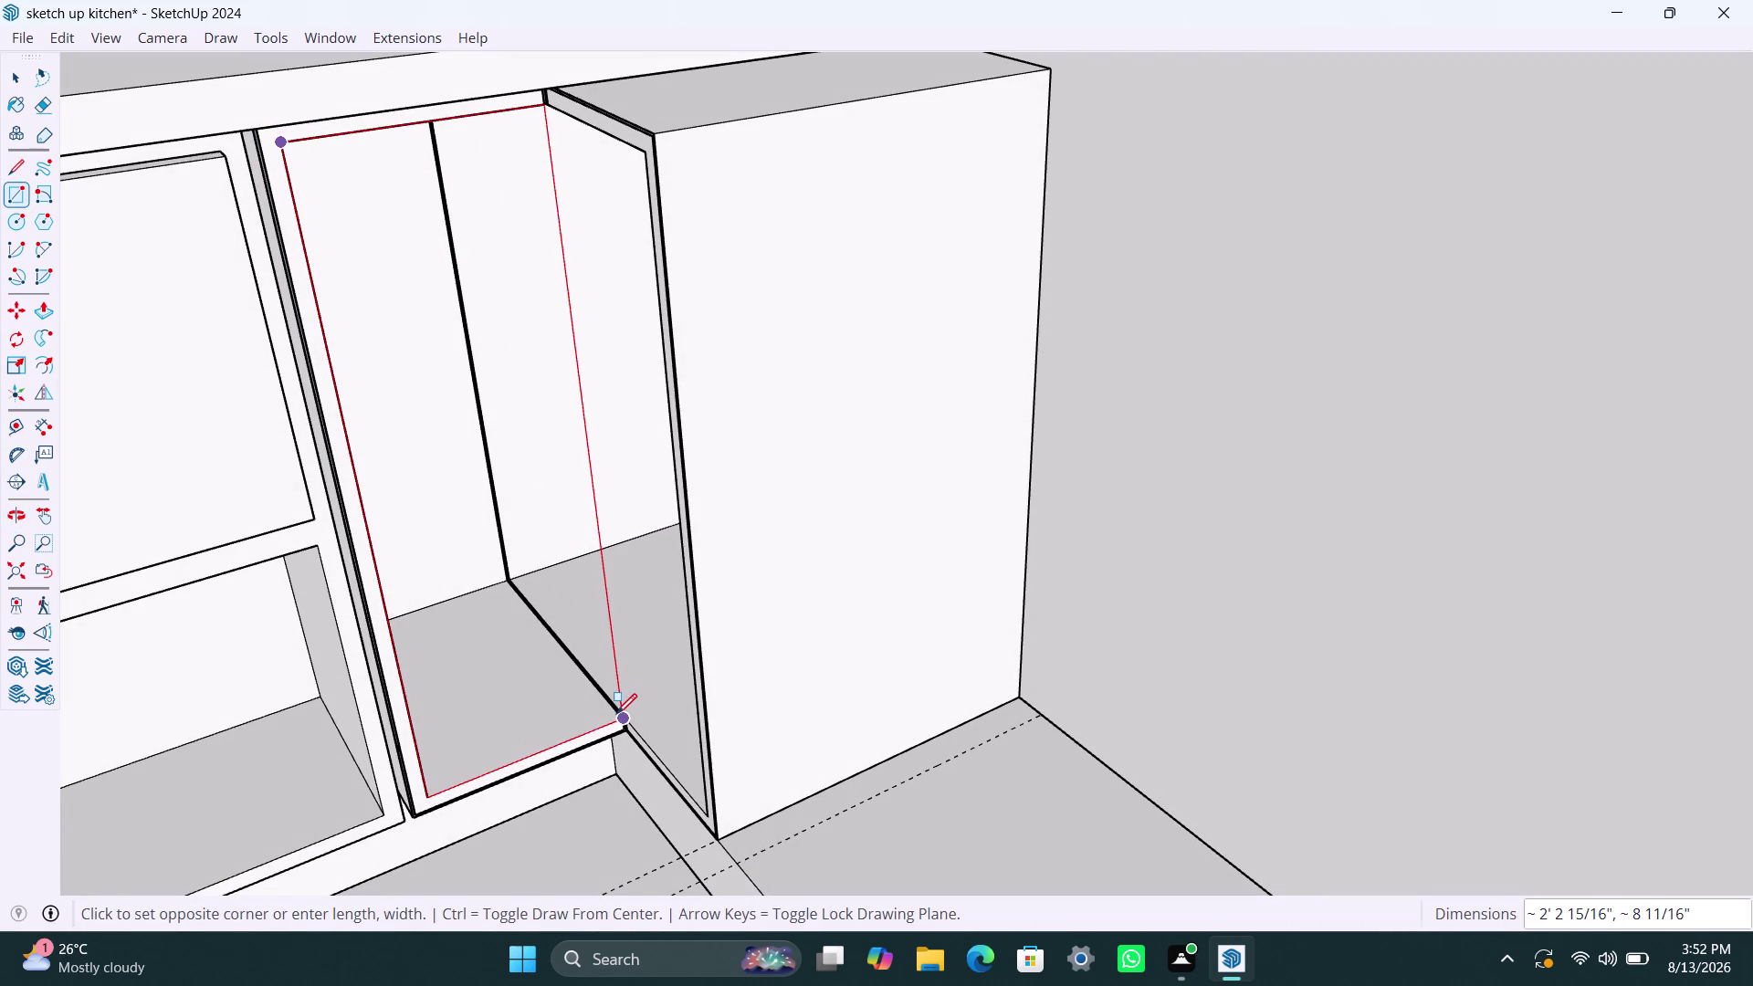
click(618, 715)
Turn the side-wall rectangle into a group and open it for editing.
key(space)
double_click(543, 514)
click(542, 510)
right_click(541, 509)
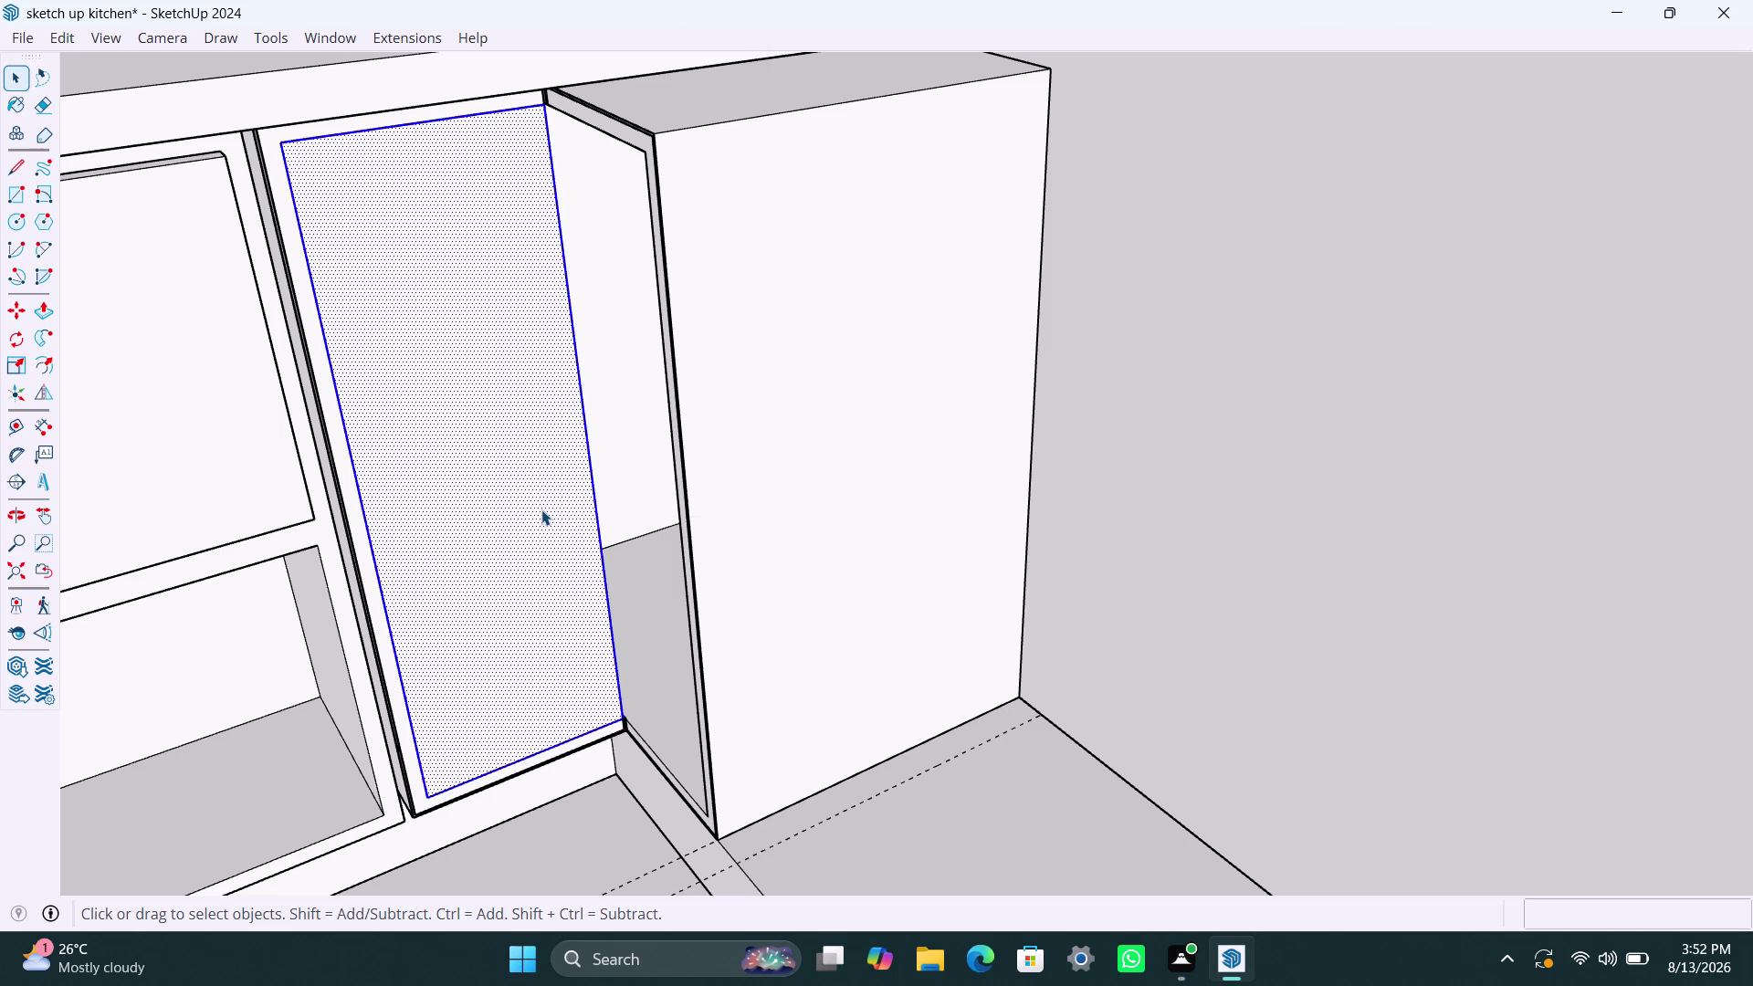
click(676, 218)
double_click(554, 385)
click(521, 398)
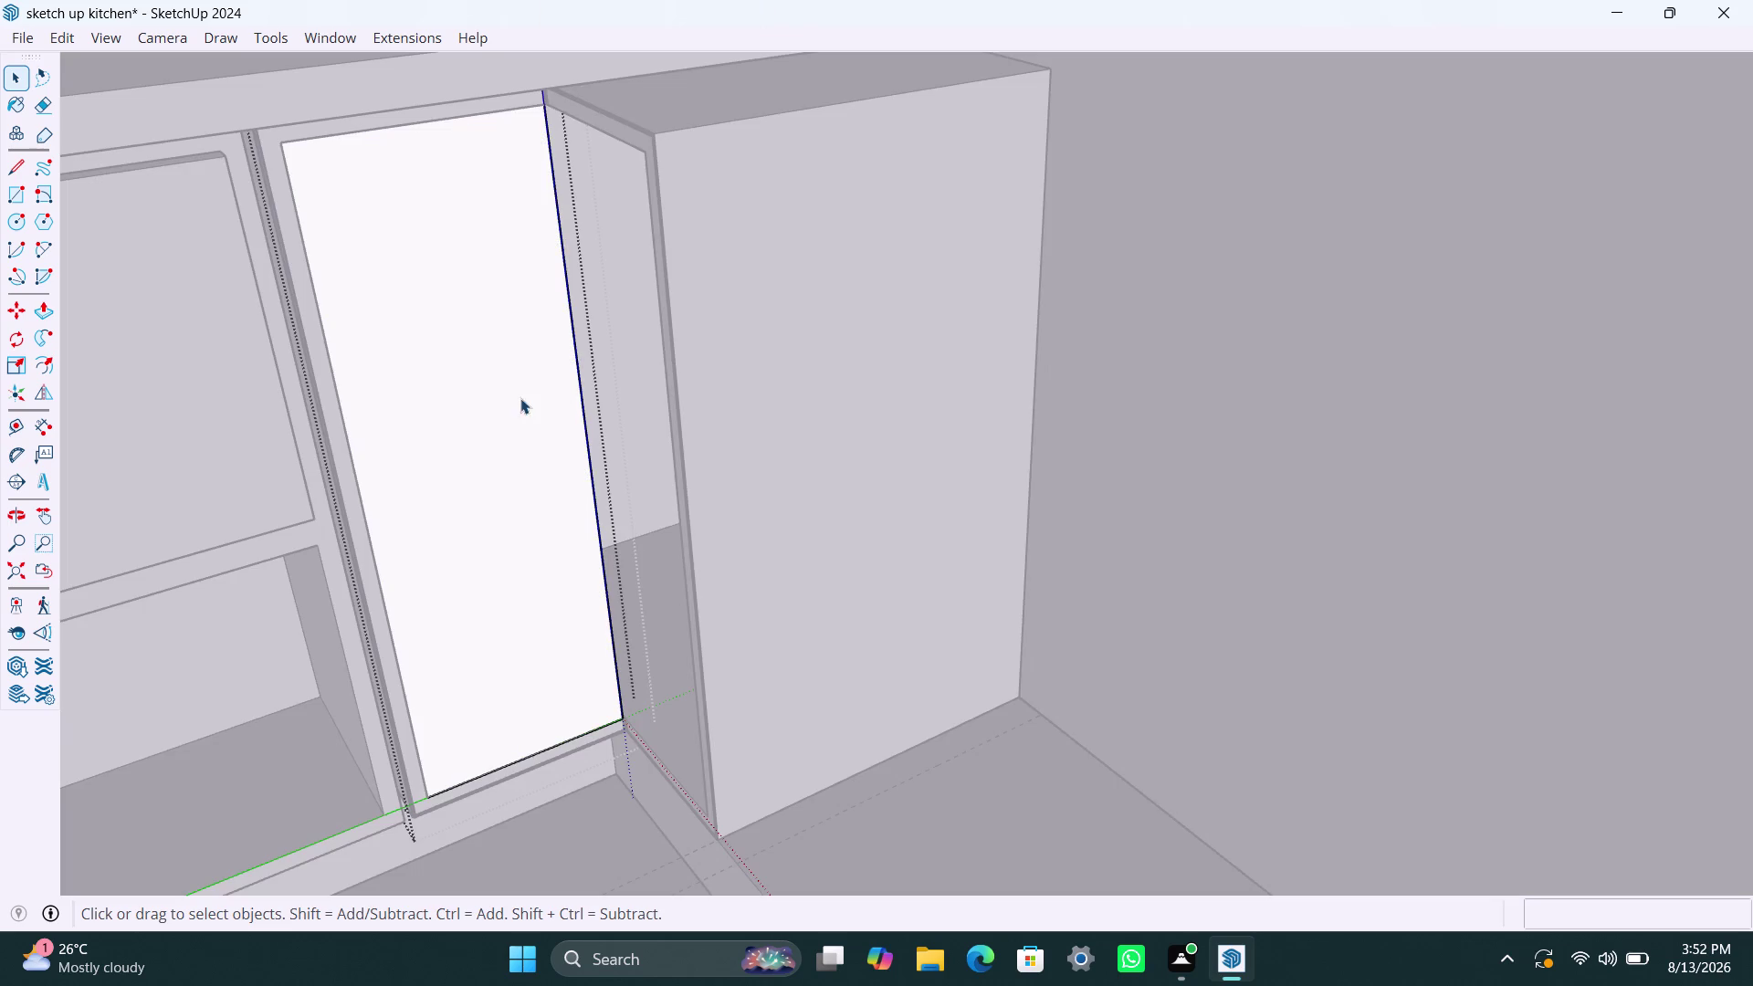
Push/Pull the side panel face to 18 mm thick.
key(p)
click(519, 399)
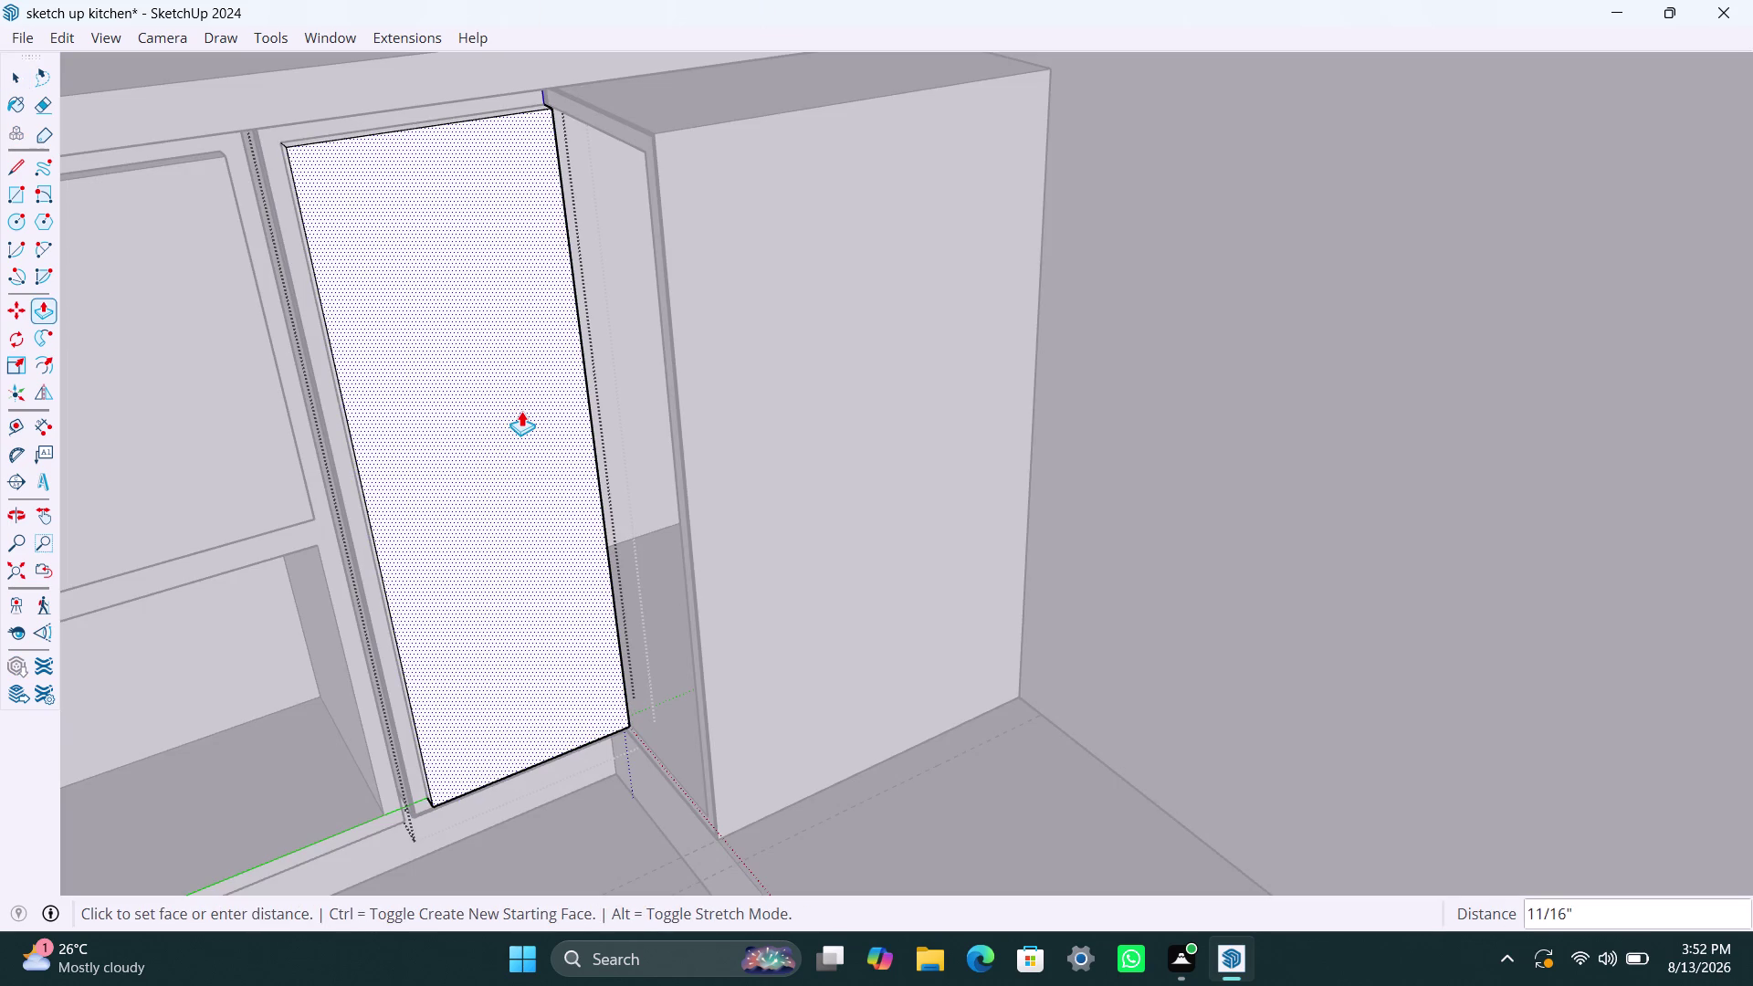
text(18mm)
key(Return)
key(space)
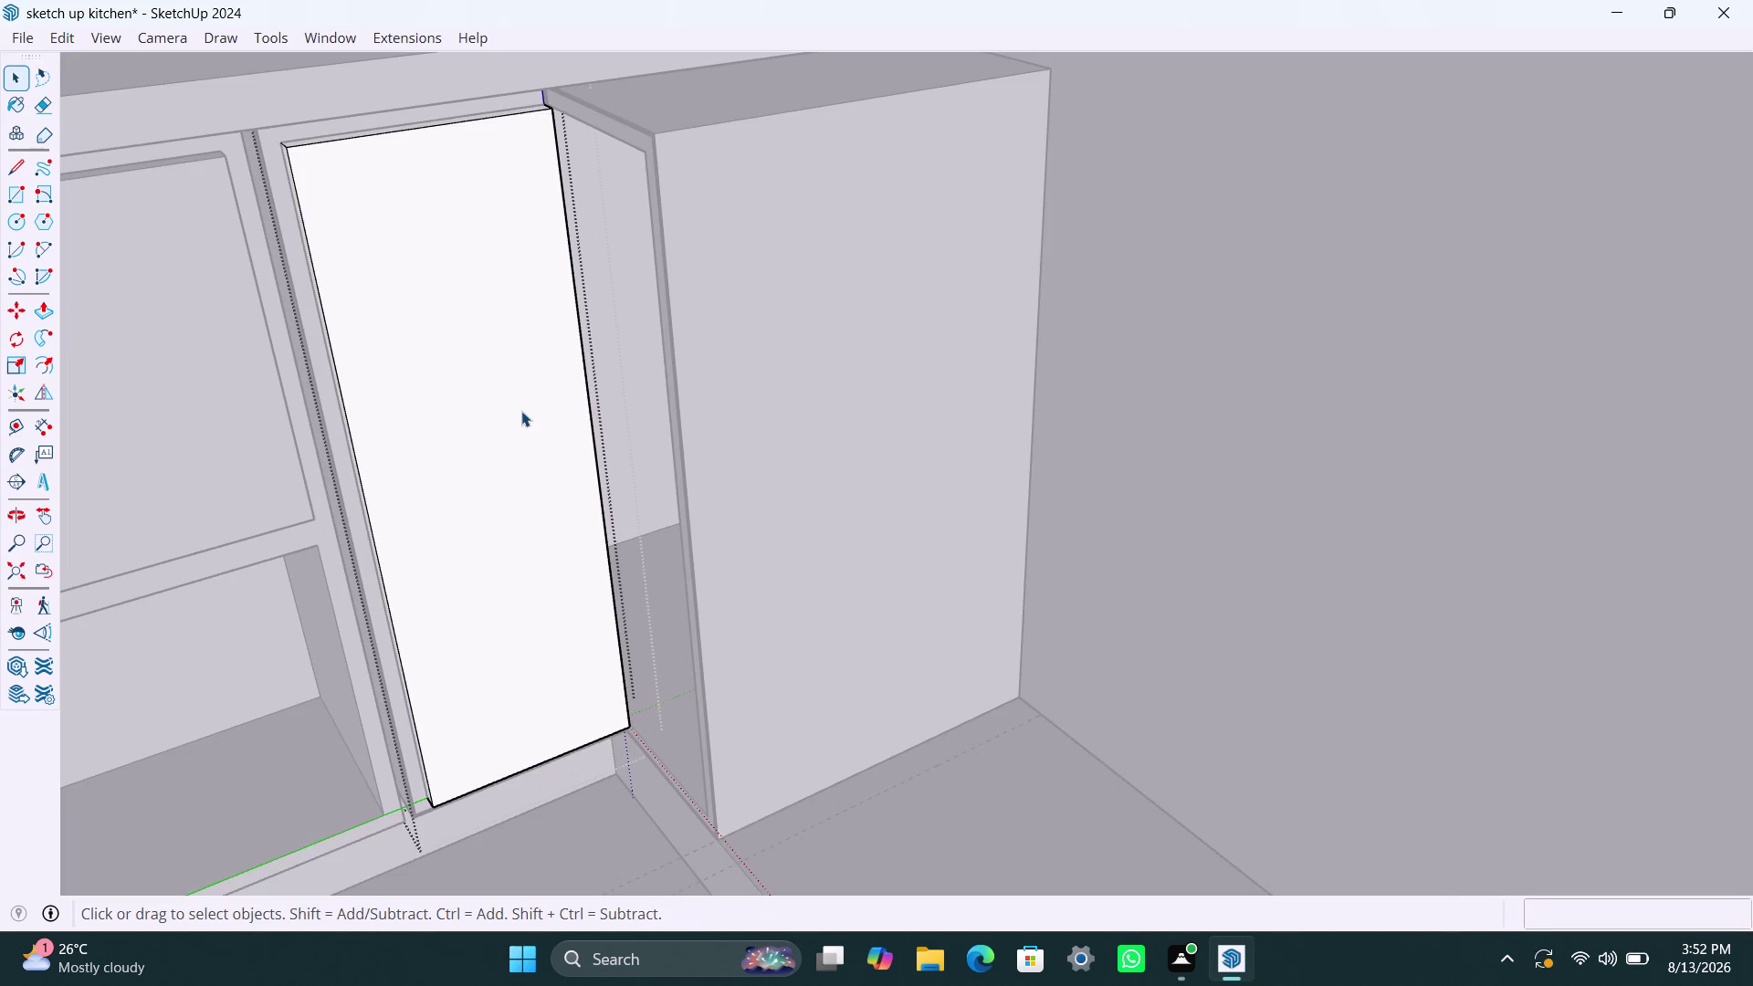
scroll(down, 3)
middle_click(482, 574)
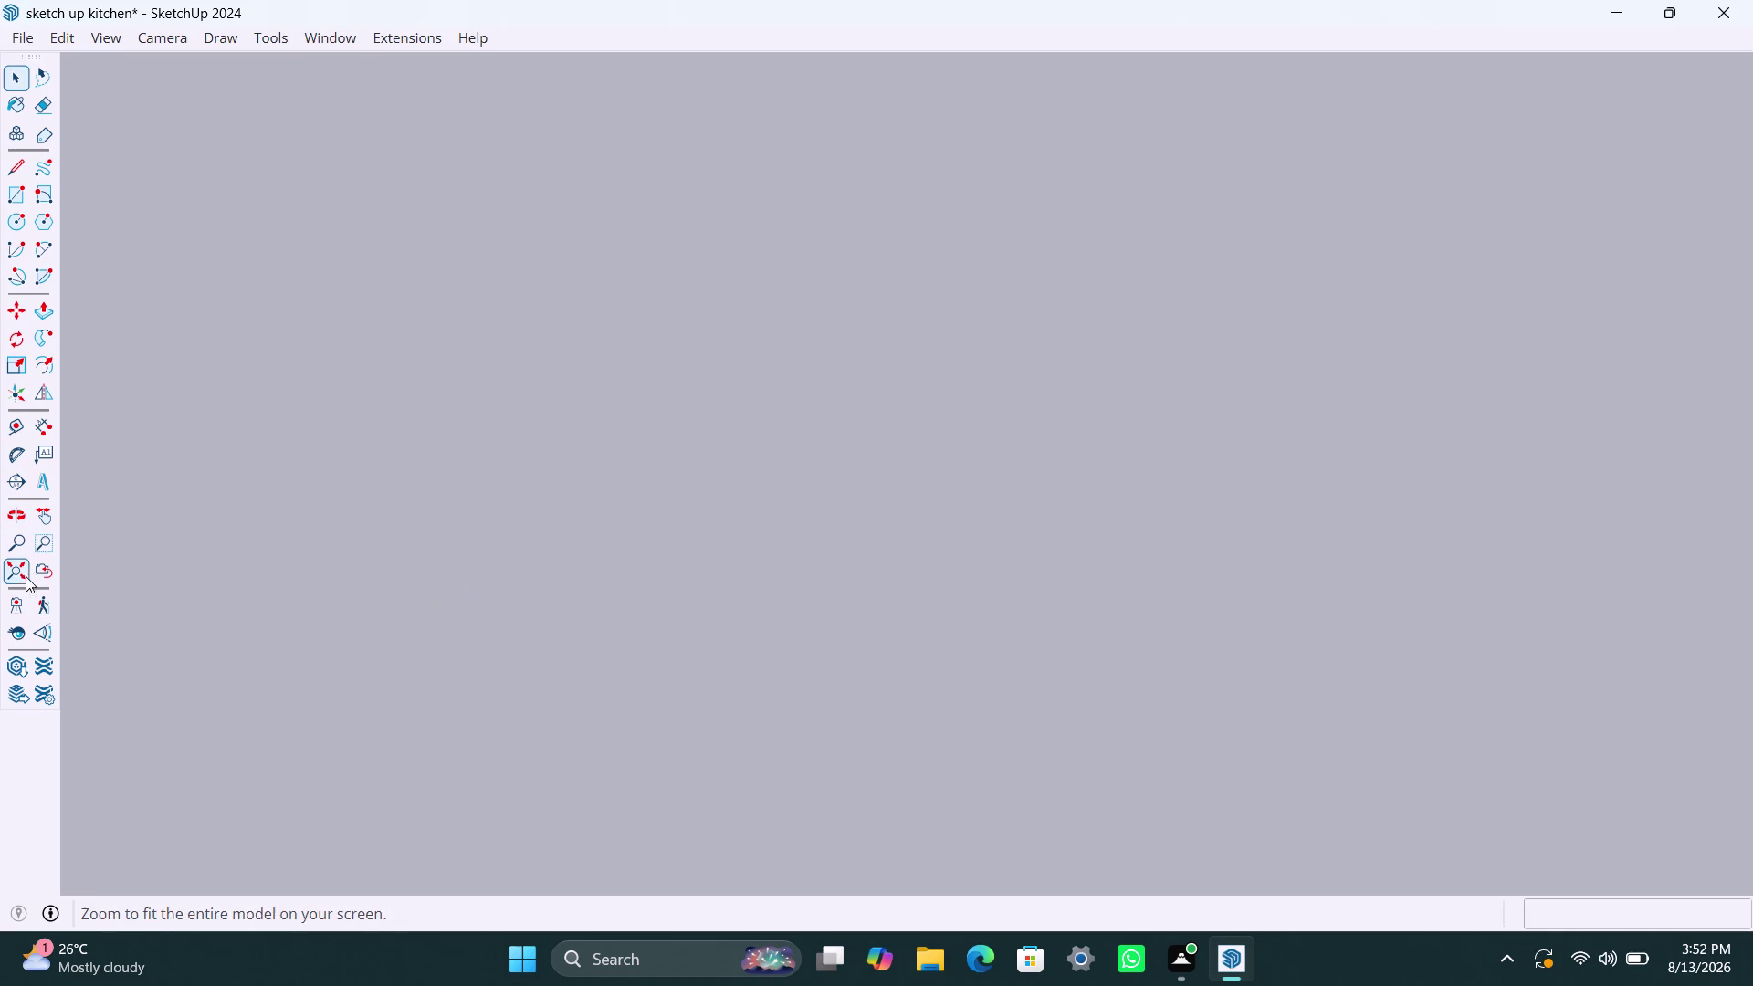
click(21, 569)
middle_drag(617, 294, 1097, 636)
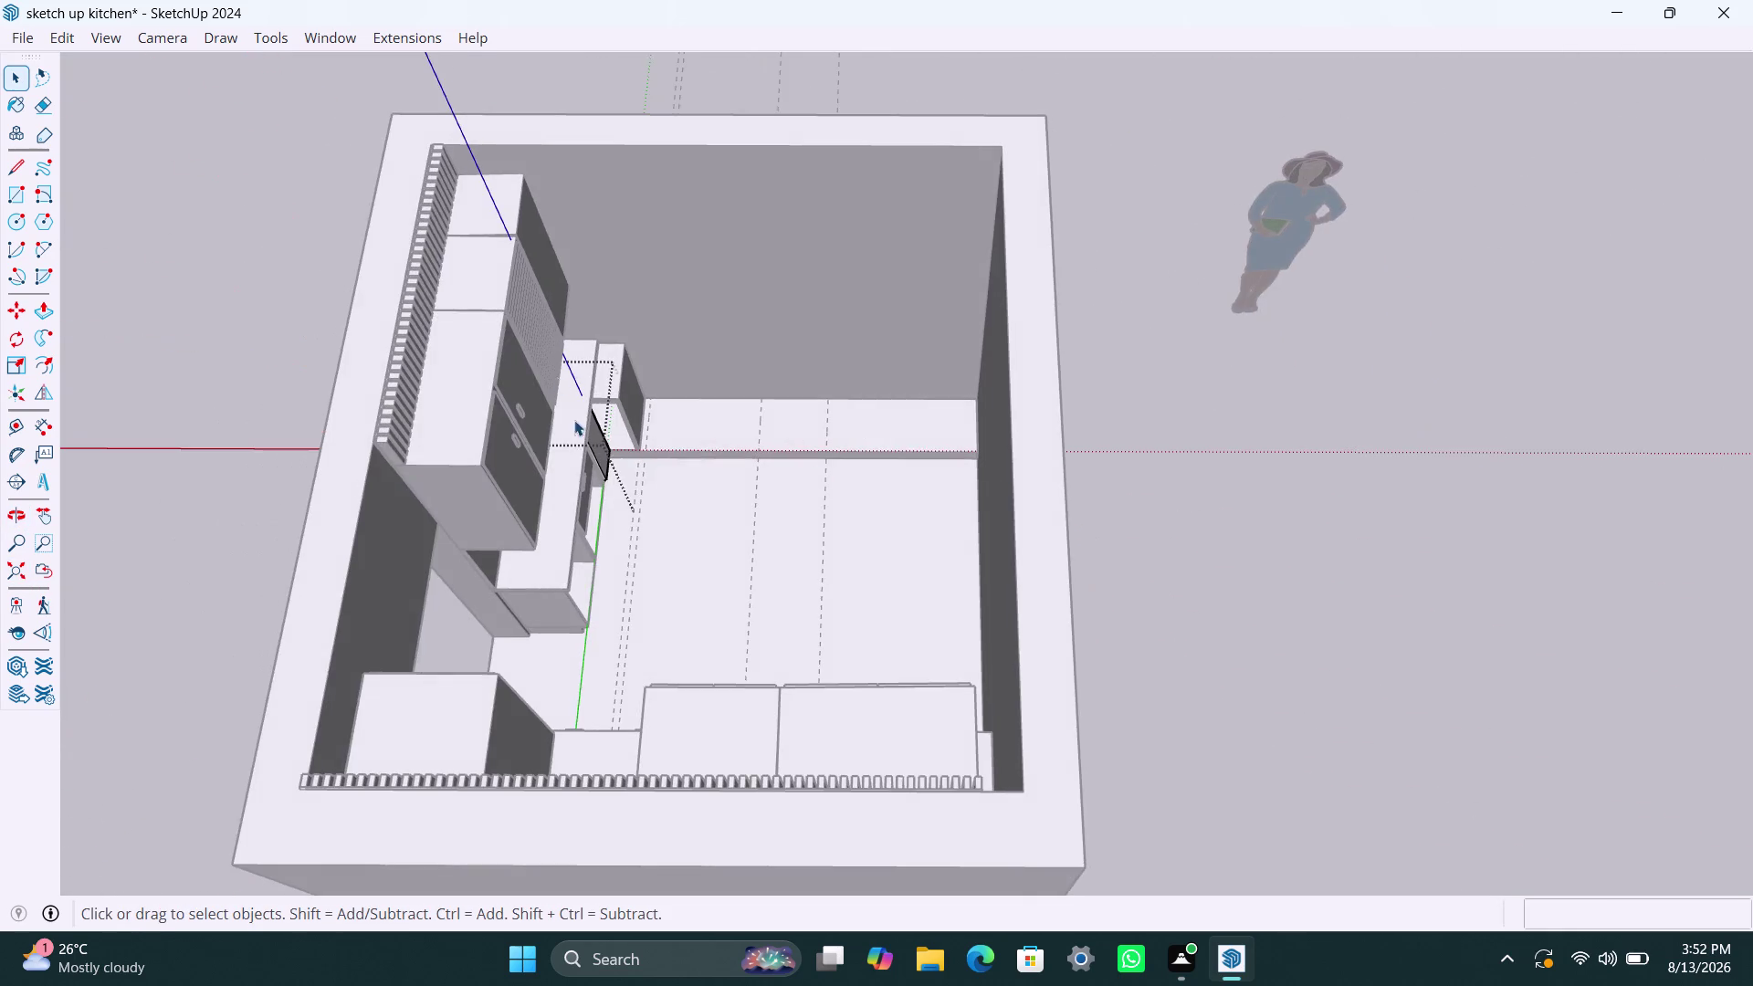
scroll(up, 3)
middle_drag(646, 428, 658, 297)
scroll(up, 3)
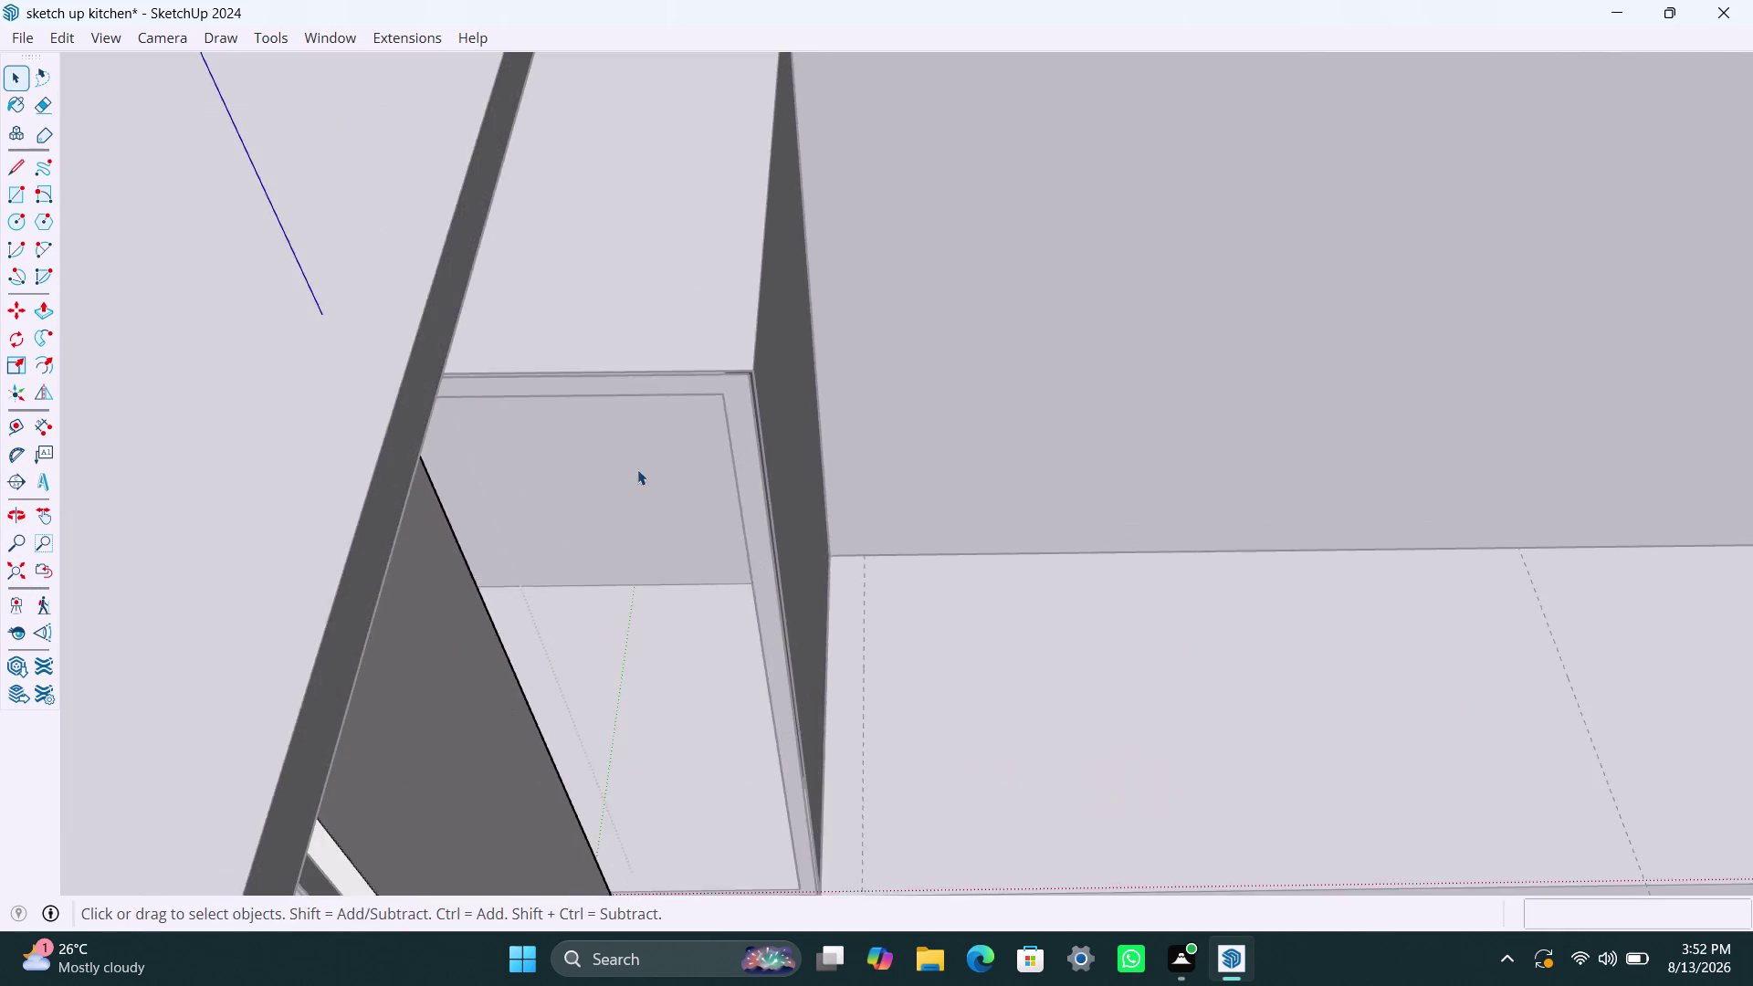
middle_drag(640, 465, 634, 217)
scroll(down, 3)
middle_drag(584, 354, 573, 325)
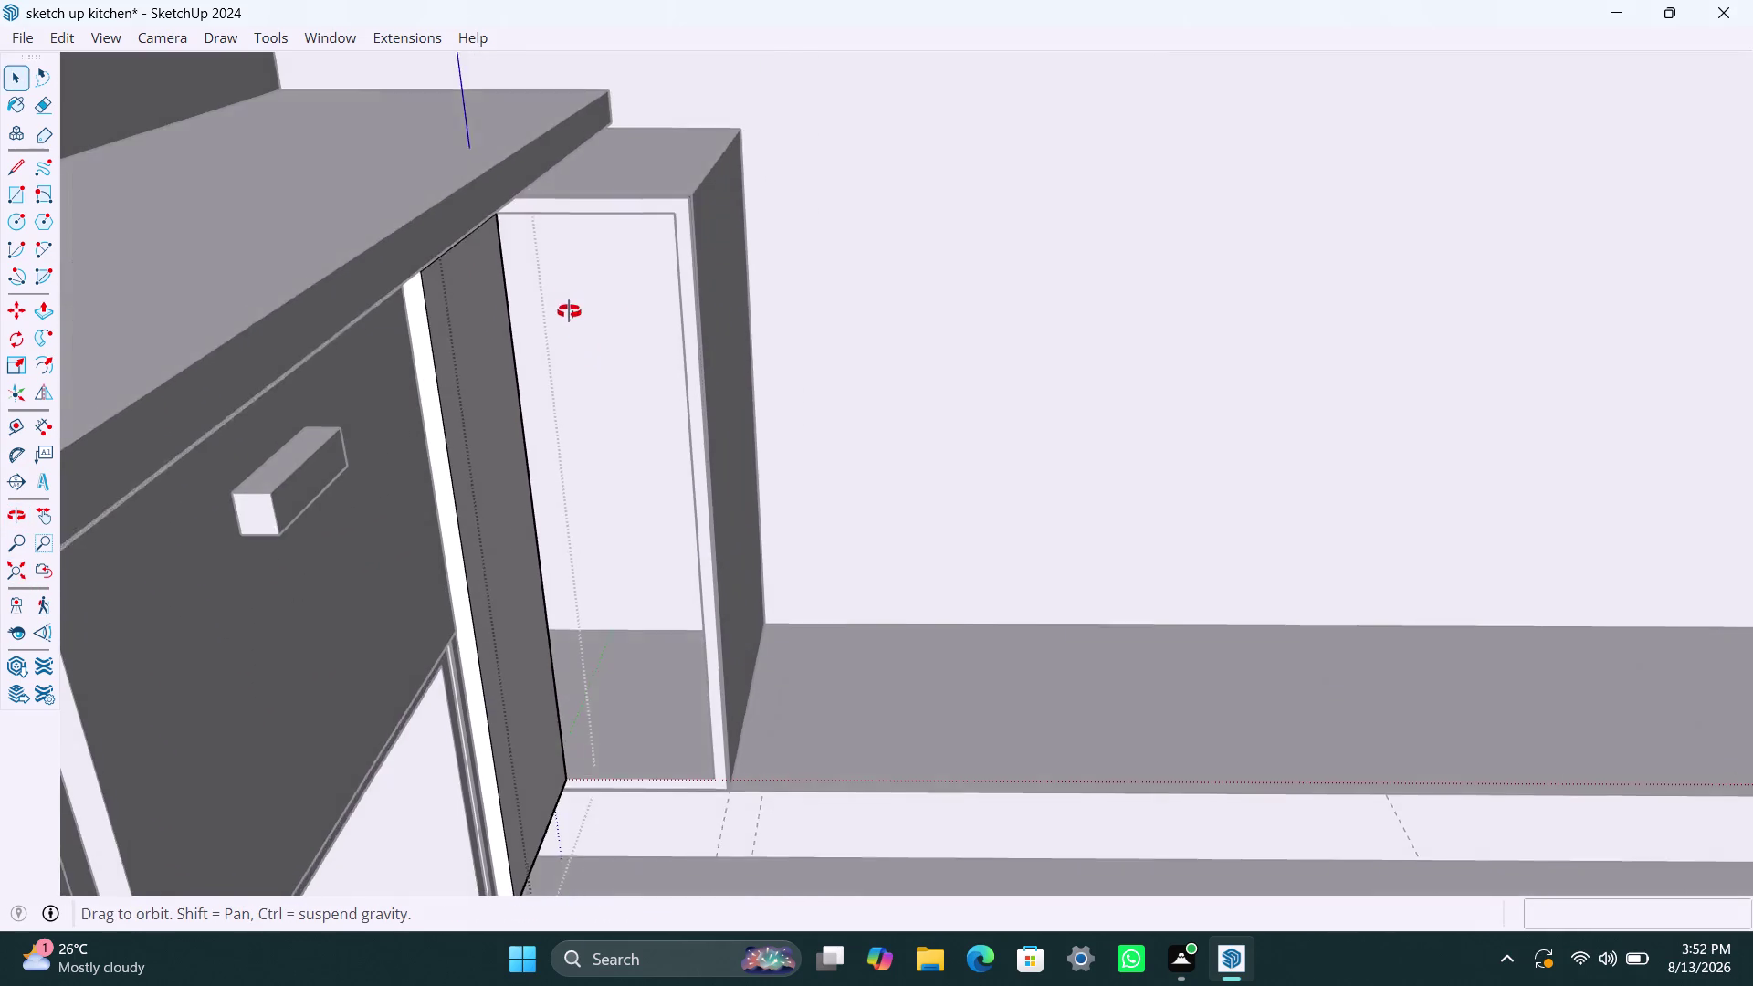
middle_drag(574, 325, 506, 336)
scroll(down, 3)
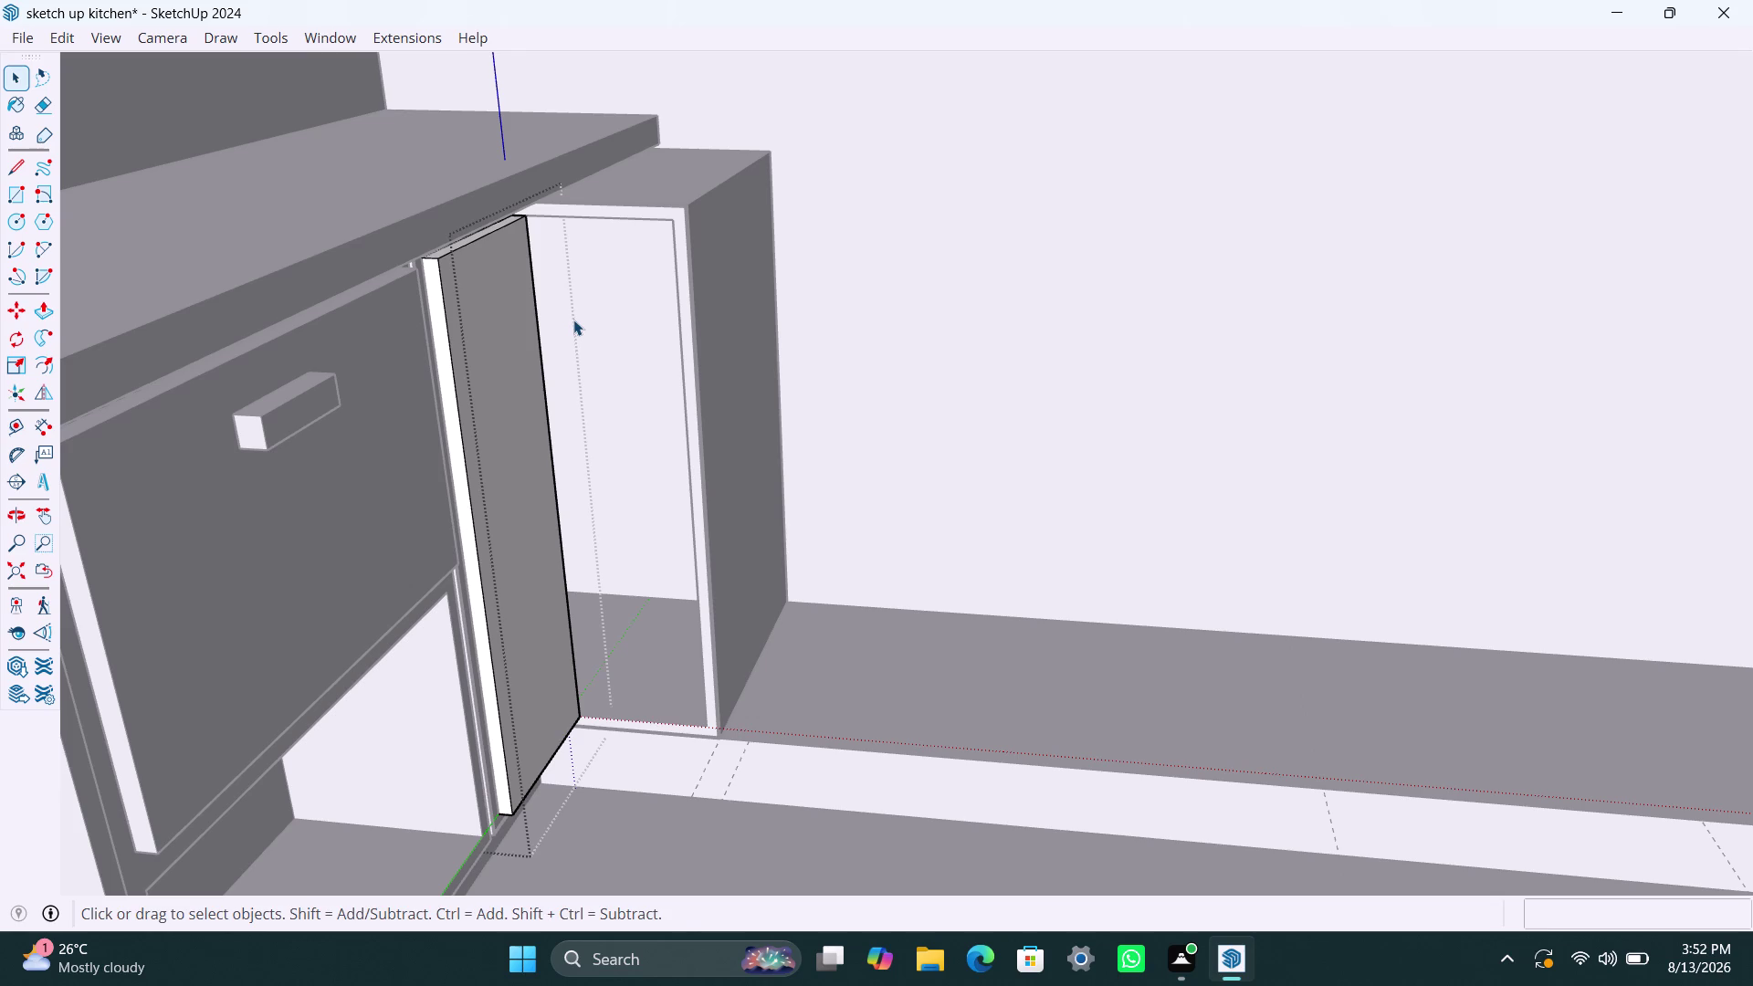
key(r)
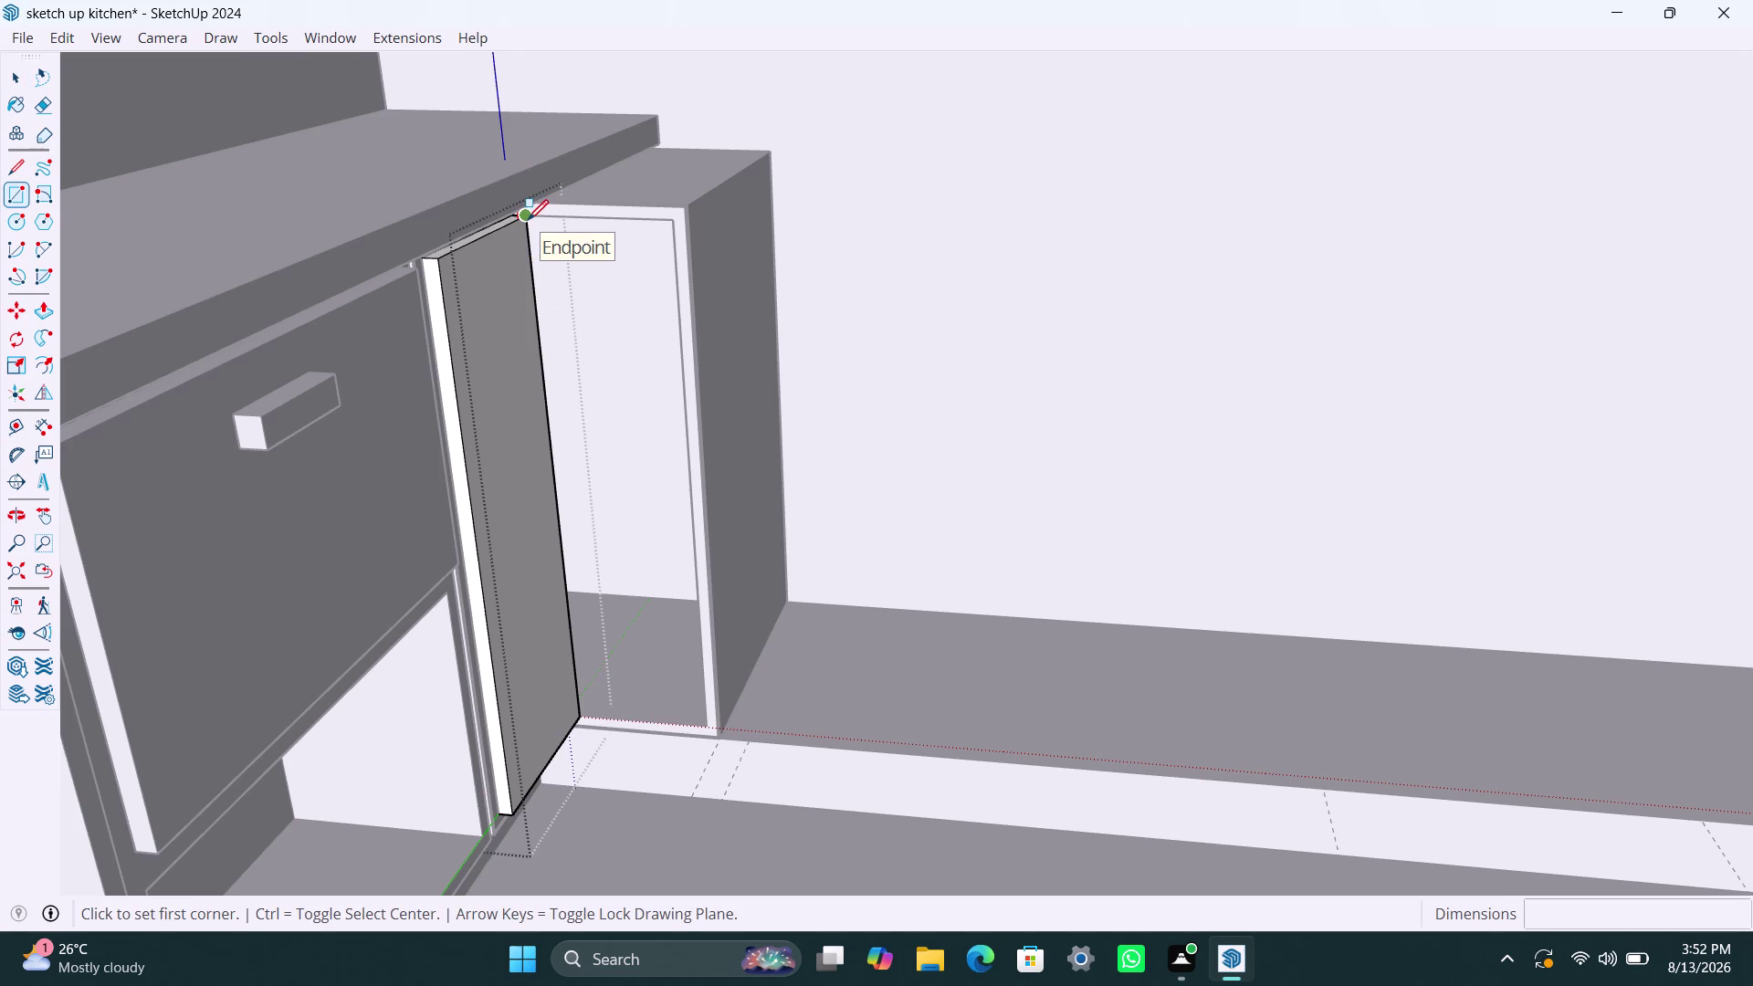
Draw a back-face rectangle from the top to the compartment floor and group it.
click(530, 217)
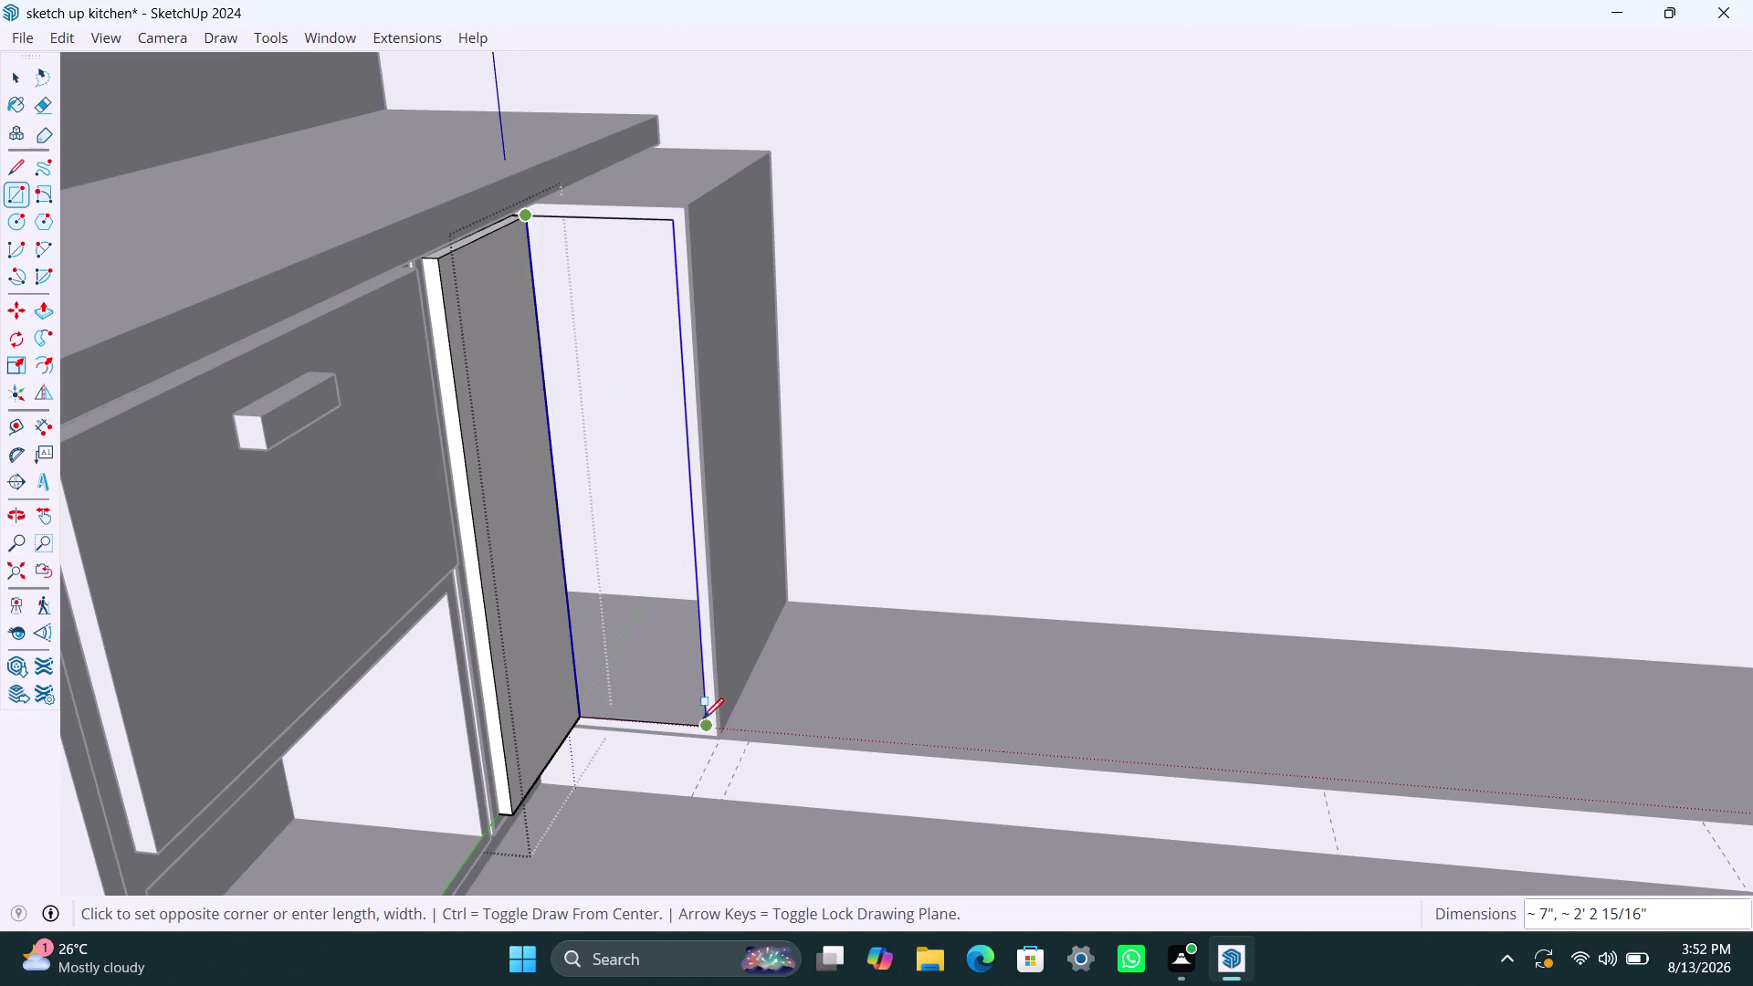
click(709, 723)
key(space)
double_click(641, 626)
right_click(624, 620)
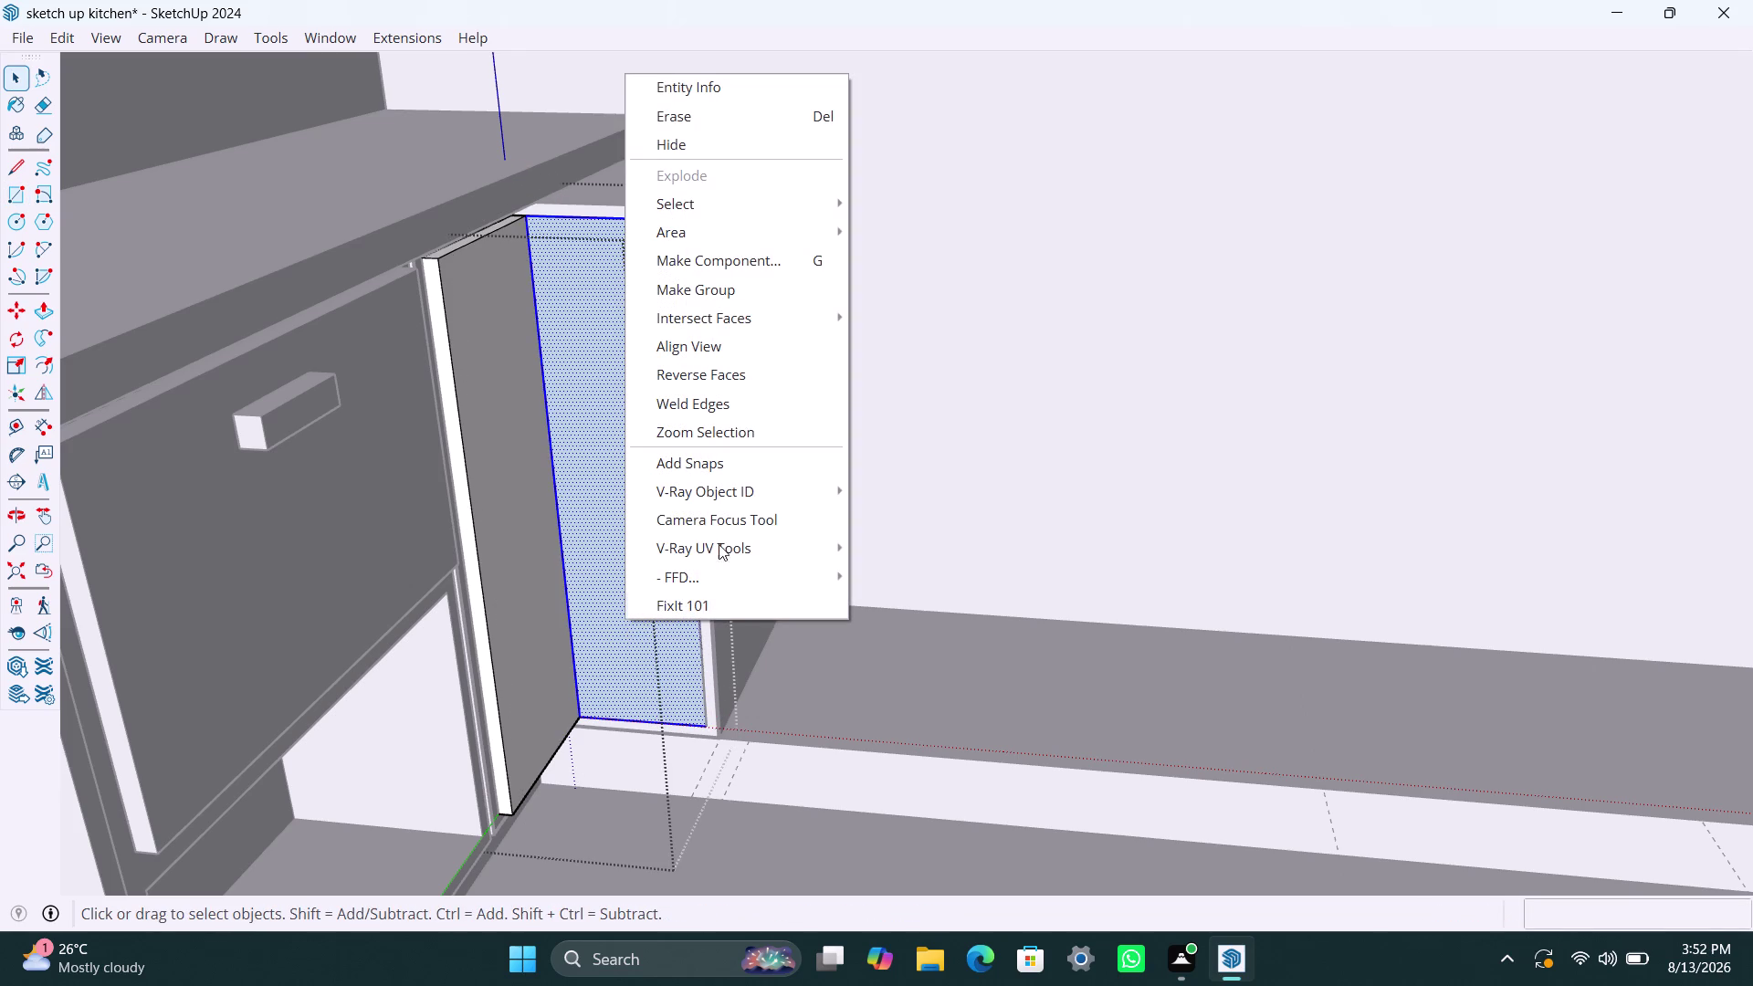
click(732, 302)
Open the back panel group and push/pull it to 18 mm thick.
double_click(620, 372)
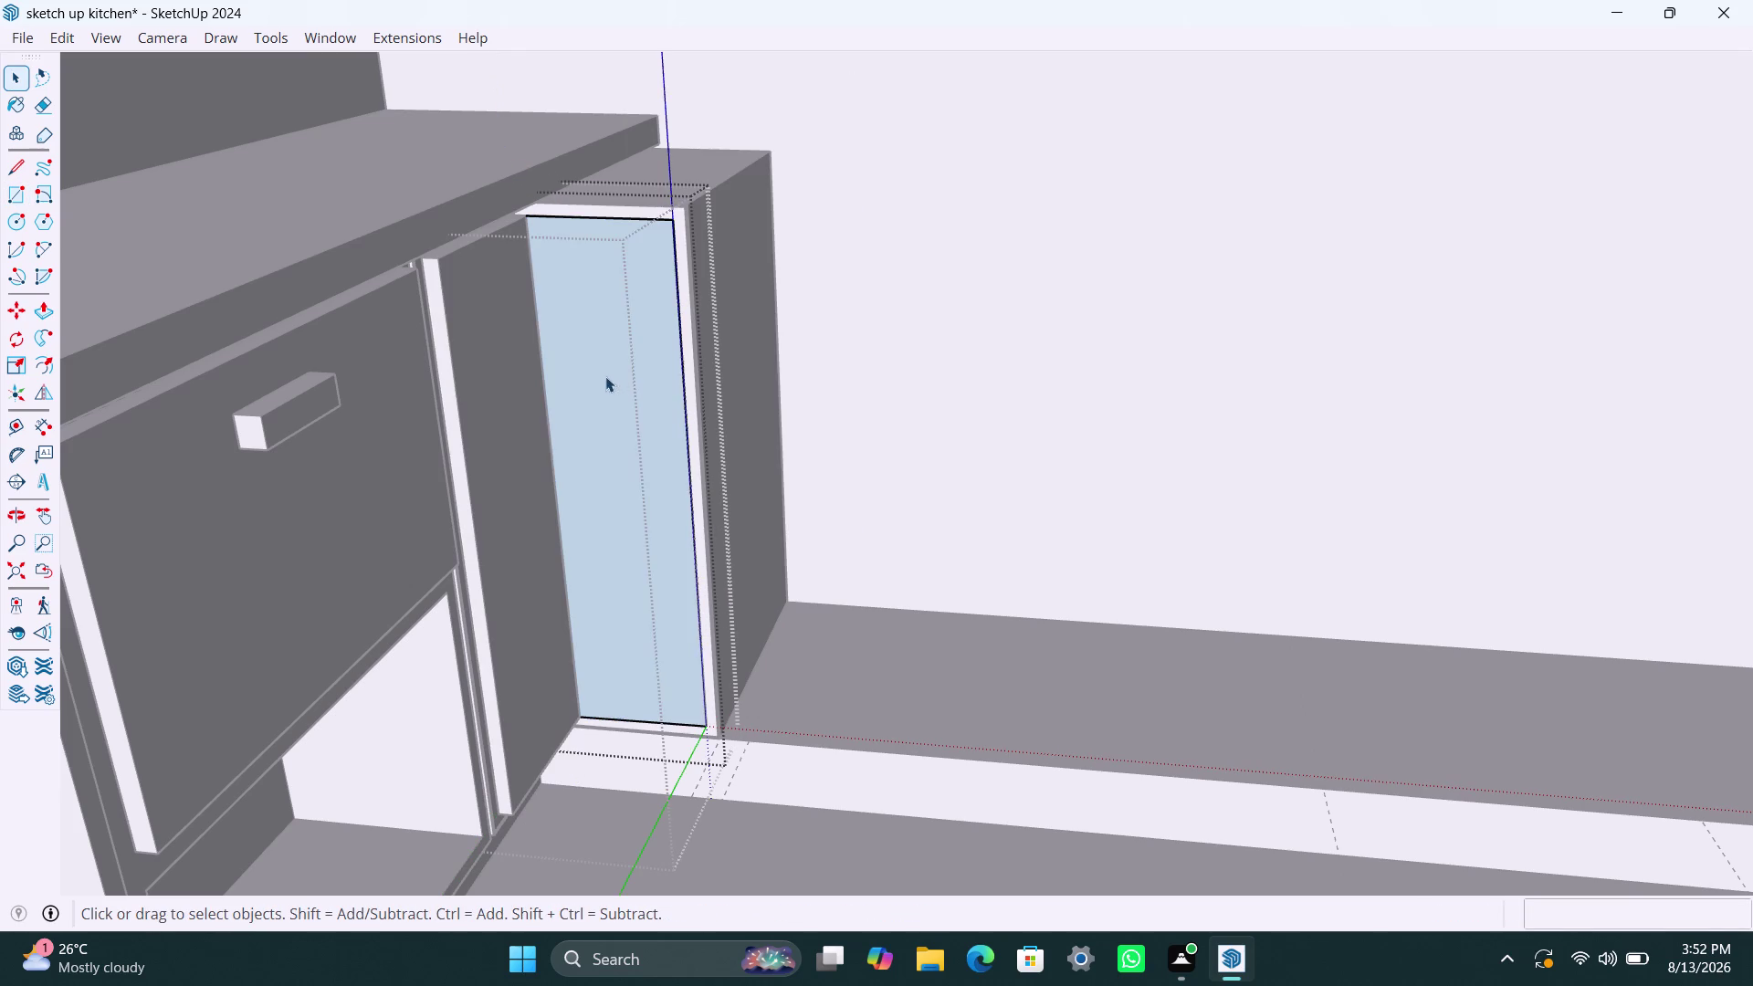
click(606, 376)
key(p)
click(605, 376)
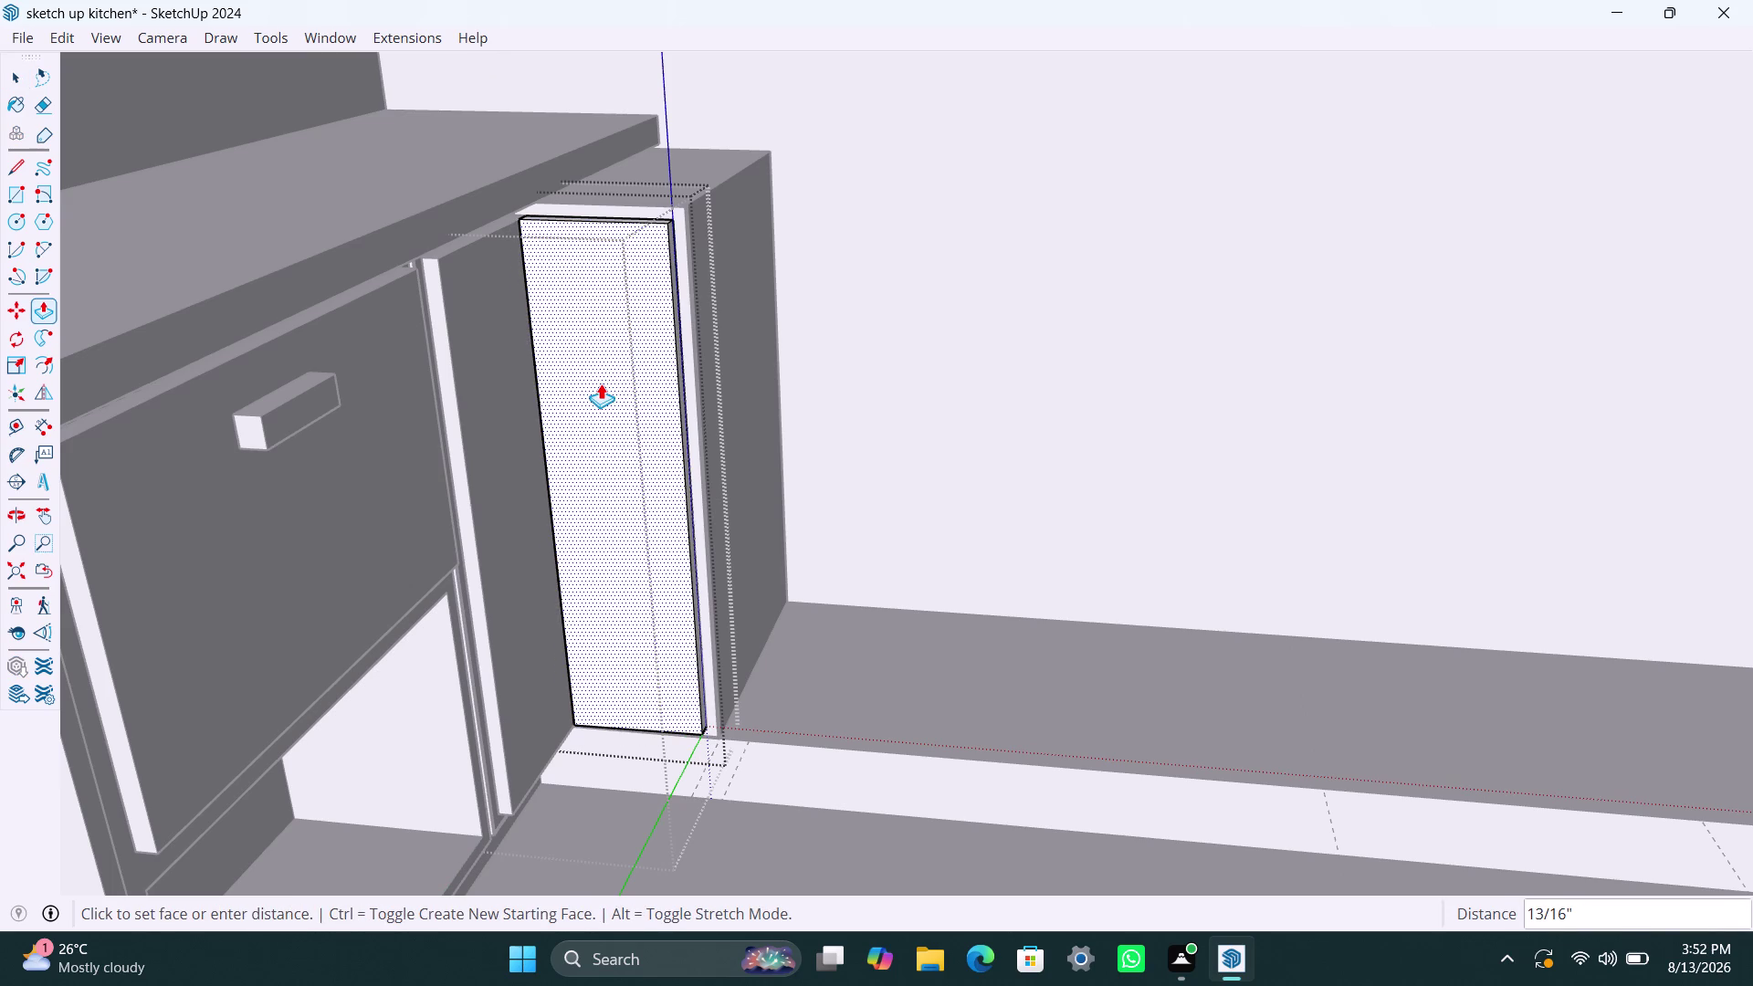
text(18mm)
key(Return)
key(space)
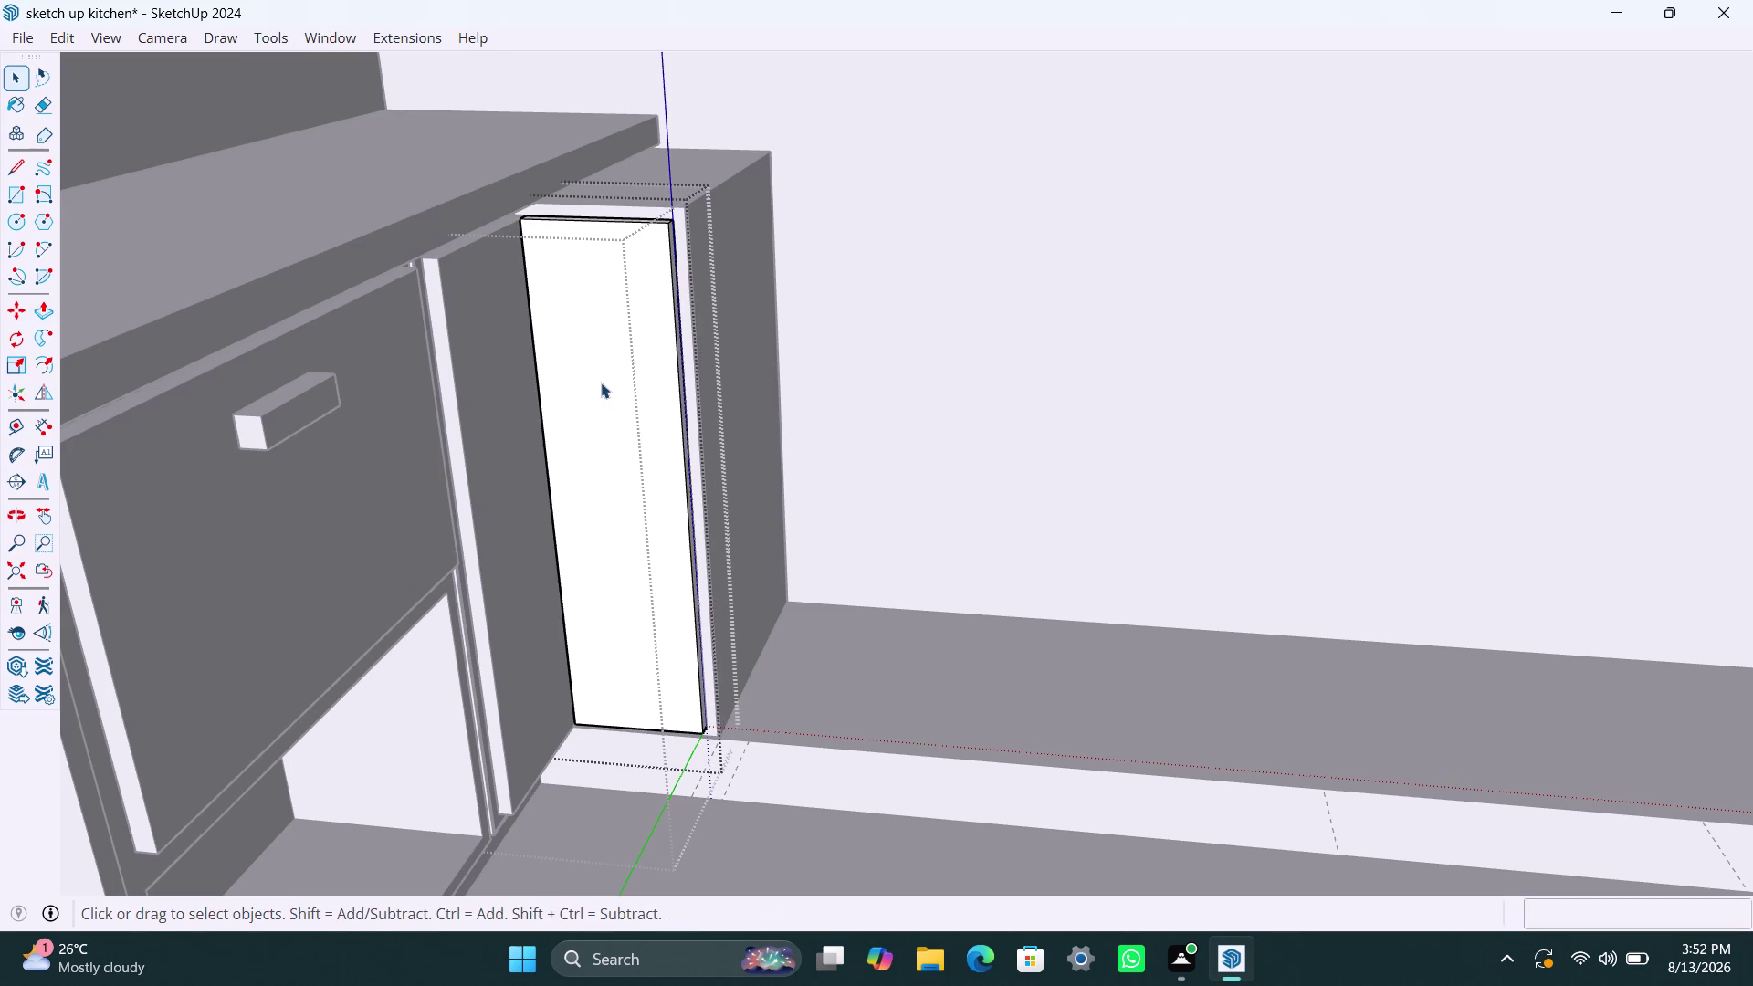
click(941, 446)
scroll(down, 3)
middle_drag(742, 672, 385, 741)
Orbit and zoom around the narrow compartment to check its two new panels.
scroll(up, 3)
scroll(up, 3)
scroll(up, 3)
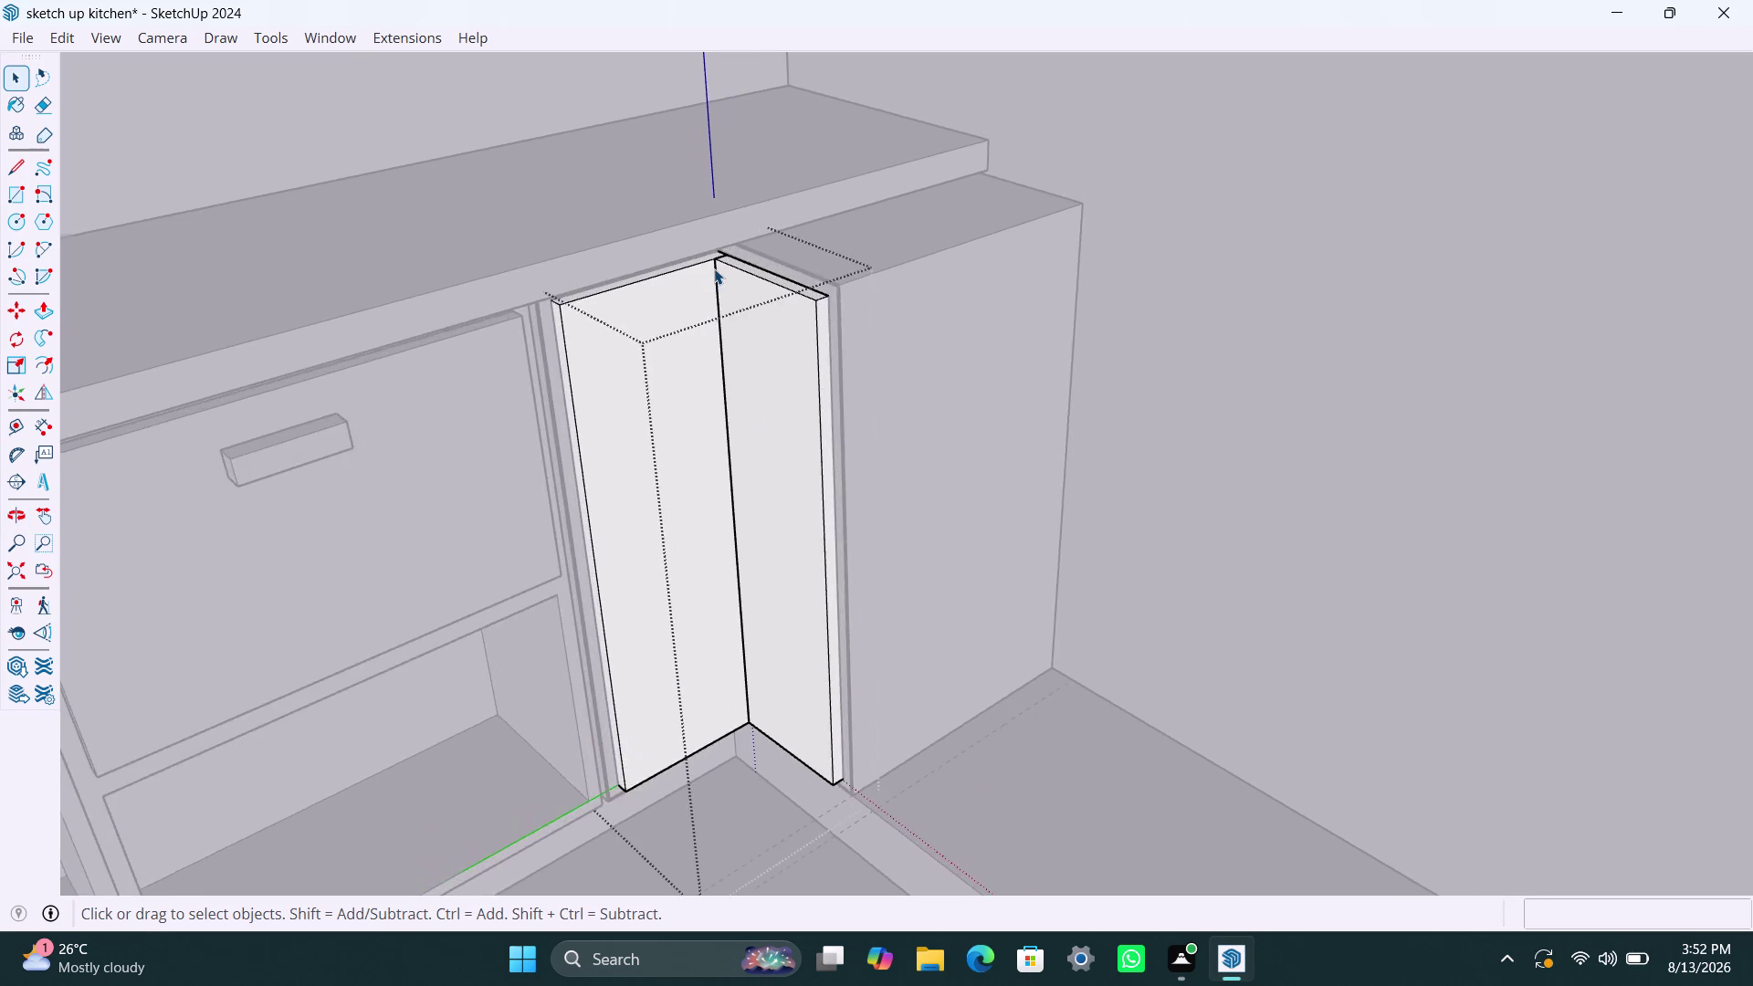
scroll(up, 3)
scroll(down, 3)
middle_drag(714, 285, 579, 414)
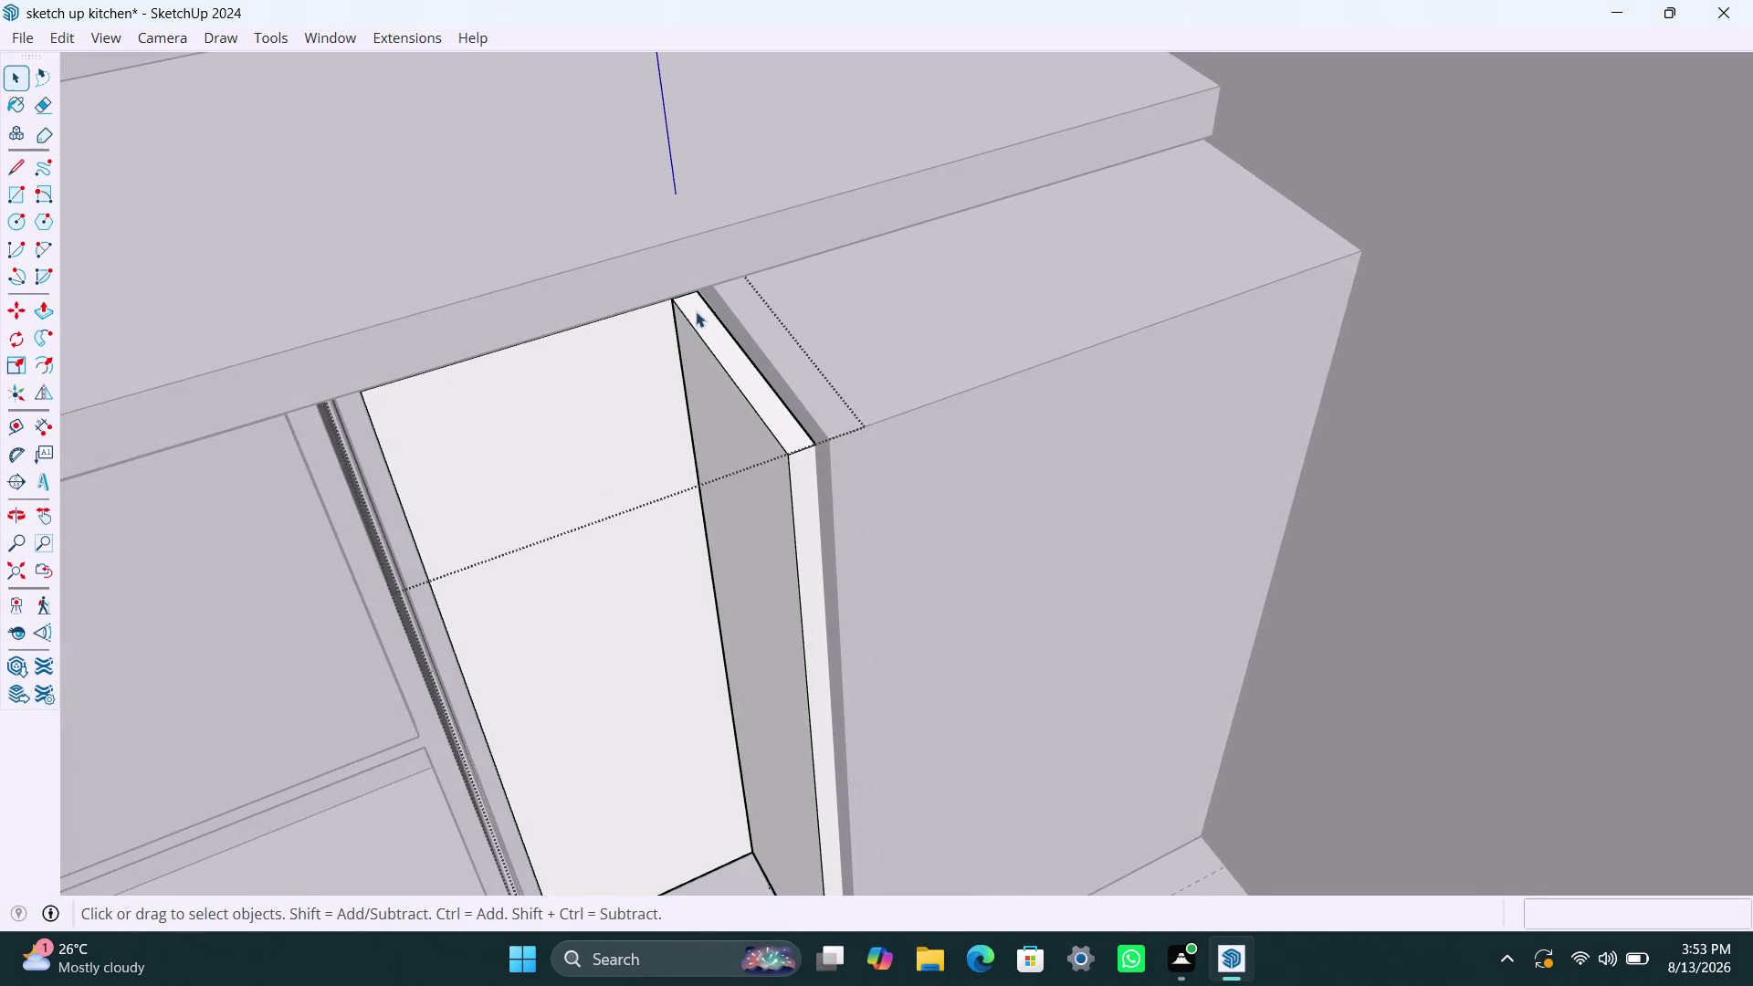
middle_drag(646, 366, 732, 261)
scroll(down, 3)
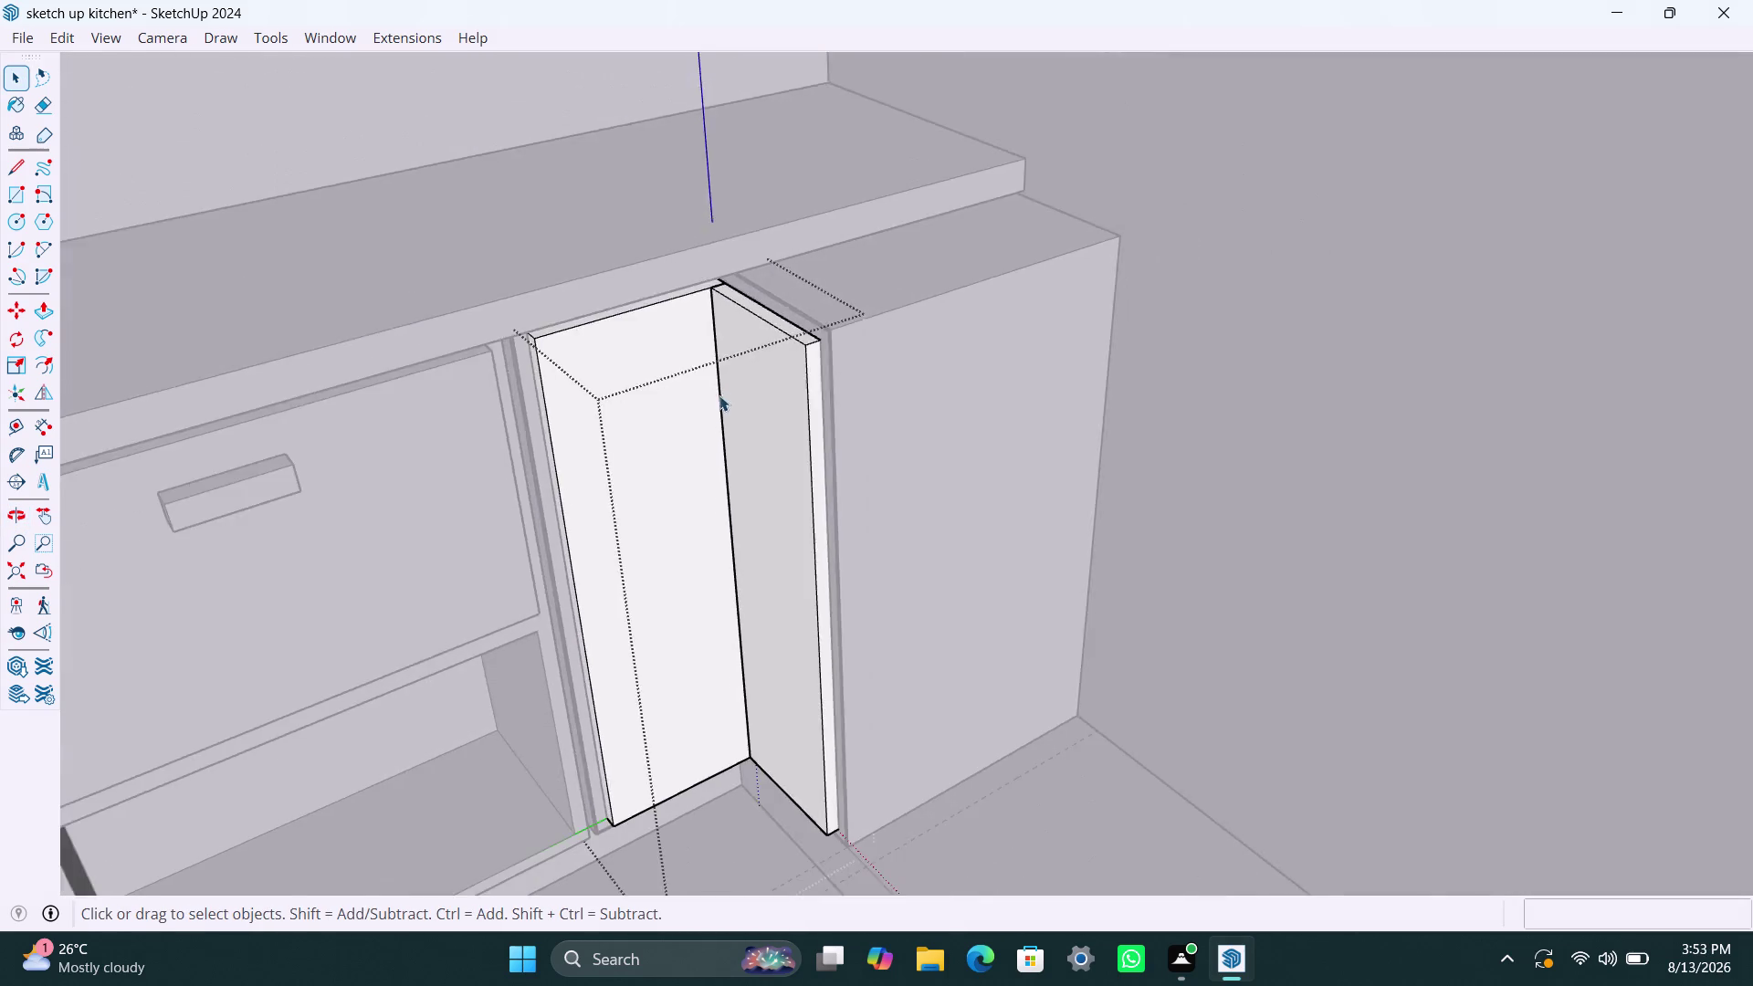
scroll(down, 3)
Zoom Extents, then orbit and zoom down into the room to frame the plinth.
click(20, 569)
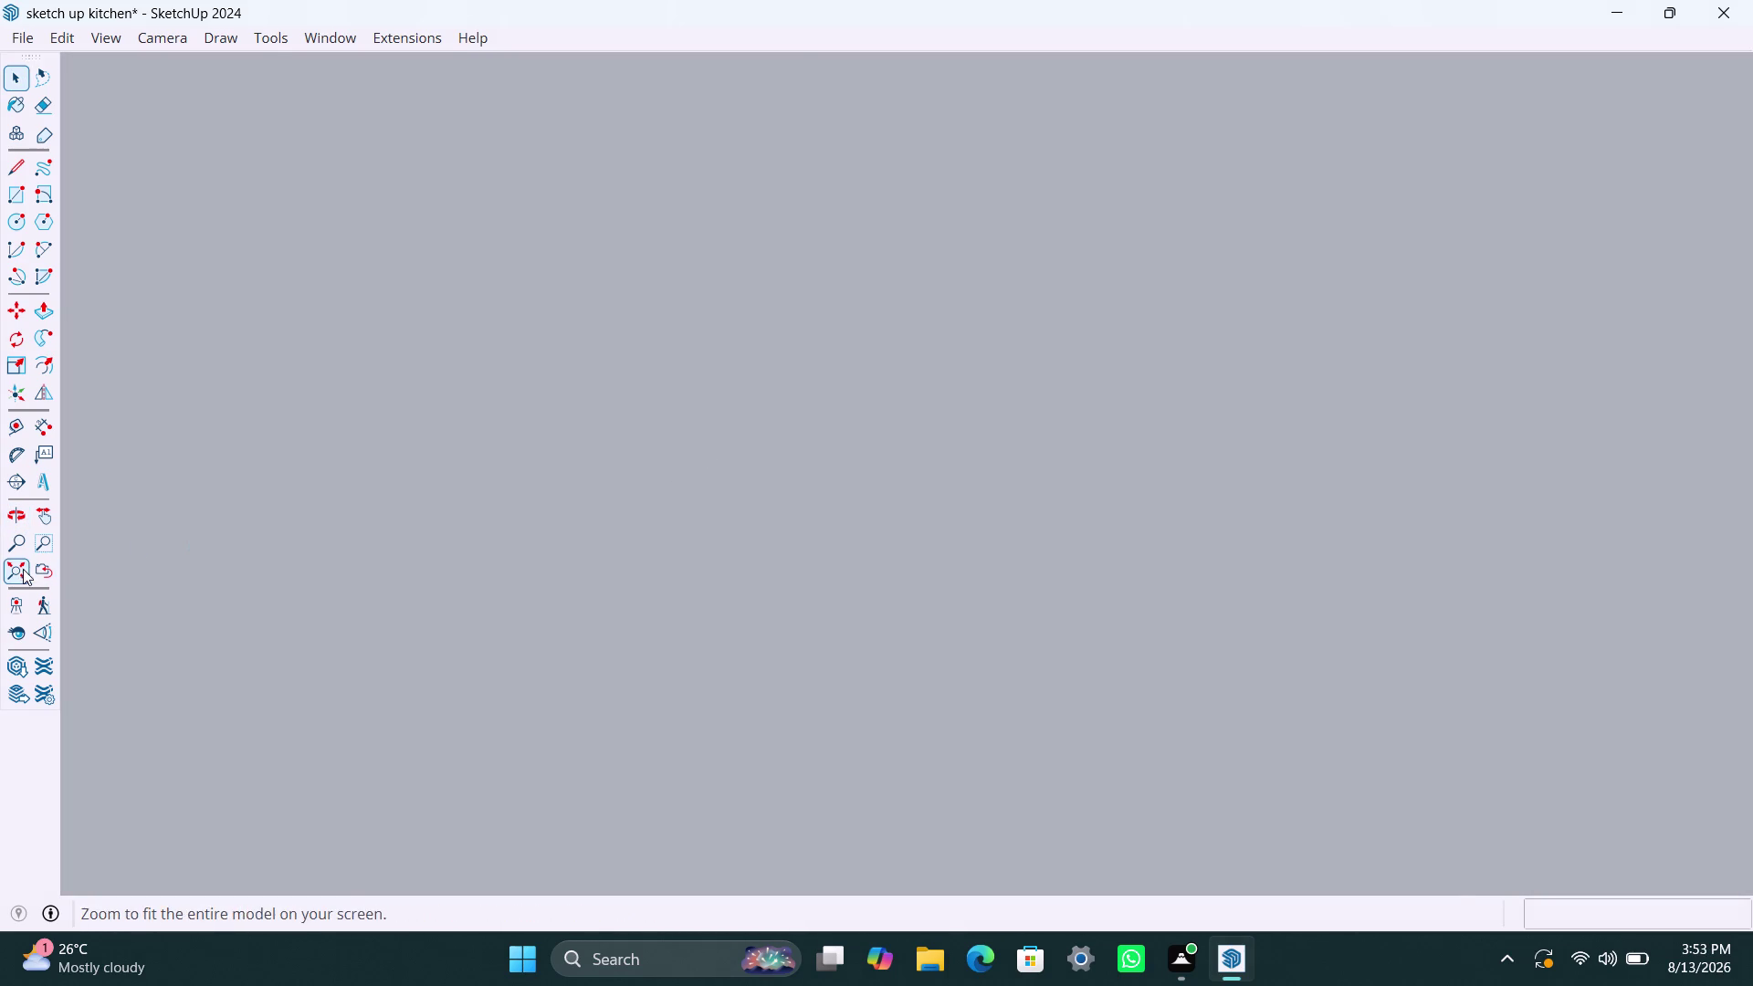
scroll(down, 3)
click(1139, 263)
scroll(down, 3)
middle_drag(566, 372, 692, 495)
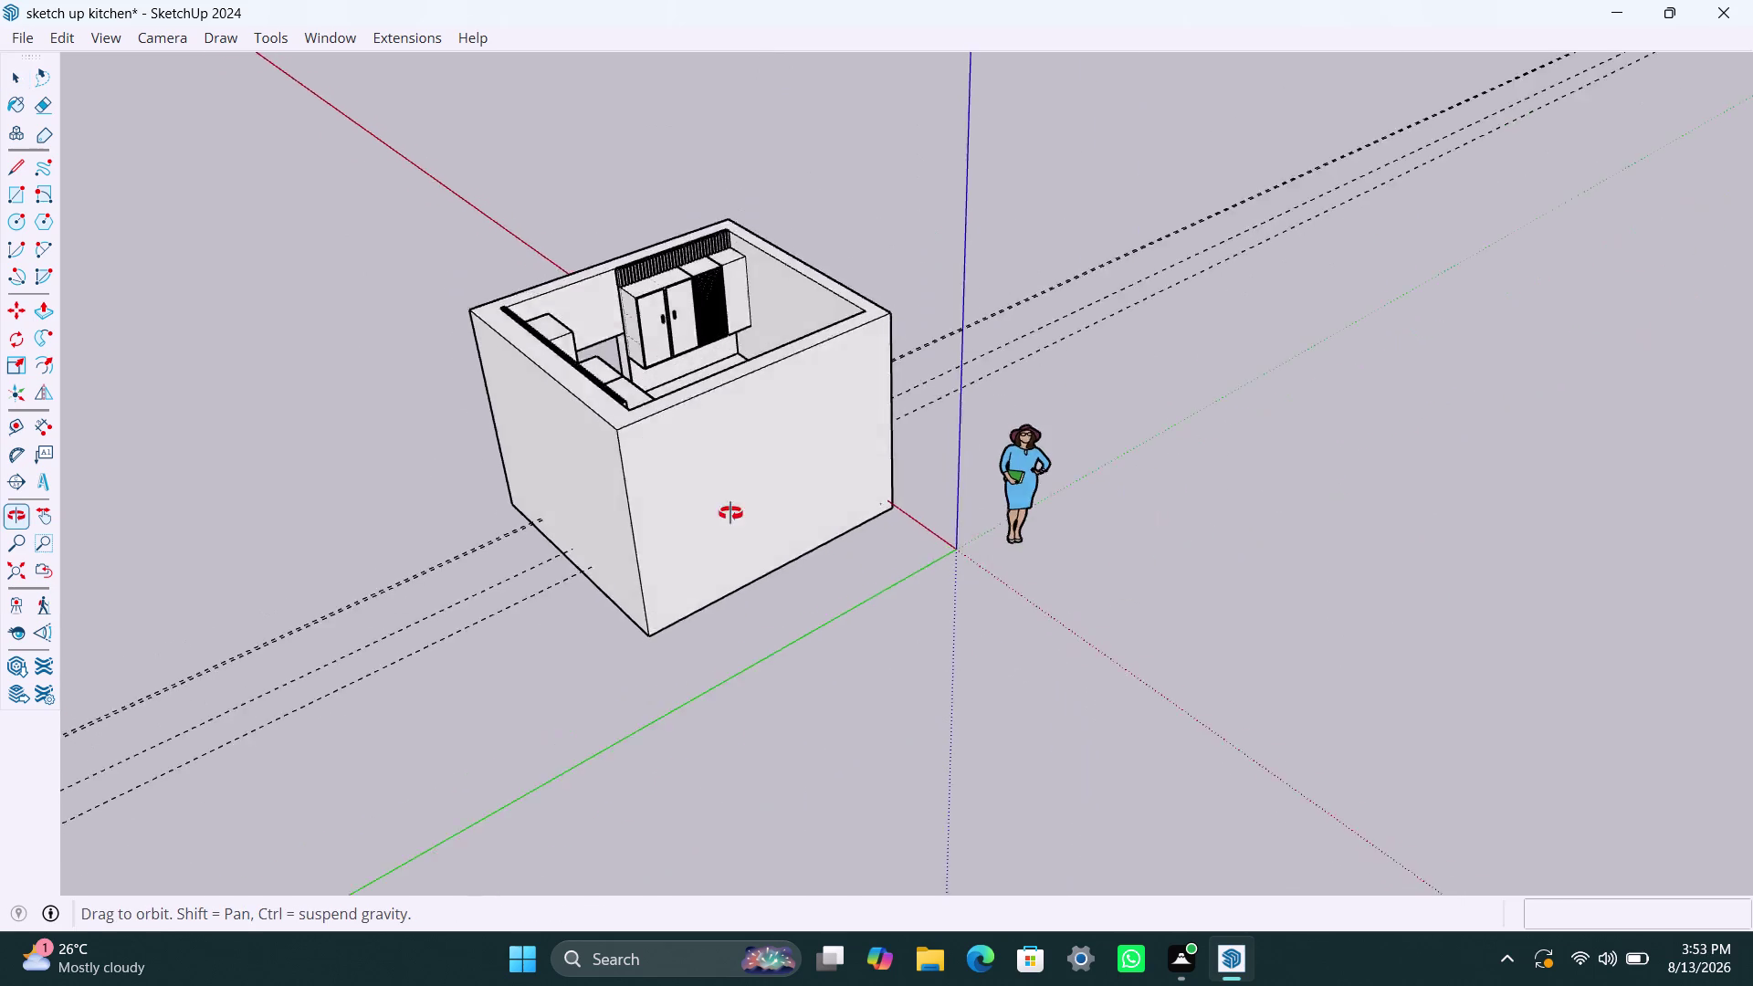
middle_drag(692, 495, 1173, 623)
scroll(up, 3)
middle_drag(724, 589, 619, 601)
scroll(up, 3)
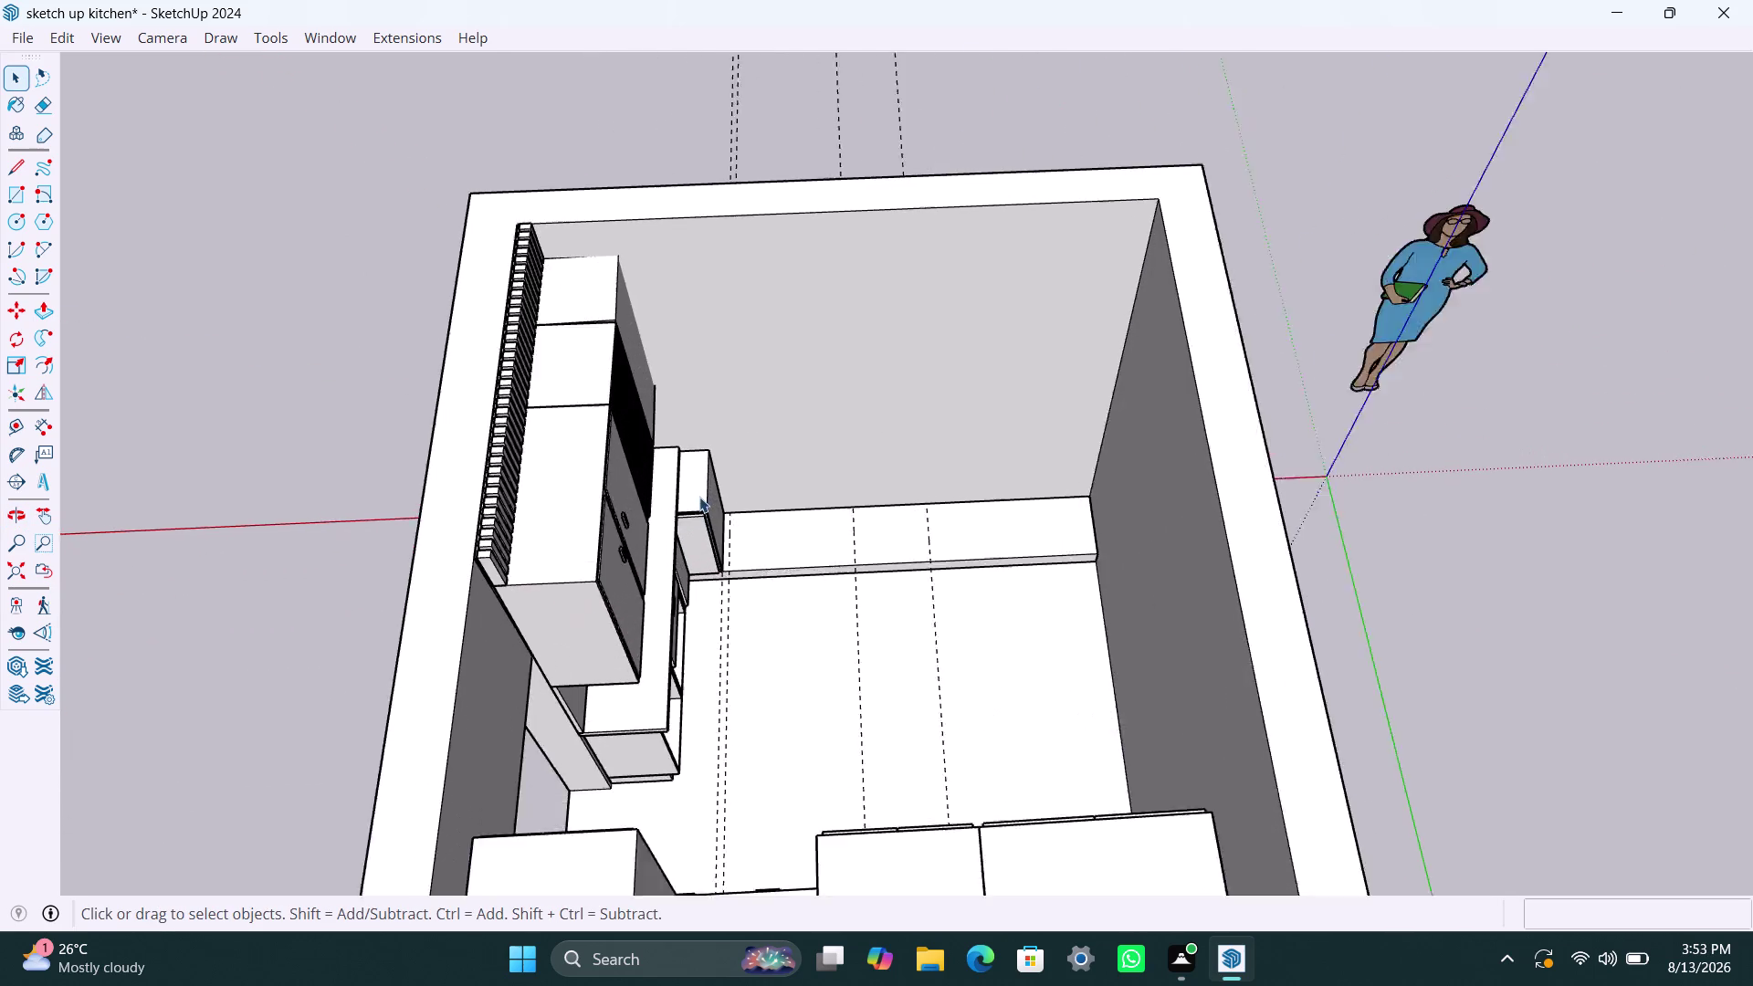
scroll(up, 3)
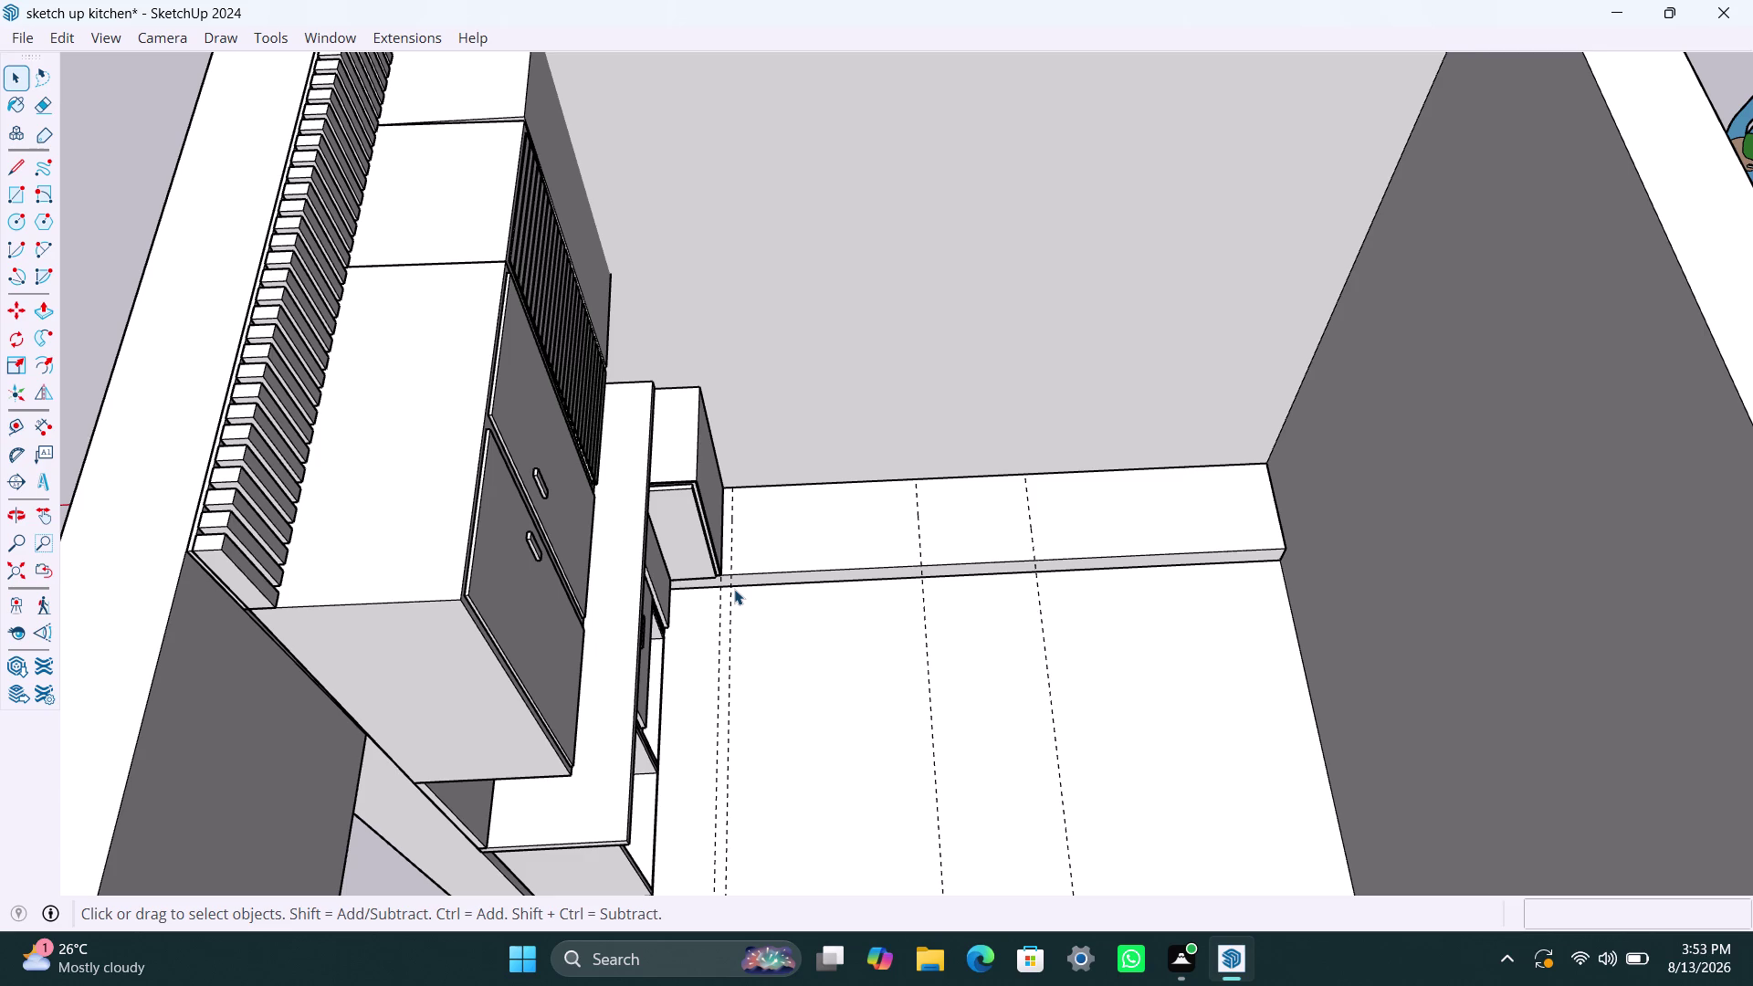
scroll(up, 3)
scroll(up, 3)
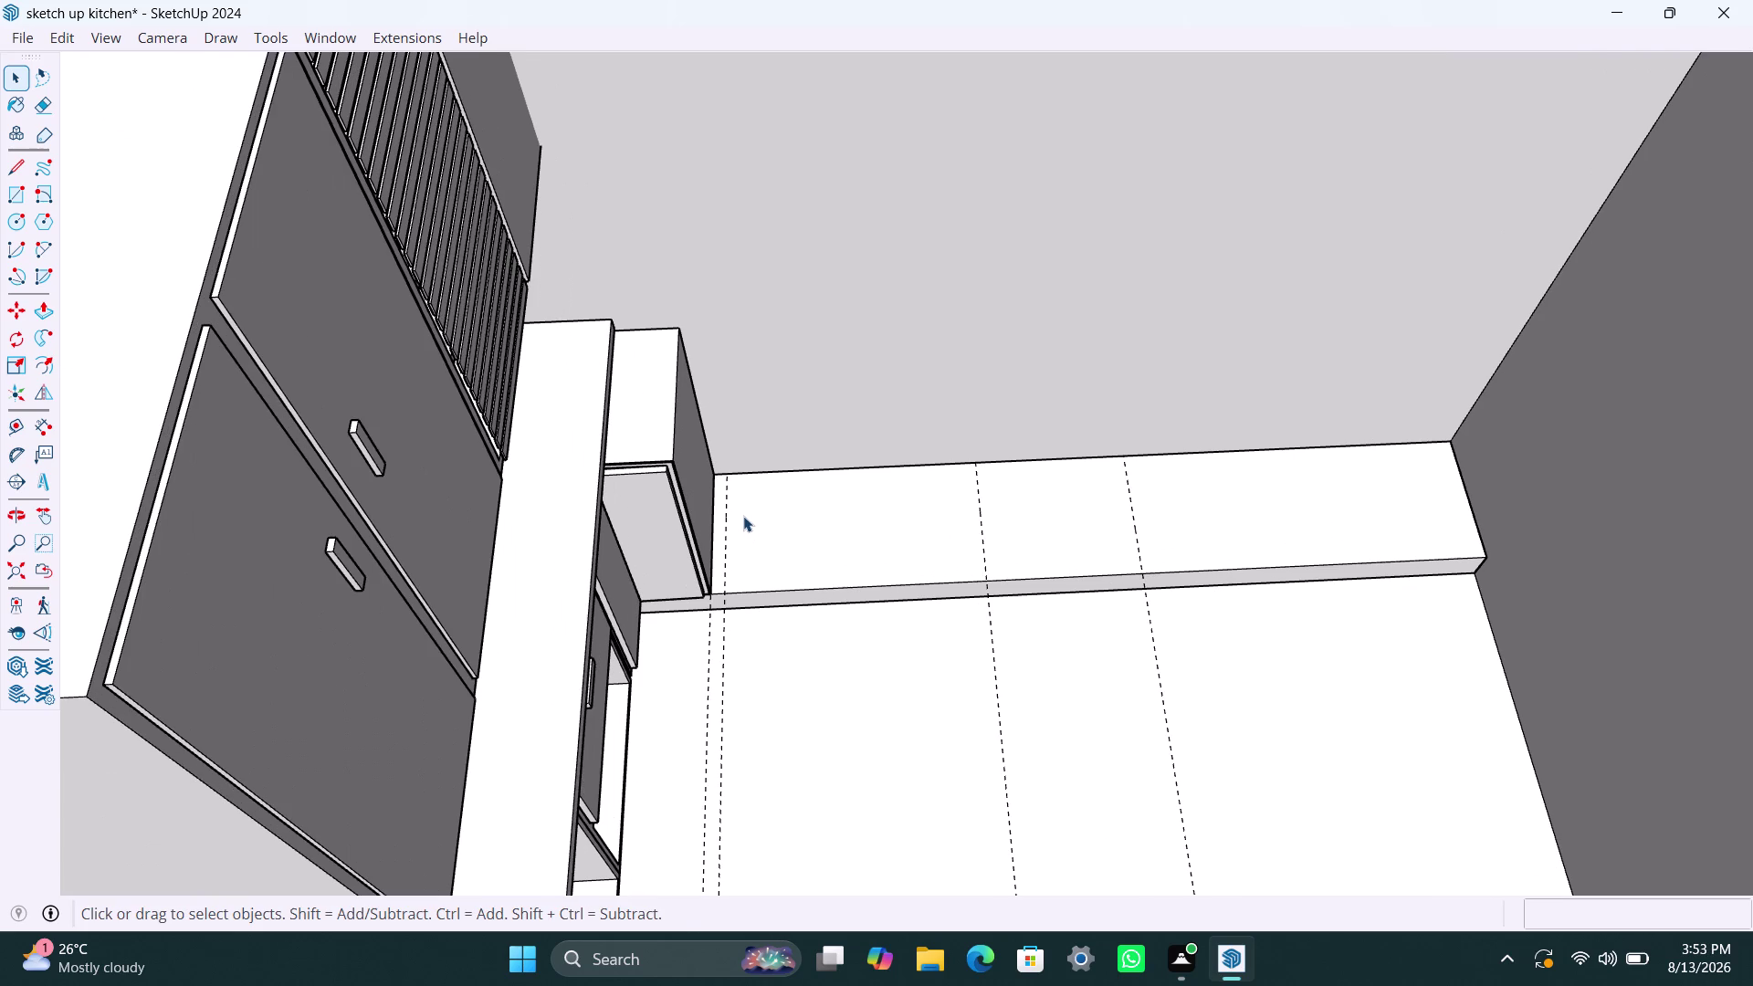
Draw the footprint rectangle from the tall cabinet's corner to the first plinth guide, then inspect it.
key(r)
click(723, 476)
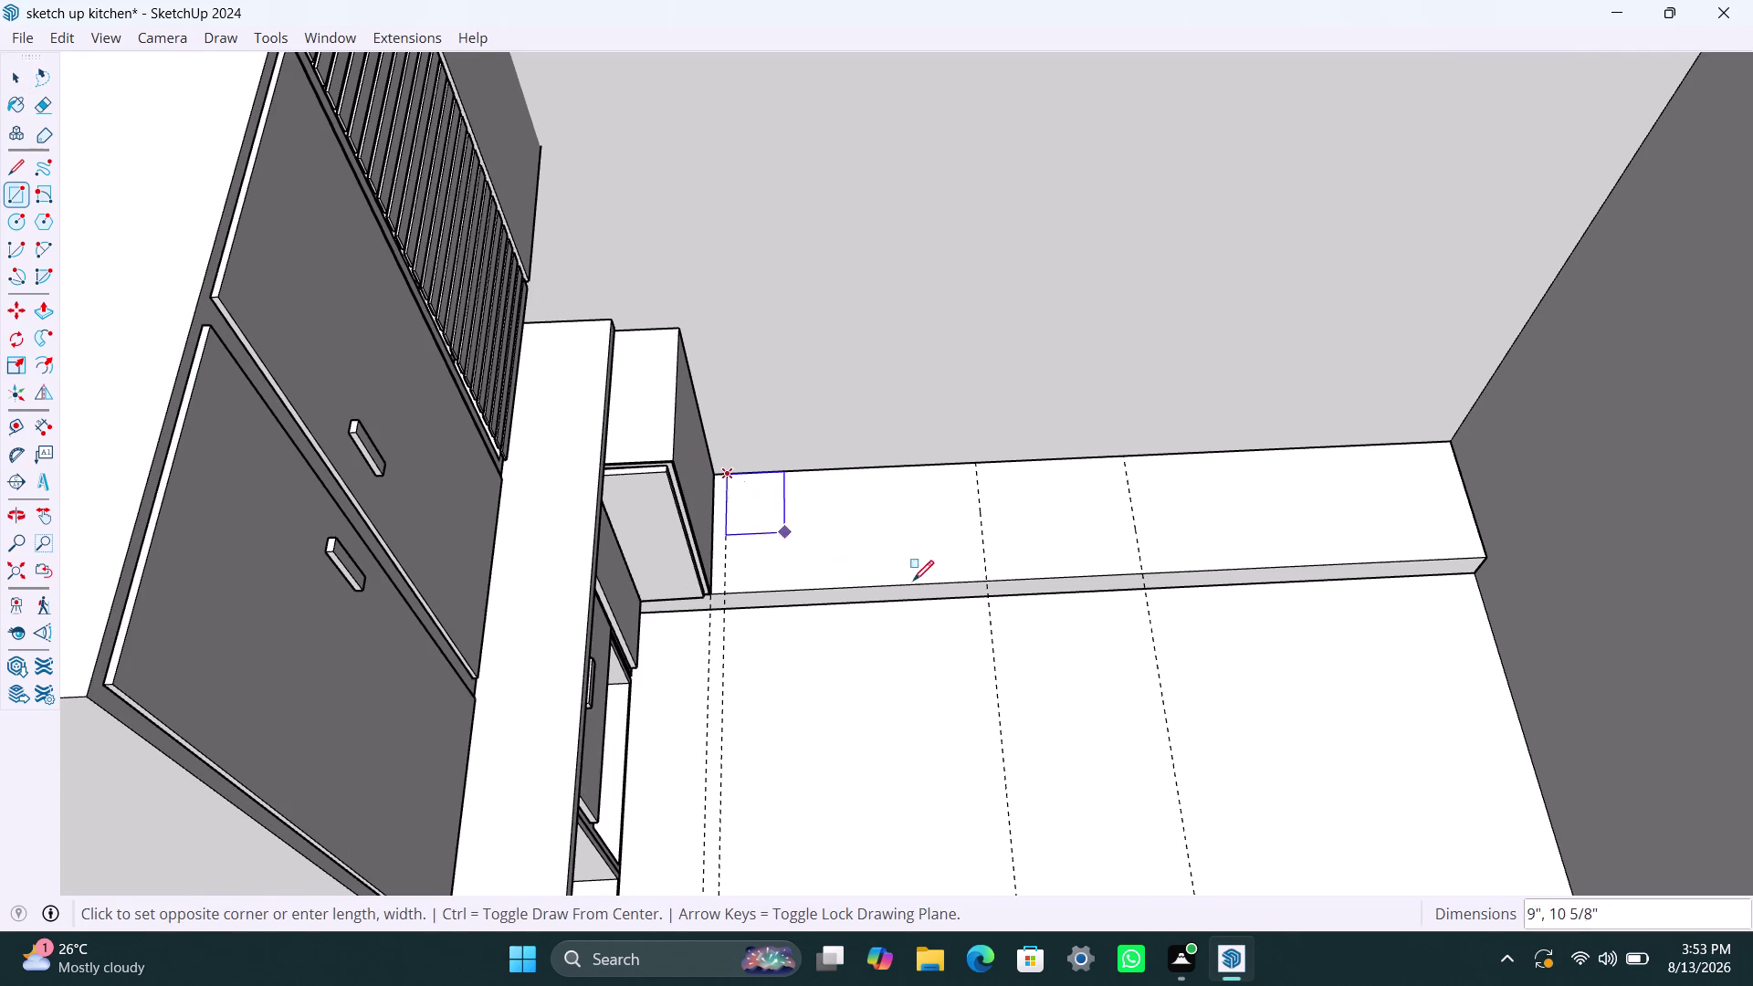
click(989, 580)
key(space)
double_click(907, 534)
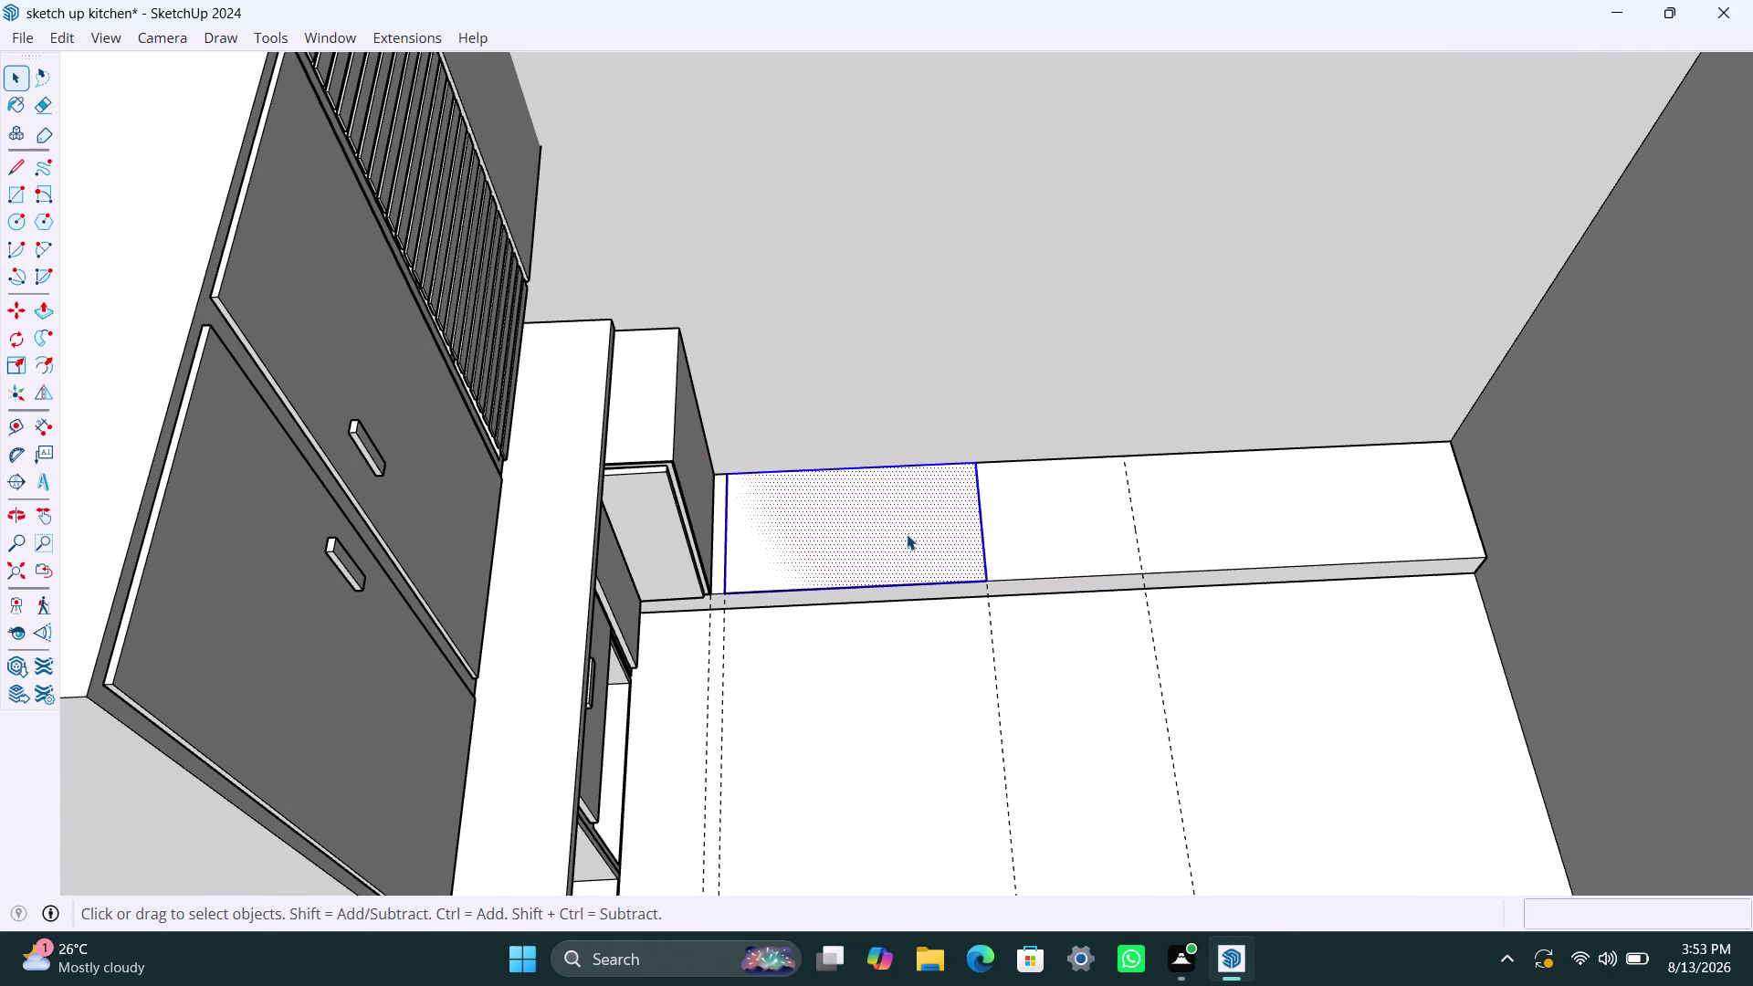
scroll(up, 3)
middle_drag(709, 594, 633, 433)
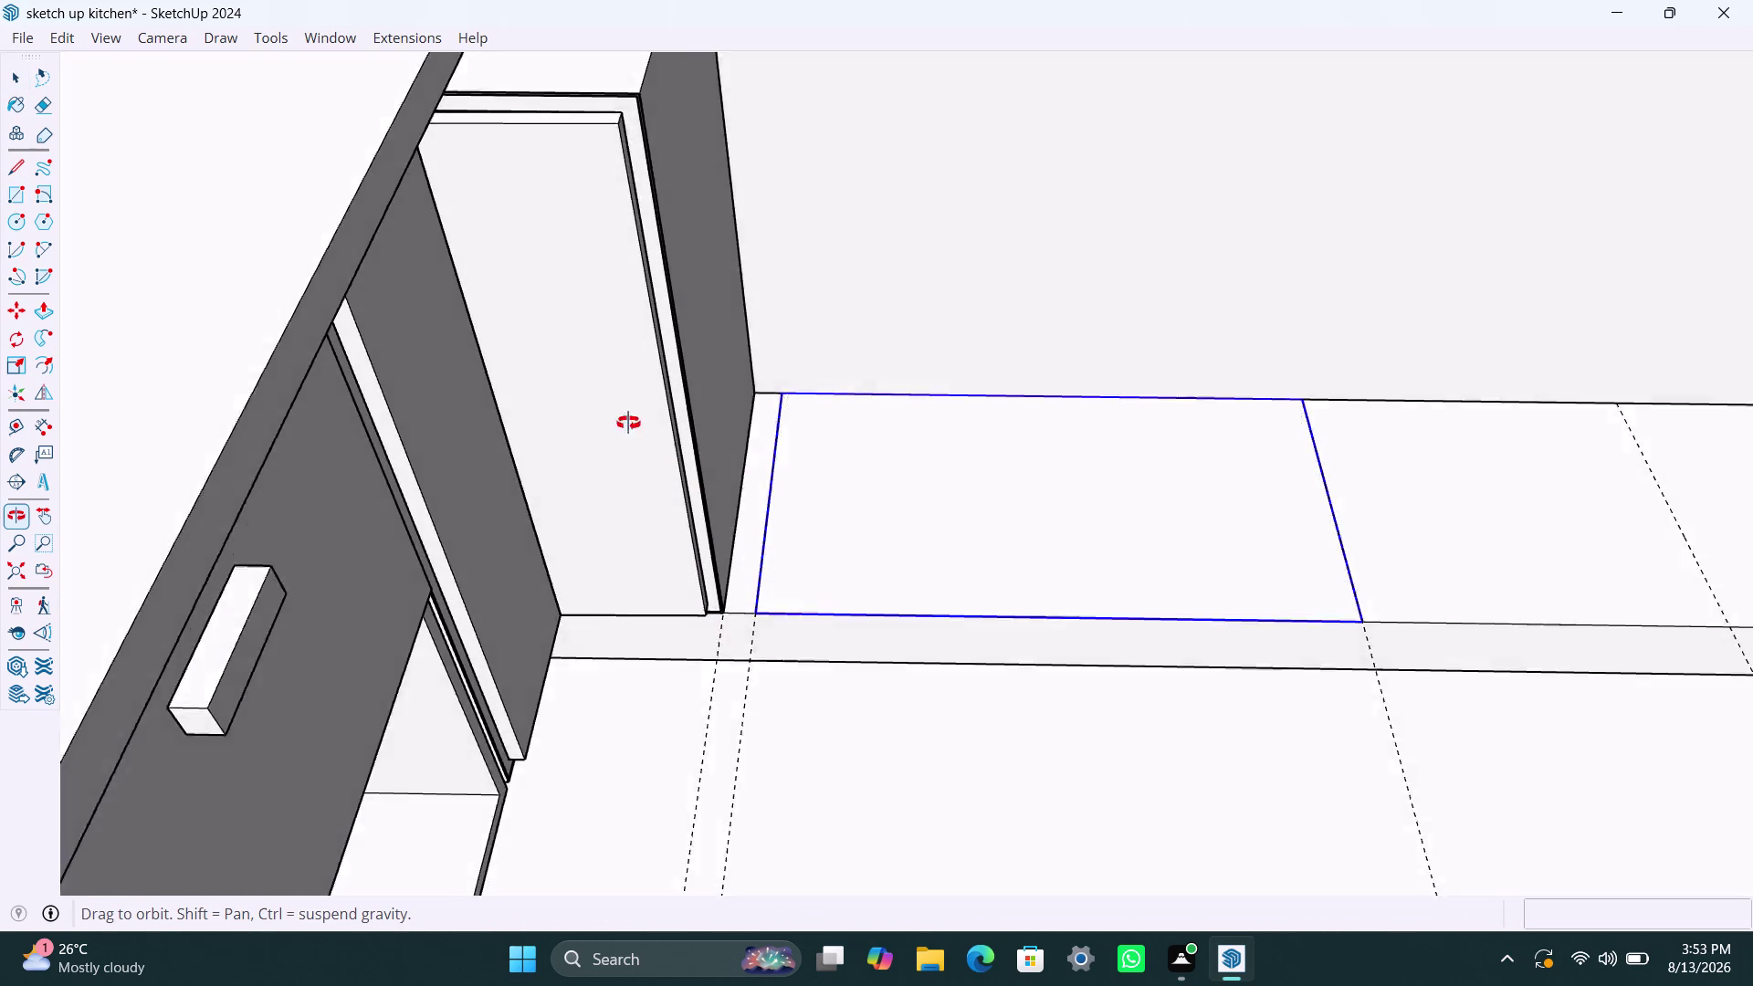
middle_drag(634, 433, 612, 389)
scroll(up, 3)
middle_drag(717, 610, 682, 275)
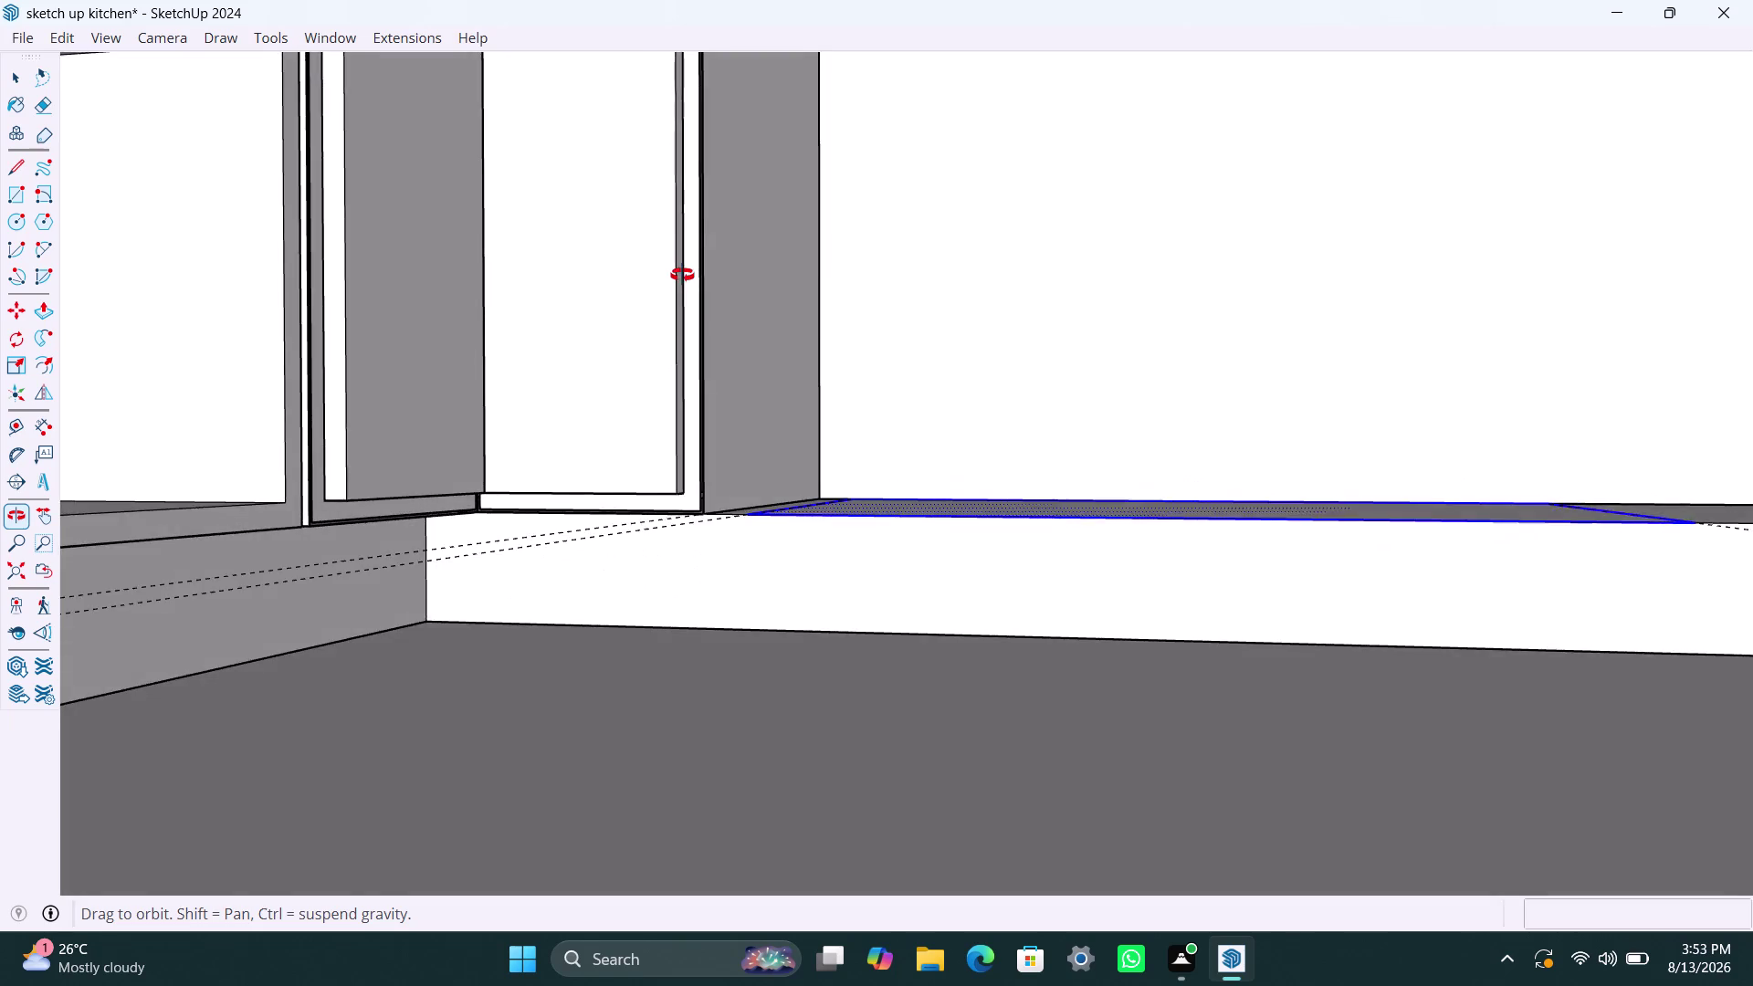
middle_drag(682, 275, 664, 289)
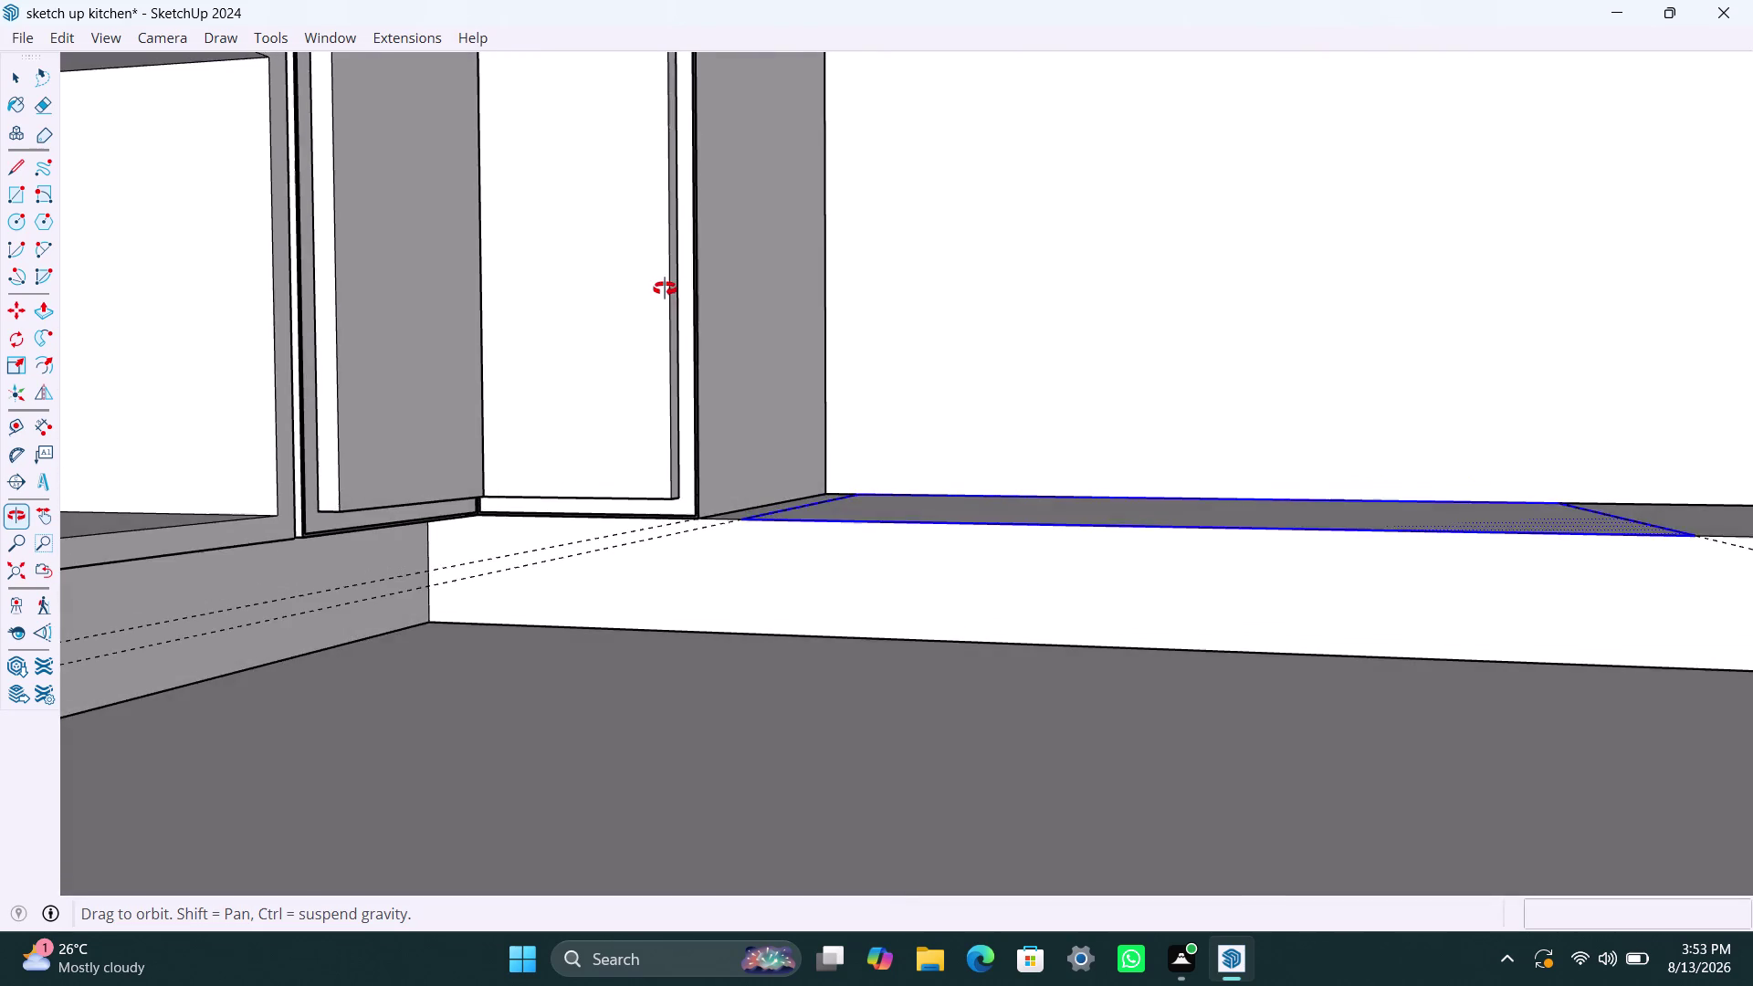
middle_drag(665, 288, 683, 628)
Make the plinth footprint rectangle its own group and open it for editing.
scroll(down, 3)
scroll(down, 3)
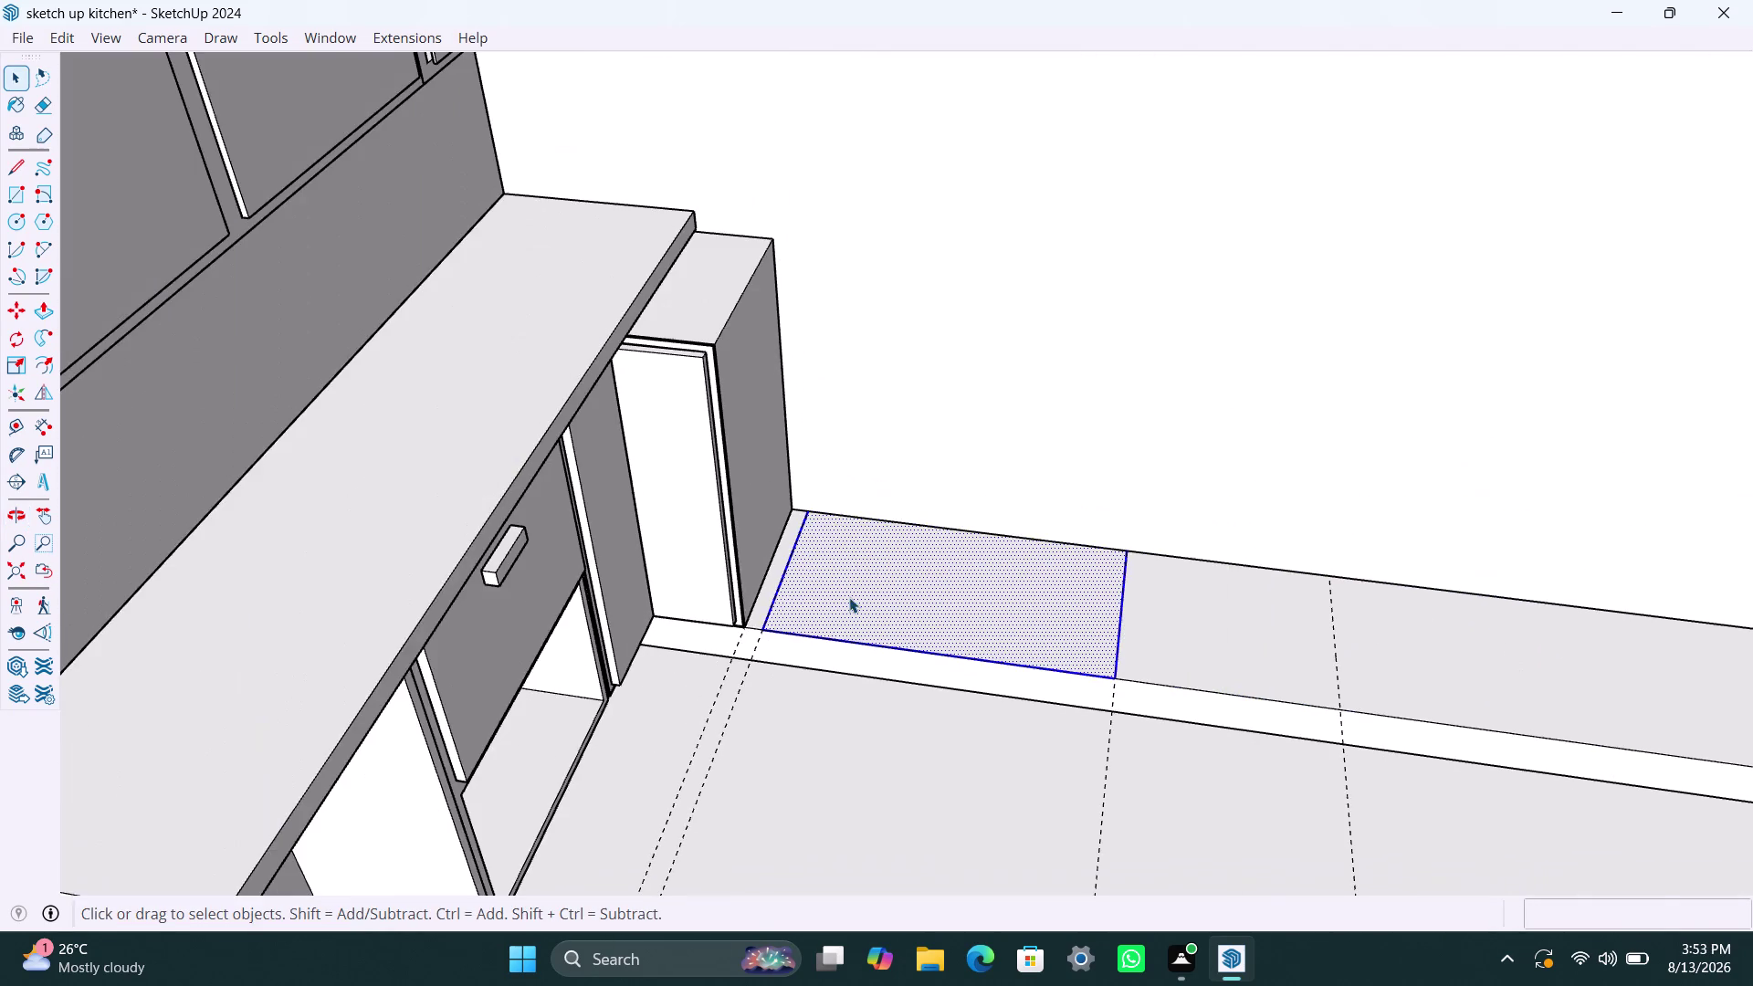
middle_drag(850, 597, 920, 793)
scroll(up, 3)
right_click(912, 524)
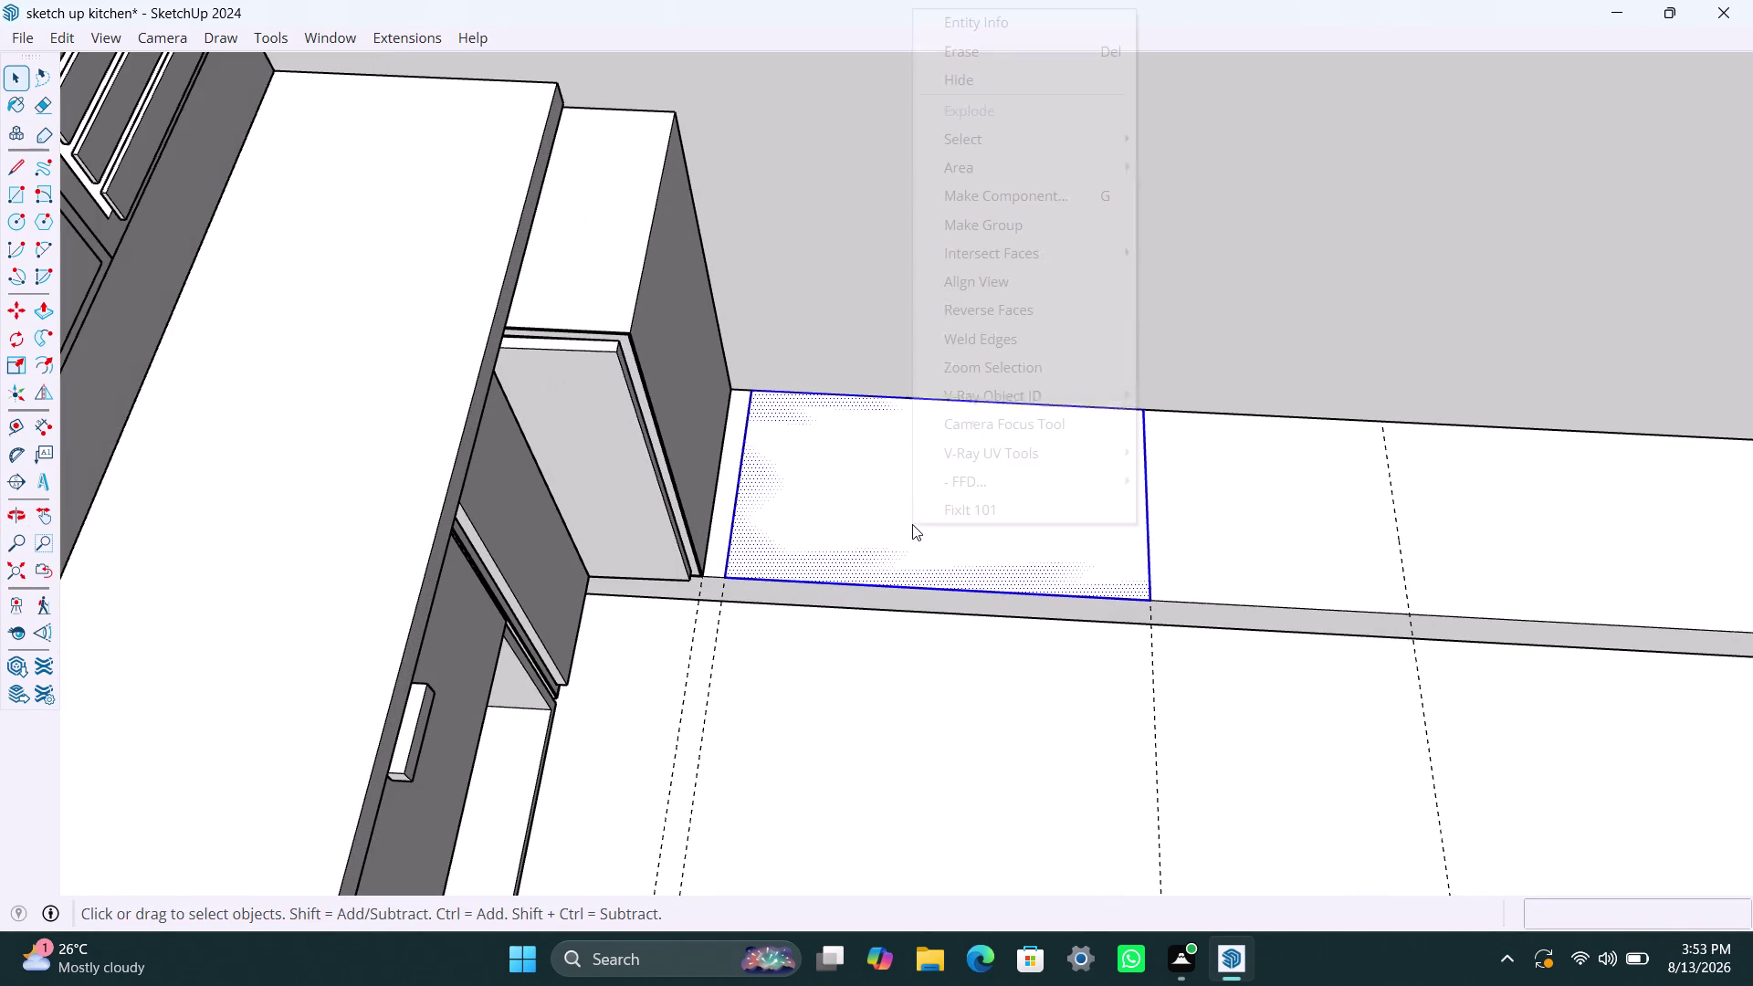
click(988, 223)
double_click(926, 458)
click(926, 481)
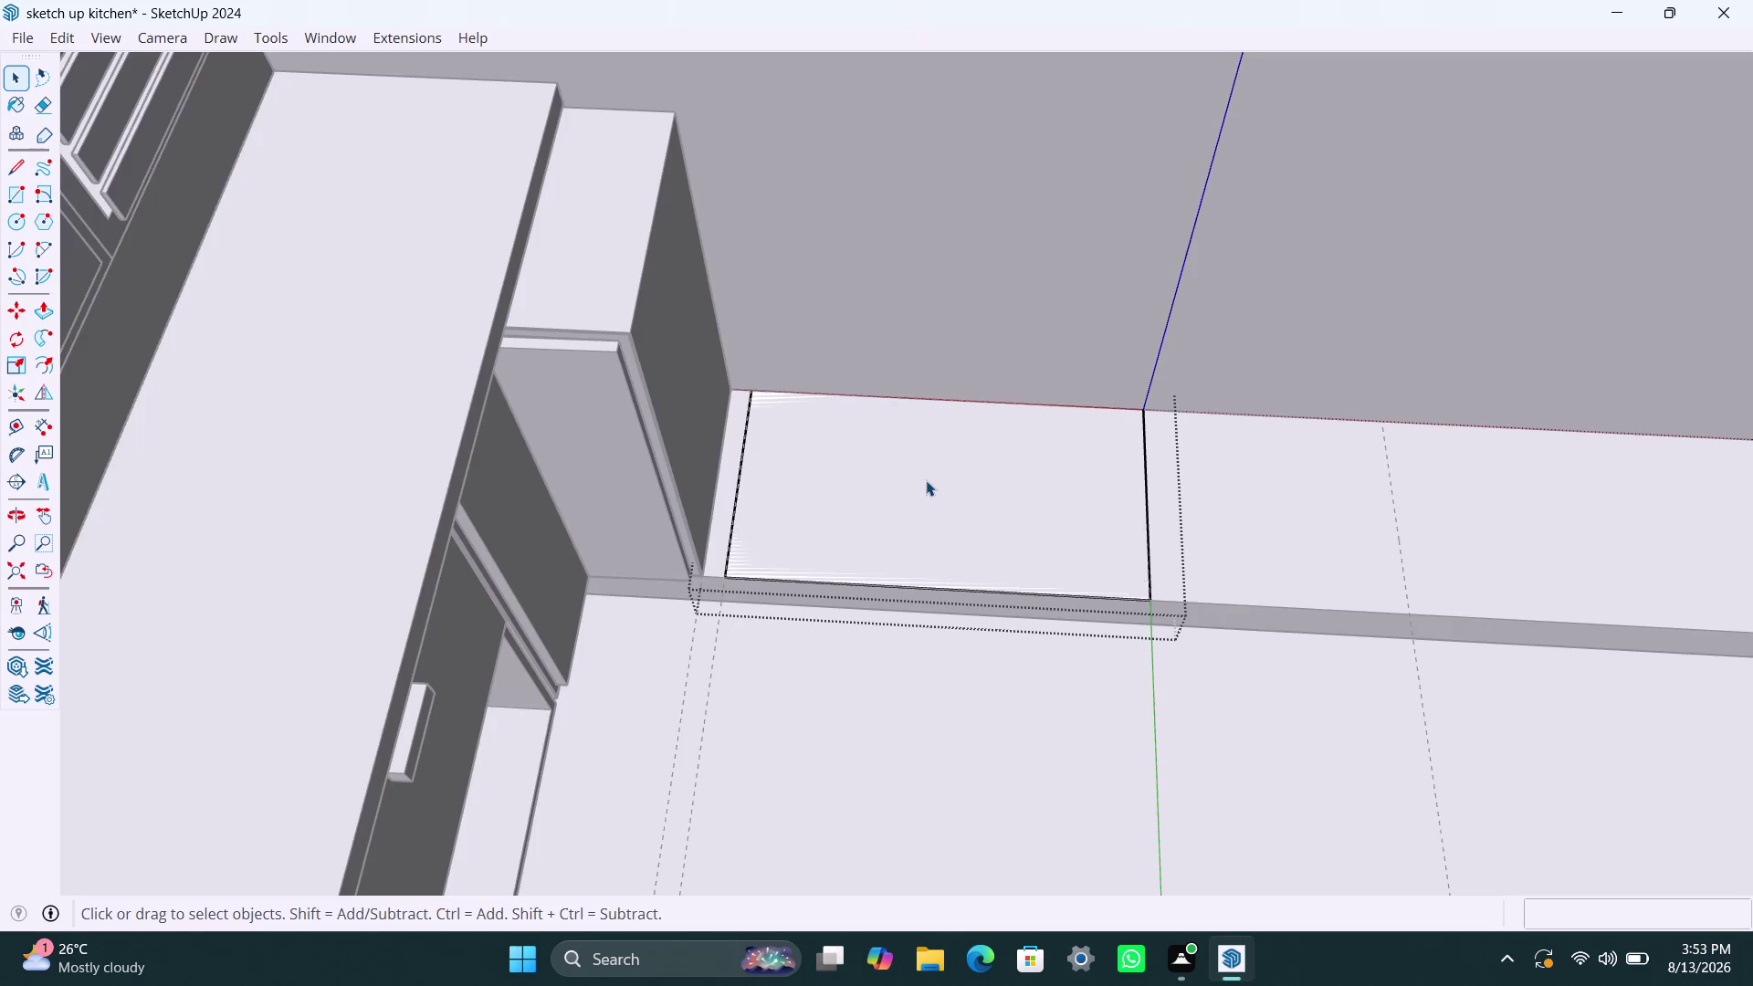
double_click(925, 480)
double_click(925, 487)
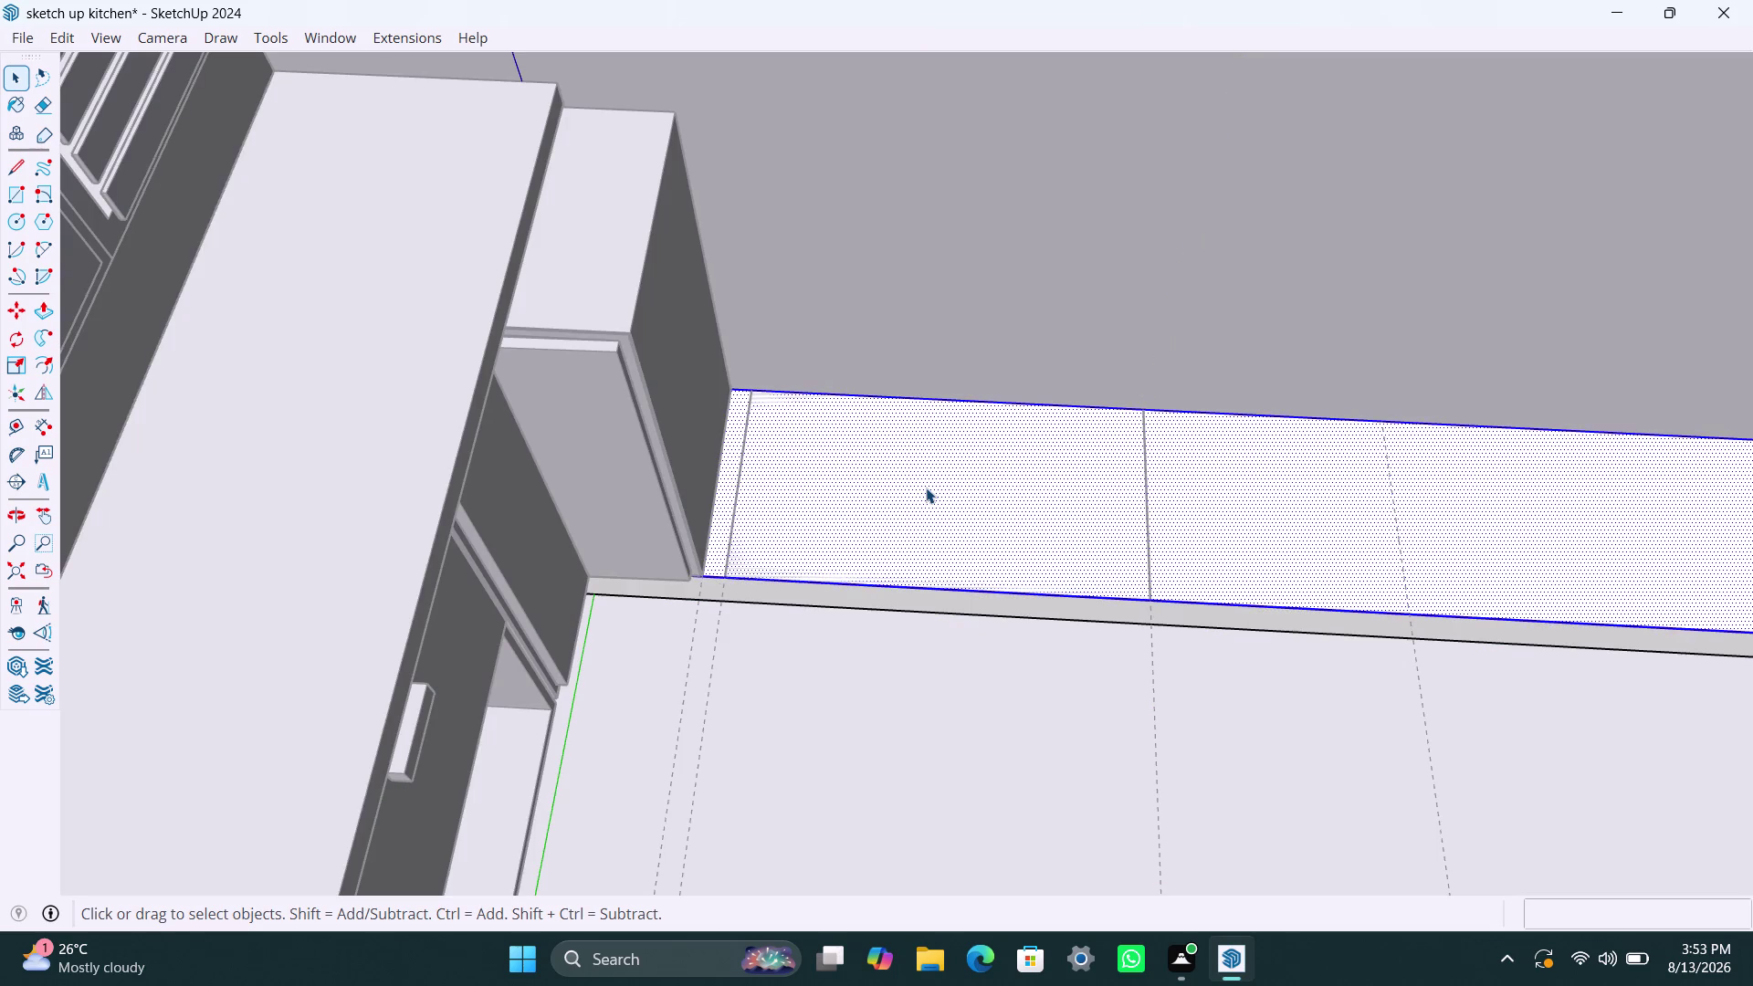
double_click(926, 488)
click(965, 508)
scroll(up, 3)
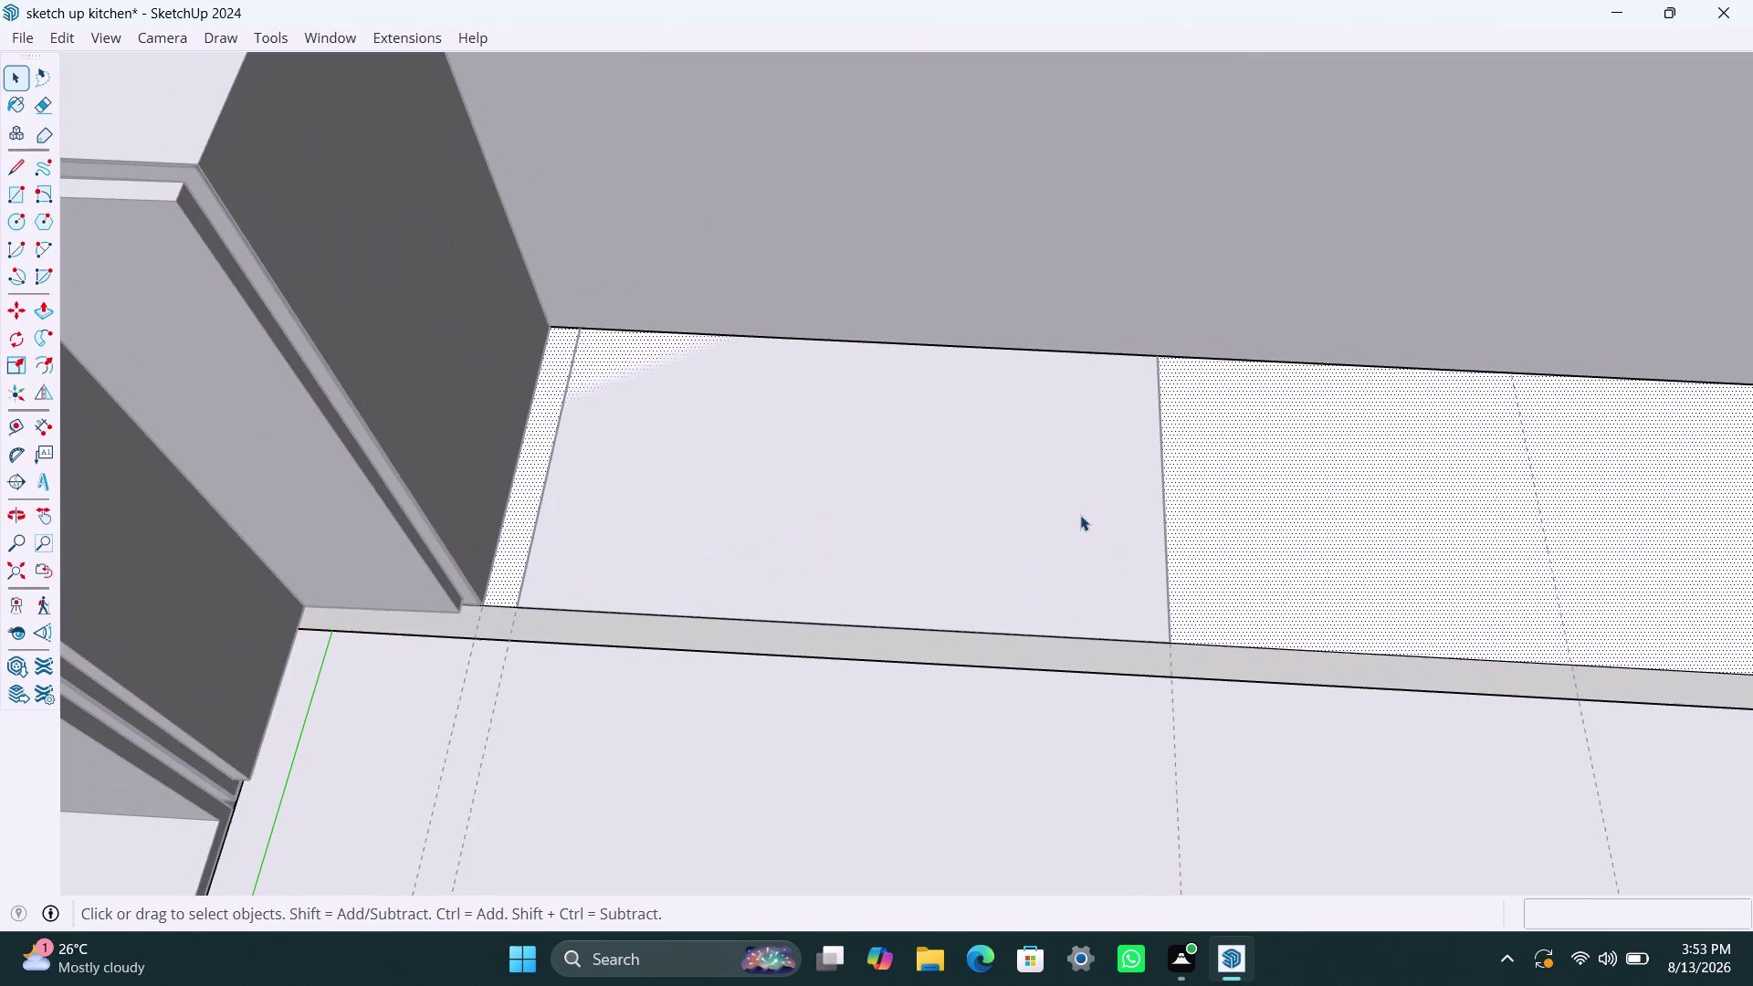
Start a Push/Pull on the plinth top, then cancel and undo it.
click(1080, 515)
key(p)
click(999, 509)
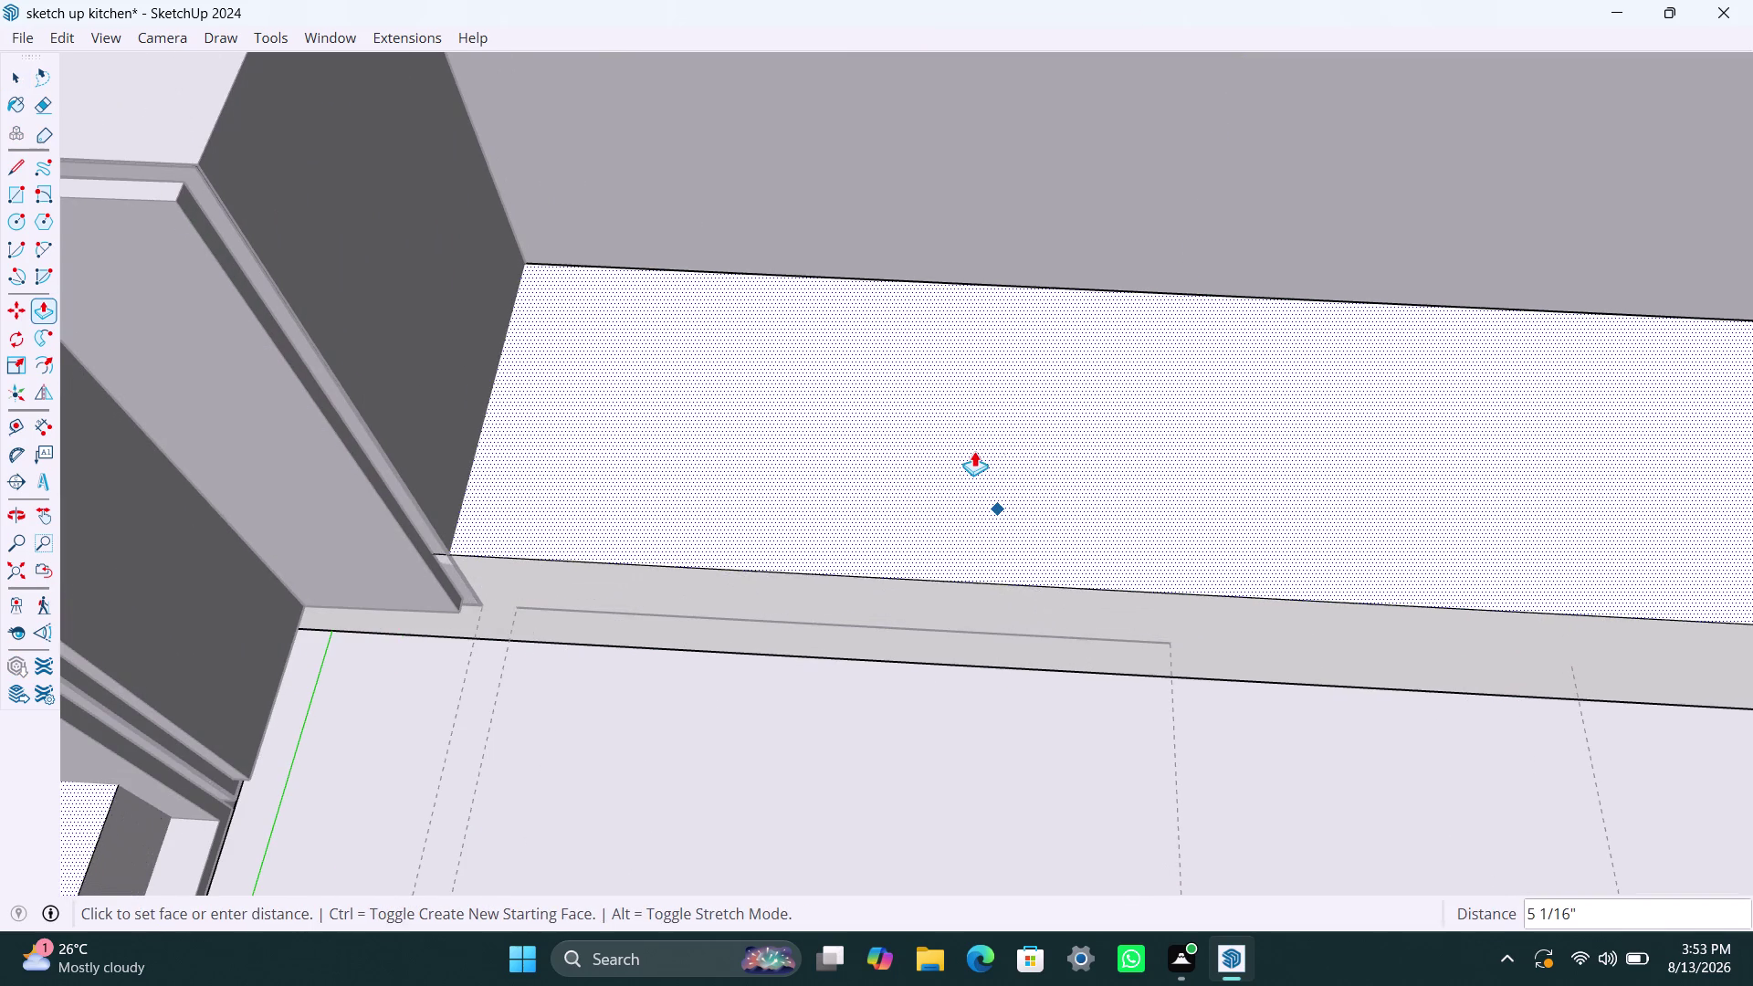
key(space)
key(ctrl+z)
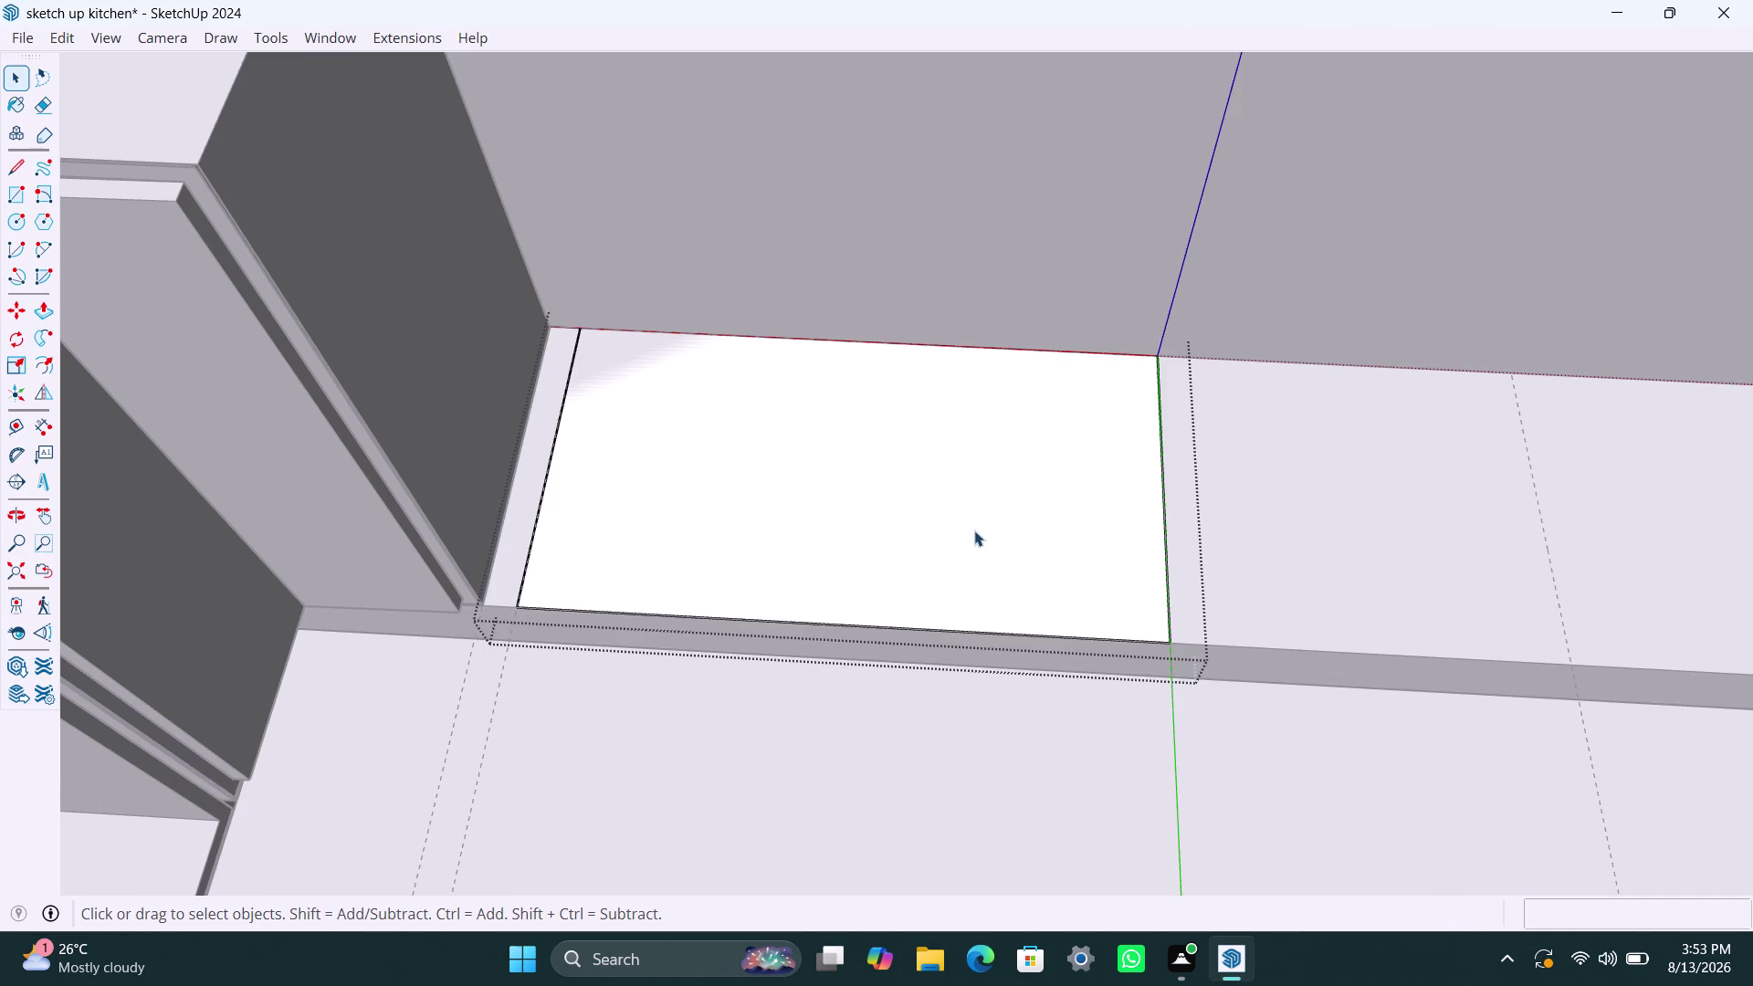
Push/Pull the footprint face up 720 mm to form the box cabinet.
click(974, 531)
key(p)
click(965, 528)
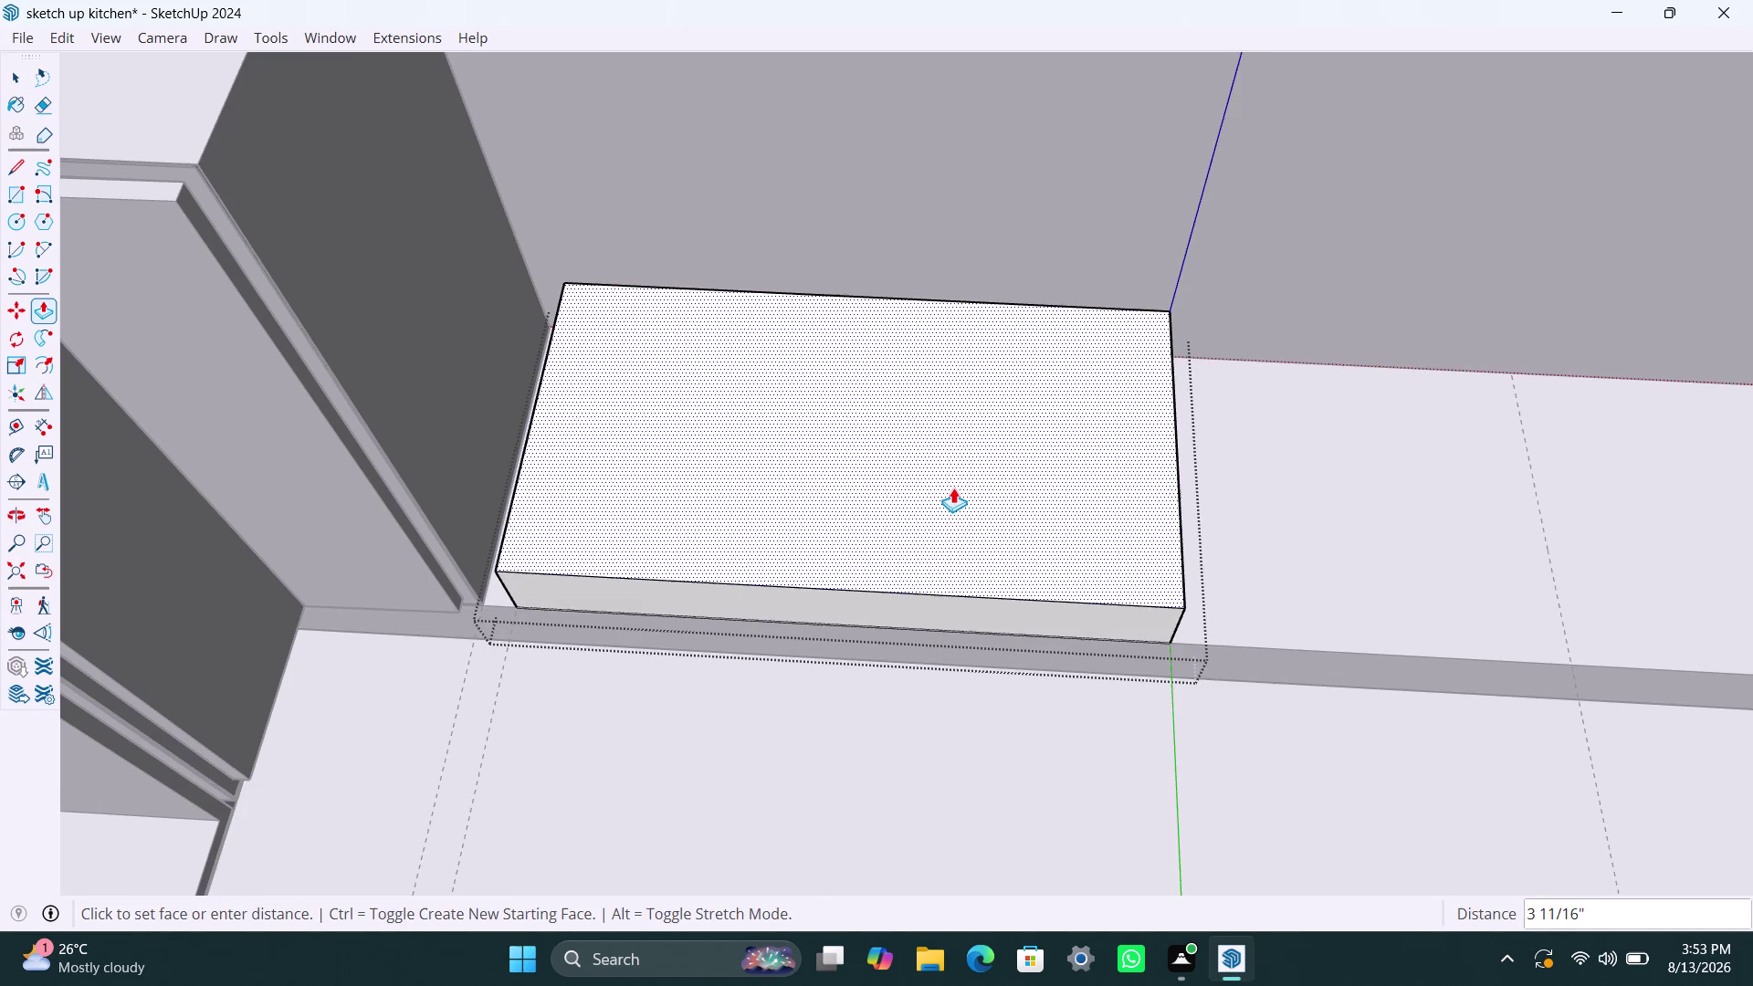
text(7)
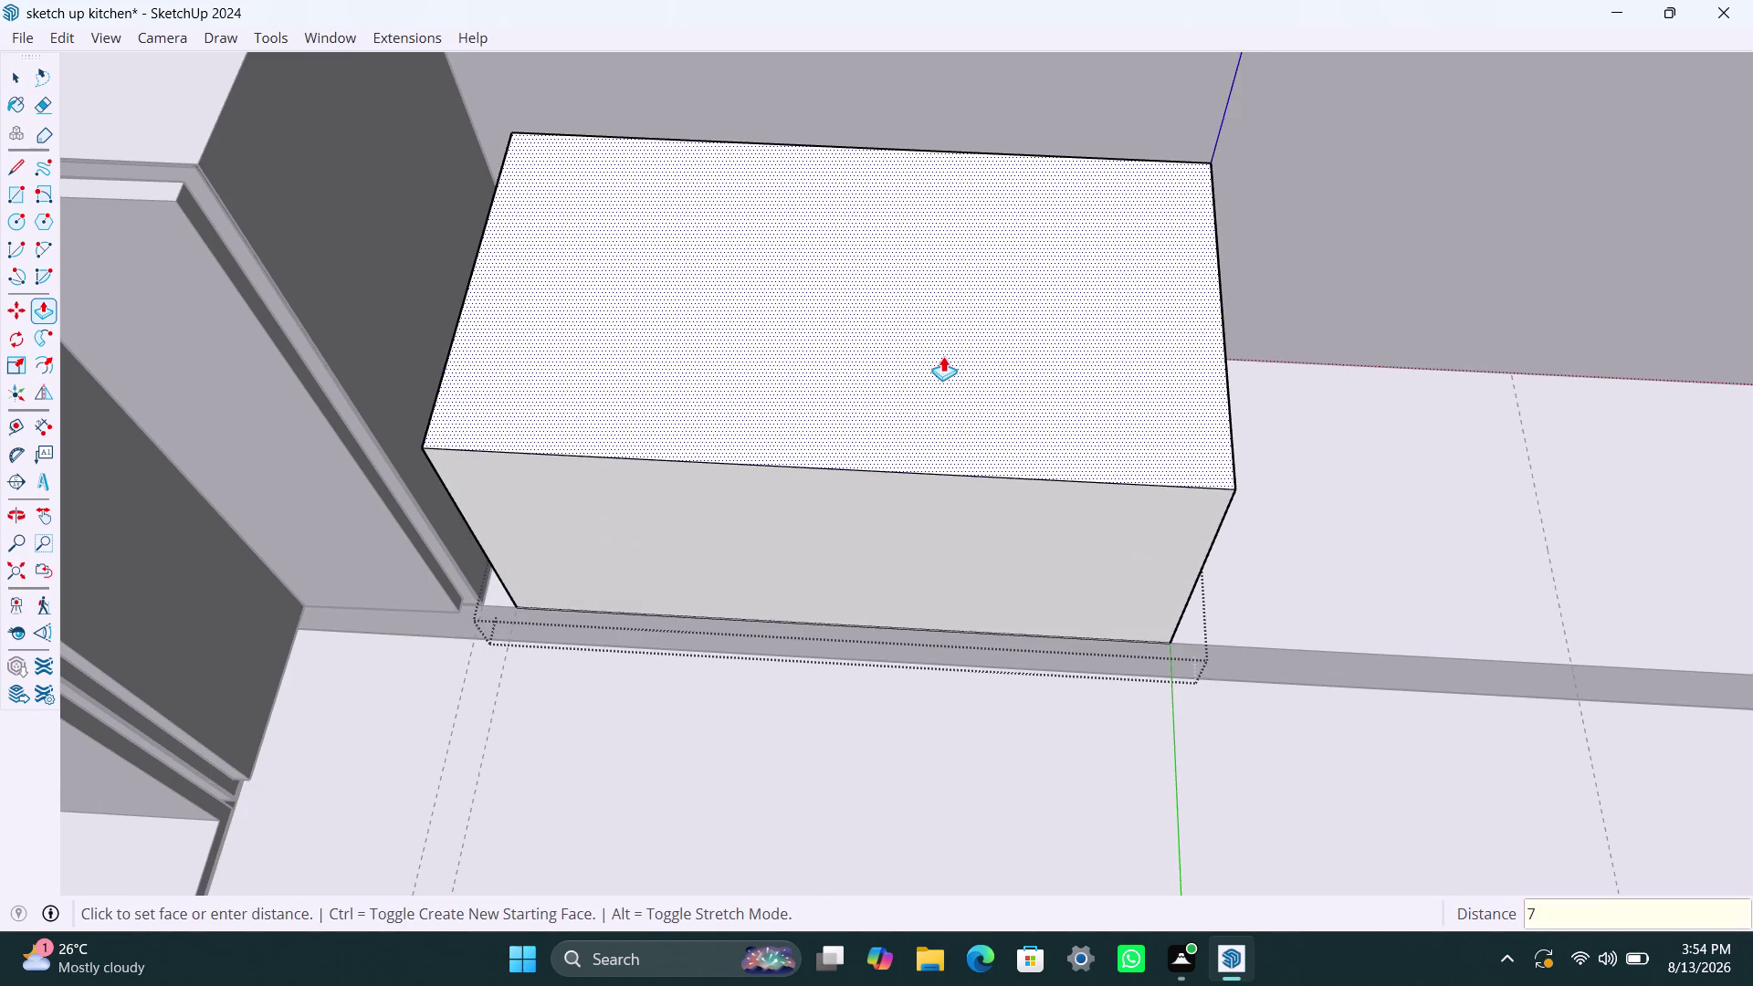
text(20mm)
key(Return)
key(space)
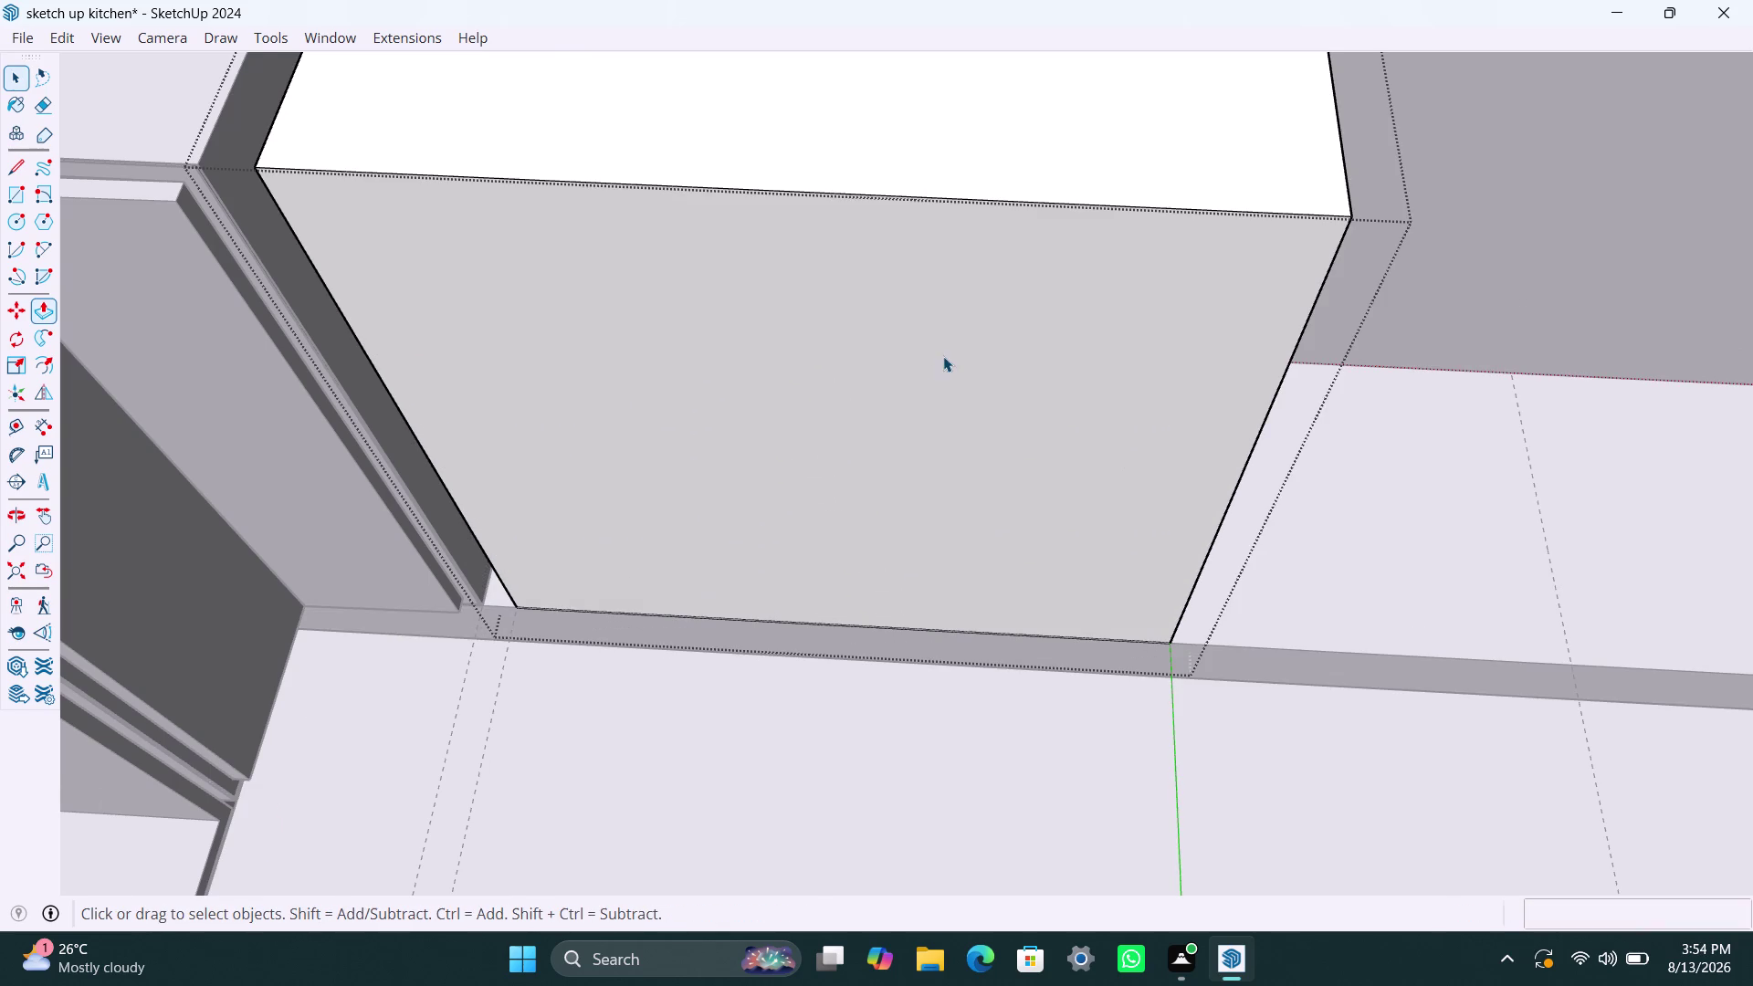
scroll(down, 3)
scroll(down, 3)
middle_drag(727, 596, 846, 569)
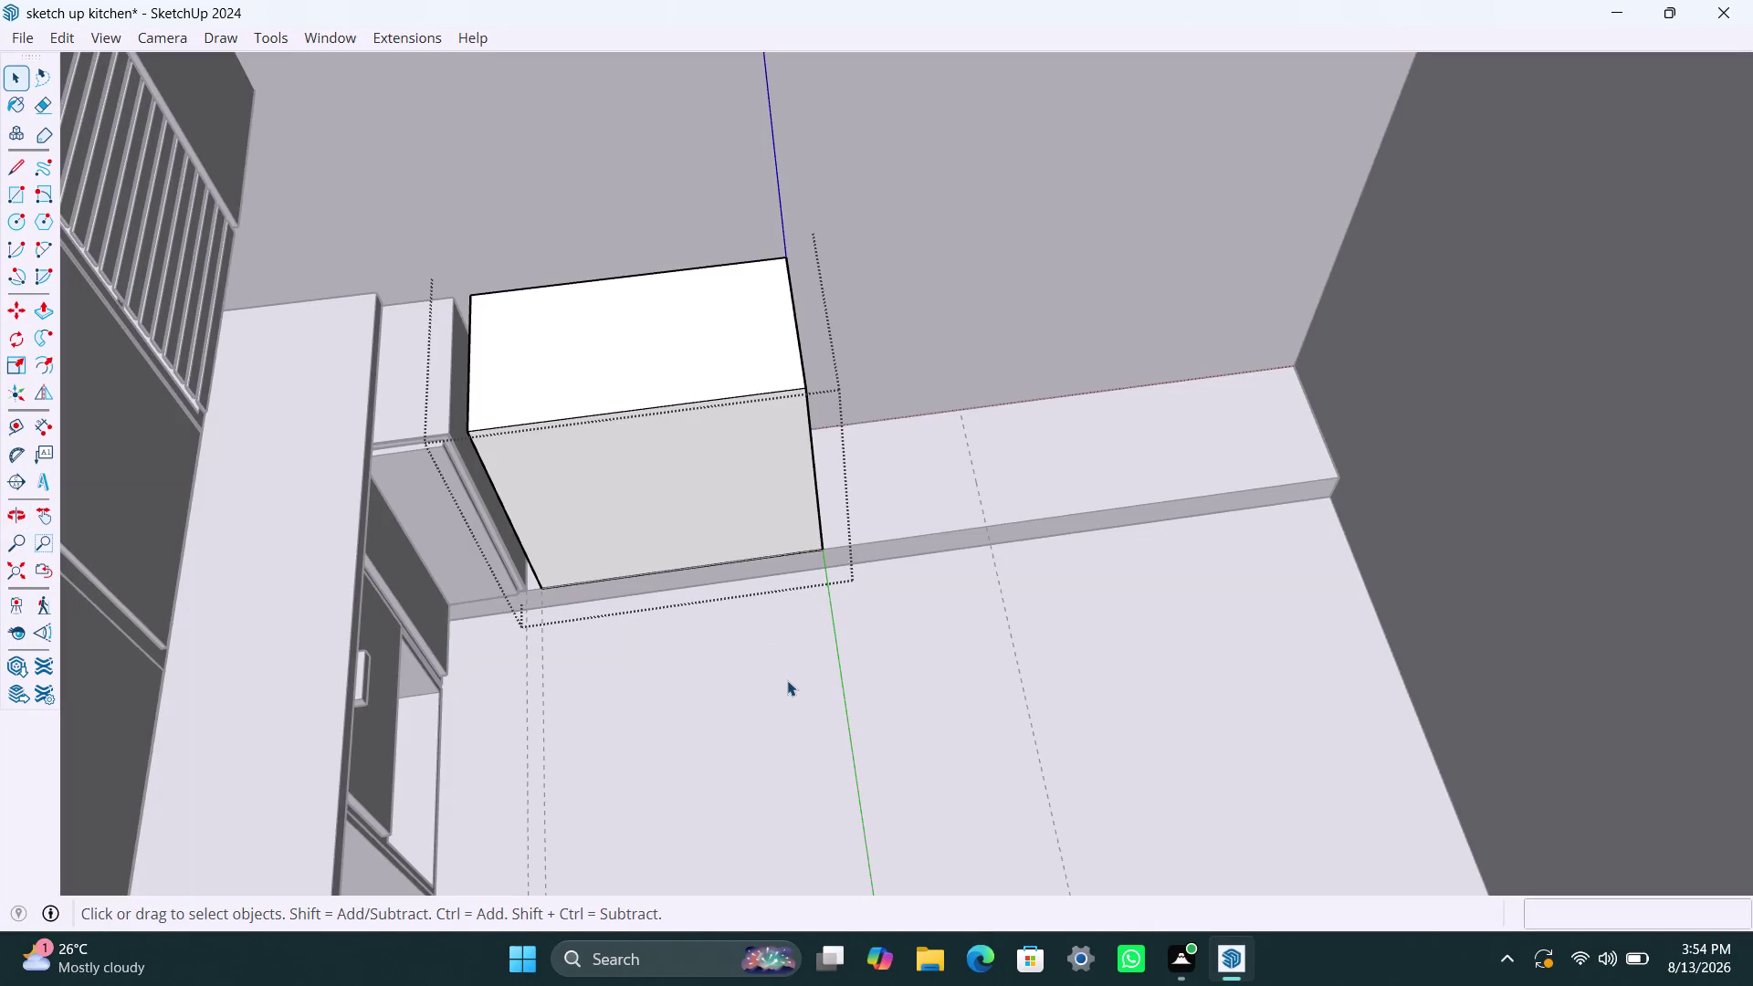
Leave the box cabinet group and open the plinth group, selecting its front strip.
scroll(up, 3)
click(632, 580)
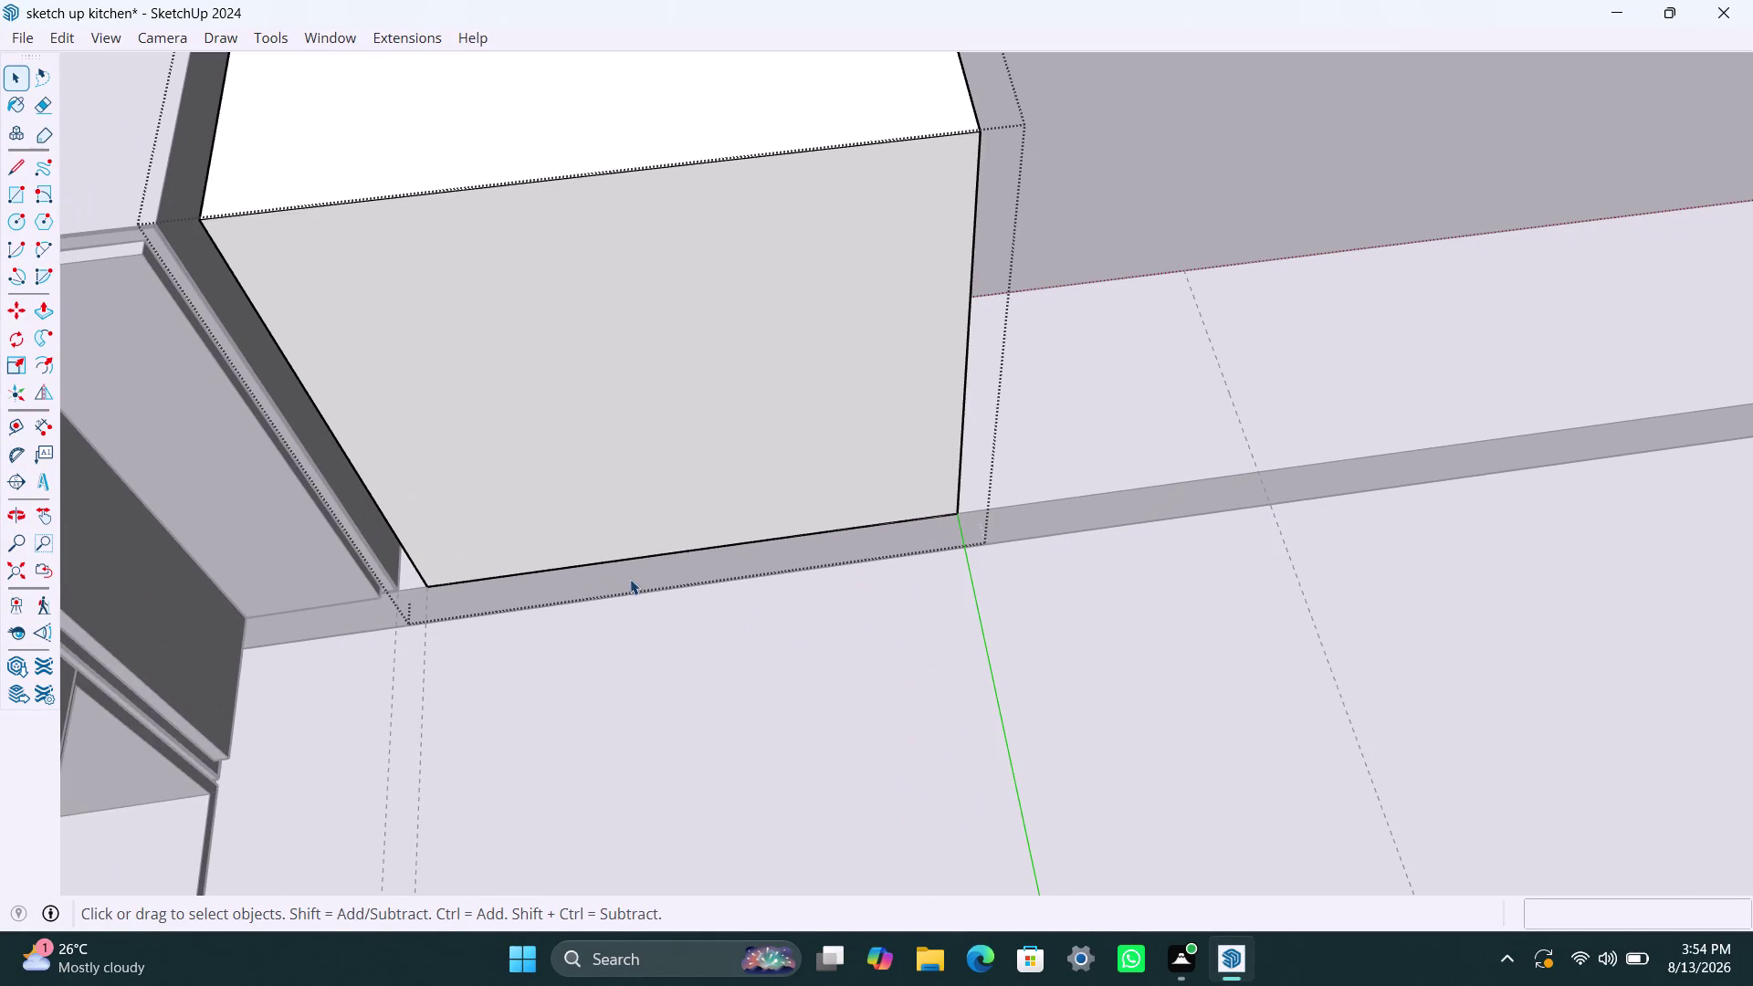
click(1043, 651)
click(1046, 512)
double_click(1032, 523)
click(1019, 526)
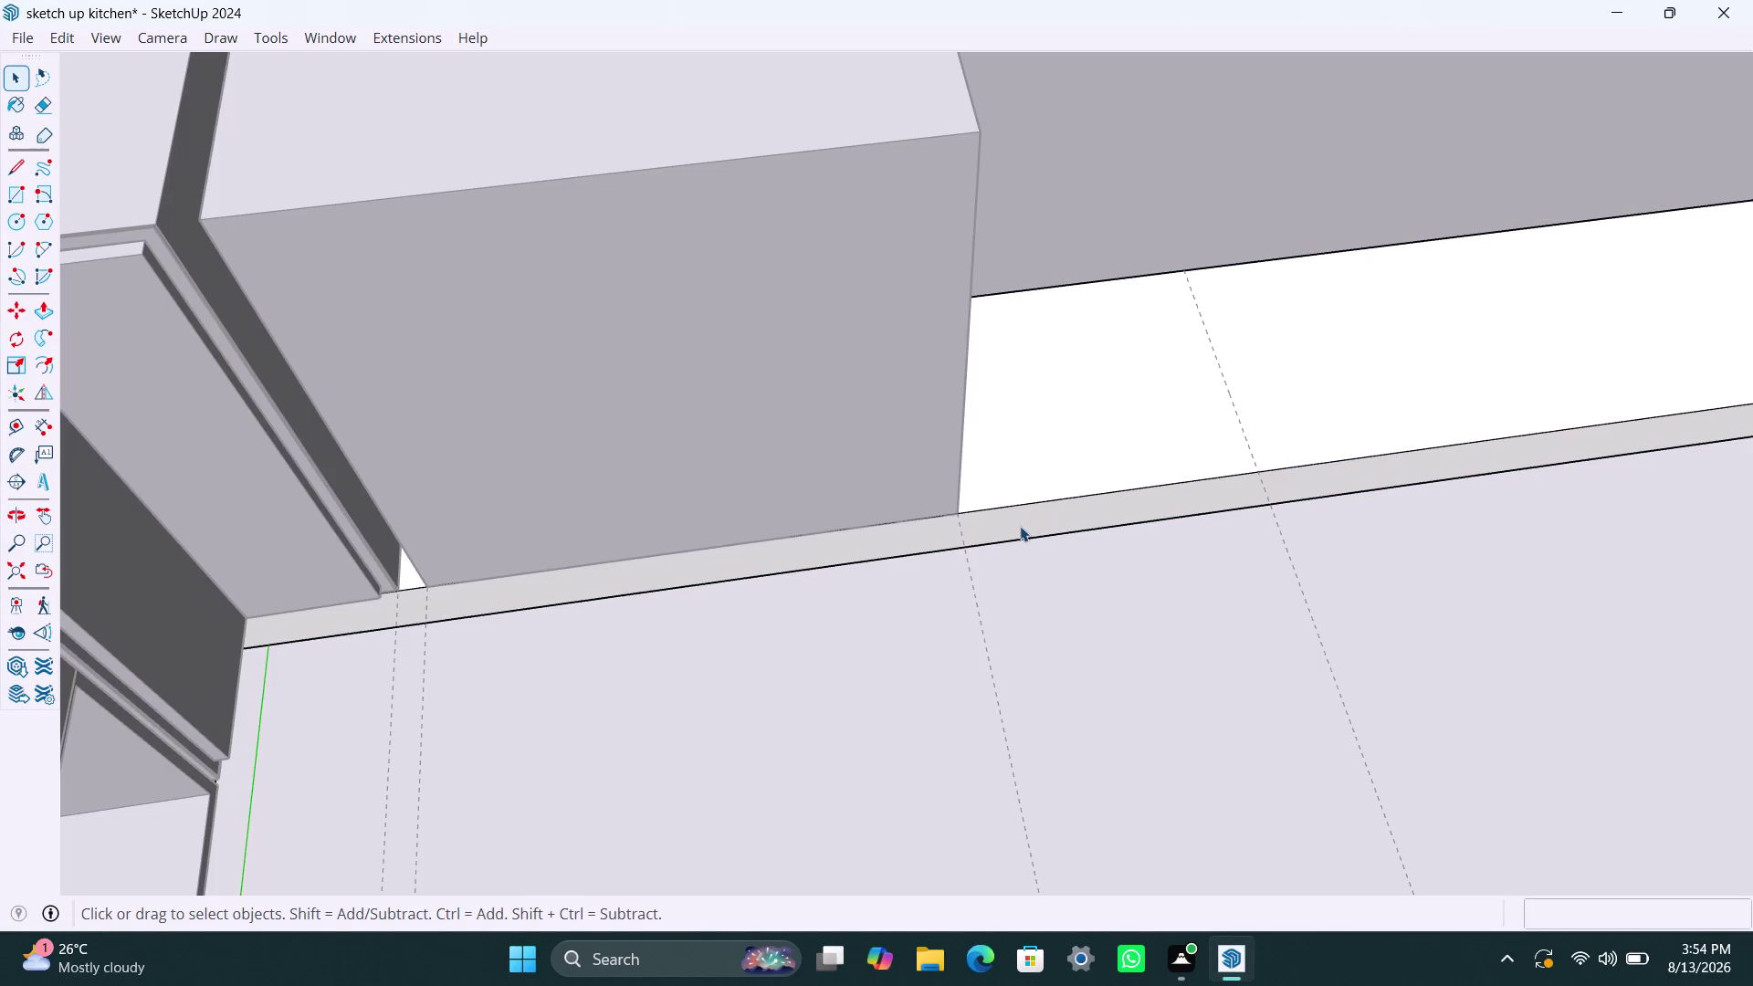
Push/Pull the plinth's front strip 1.5" and view the box sitting on the plinth.
key(p)
click(1020, 526)
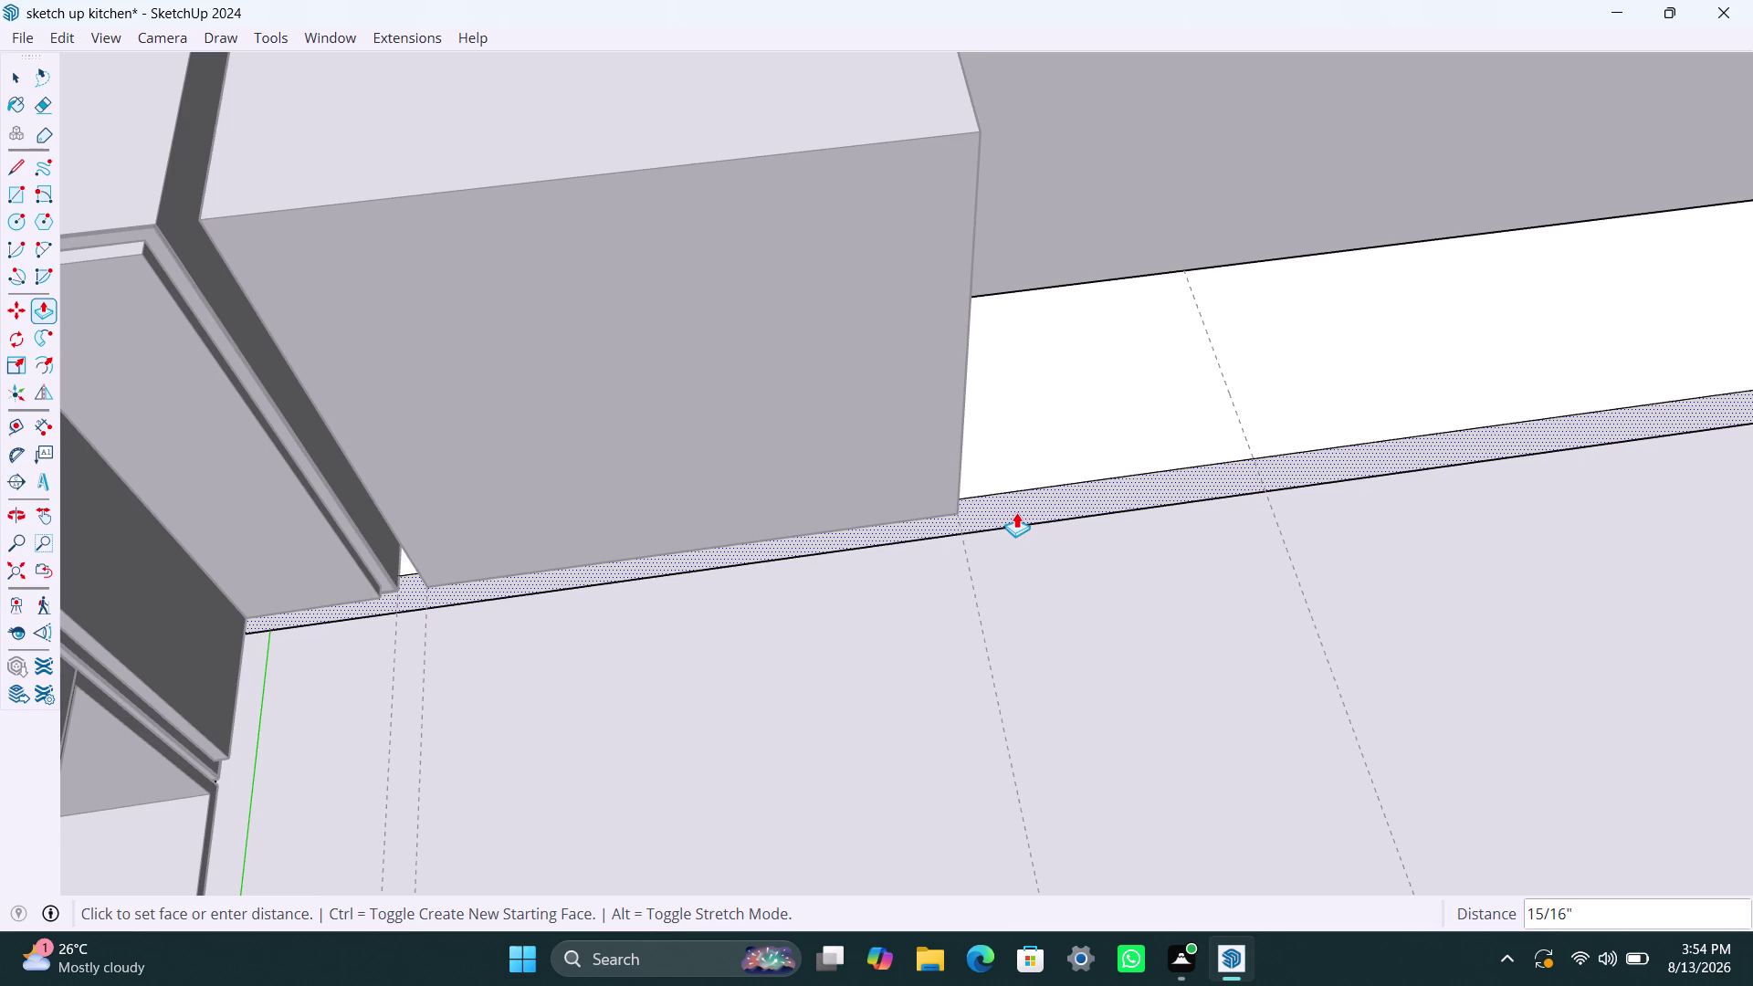
text(1.)
text(5")
key(Return)
key(space)
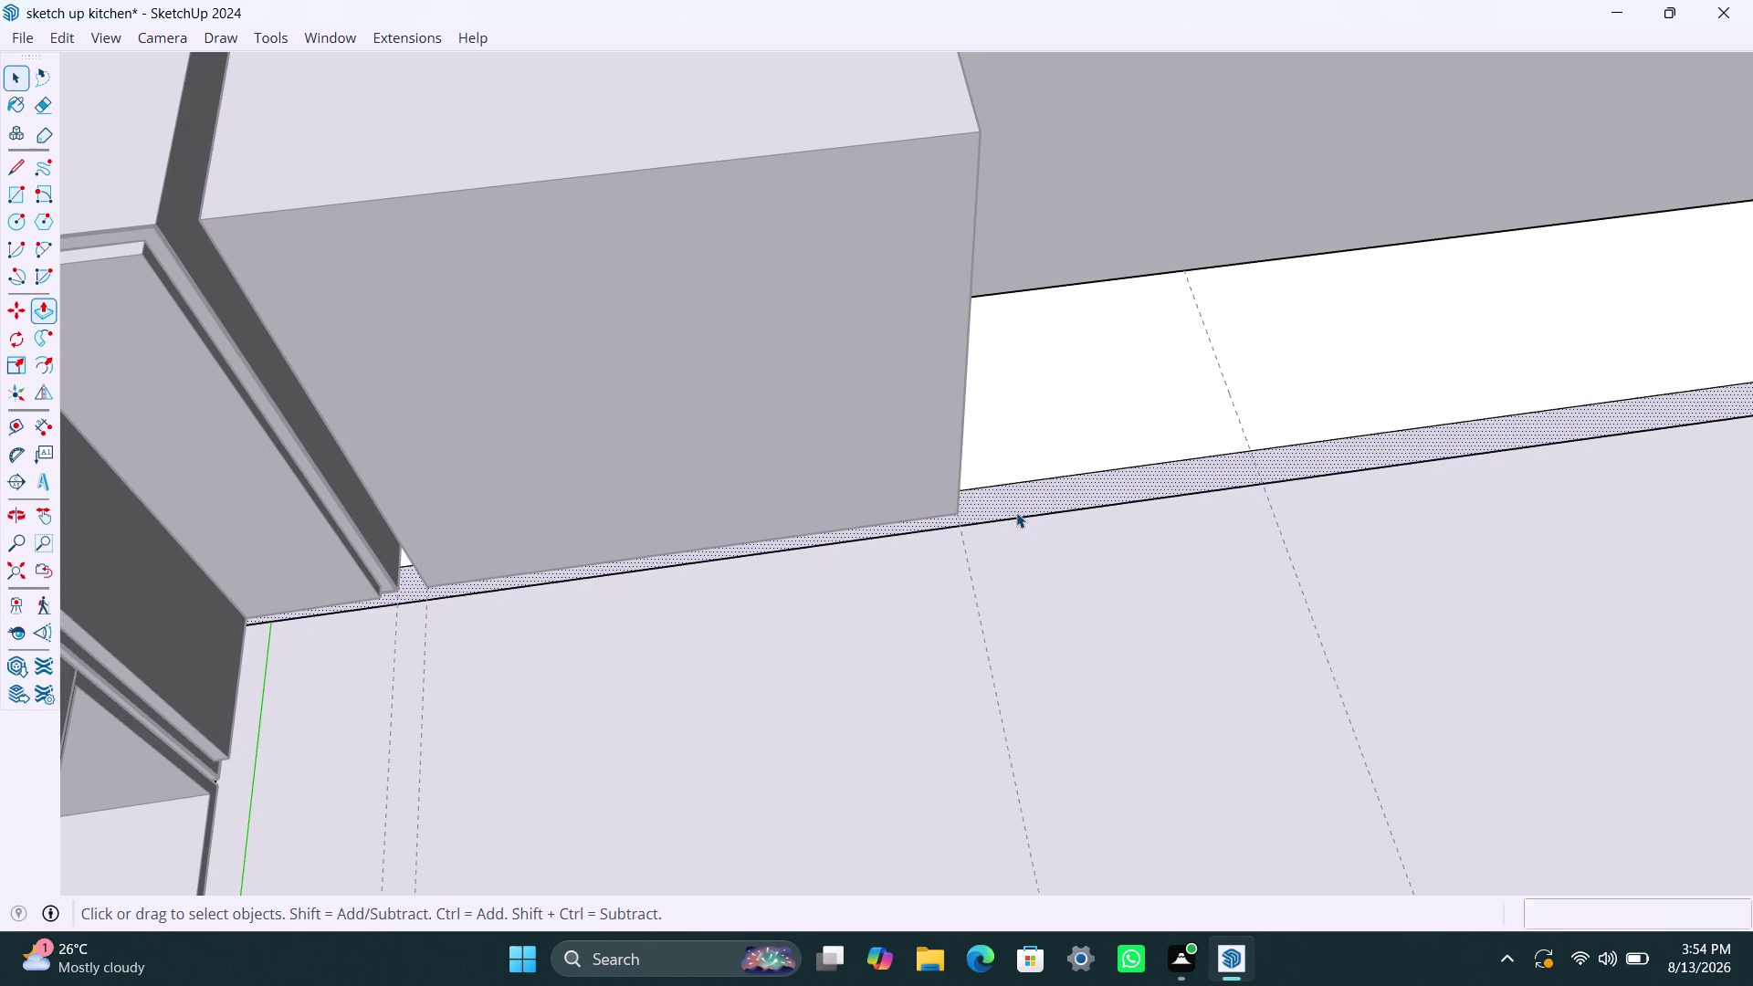
scroll(down, 3)
middle_drag(965, 735, 692, 652)
scroll(down, 3)
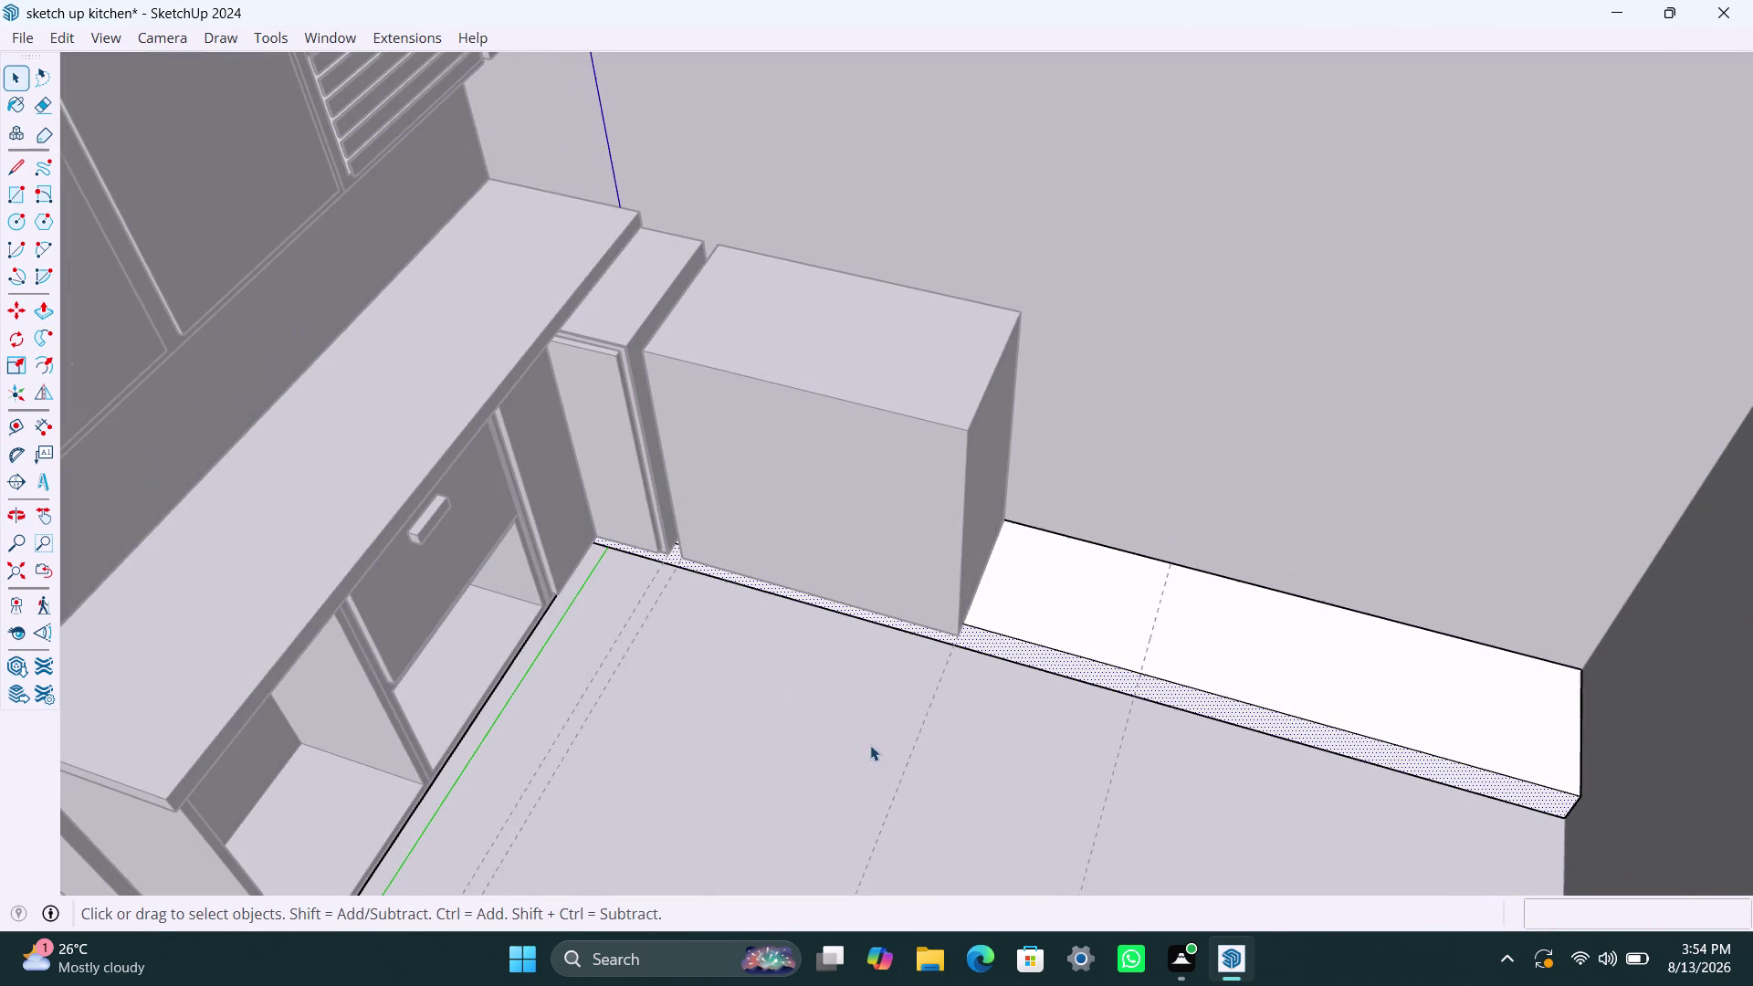